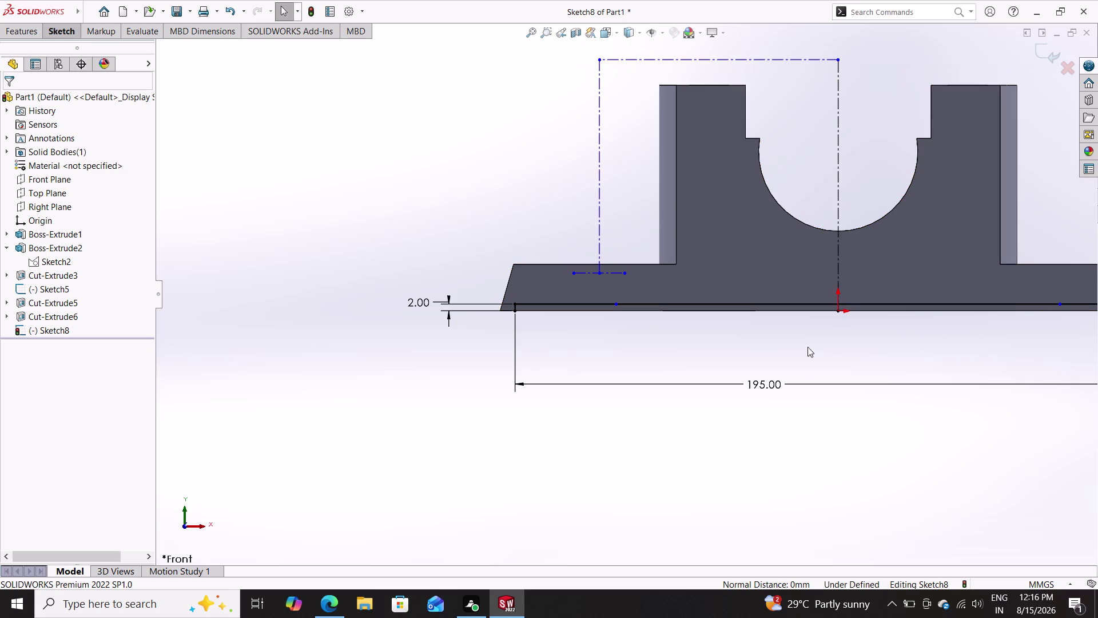
Zoom the view around Sketch8's 195 base line and bring up the Features commands.
scroll(down, 3)
scroll(up, 3)
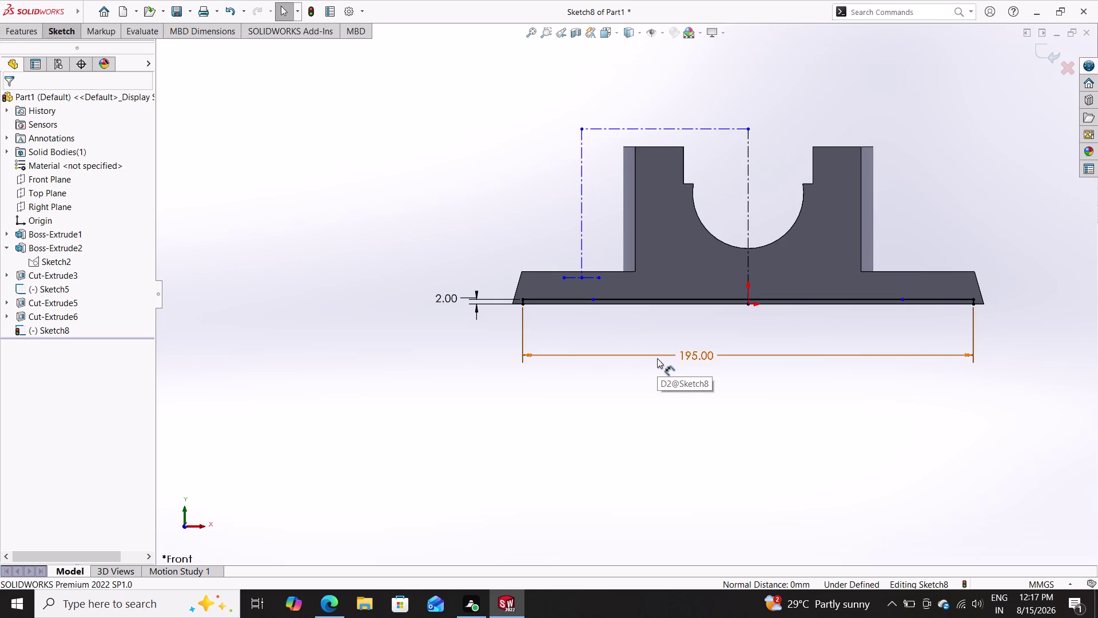
click(66, 27)
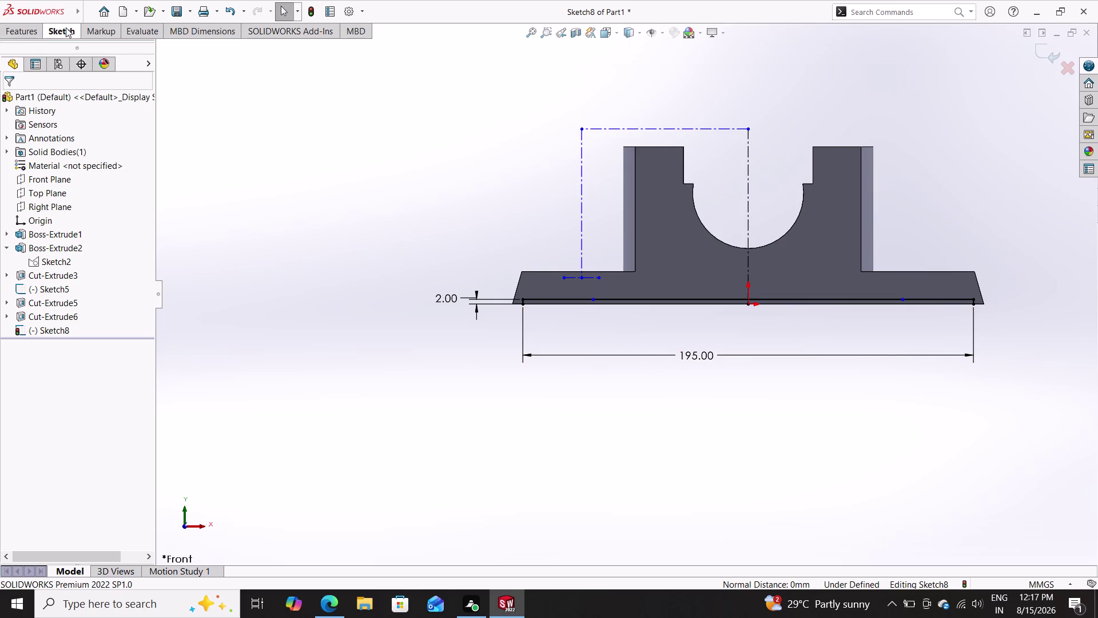
click(28, 28)
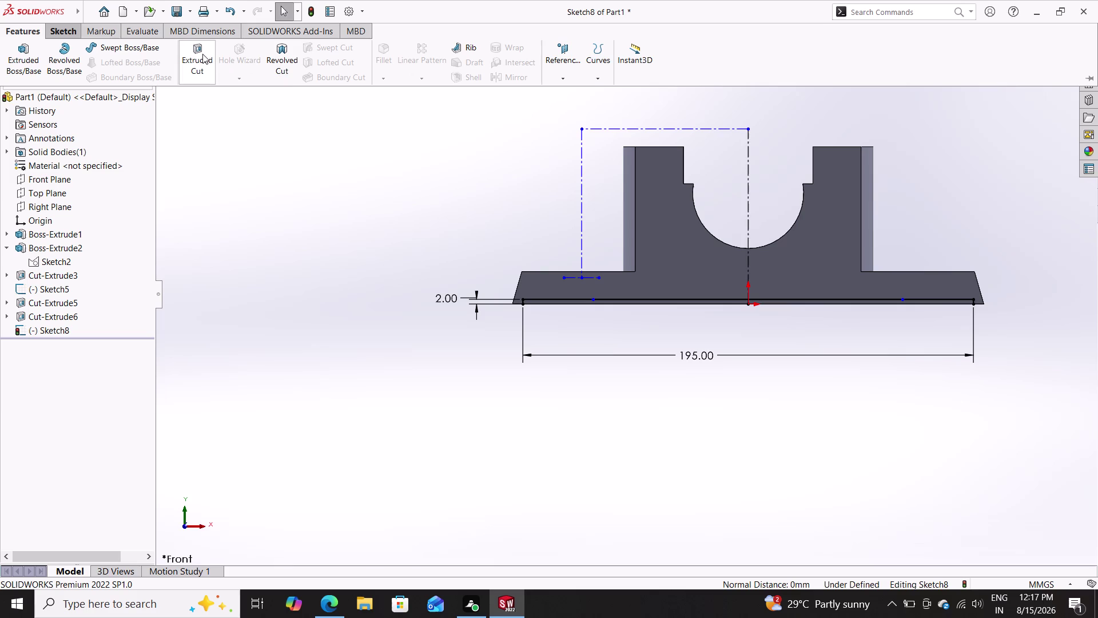
click(201, 53)
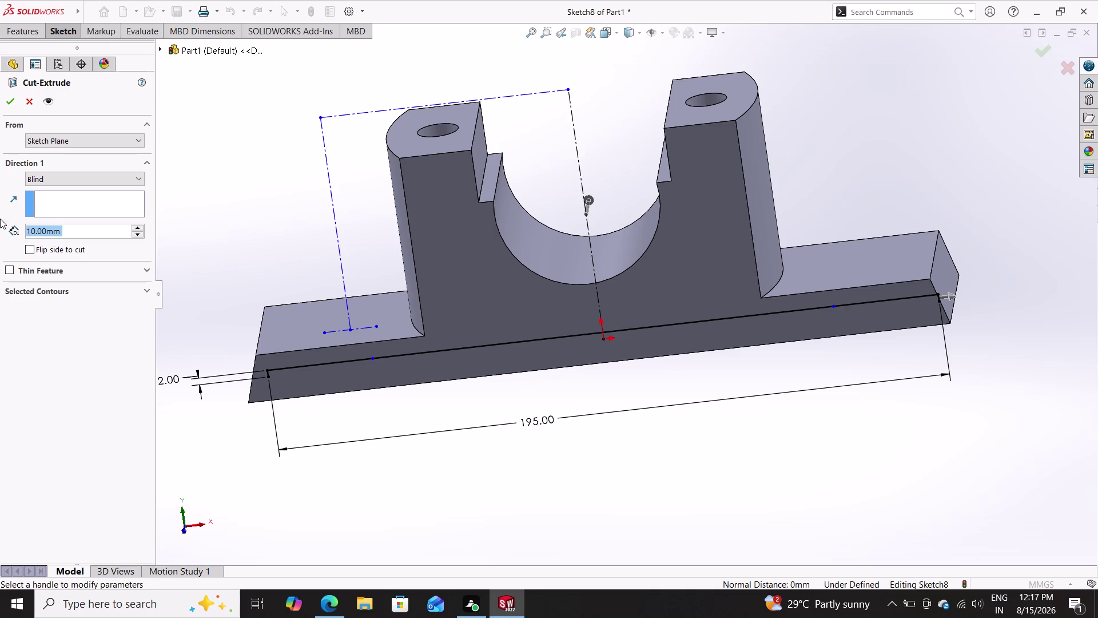
click(72, 179)
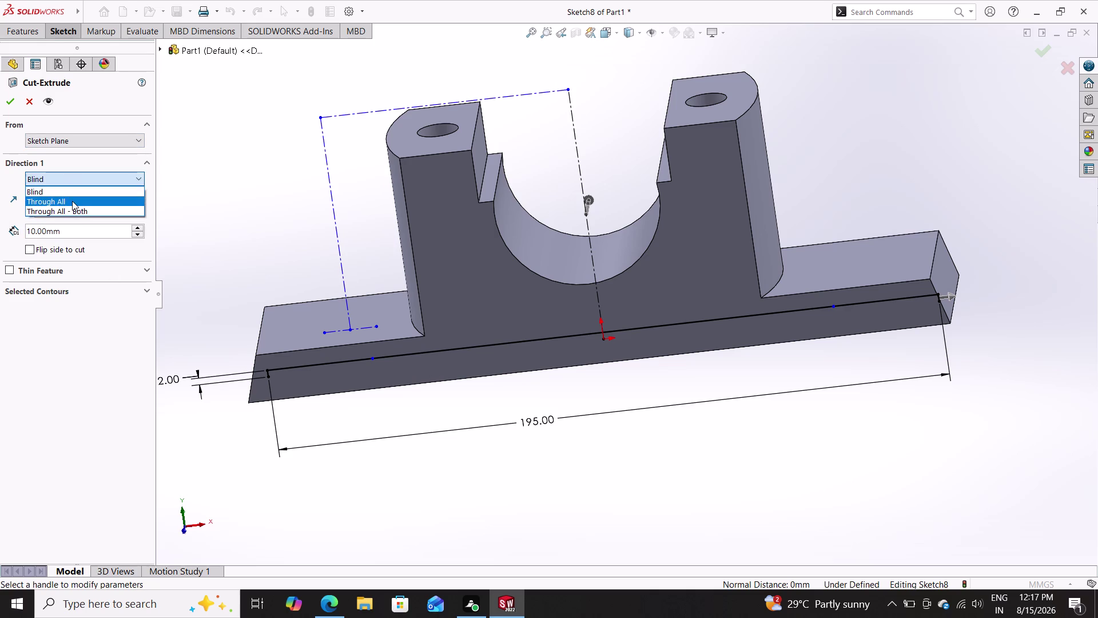
double_click(85, 173)
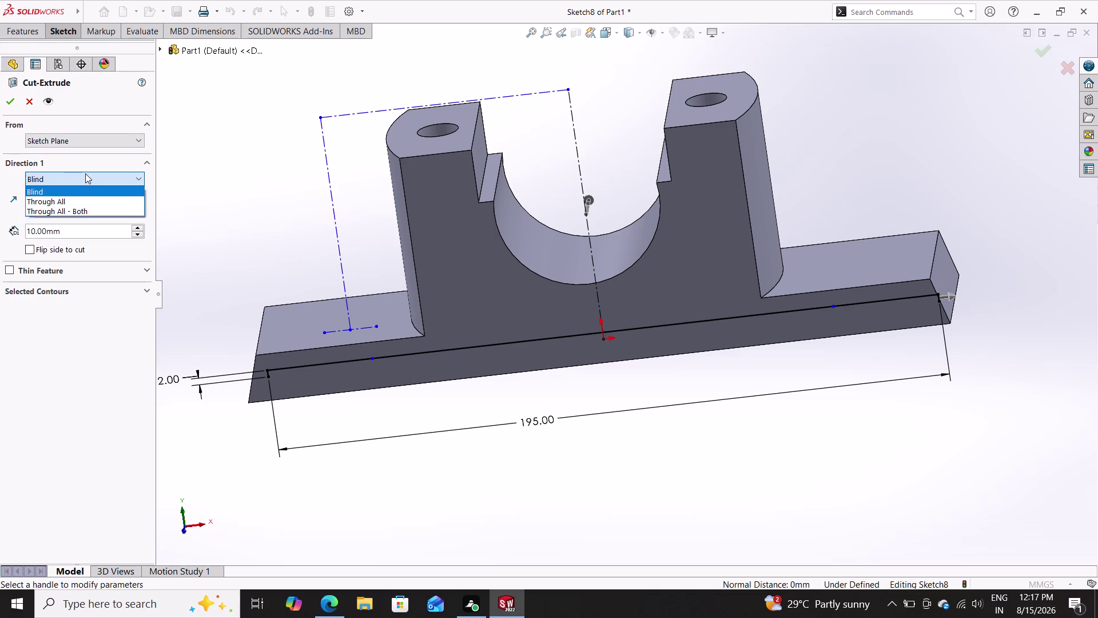
click(85, 173)
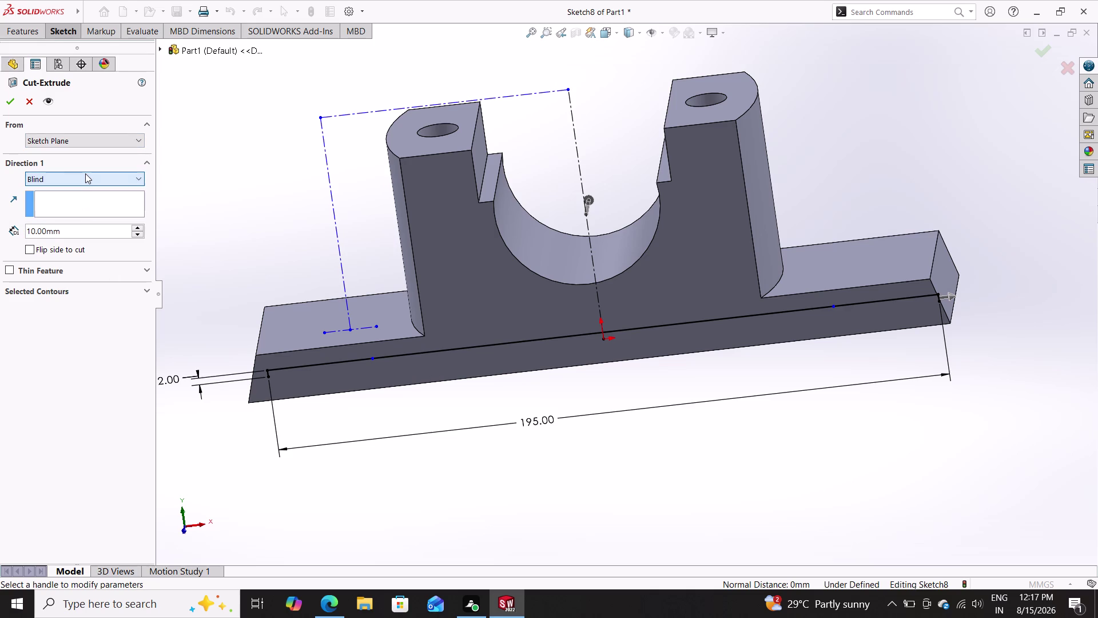
click(416, 366)
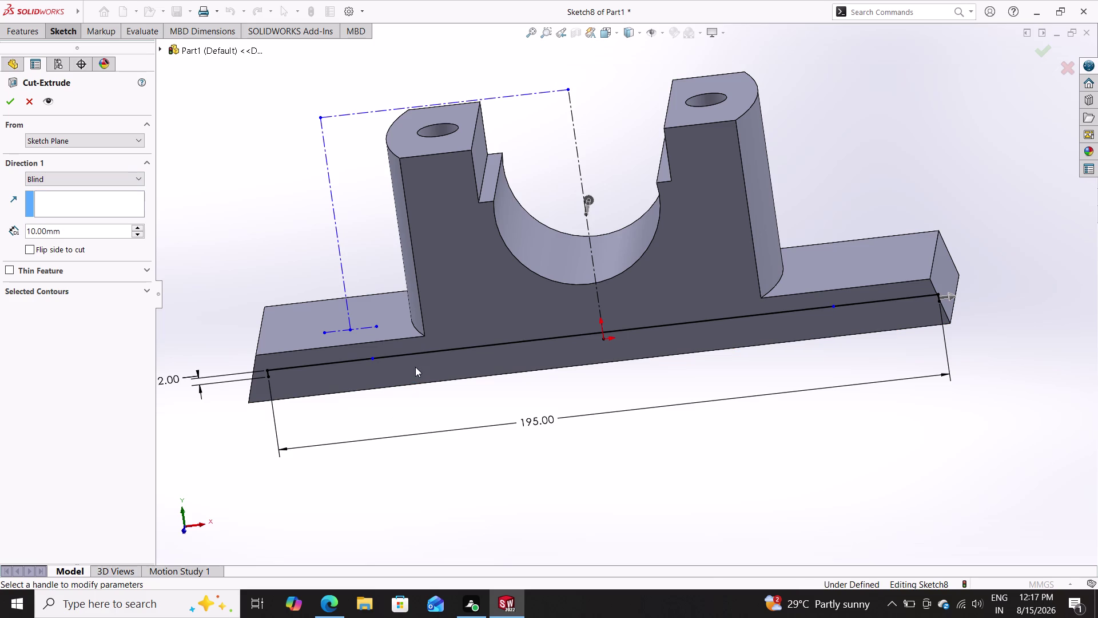
click(497, 346)
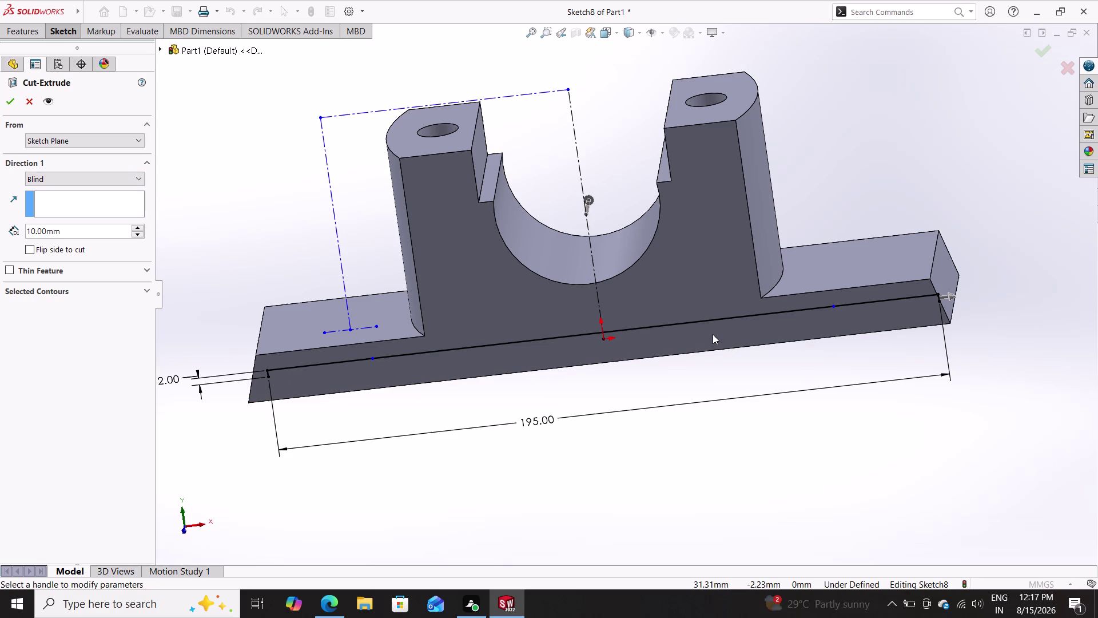
click(698, 331)
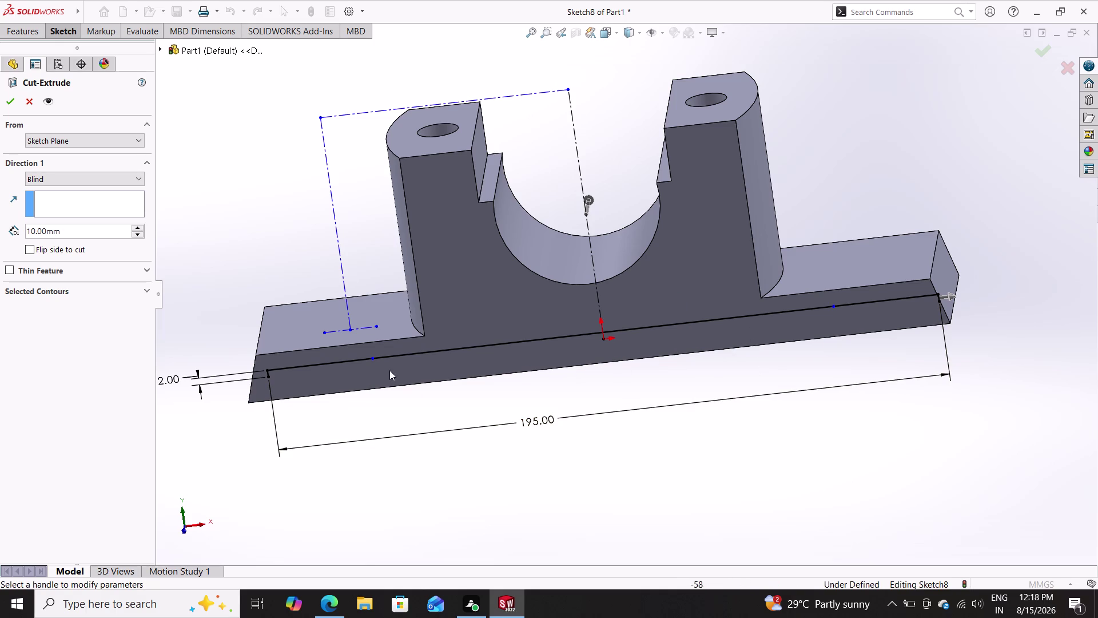
double_click(418, 365)
click(285, 378)
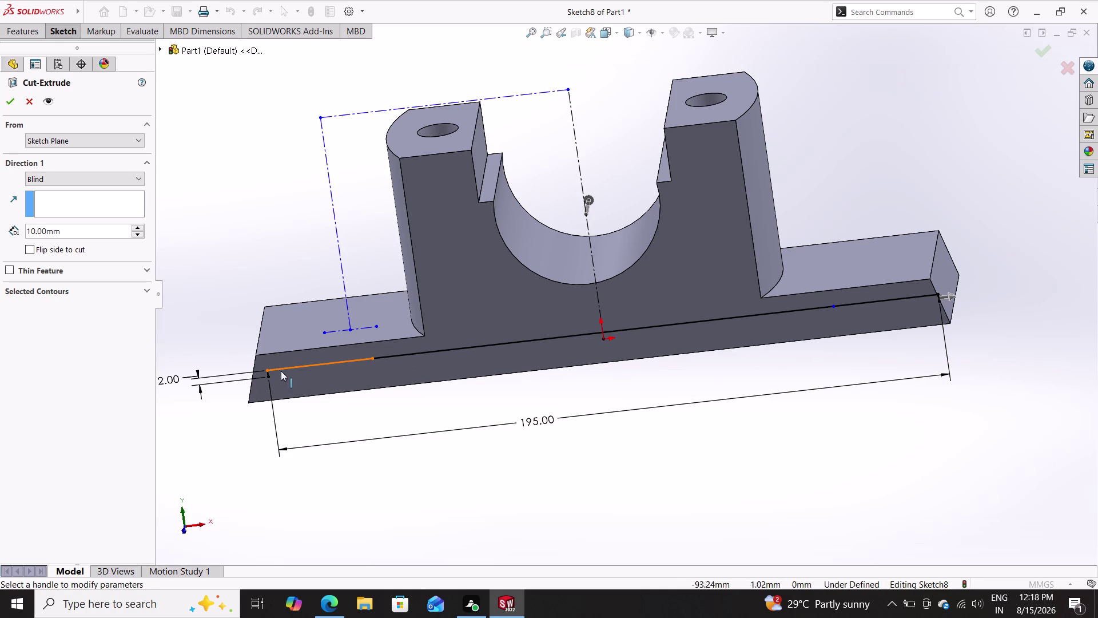
click(278, 369)
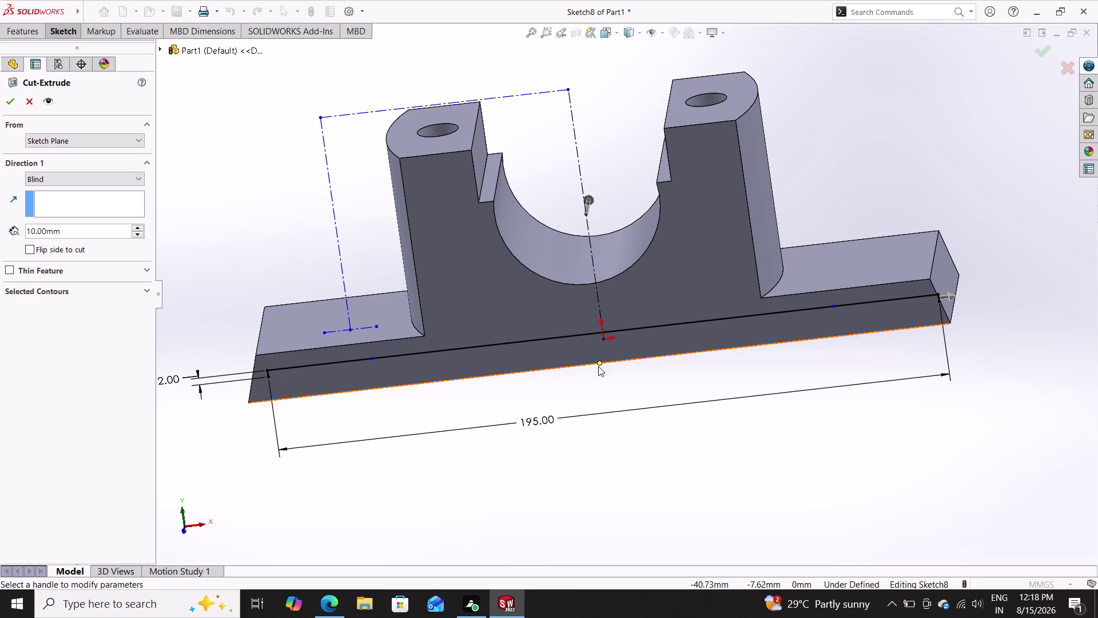
middle_drag(642, 464, 636, 269)
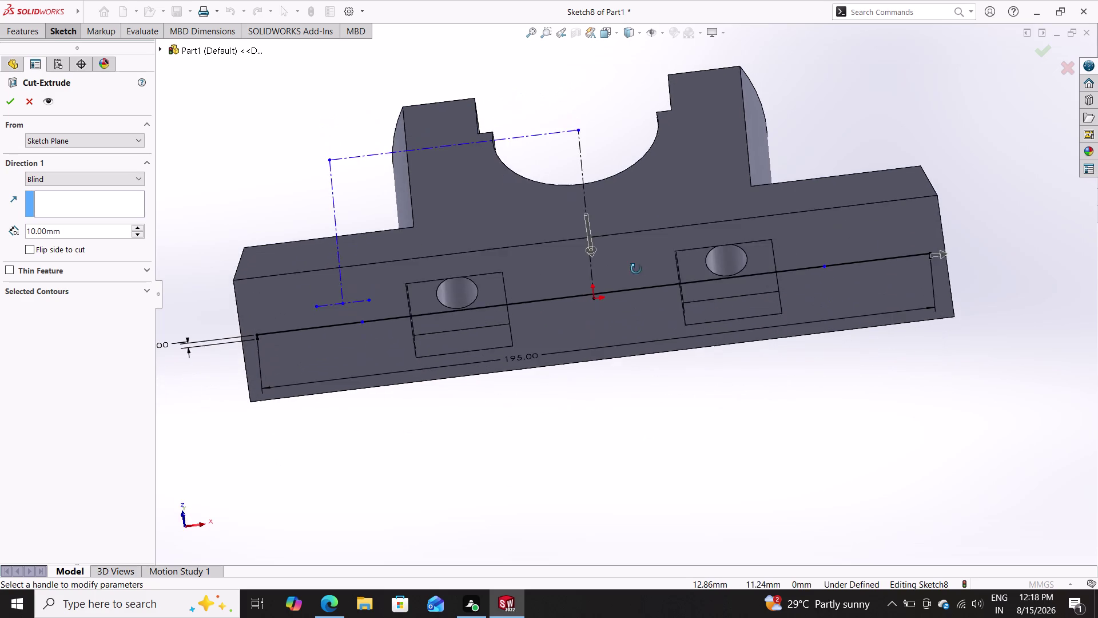
middle_drag(636, 269, 645, 435)
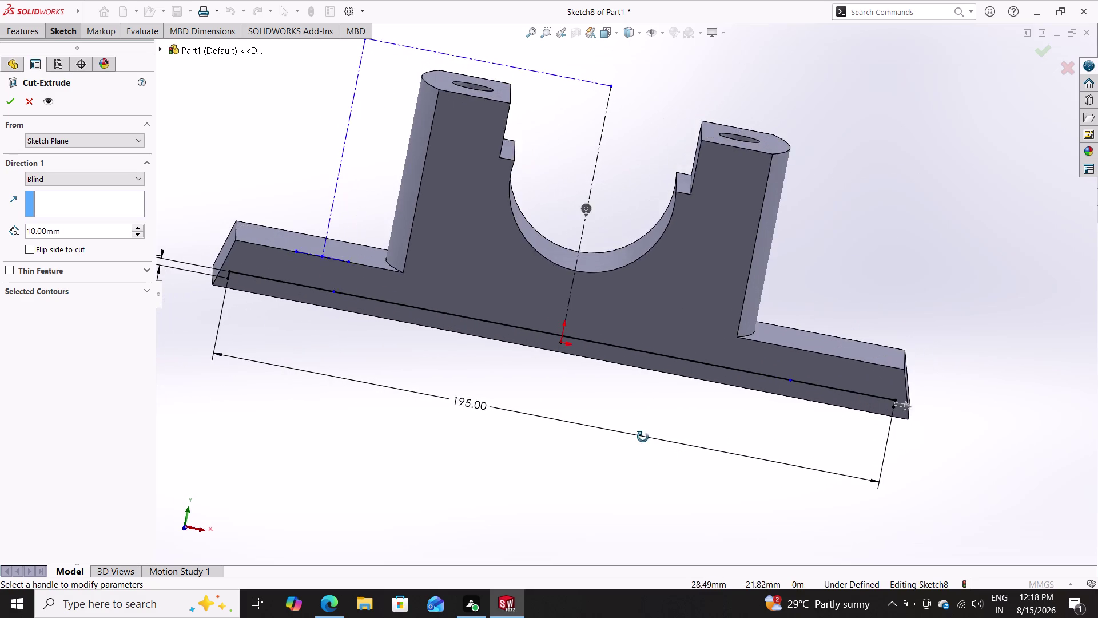
middle_drag(645, 435, 631, 450)
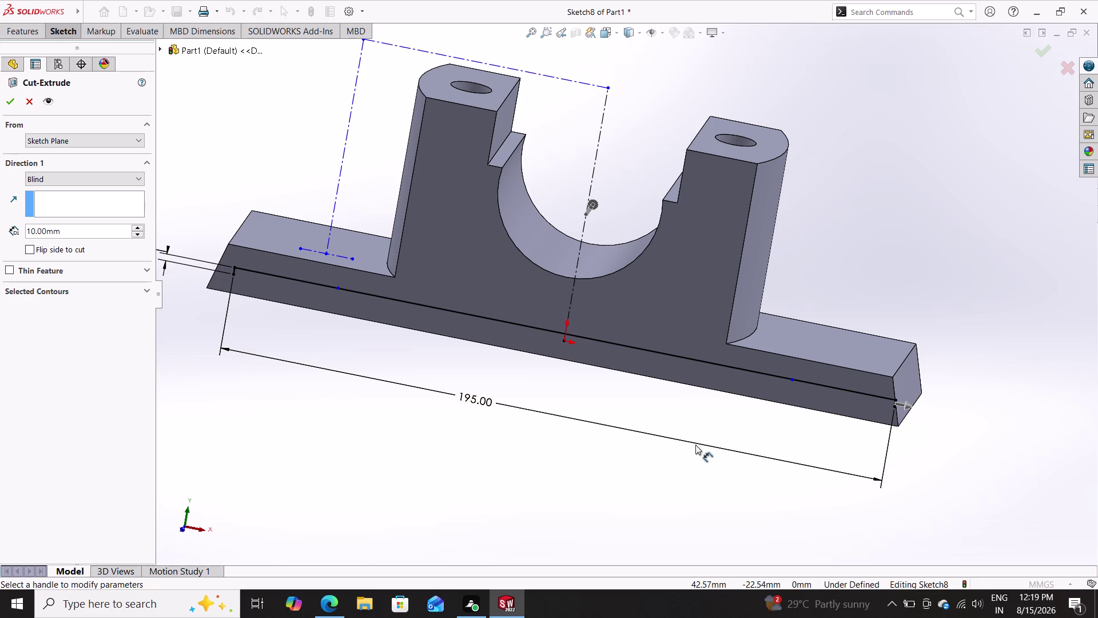
key(Escape)
Cancel the pending cut and return to the previous view of the part.
key(Escape)
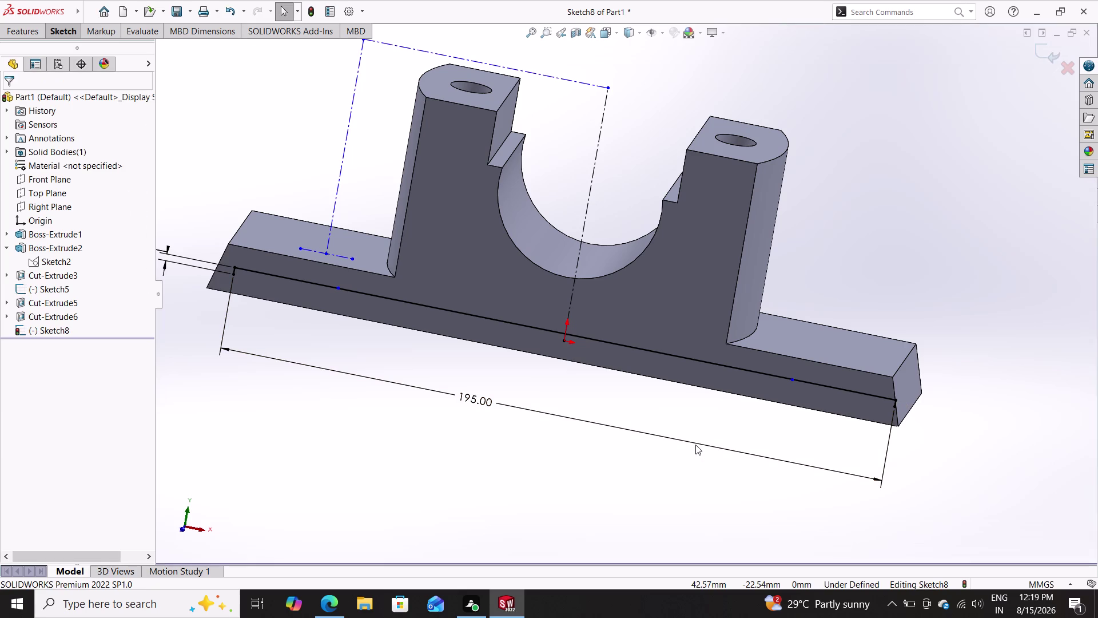
key(Escape)
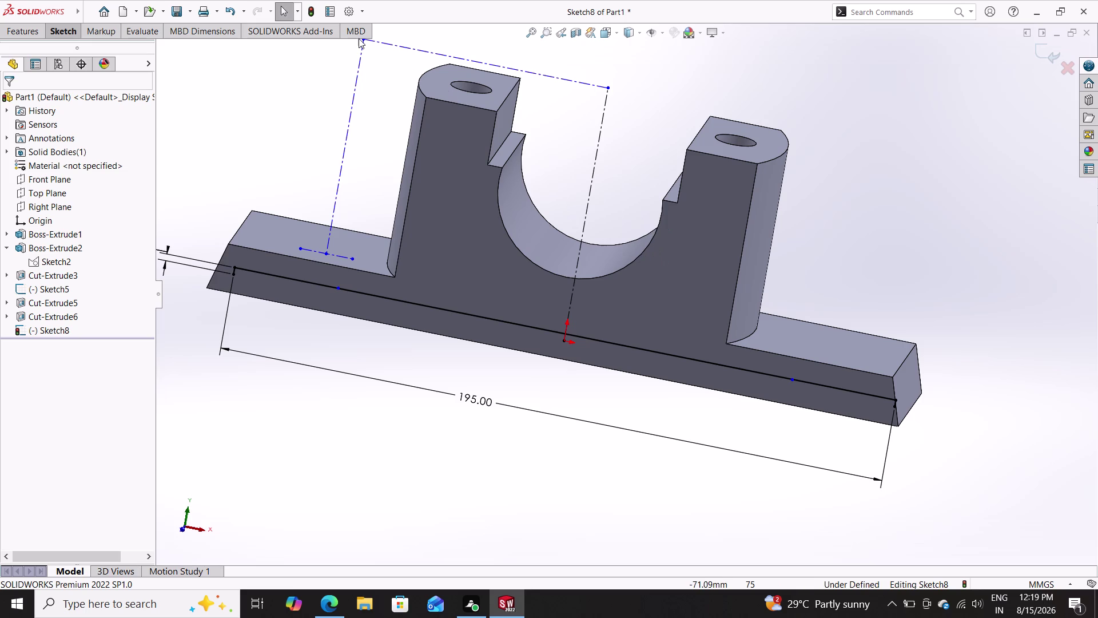
click(559, 32)
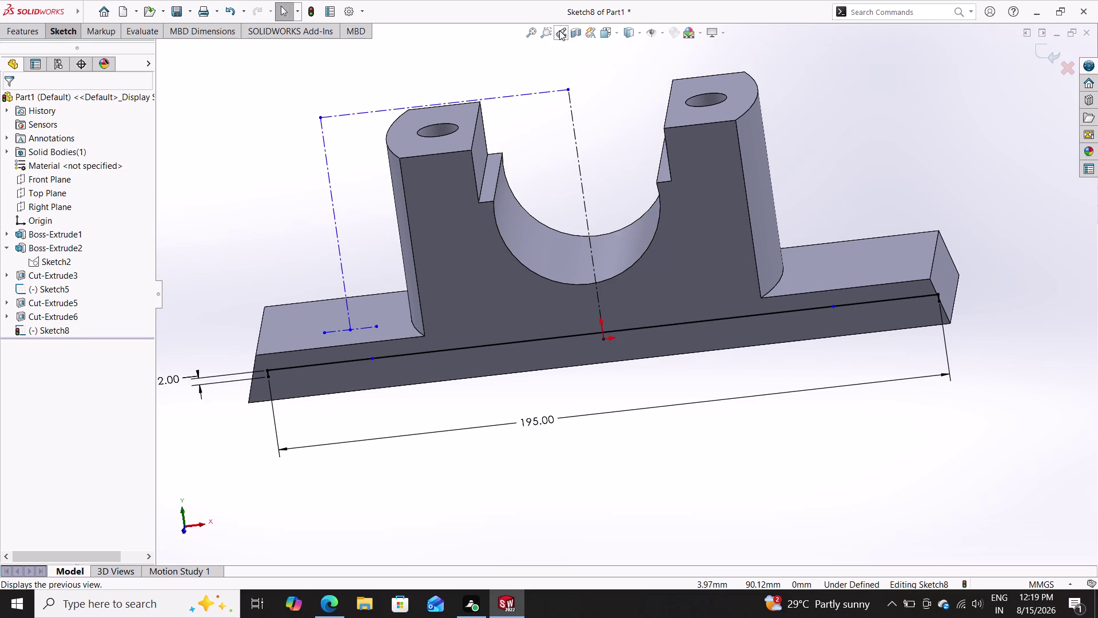
click(559, 30)
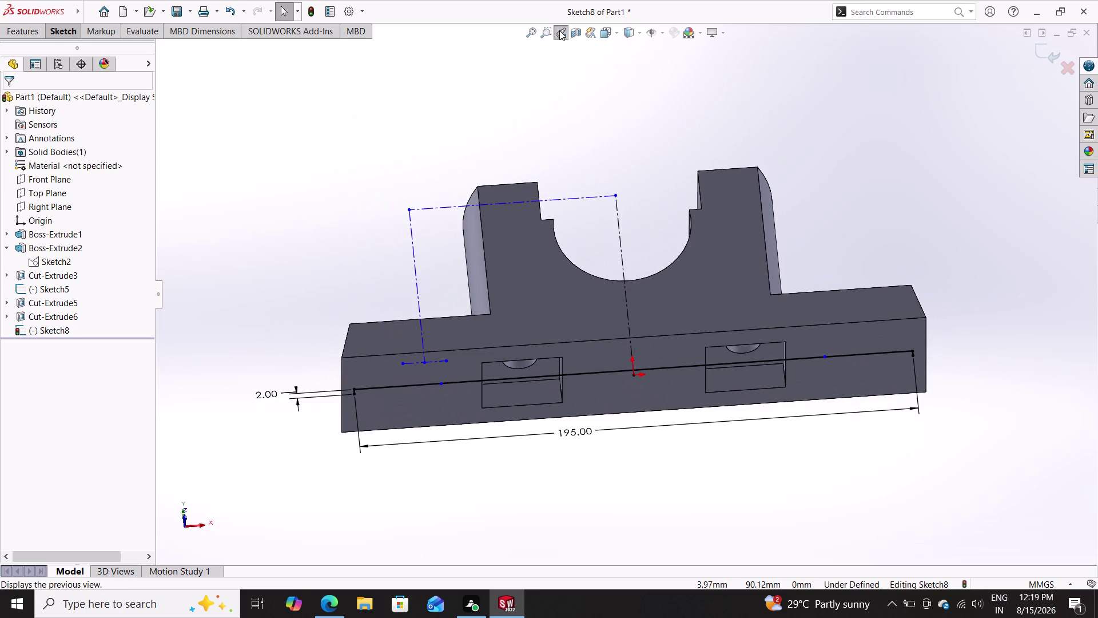
Orbit the part from a slanted front view around to the back, then show the Sketch tools.
middle_drag(855, 199, 850, 319)
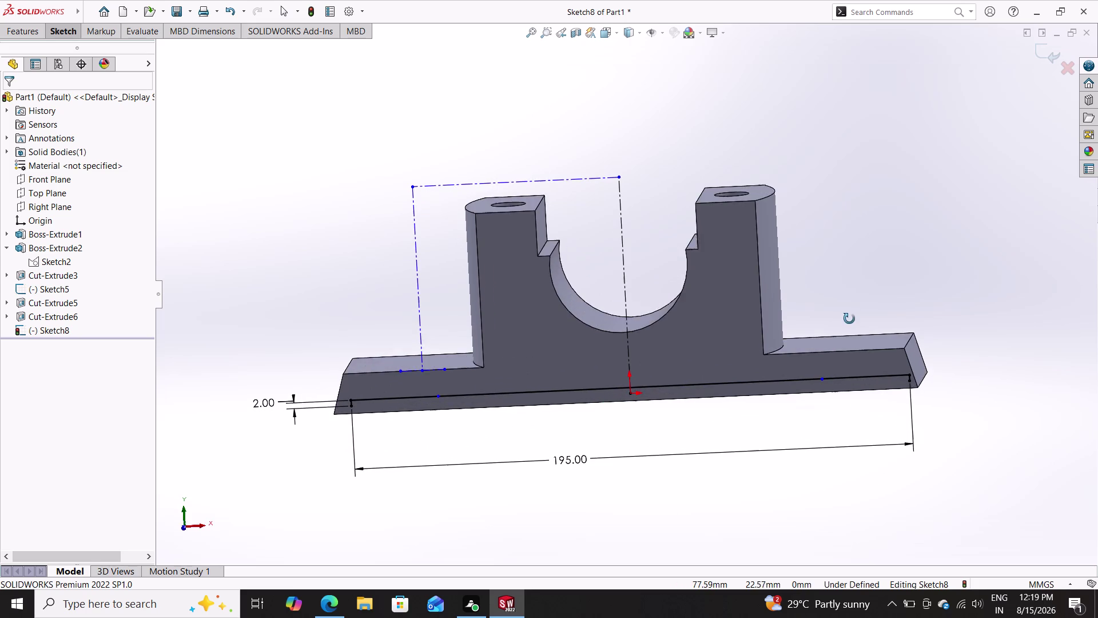
middle_drag(849, 319, 854, 296)
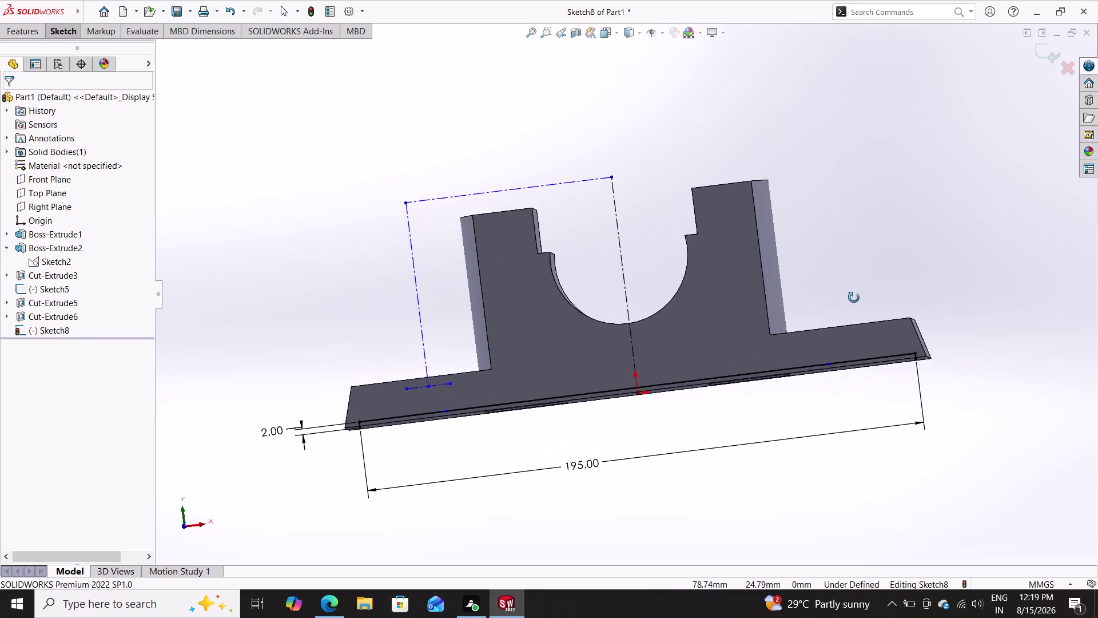
middle_drag(854, 296, 852, 219)
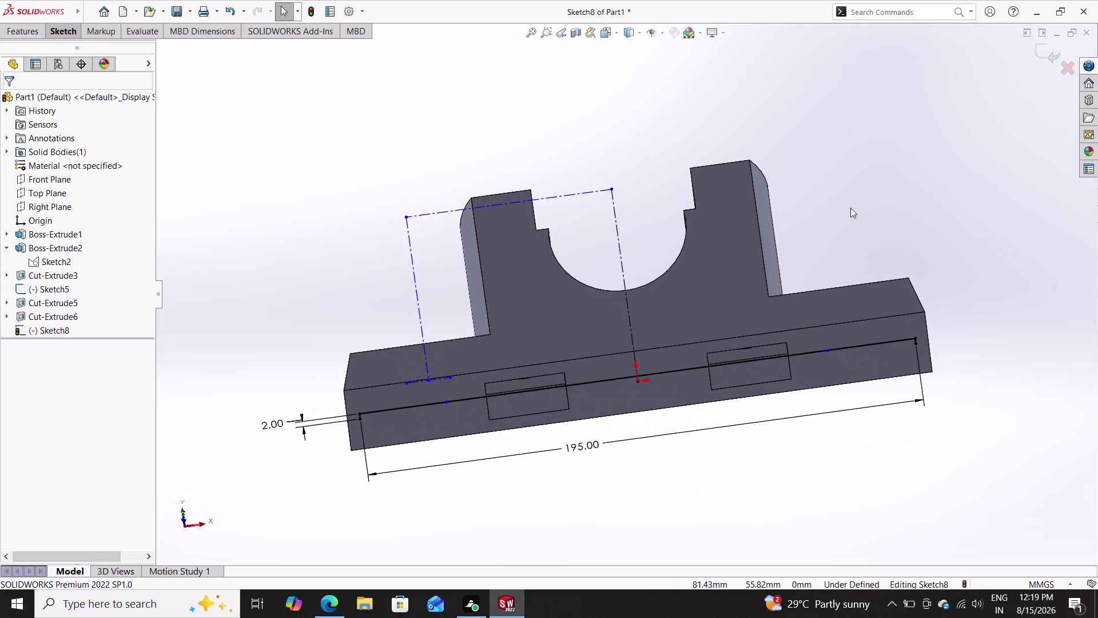
click(63, 30)
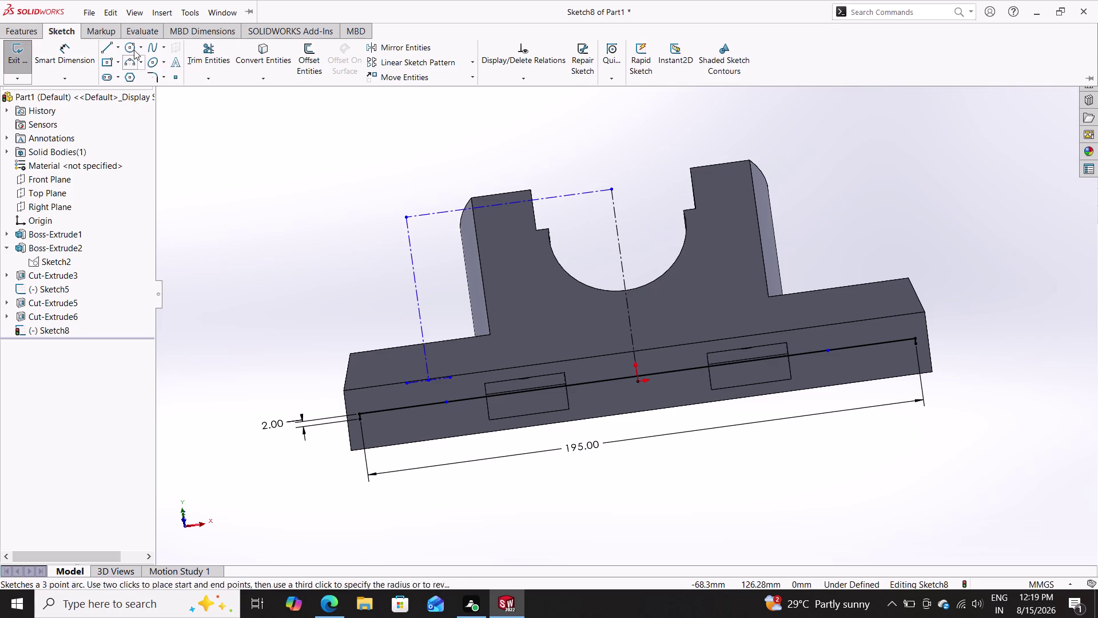
Draw a horizontal 195 mm line along the base from its left end to its right end.
double_click(107, 47)
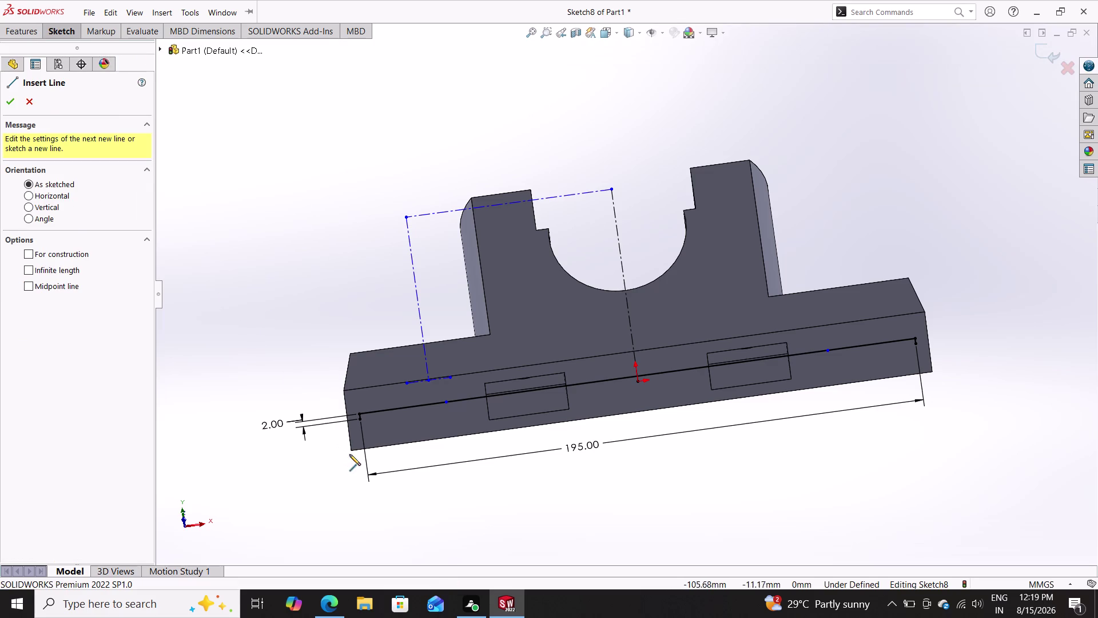
click(359, 417)
click(915, 344)
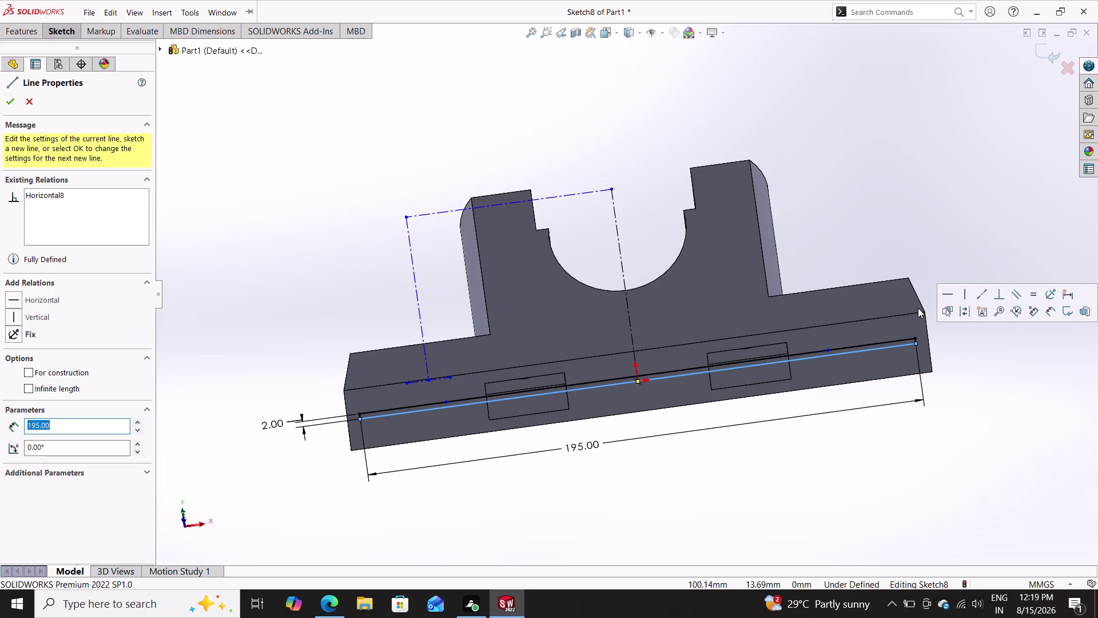
click(14, 104)
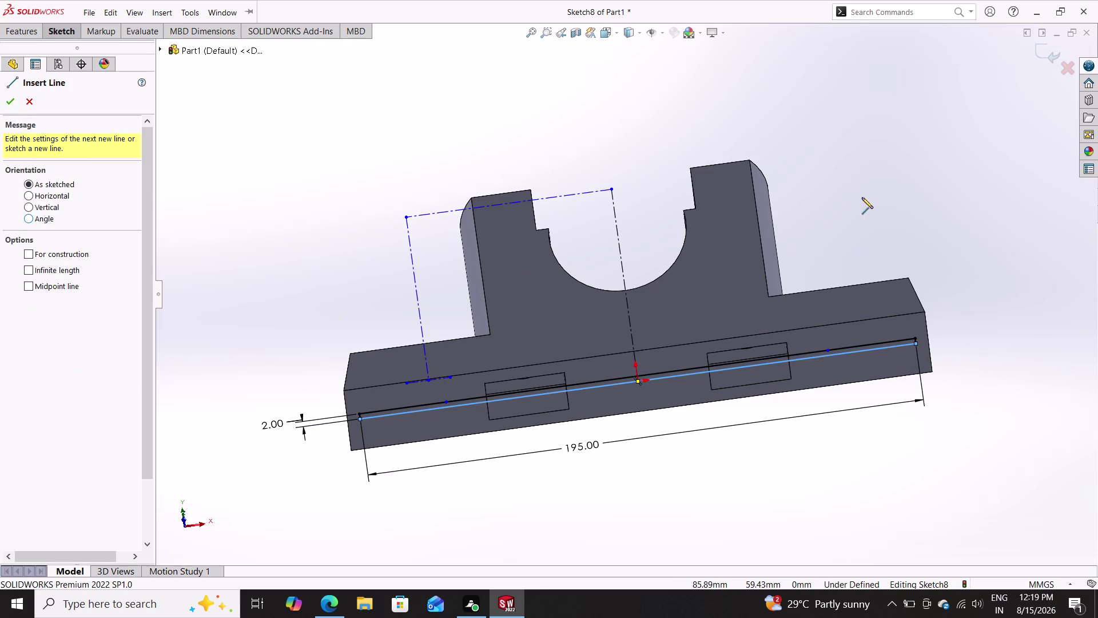
Orbit to a slanted front view and start an Extruded Cut from Sketch8.
middle_drag(905, 174, 907, 278)
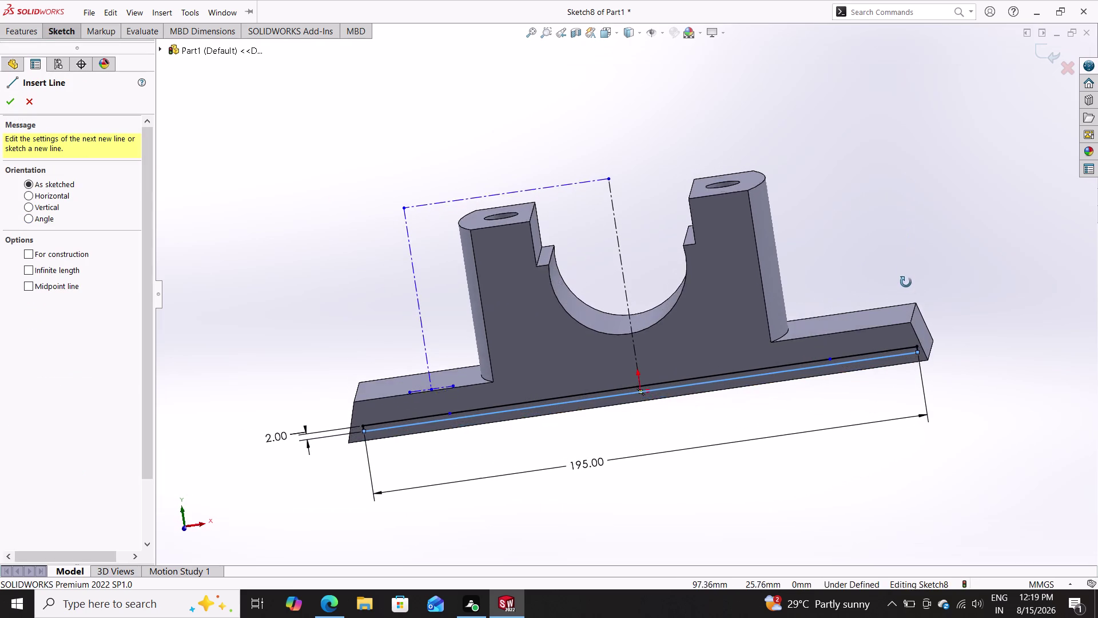
middle_drag(907, 278, 898, 285)
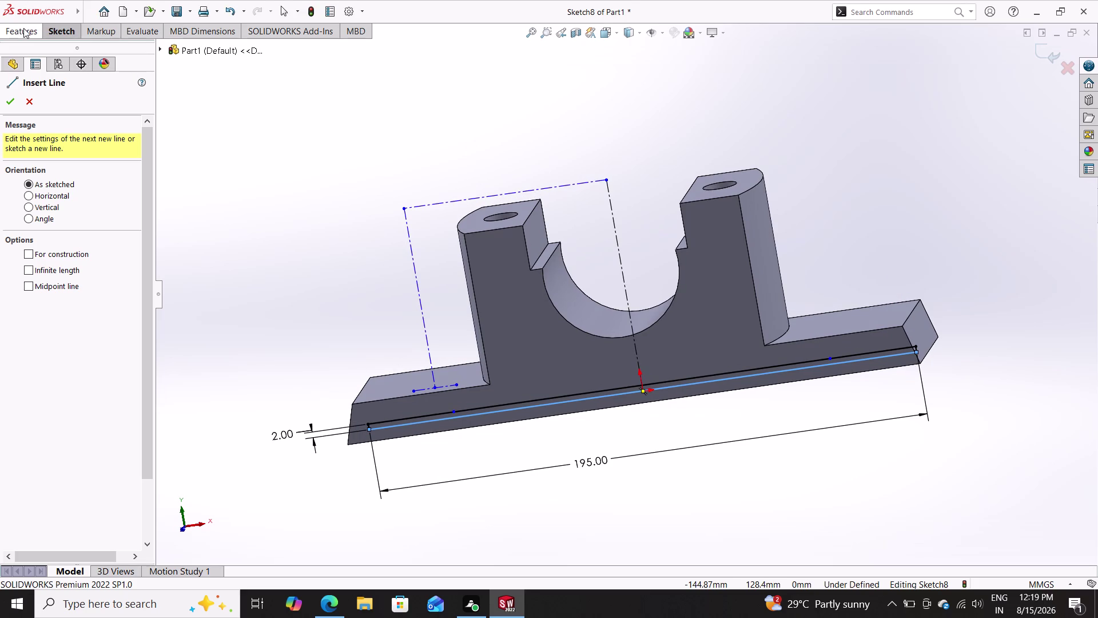
double_click(24, 28)
double_click(202, 55)
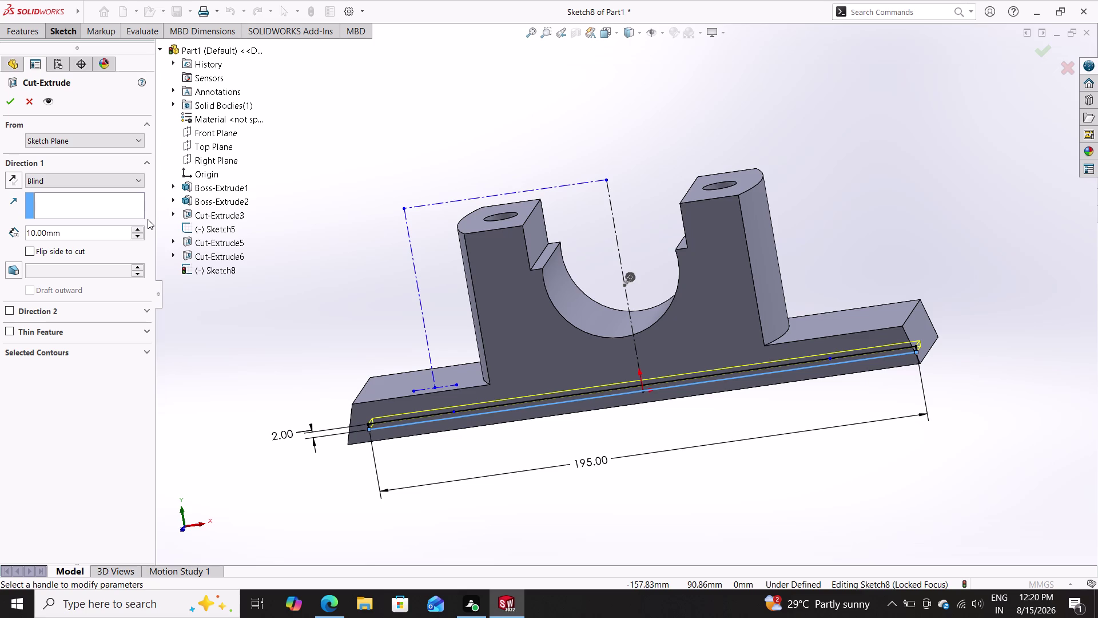
Make the cut Mid Plane and 28 mm deep, creating Cut-Extrude7.
click(73, 178)
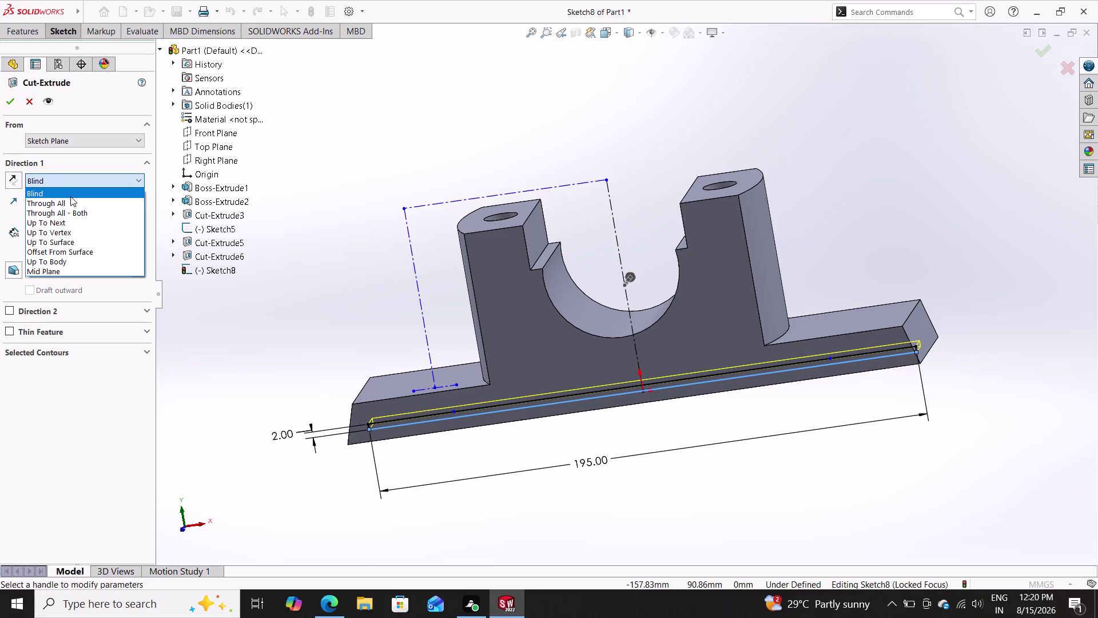
click(57, 270)
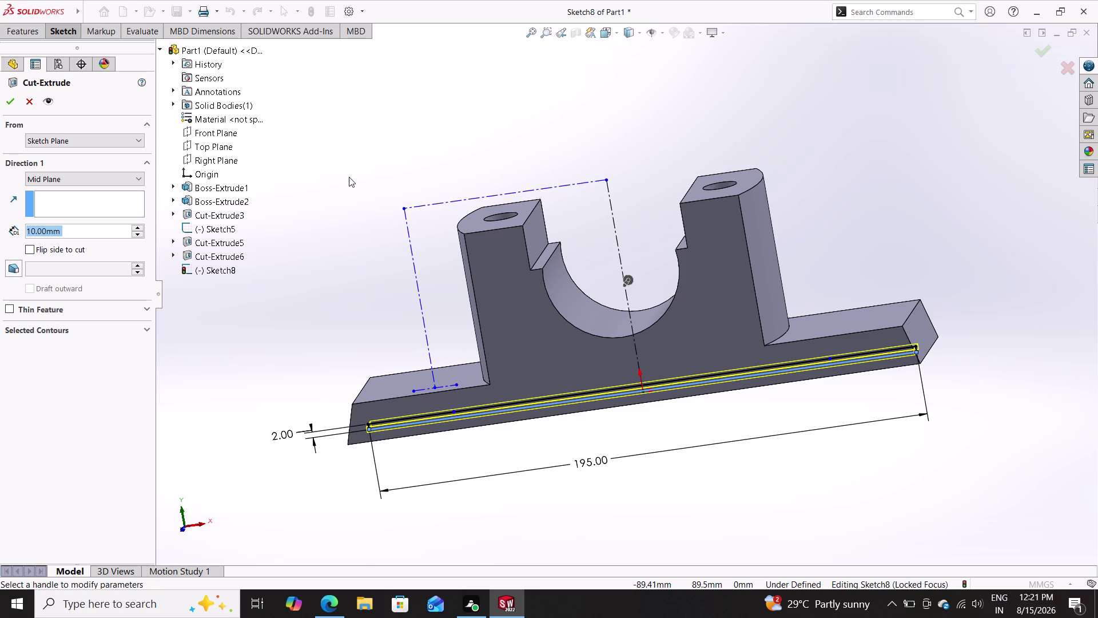
text(28)
key(Return)
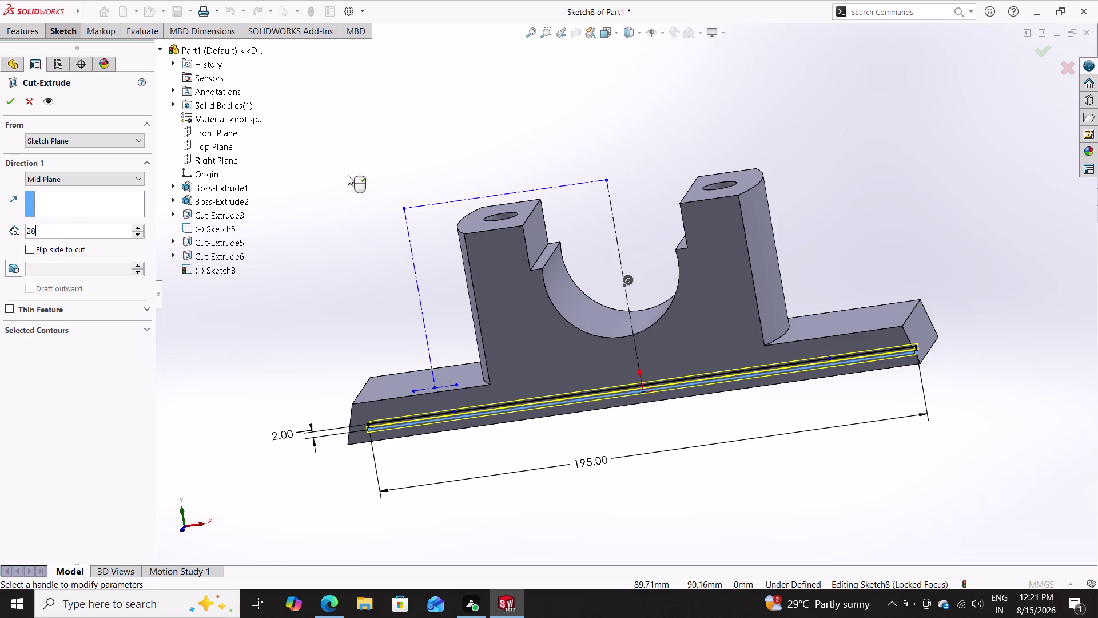
click(13, 102)
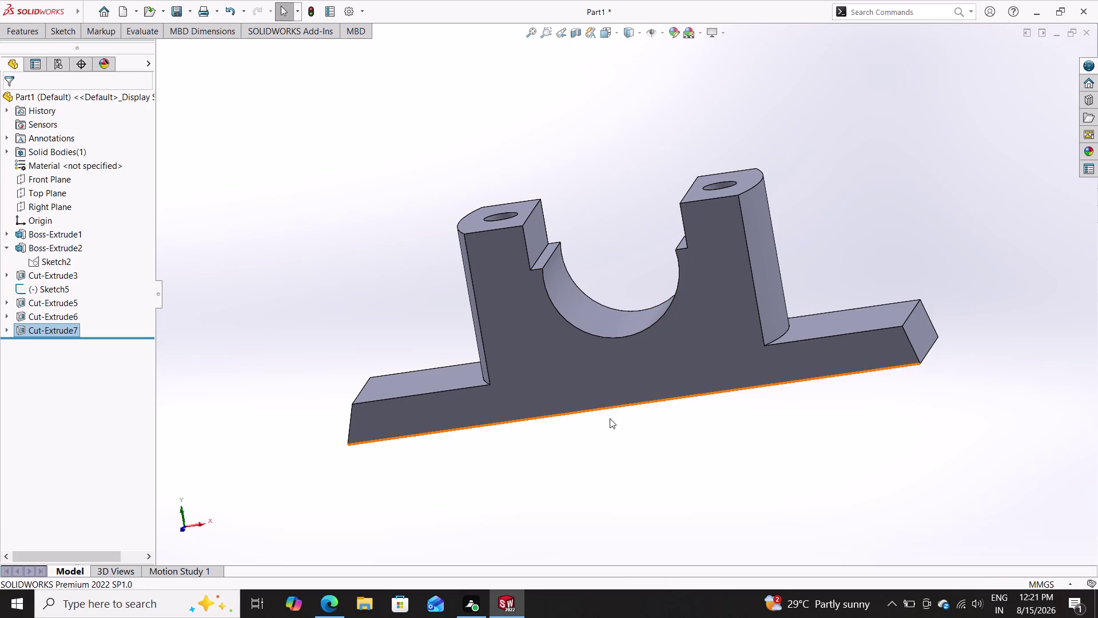
middle_drag(609, 441, 544, 199)
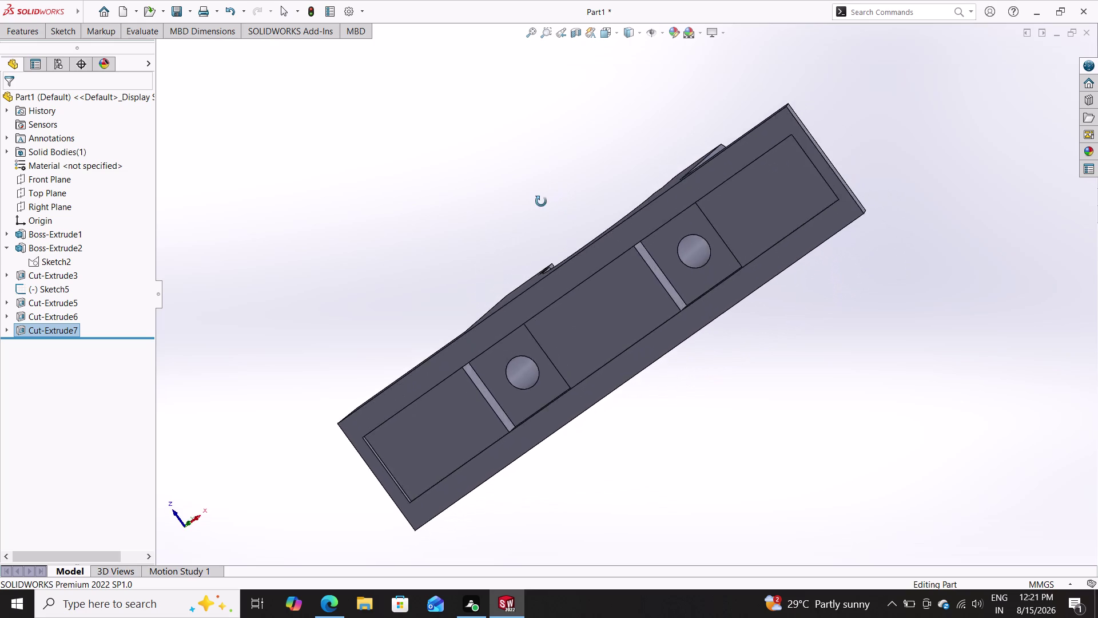
middle_drag(544, 199, 540, 239)
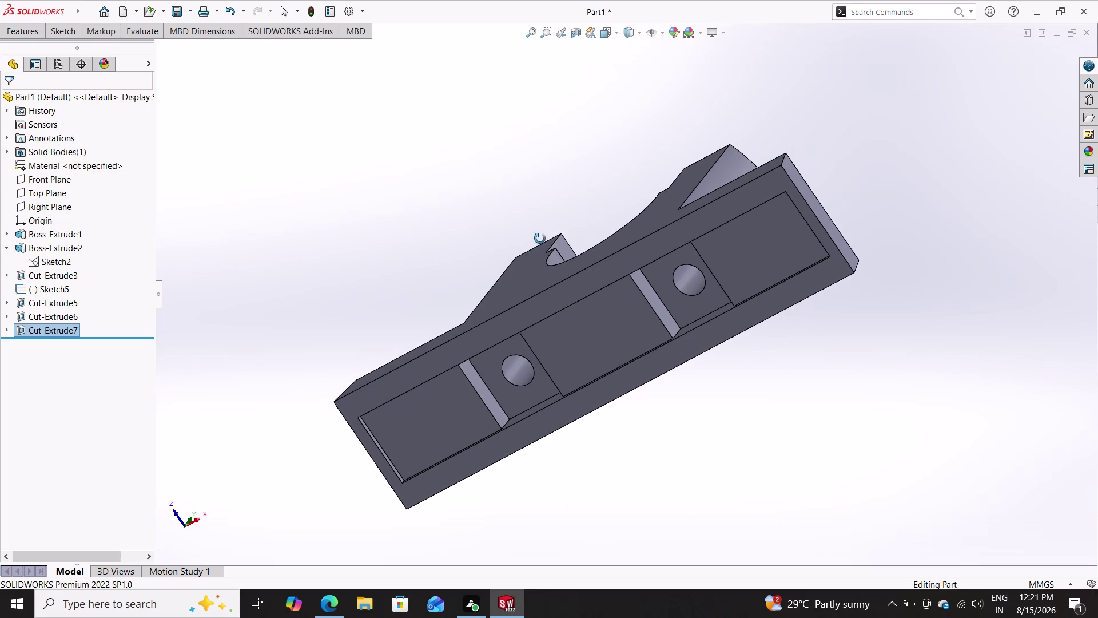
middle_drag(540, 239, 619, 193)
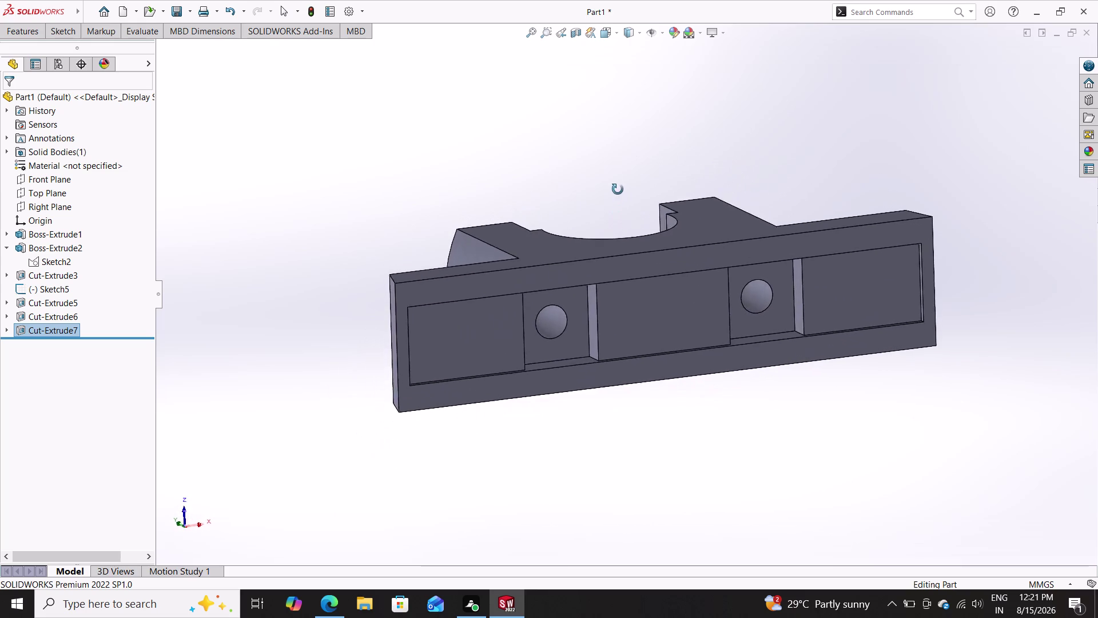
middle_drag(618, 194, 576, 342)
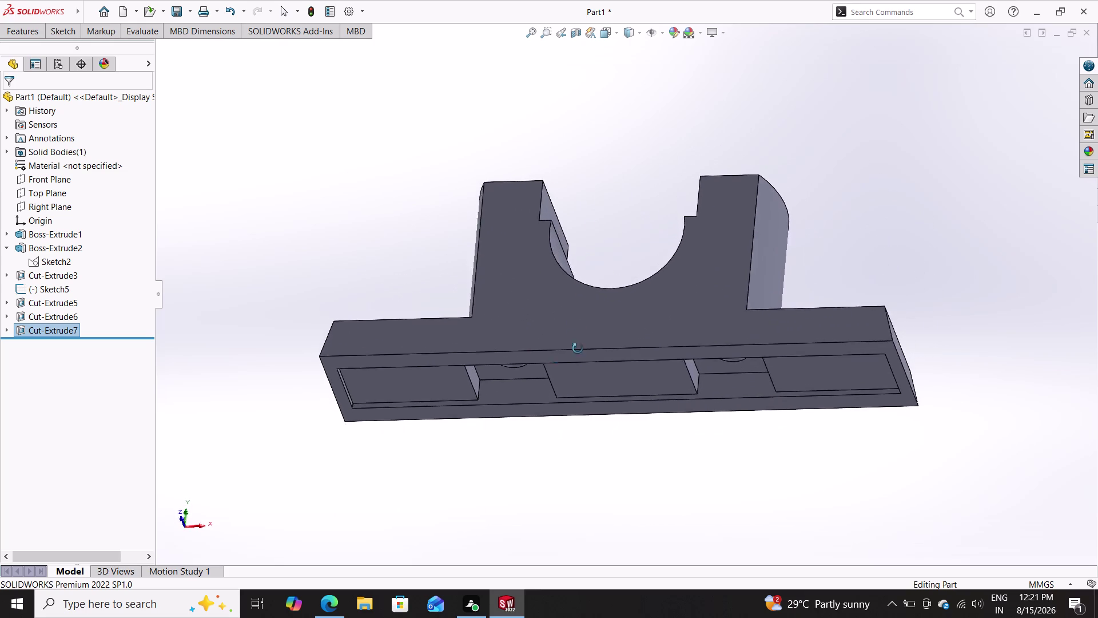
middle_drag(576, 342, 574, 151)
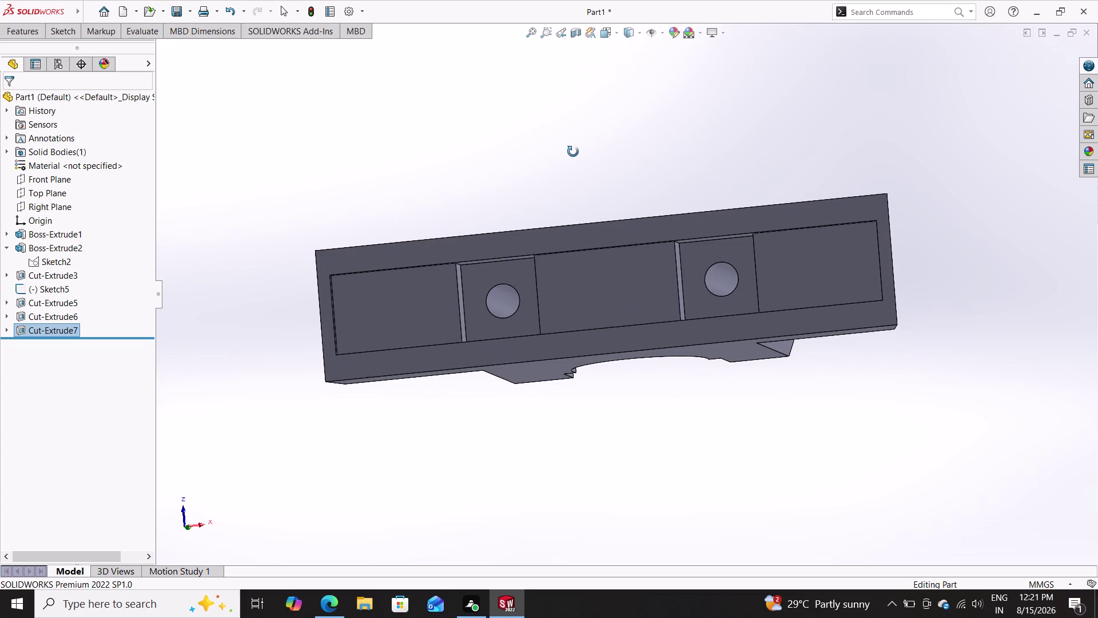
middle_drag(574, 151, 554, 183)
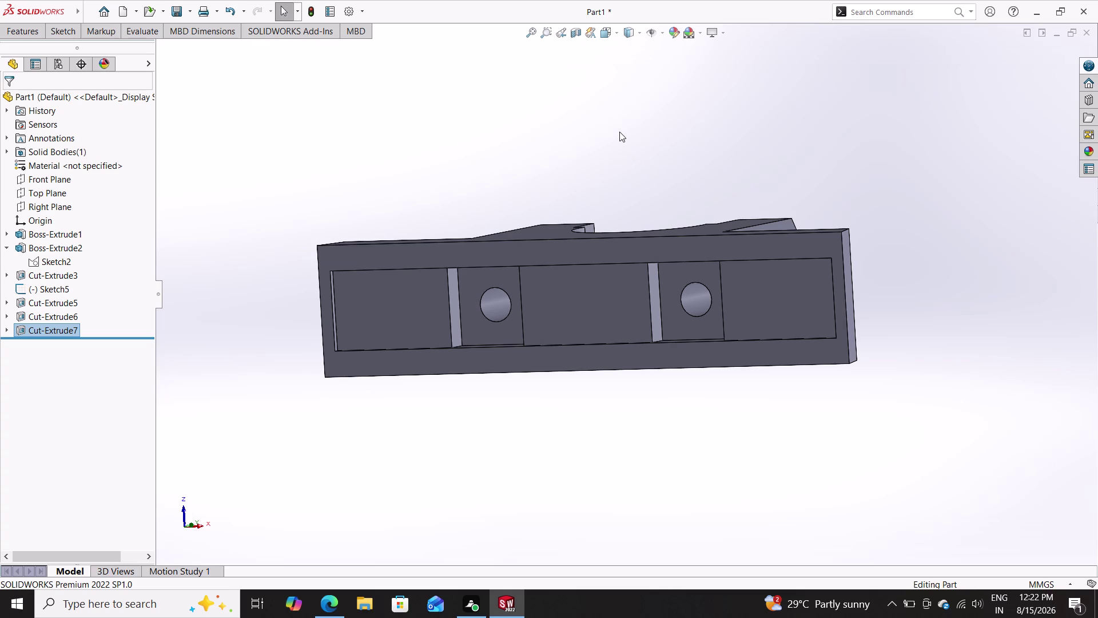
middle_drag(622, 130, 623, 230)
middle_drag(628, 168, 632, 128)
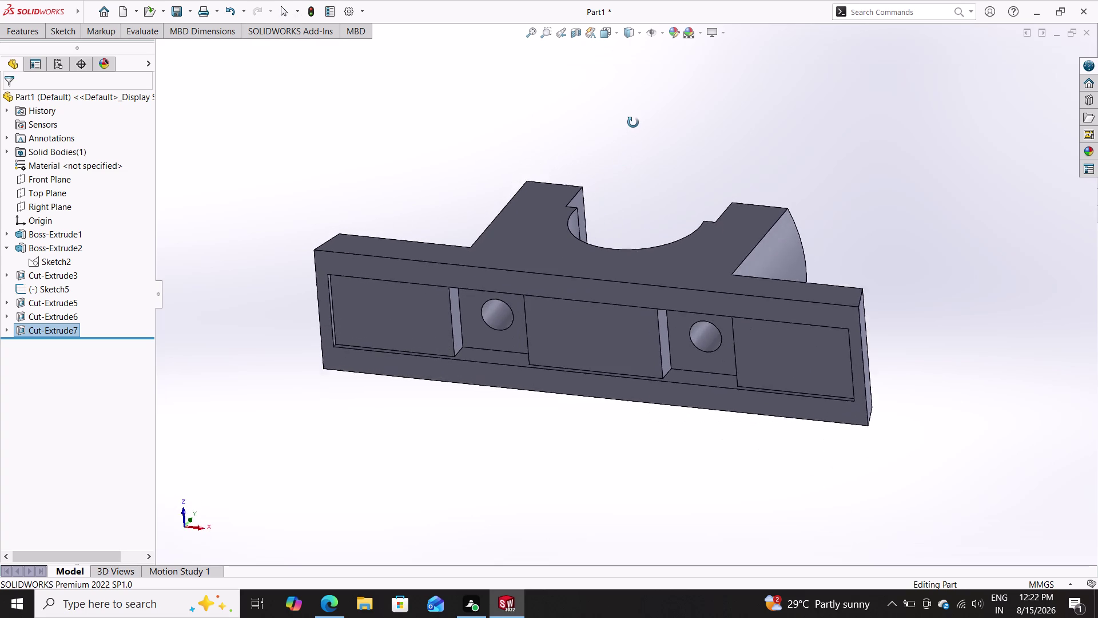
middle_drag(632, 128, 650, 79)
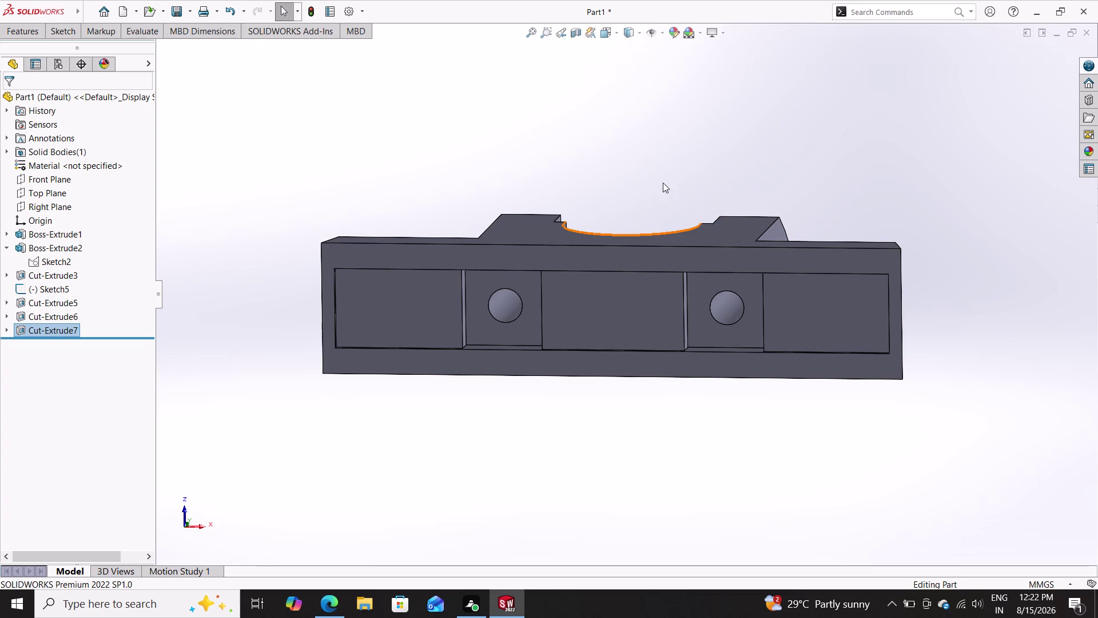
middle_drag(665, 149, 680, 284)
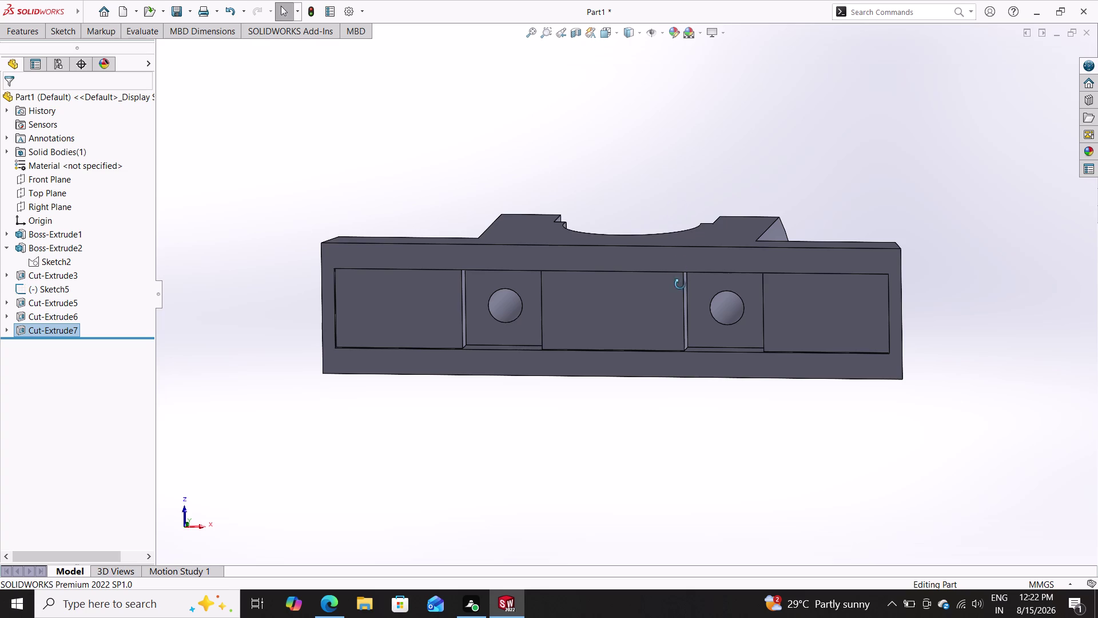
middle_drag(680, 285, 681, 280)
middle_drag(682, 158, 676, 324)
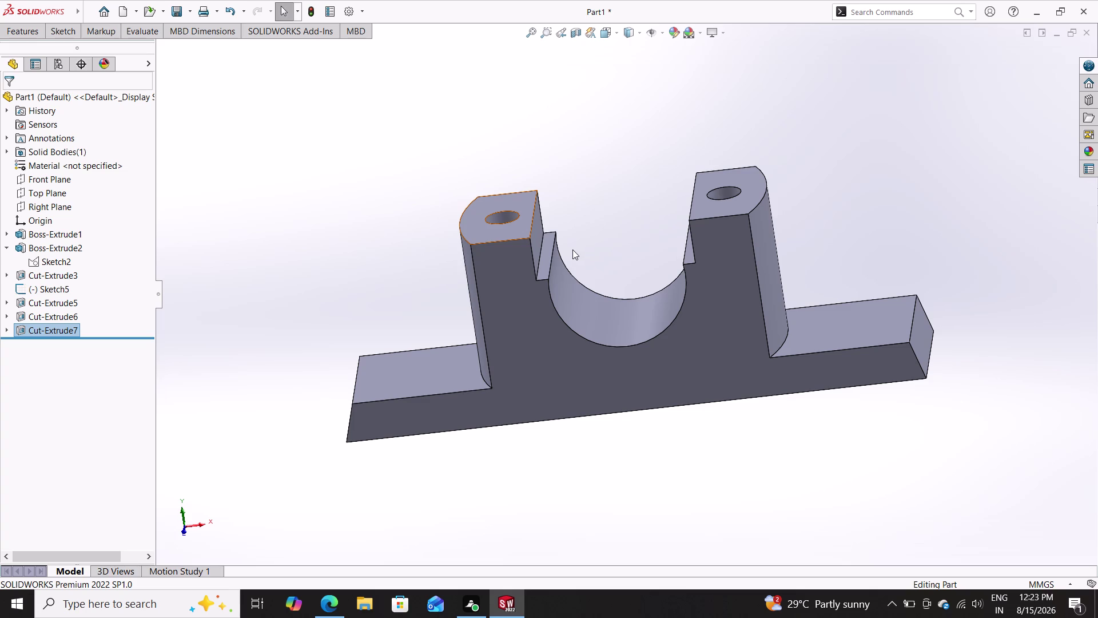
View the left flange's top face Normal To, zoom in, and show the sketch tools.
click(430, 360)
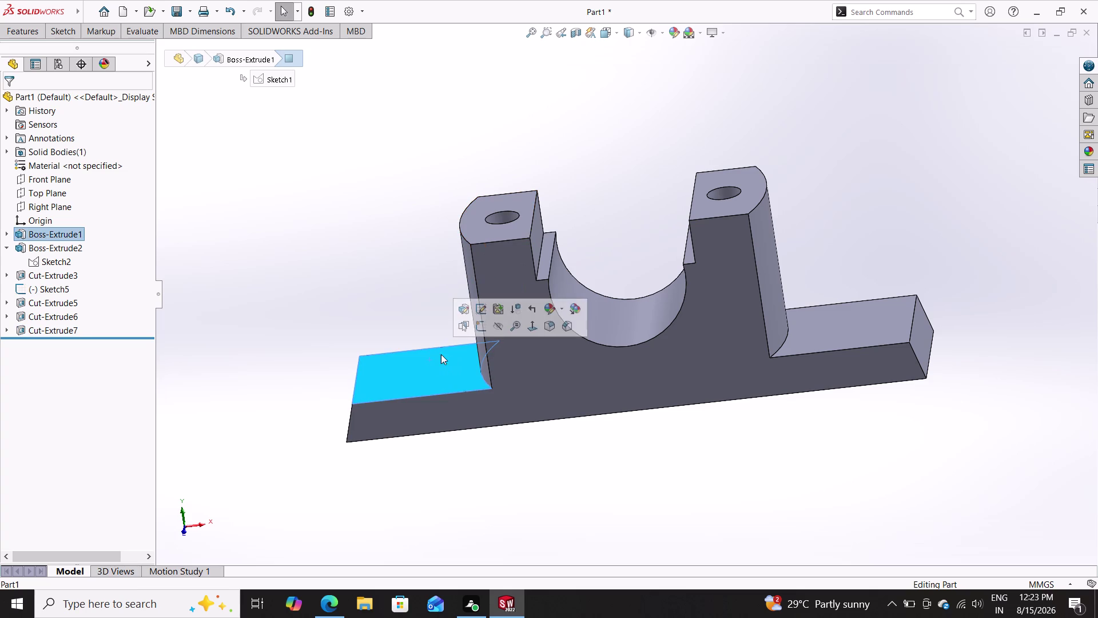
click(534, 323)
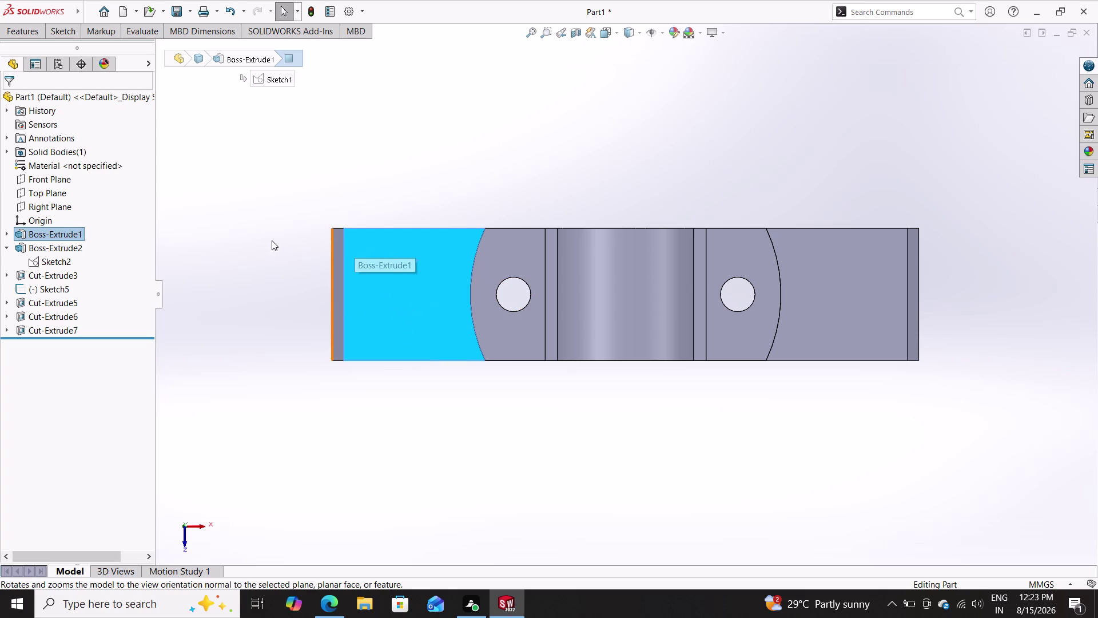
scroll(up, 3)
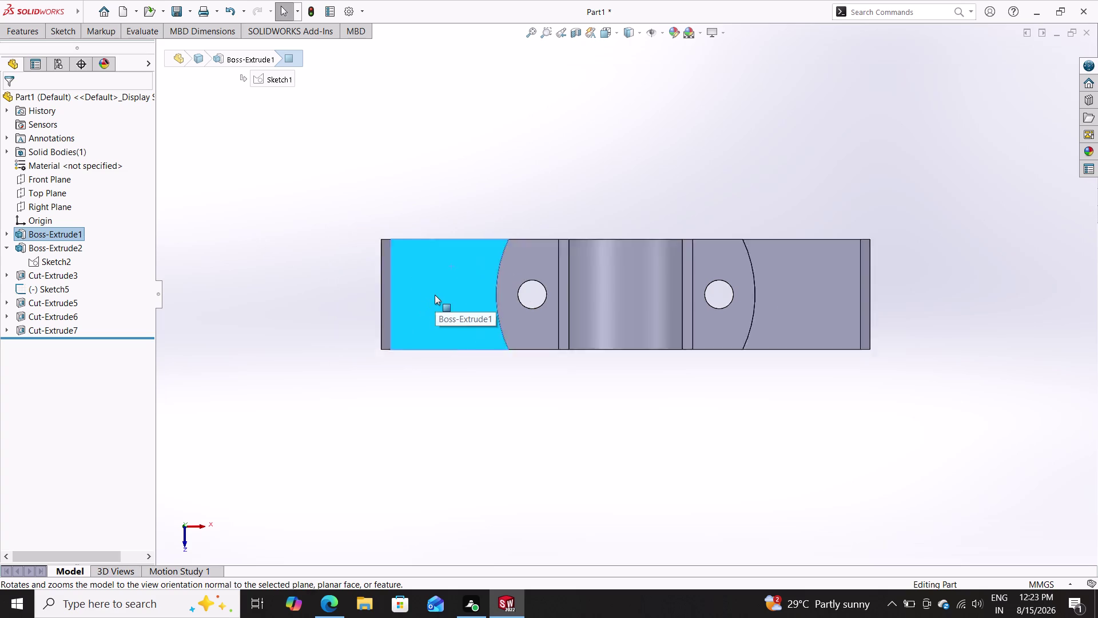
scroll(up, 3)
scroll(down, 3)
scroll(down, 3)
scroll(up, 3)
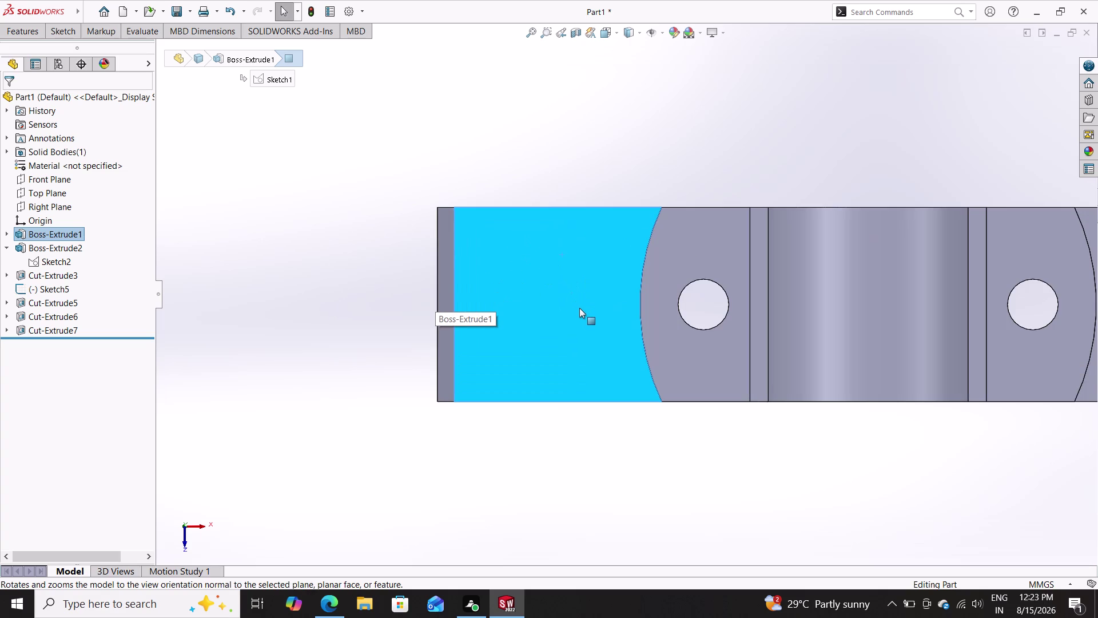
scroll(up, 3)
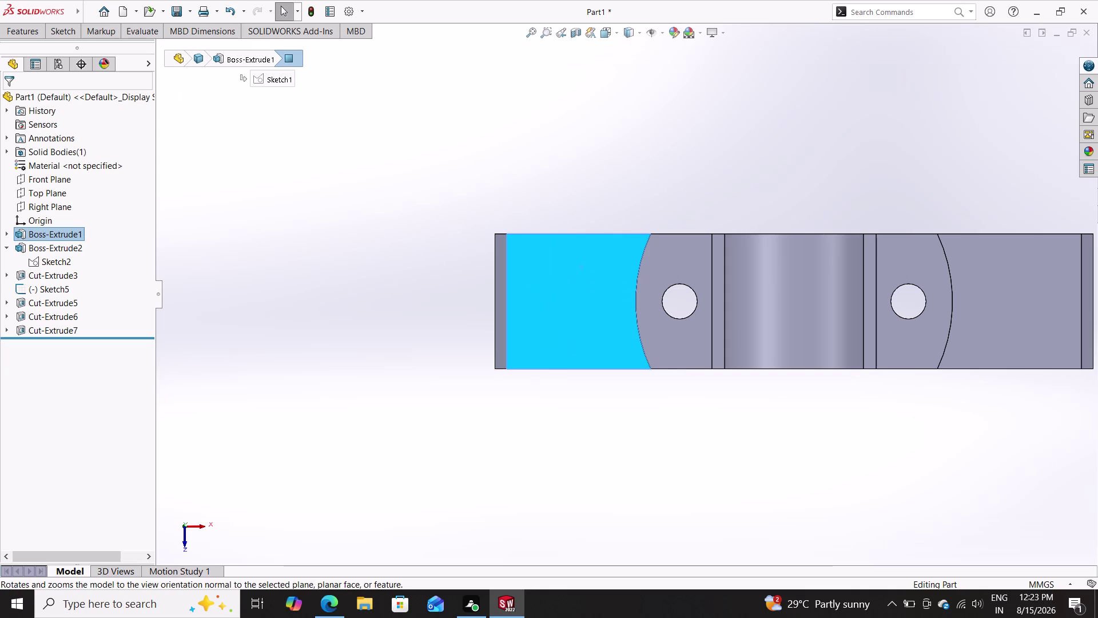
click(66, 32)
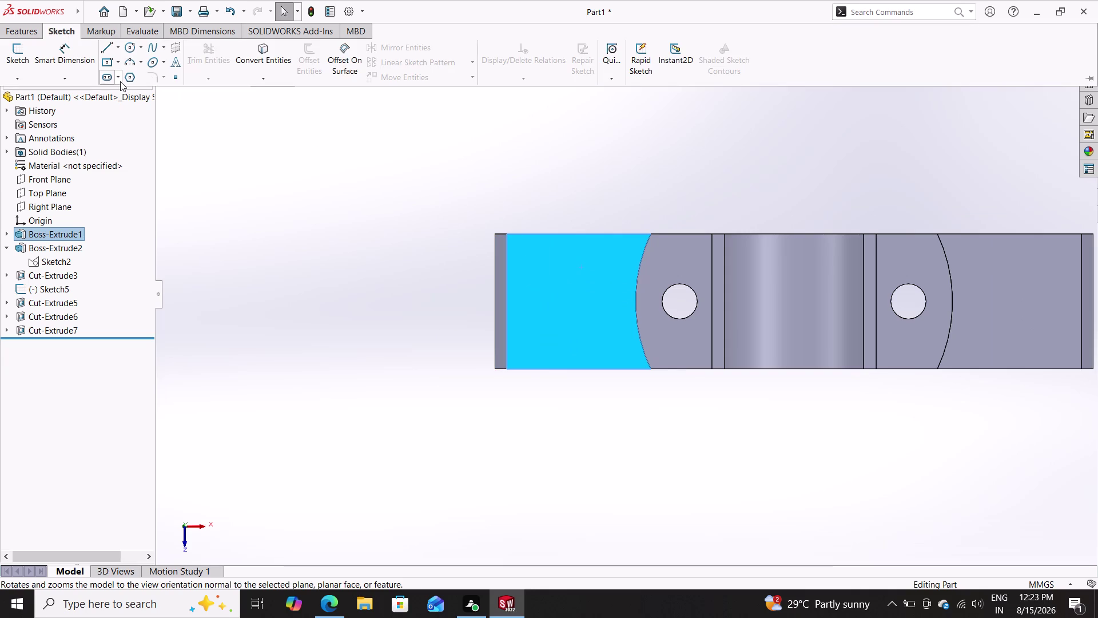
Draw a straight slot on the left flange face, left of the first hole, in Sketch9.
click(119, 81)
double_click(123, 93)
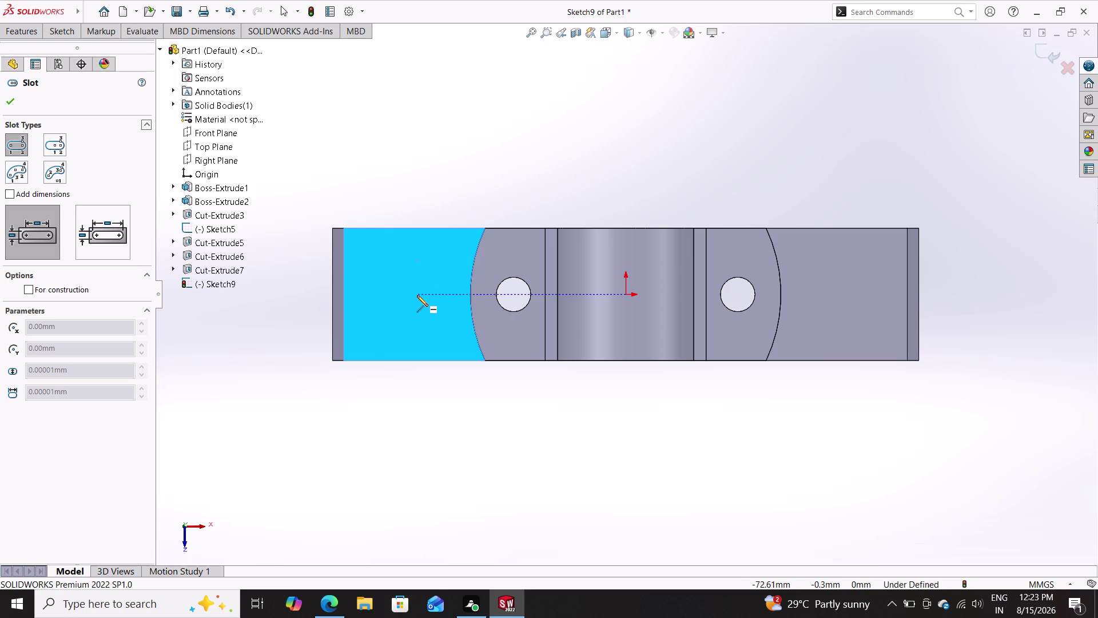
click(417, 295)
double_click(384, 292)
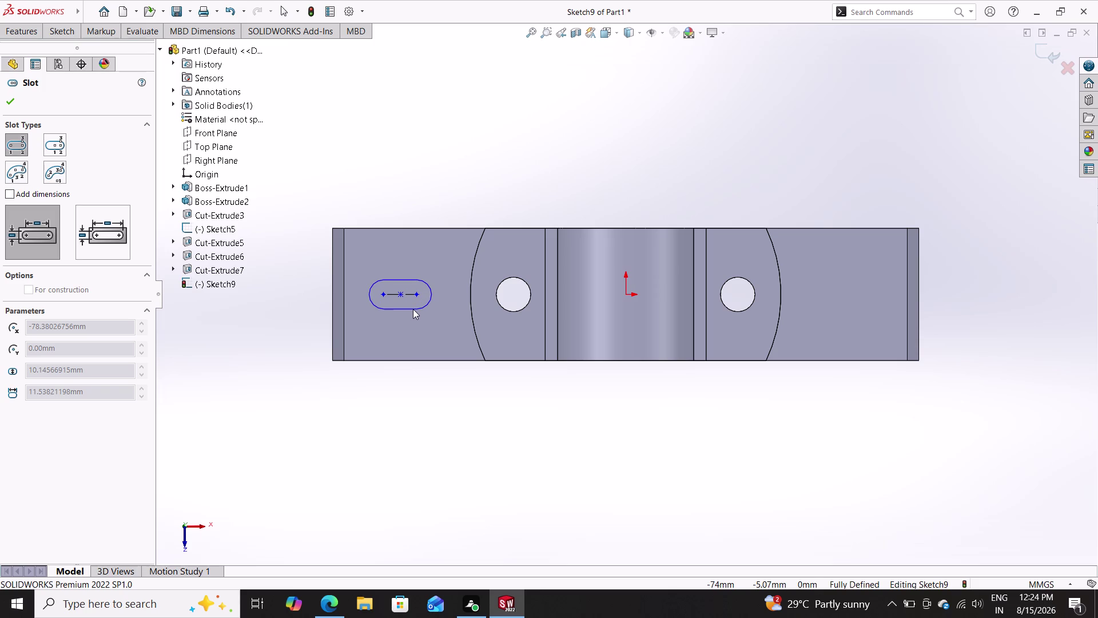
click(413, 308)
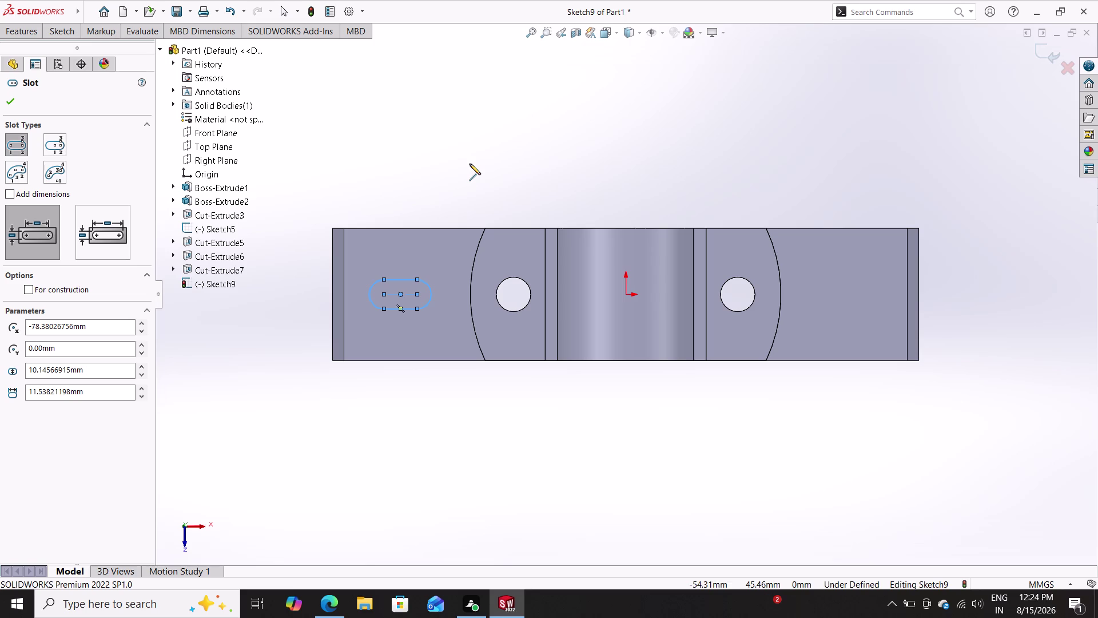
double_click(72, 34)
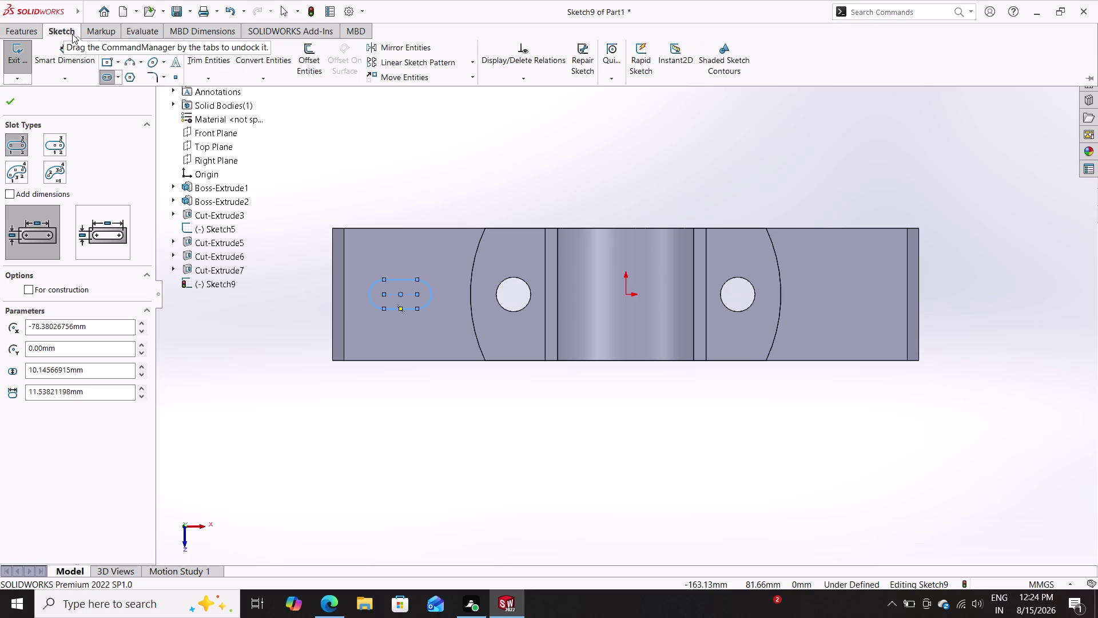
click(56, 67)
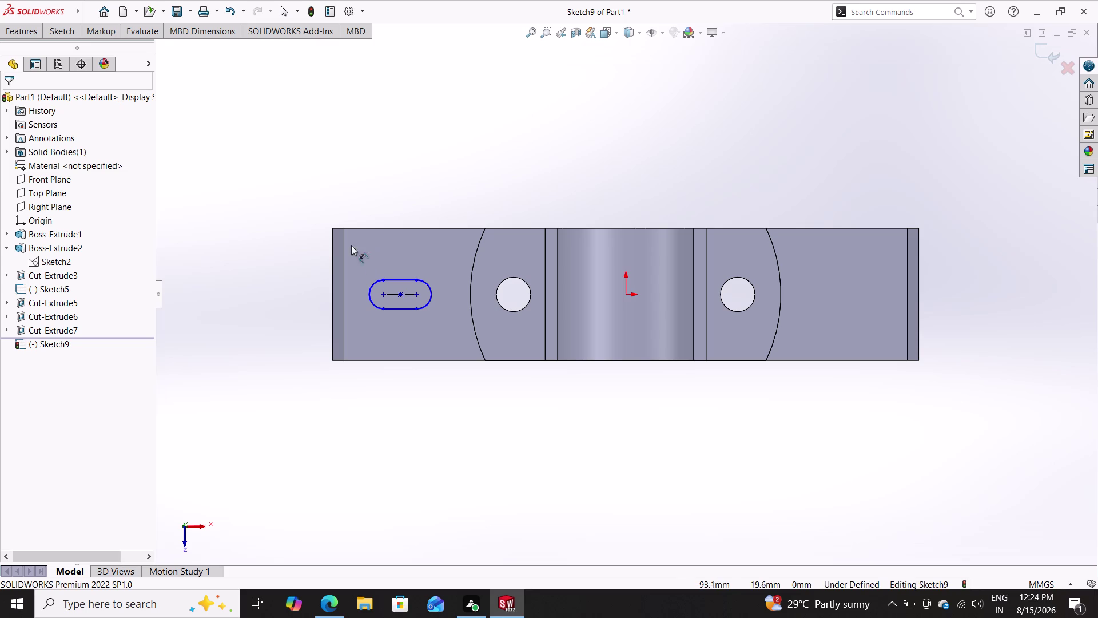
Dimension the slot 8 mm between end centres, with an R6 end radius.
click(395, 307)
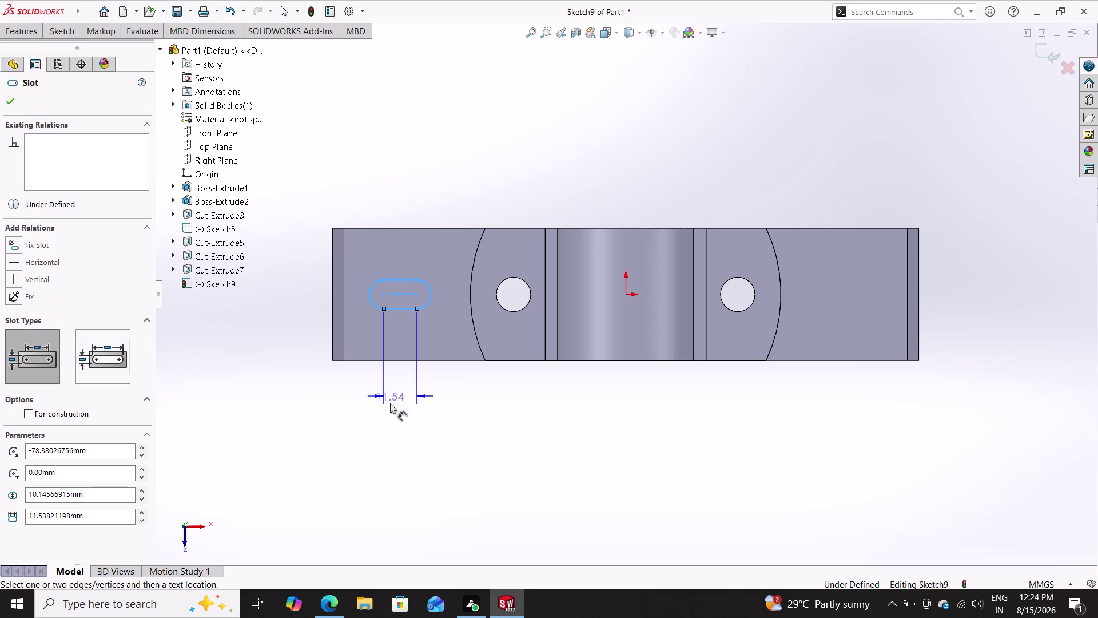
click(396, 424)
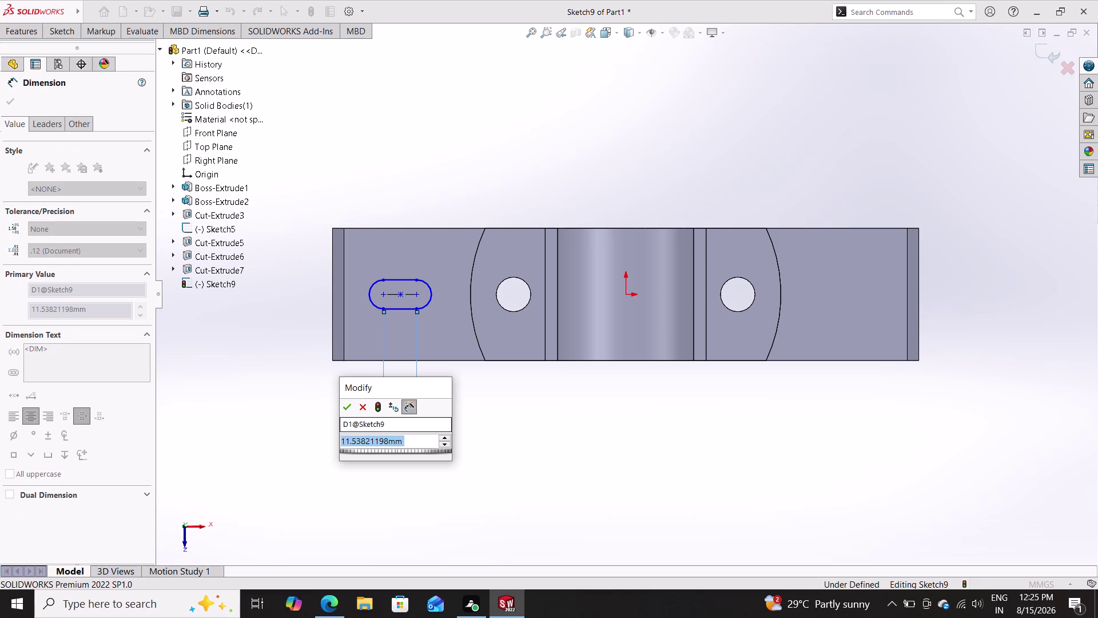
key(8)
key(Return)
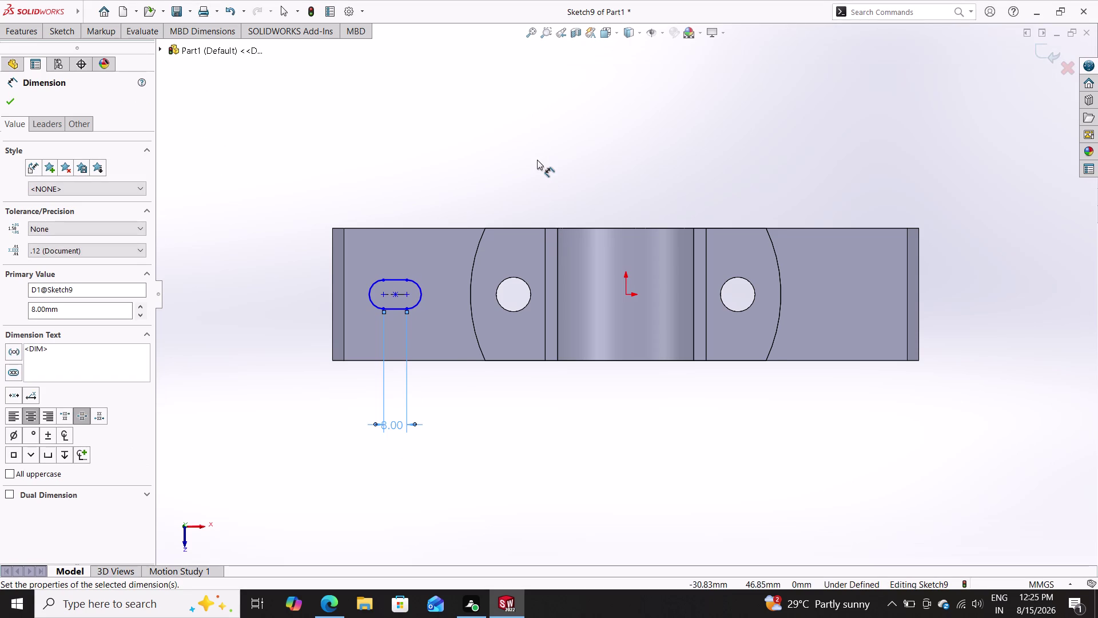
click(372, 301)
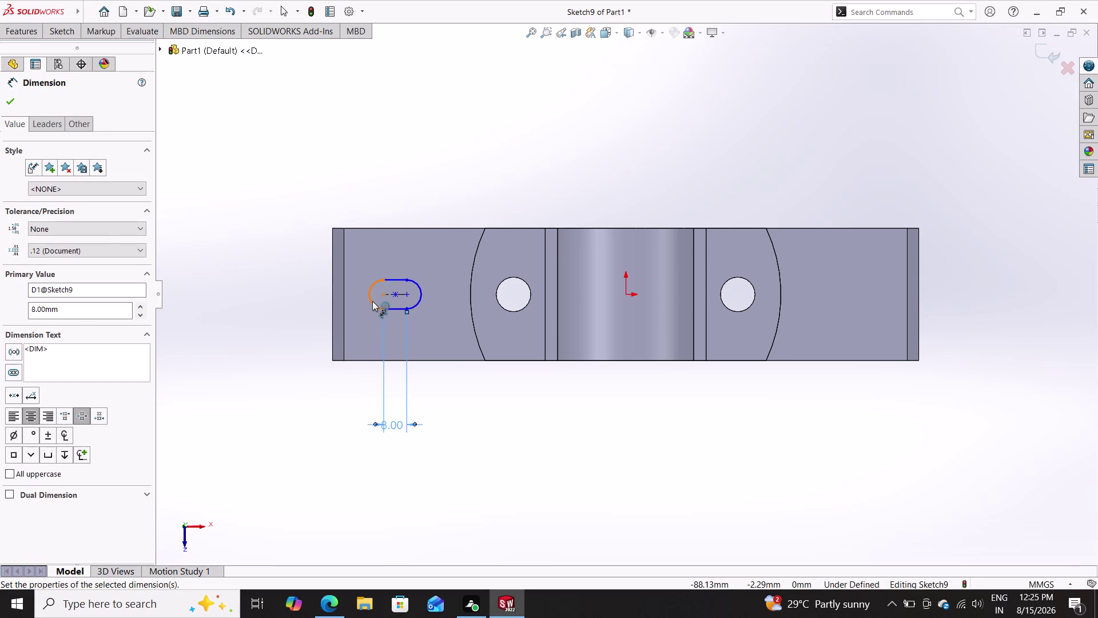
click(274, 392)
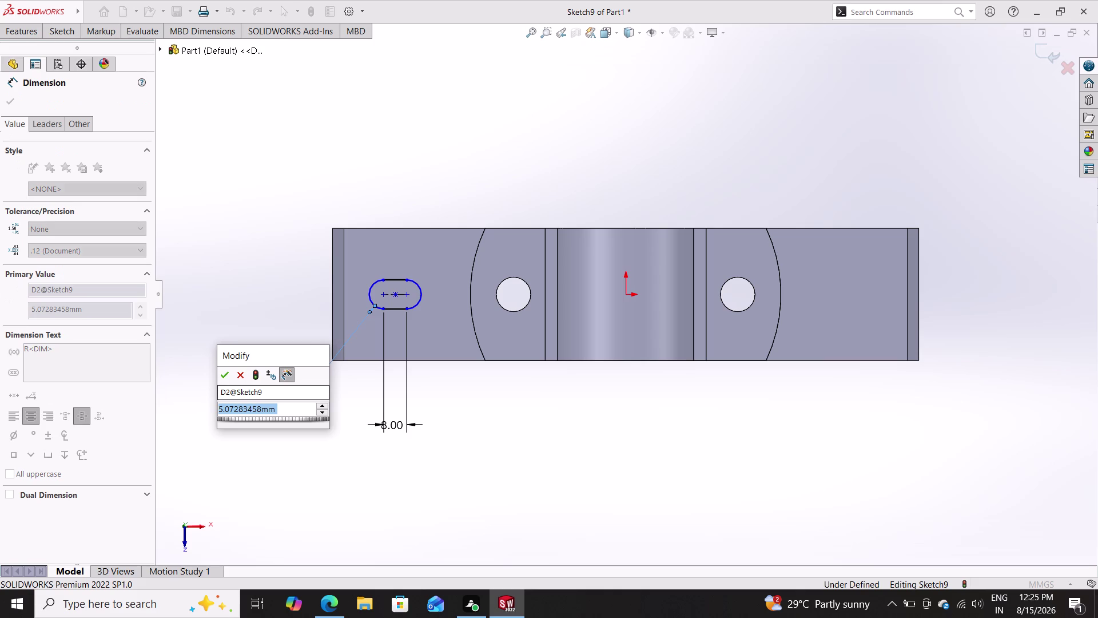
key(6)
key(Return)
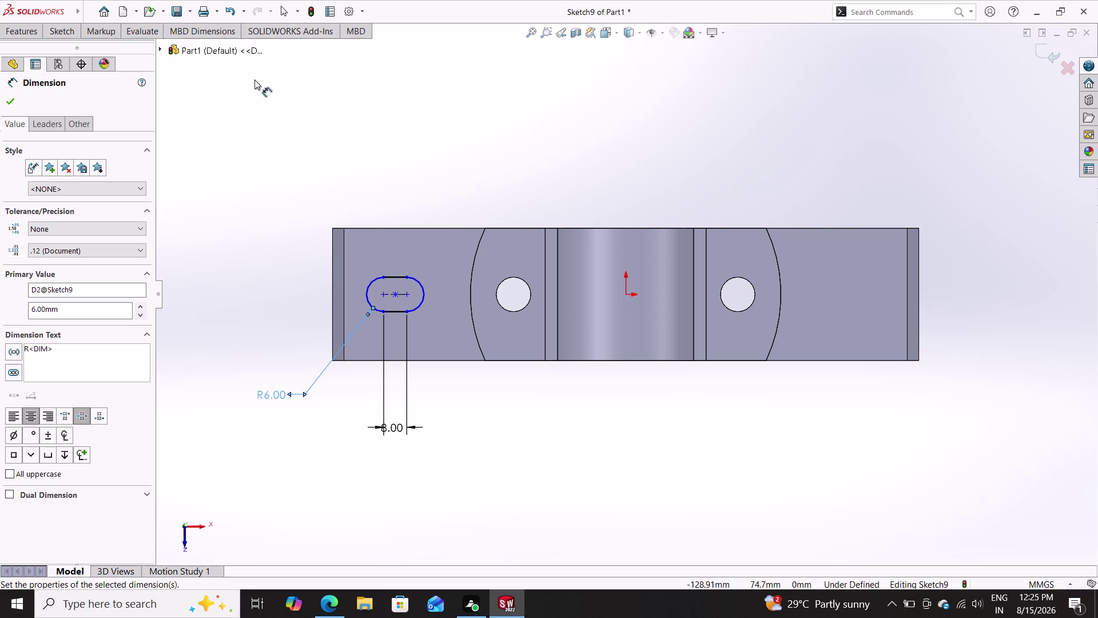
Switch the Line tool to construction mode for drawing a centerline.
click(60, 24)
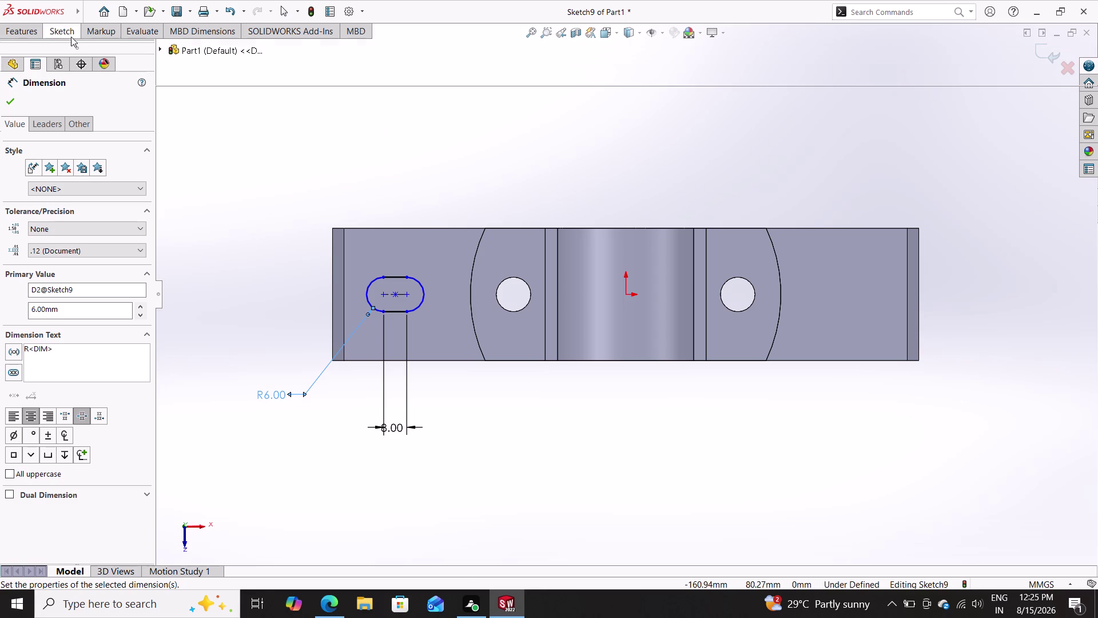
click(118, 47)
triple_click(118, 48)
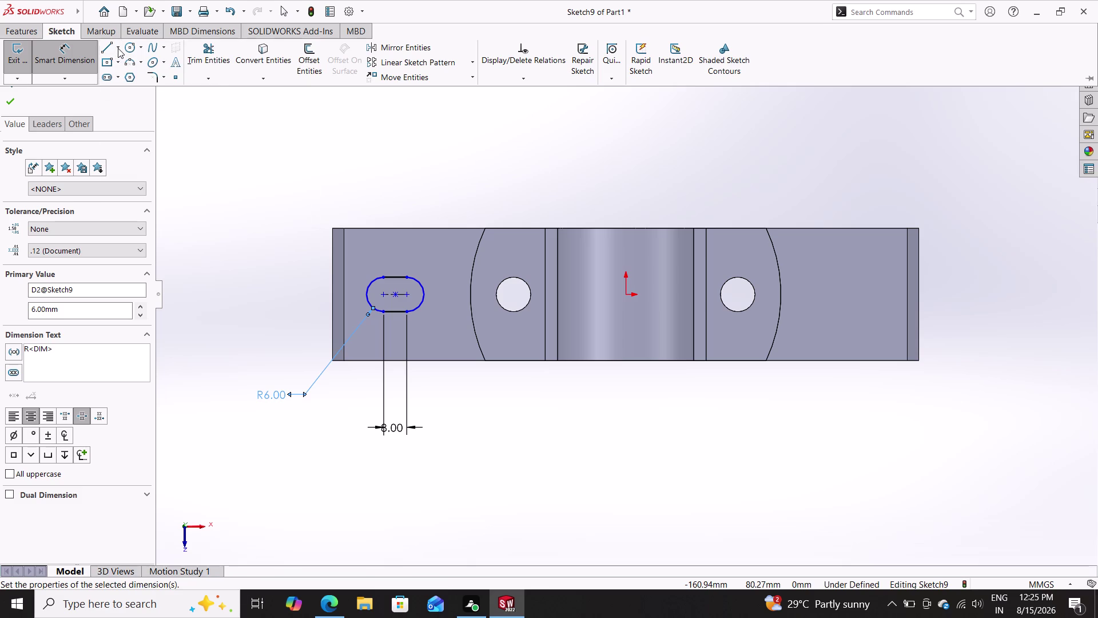
click(129, 71)
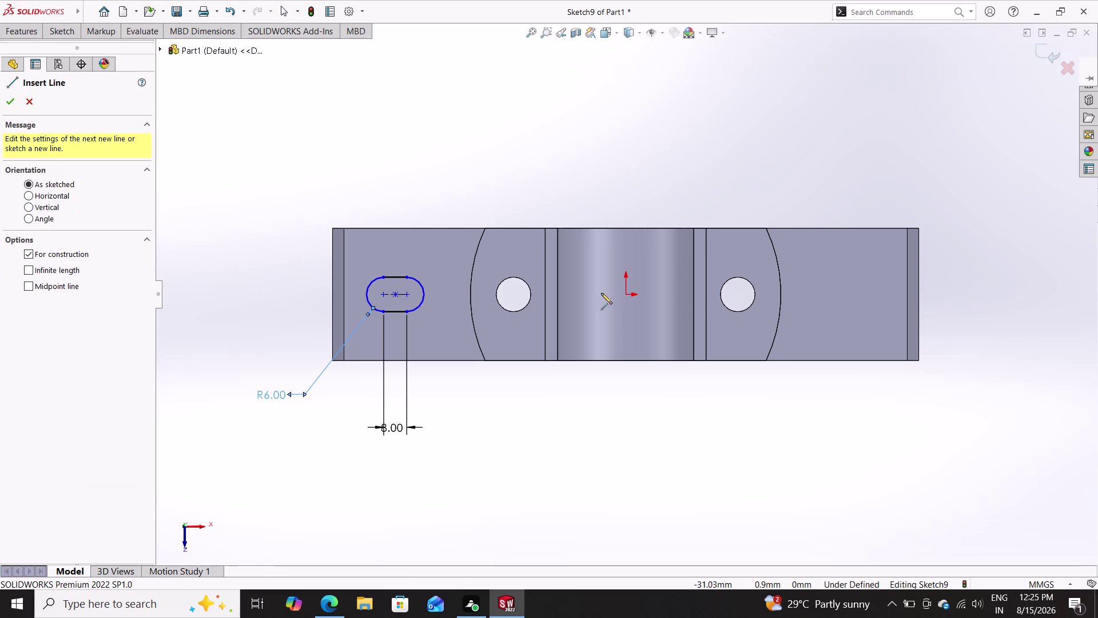
Draw a vertical centerline upward from the sketch origin to above the part.
double_click(626, 297)
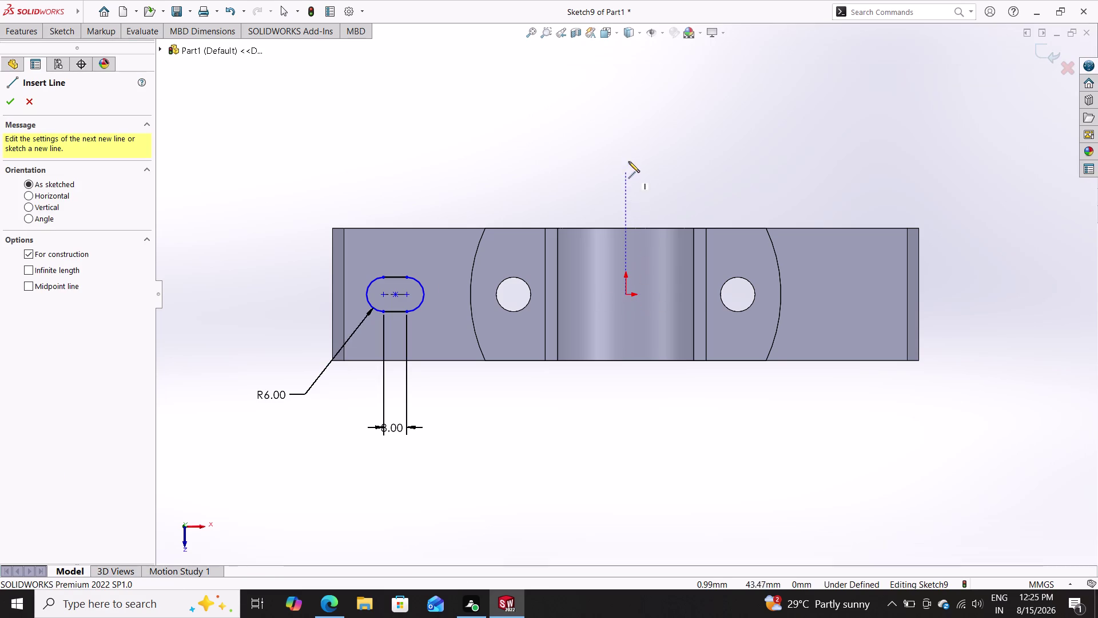
triple_click(625, 294)
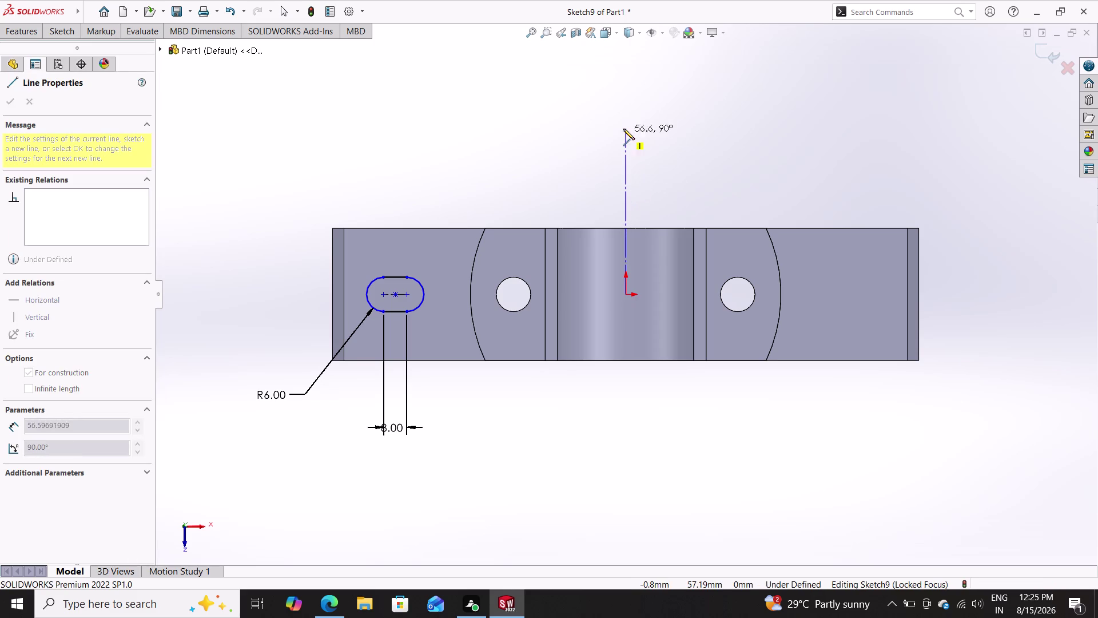
click(622, 122)
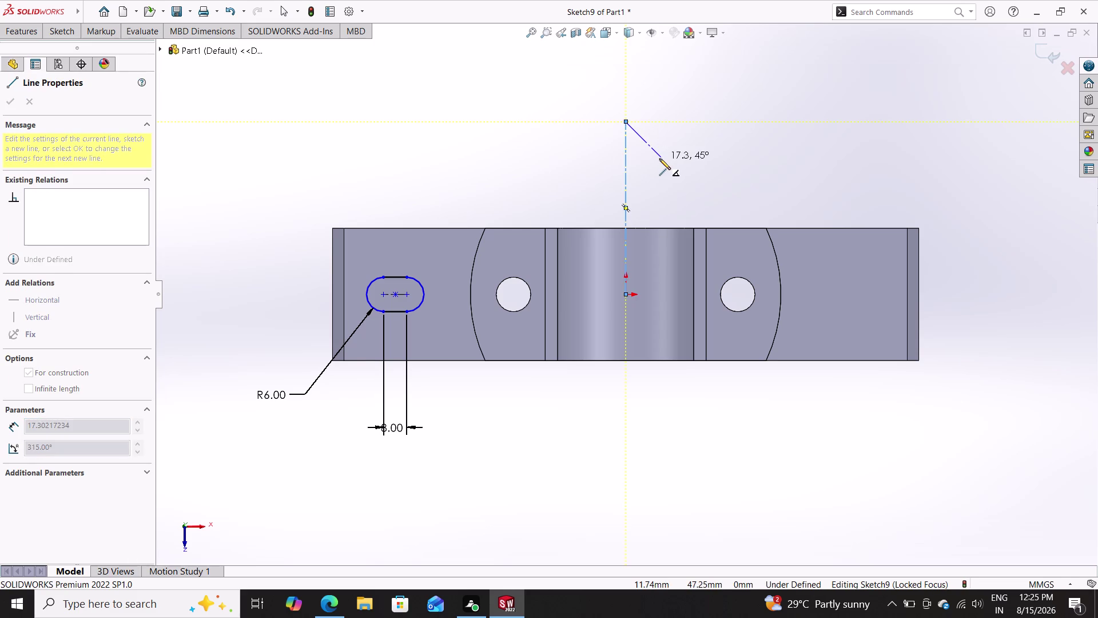
key(Escape)
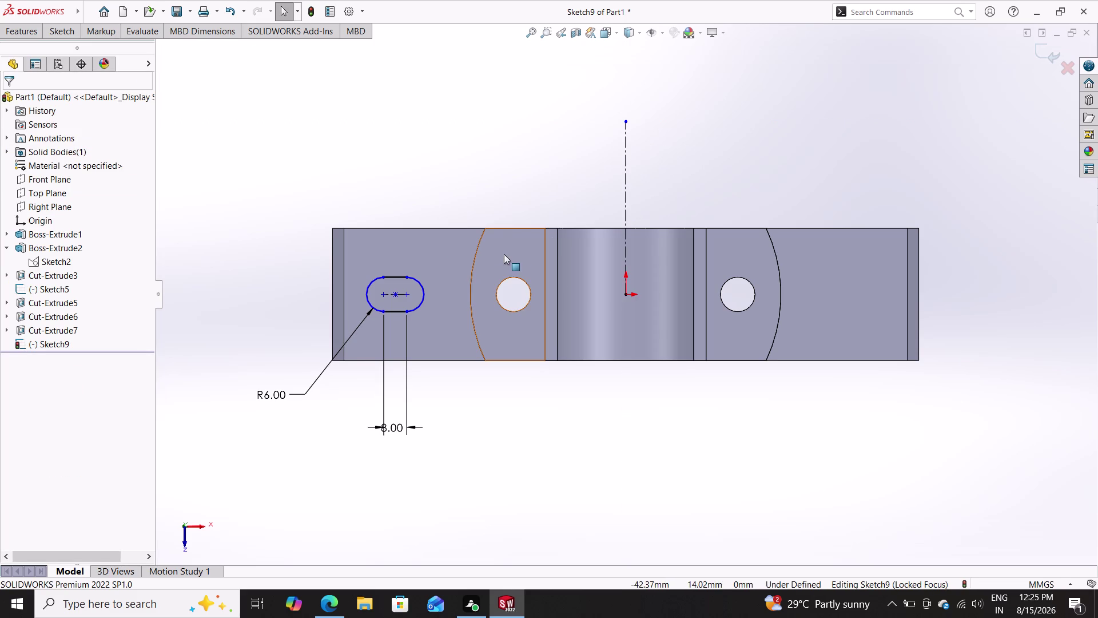
Select the left slot and start Mirror Entities on it.
click(393, 278)
click(369, 294)
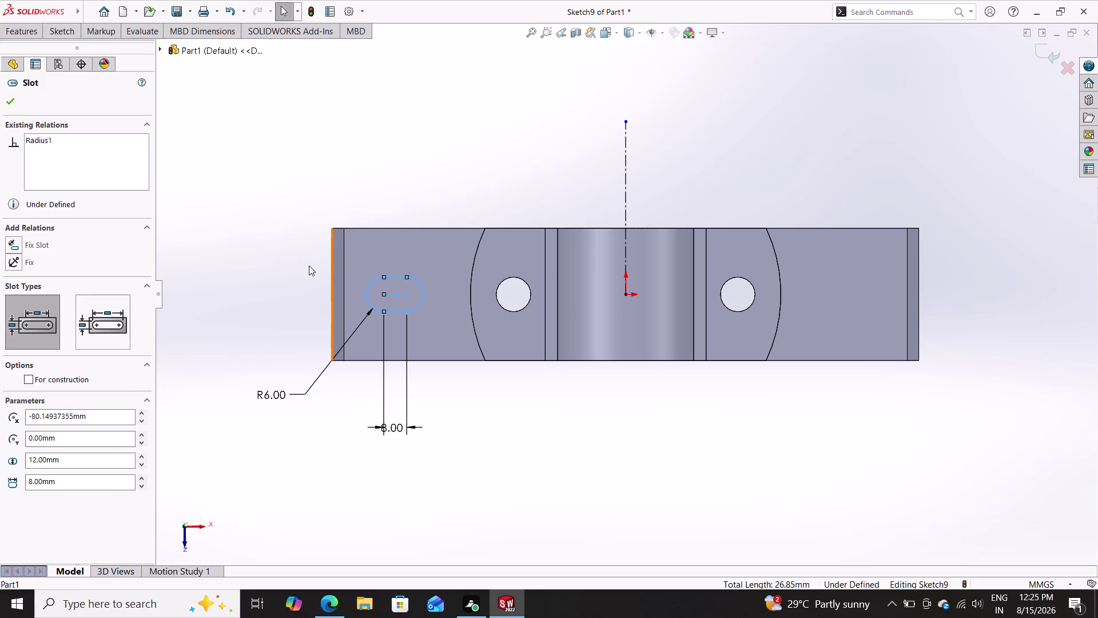
click(70, 29)
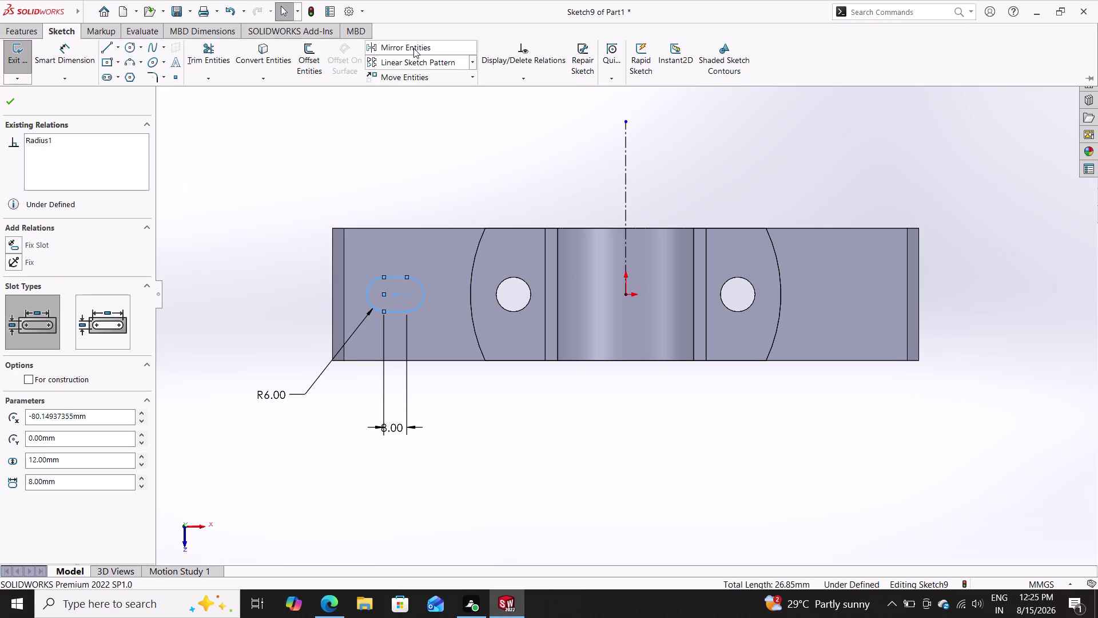
click(413, 48)
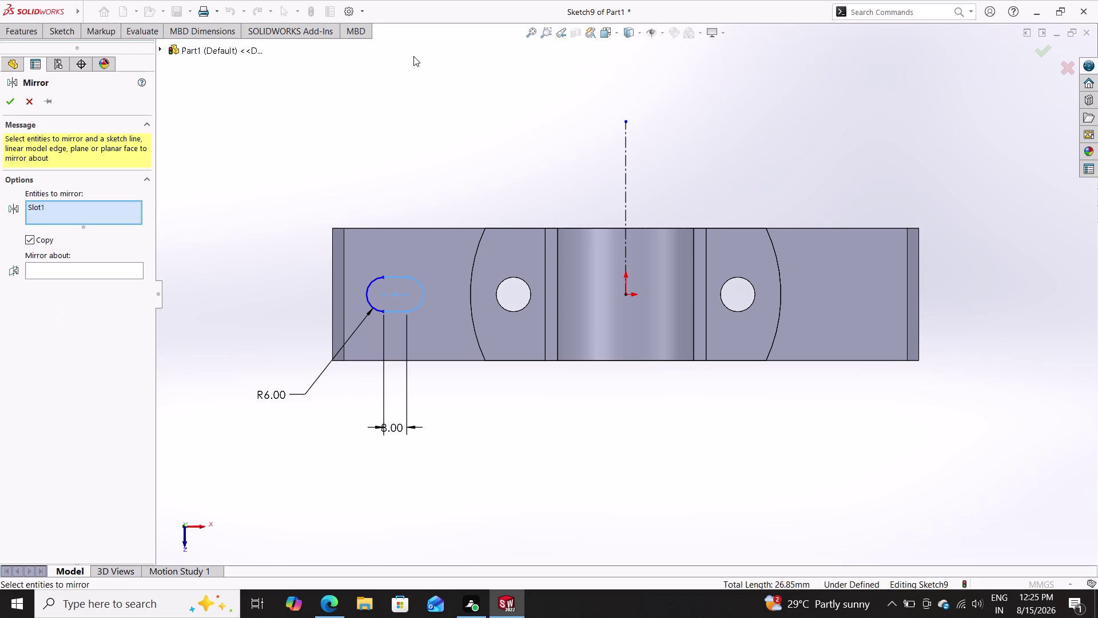
Set Slot1 as the entity to mirror after toggling its selection several times.
click(369, 298)
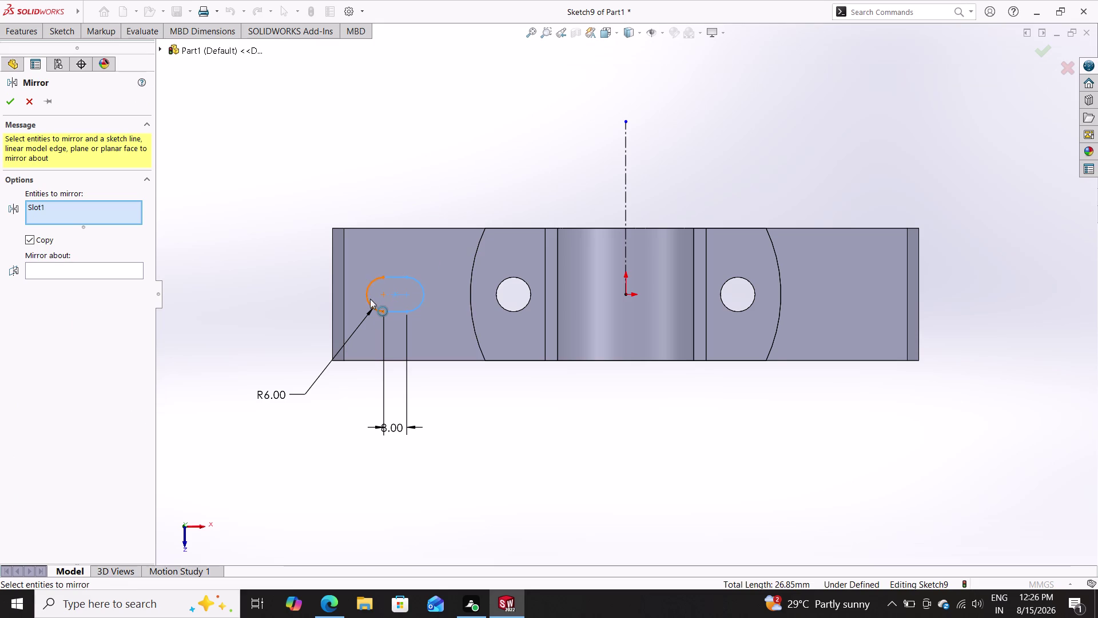
click(370, 288)
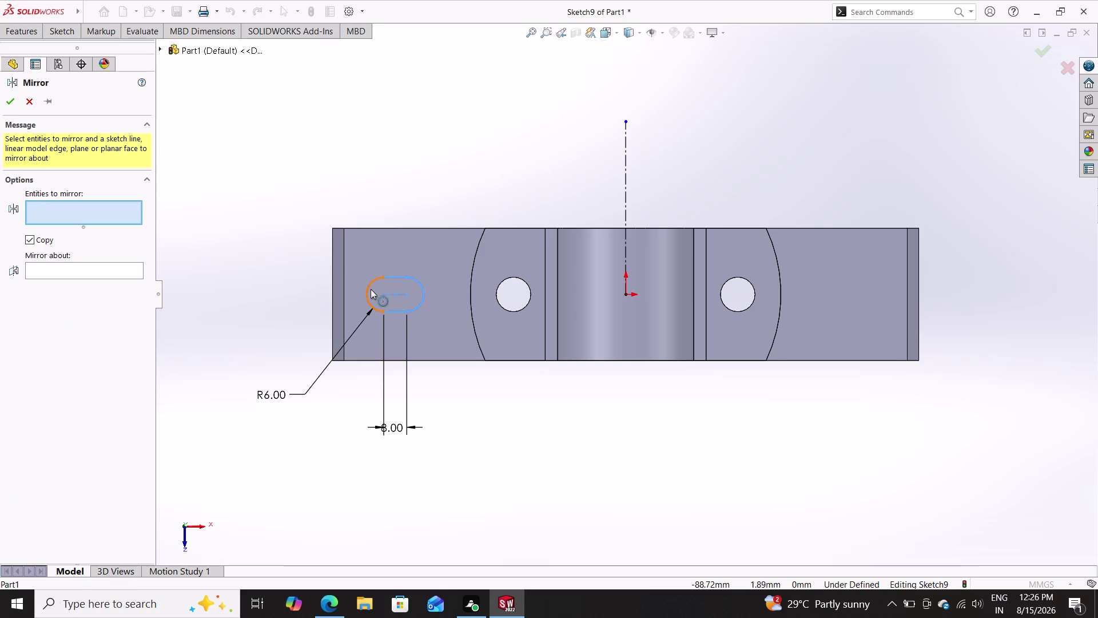
click(396, 279)
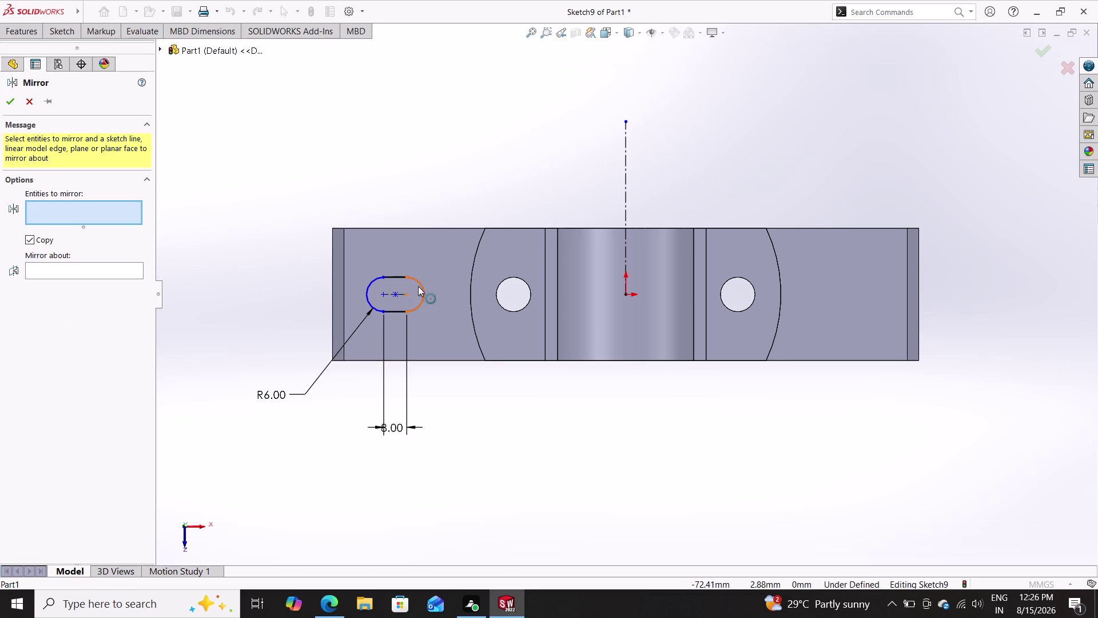
click(418, 286)
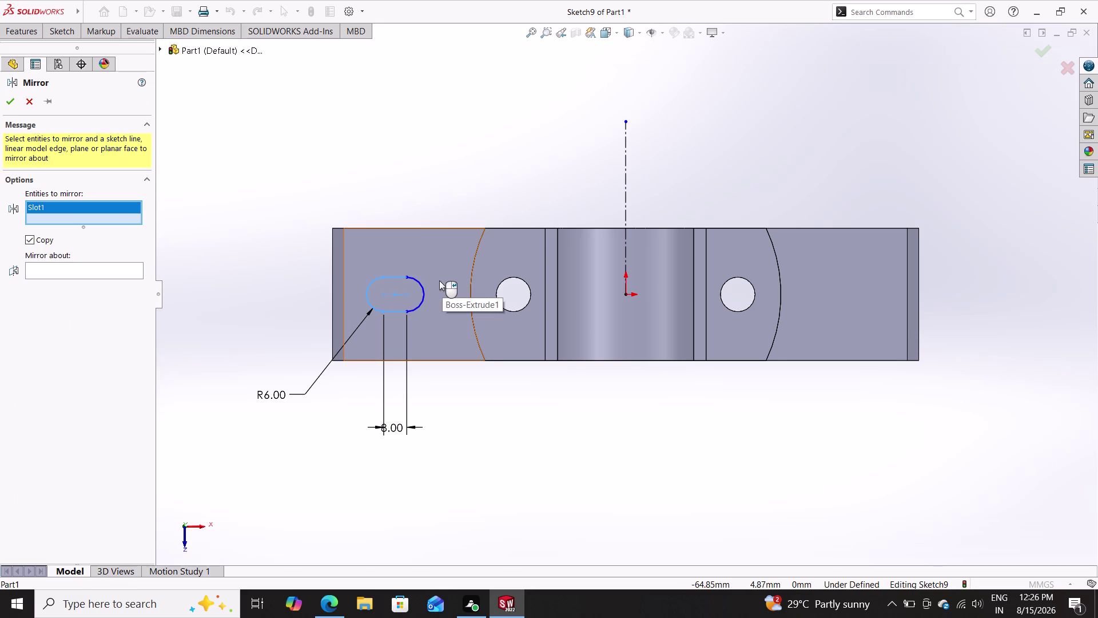
click(424, 290)
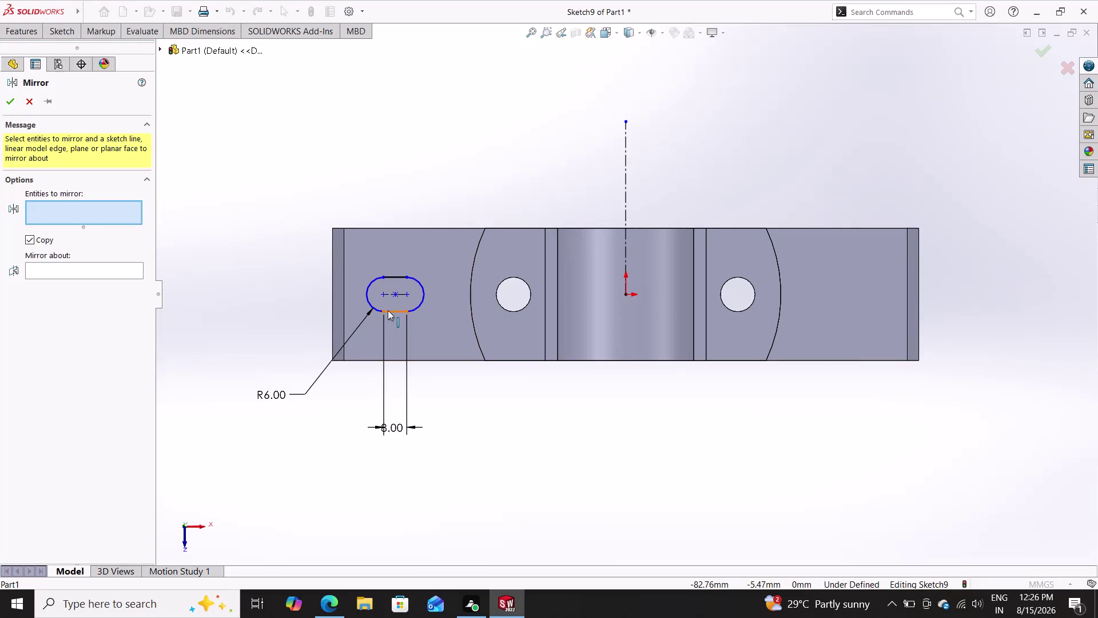
click(389, 310)
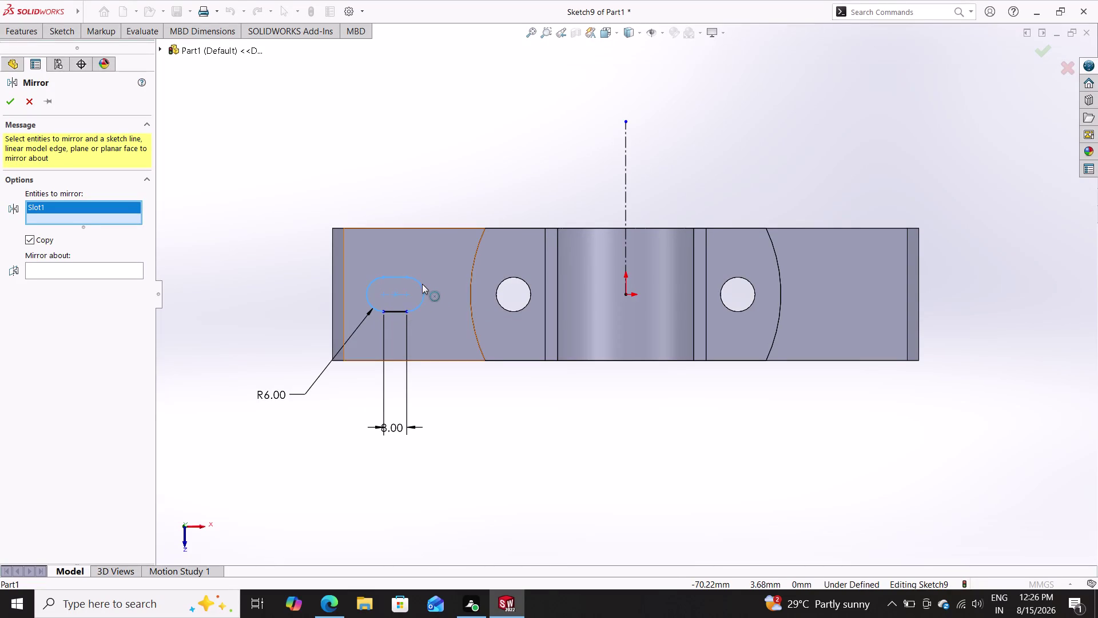
click(422, 284)
double_click(397, 311)
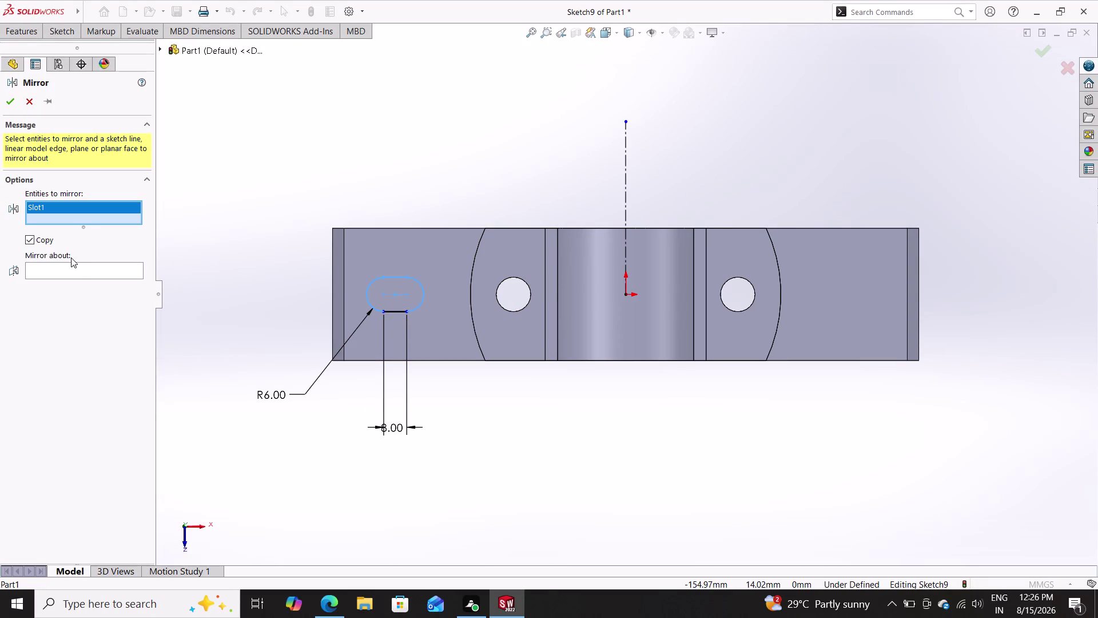
Mirror about centerline Line4 and confirm, placing the copy on the right flange.
click(67, 272)
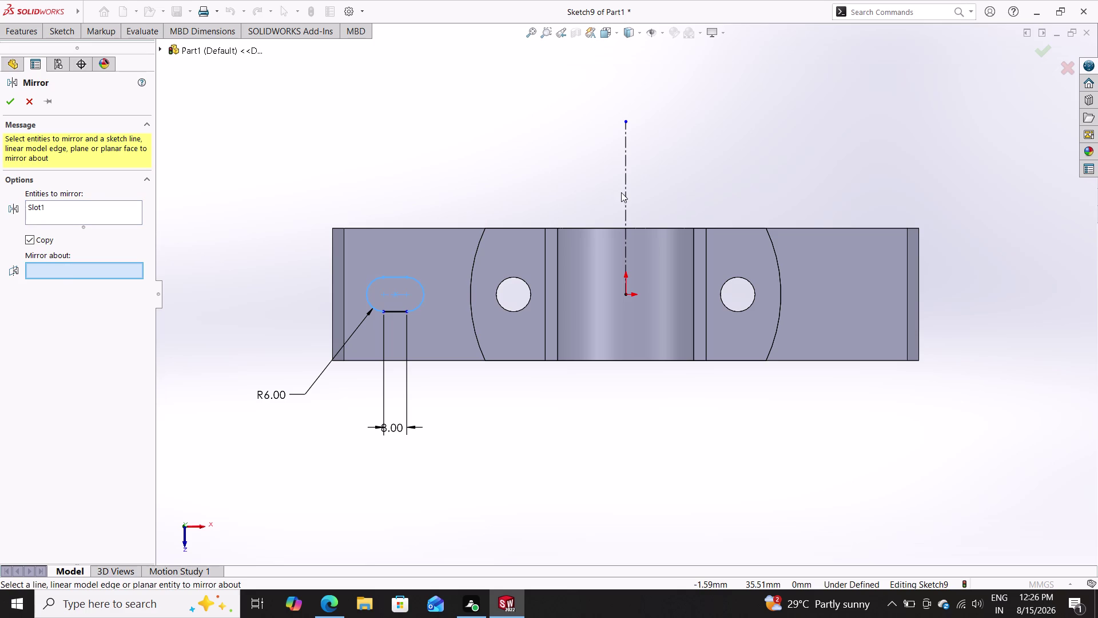
click(626, 188)
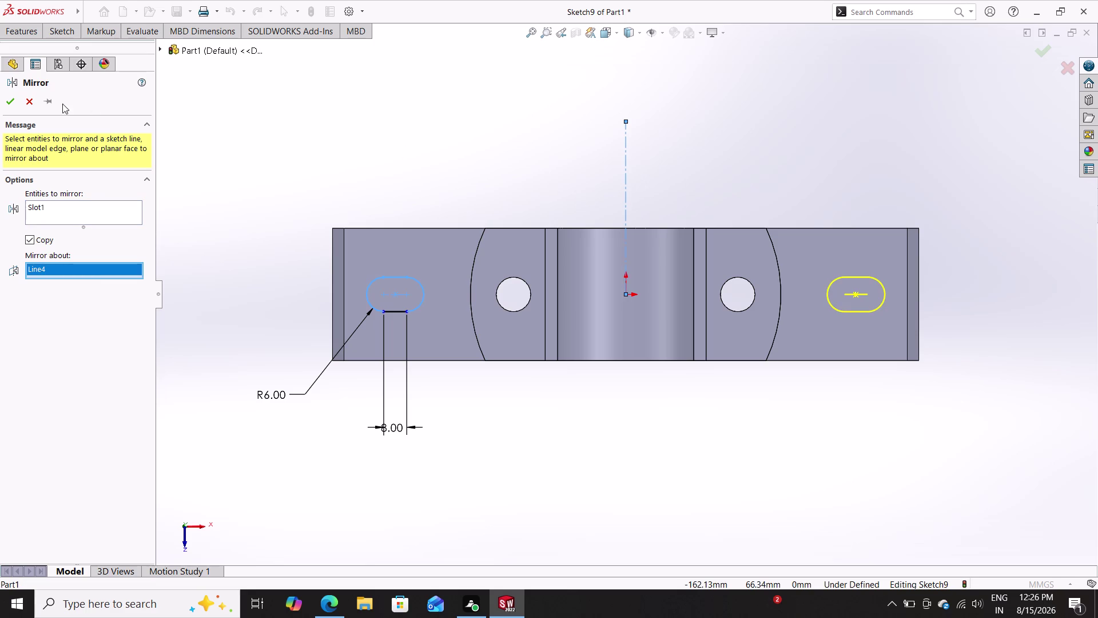
click(14, 101)
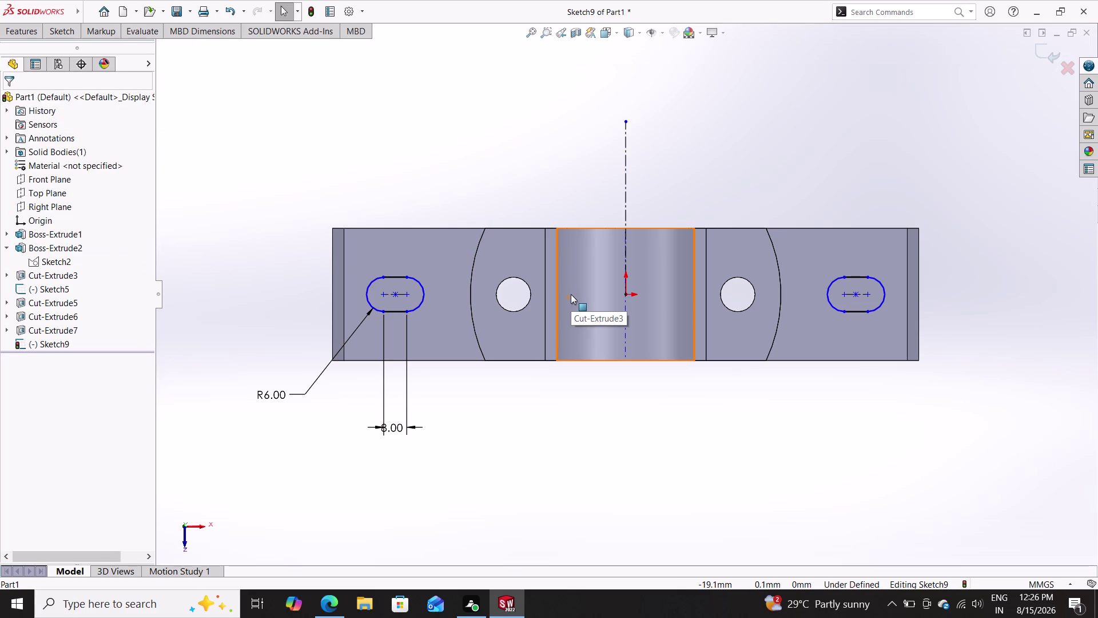
click(64, 25)
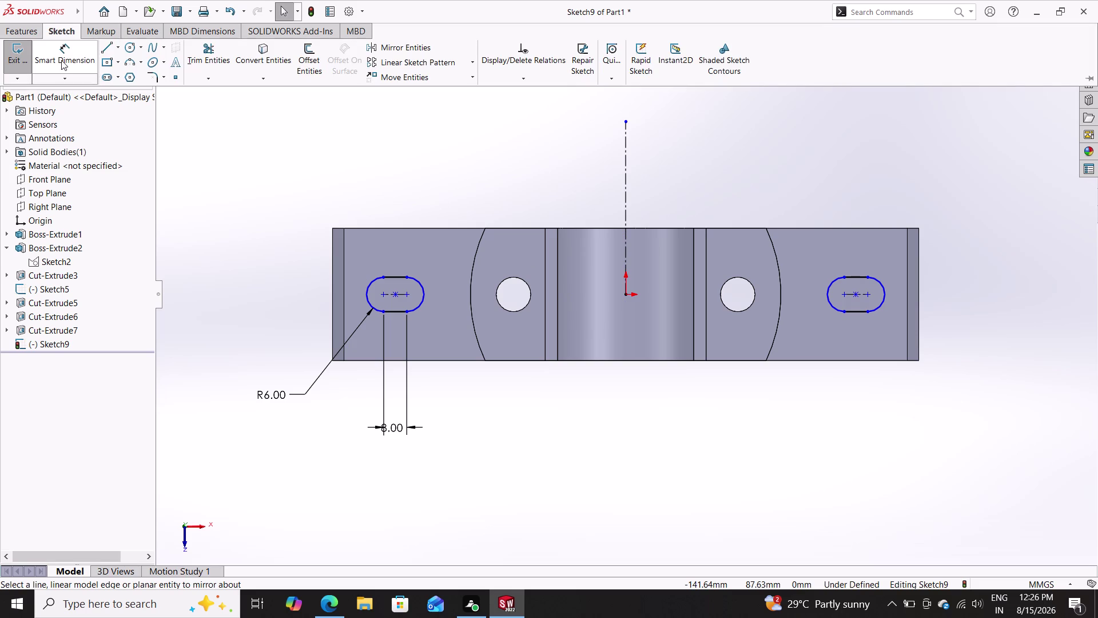
Add a 154 mm dimension between the left and right slot centres, fully defining Sketch9.
click(64, 51)
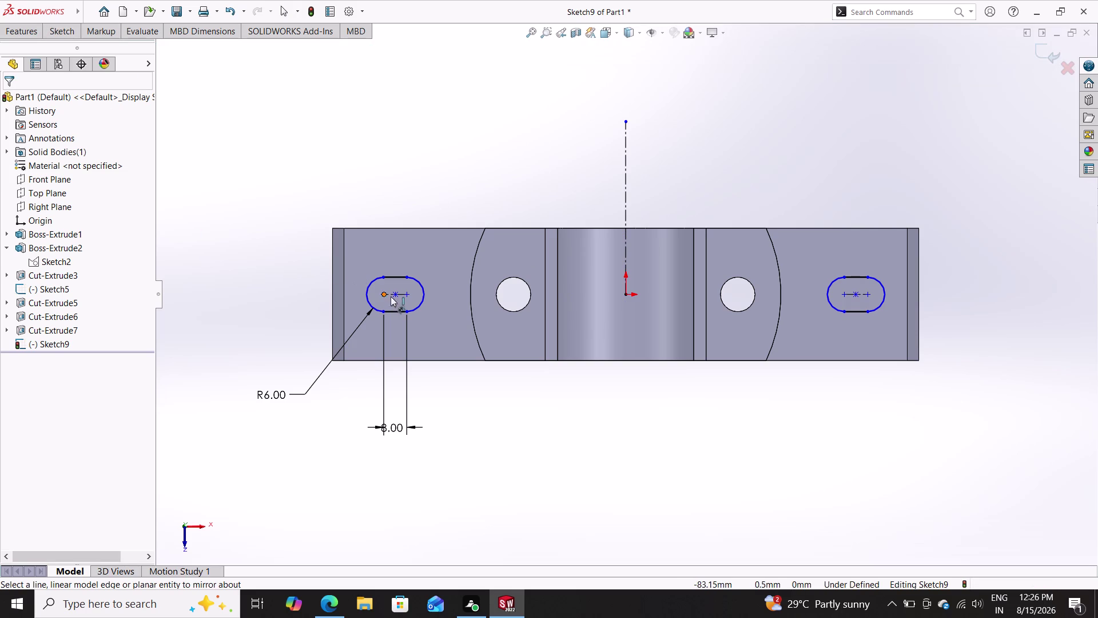
double_click(407, 296)
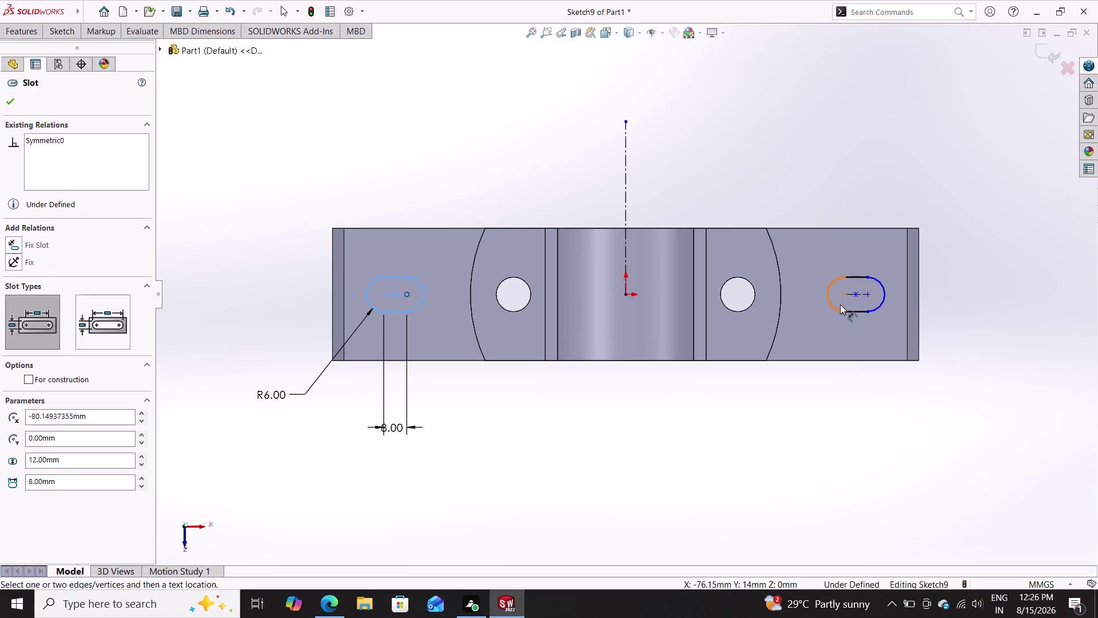
double_click(842, 294)
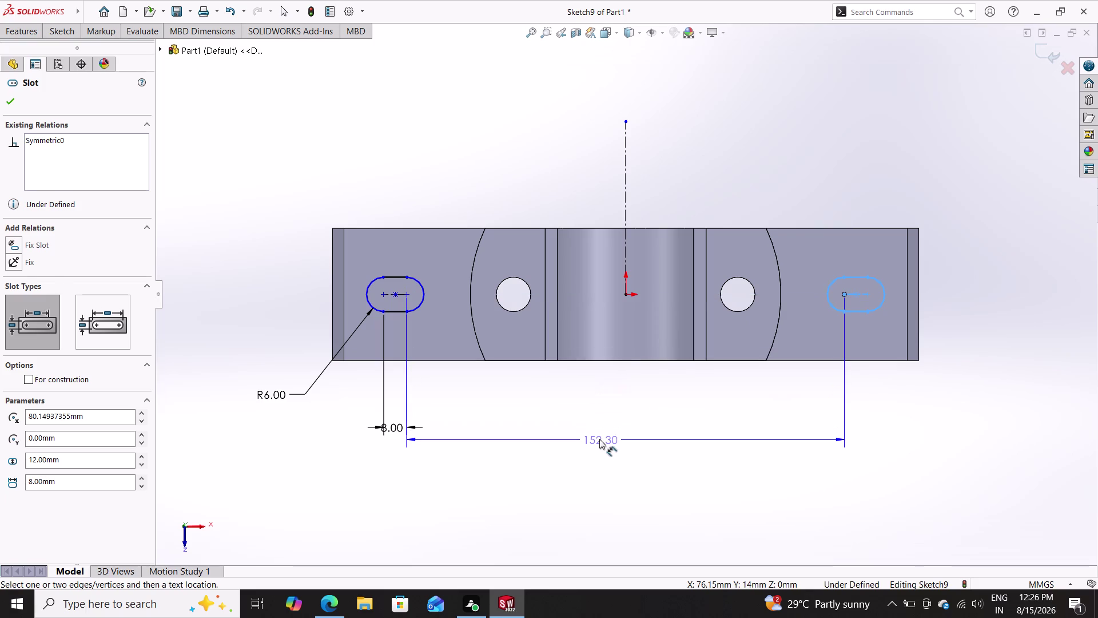
click(599, 439)
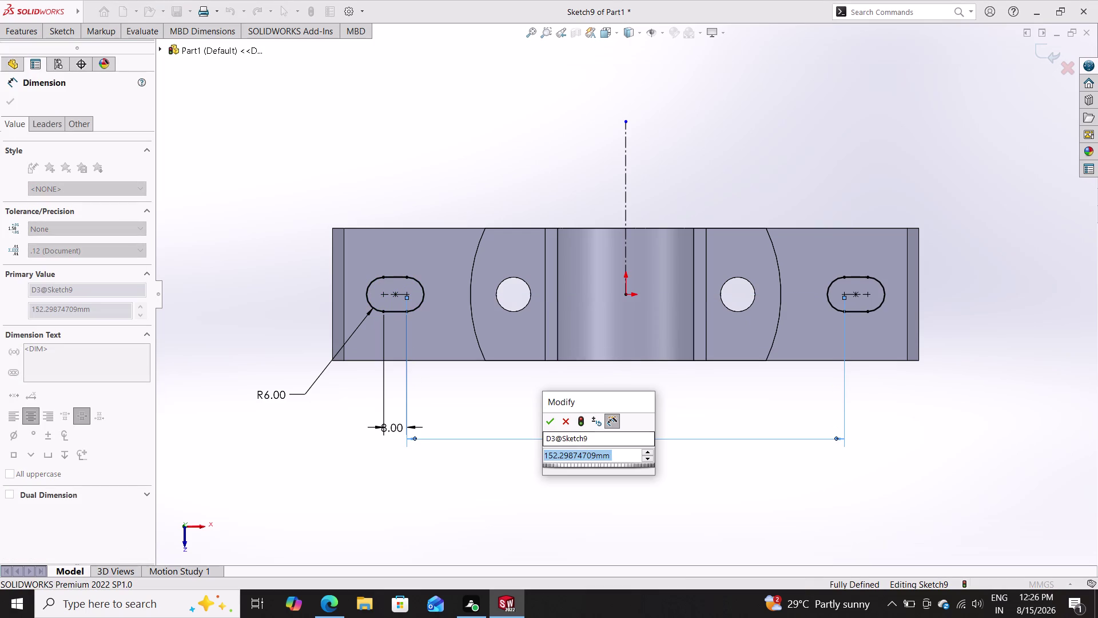
text(154)
key(Return)
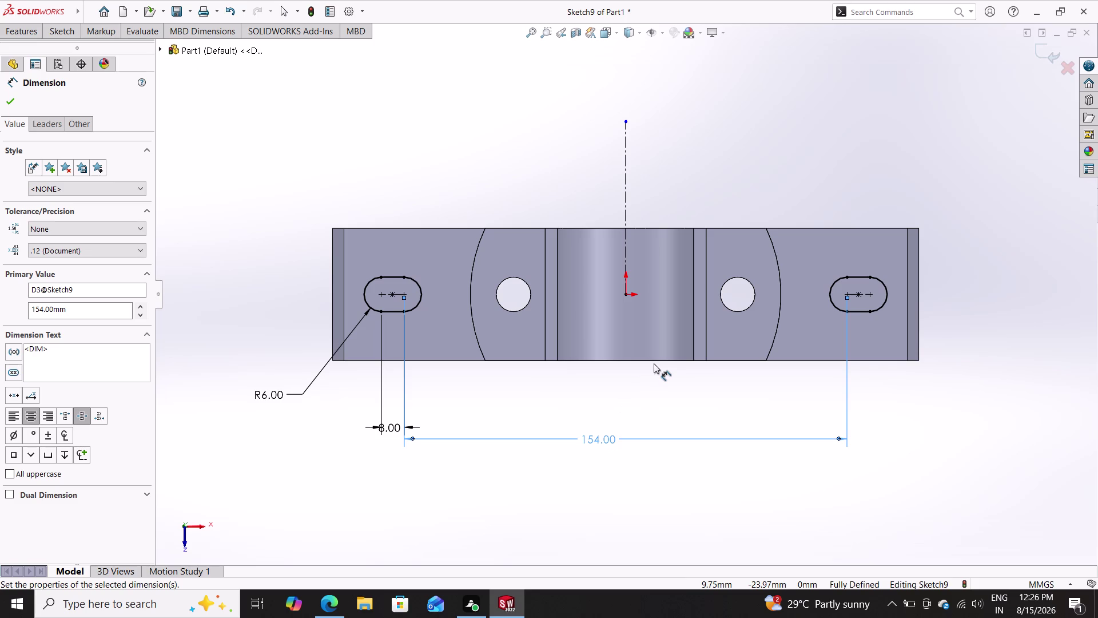
click(404, 295)
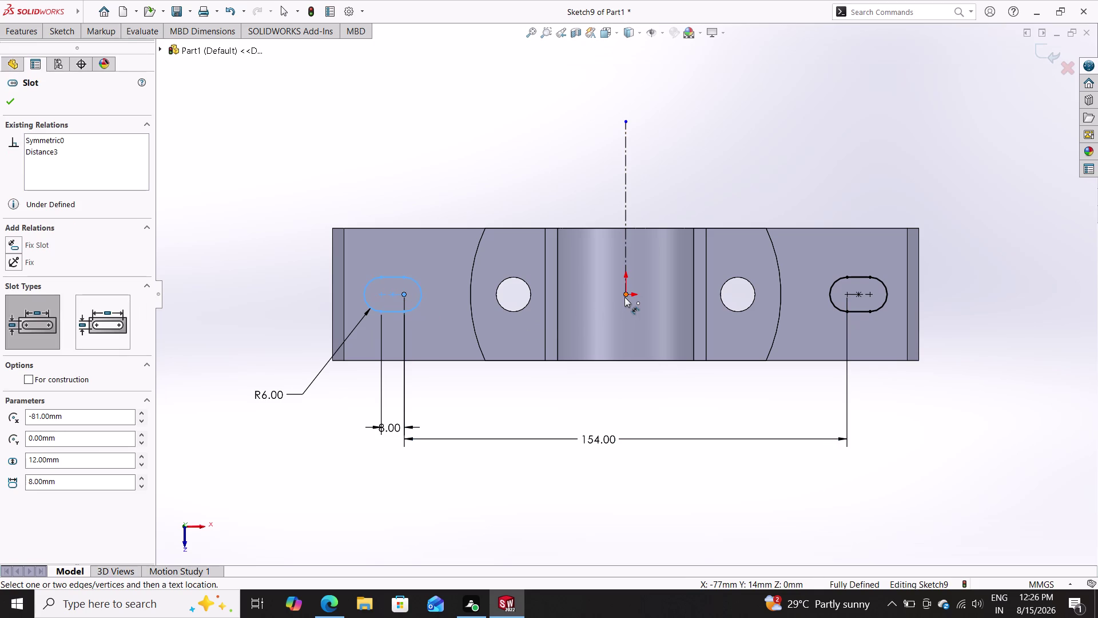
click(624, 295)
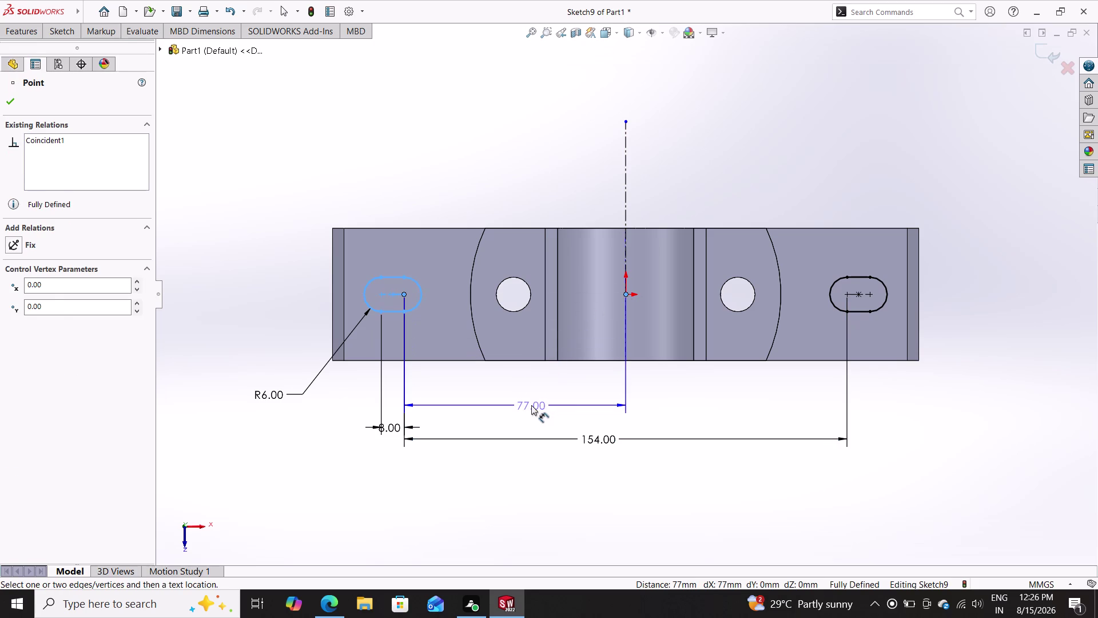
click(531, 405)
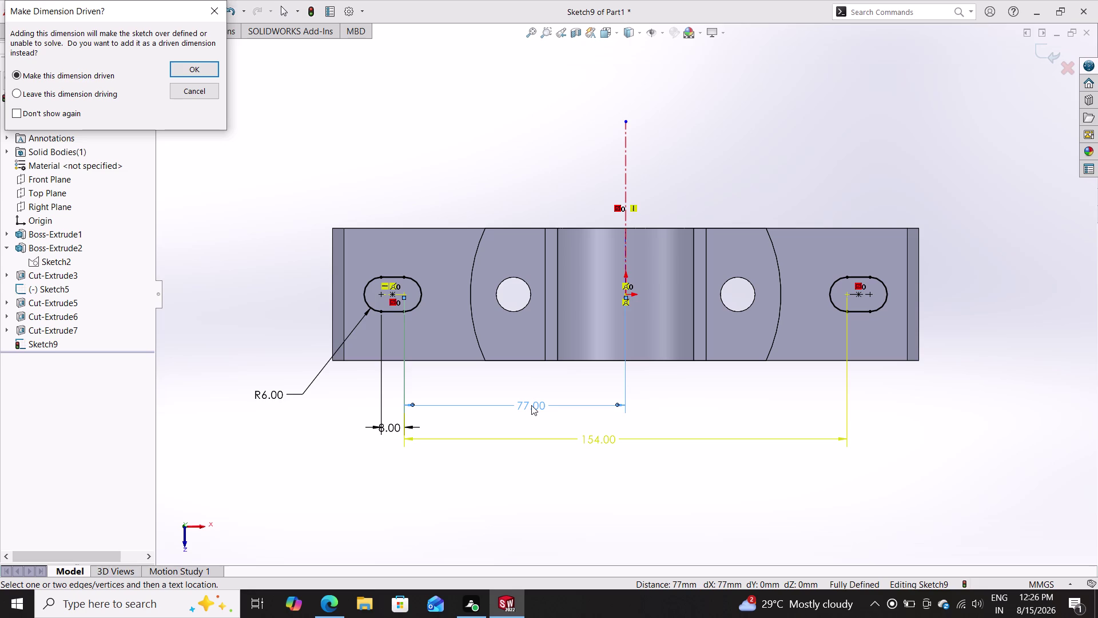
key(Escape)
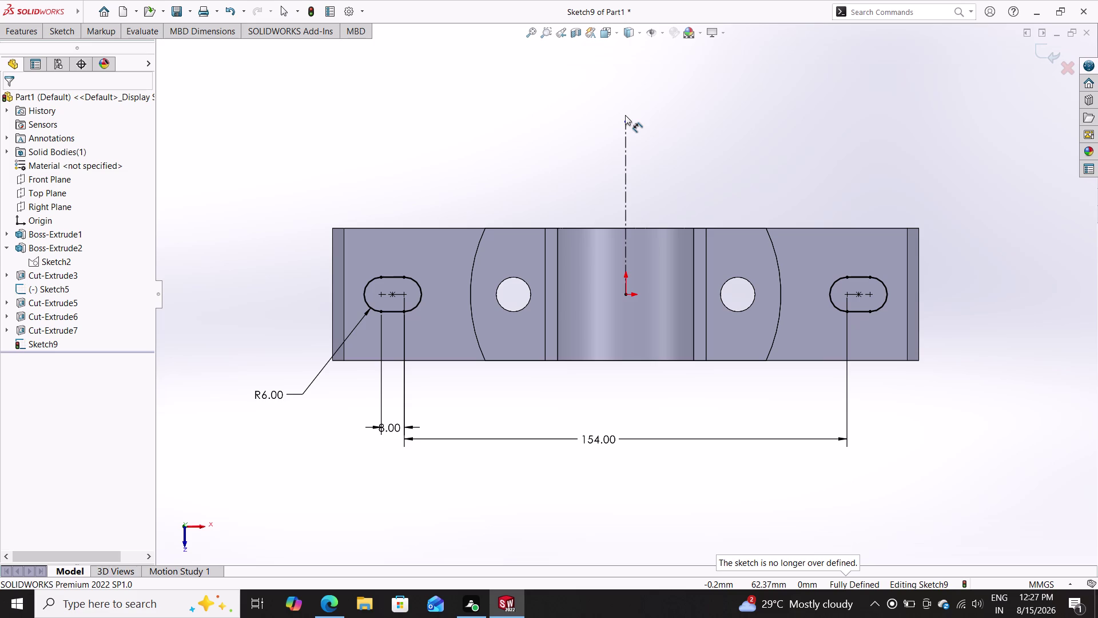
Make Sketch9's two slots symmetric about the vertical centerline, keeping the sketch fully defined.
key(Escape)
key(Escape)
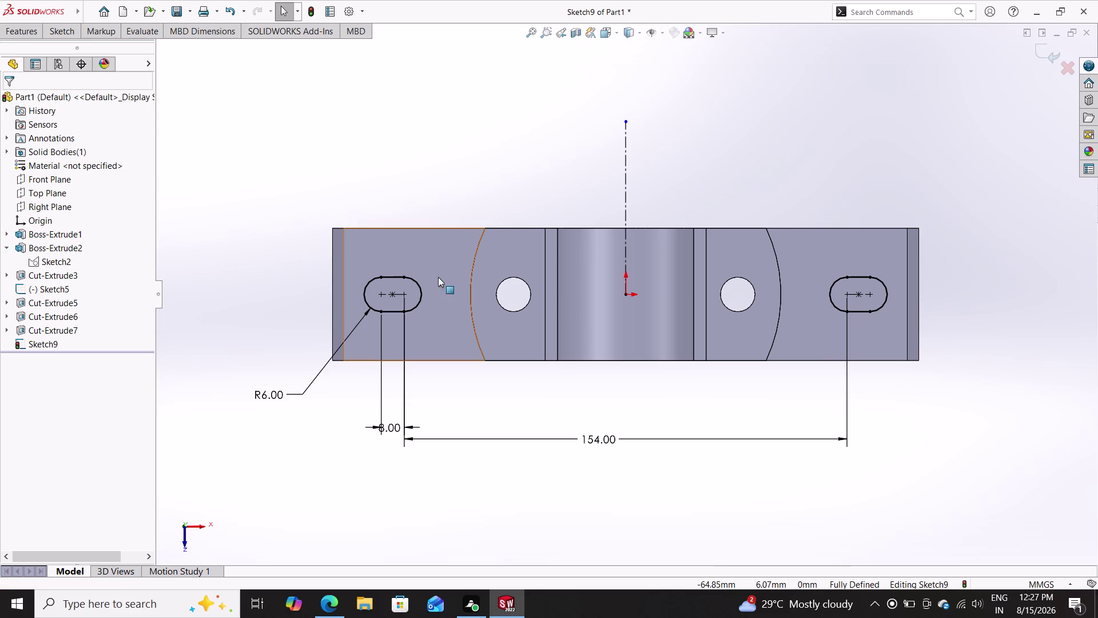
double_click(394, 294)
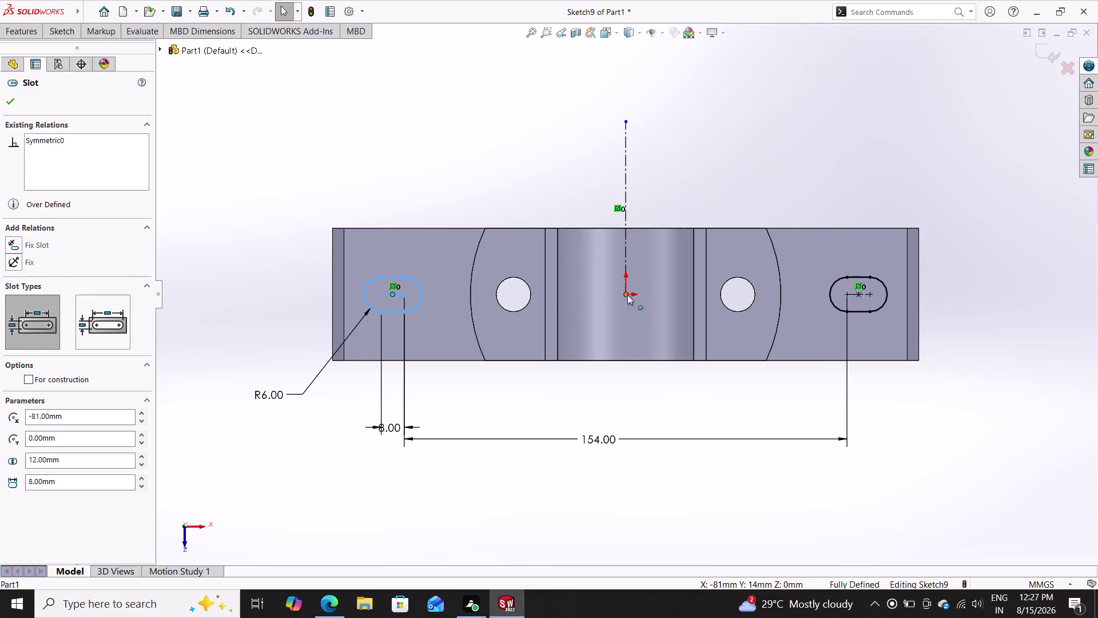
double_click(627, 294)
click(859, 293)
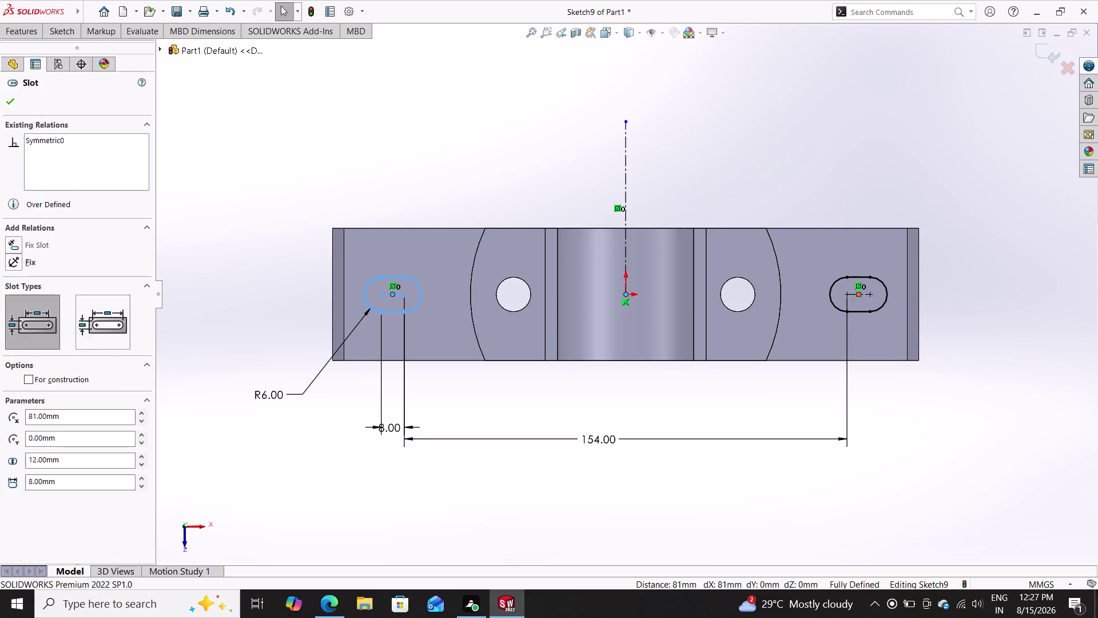
click(62, 338)
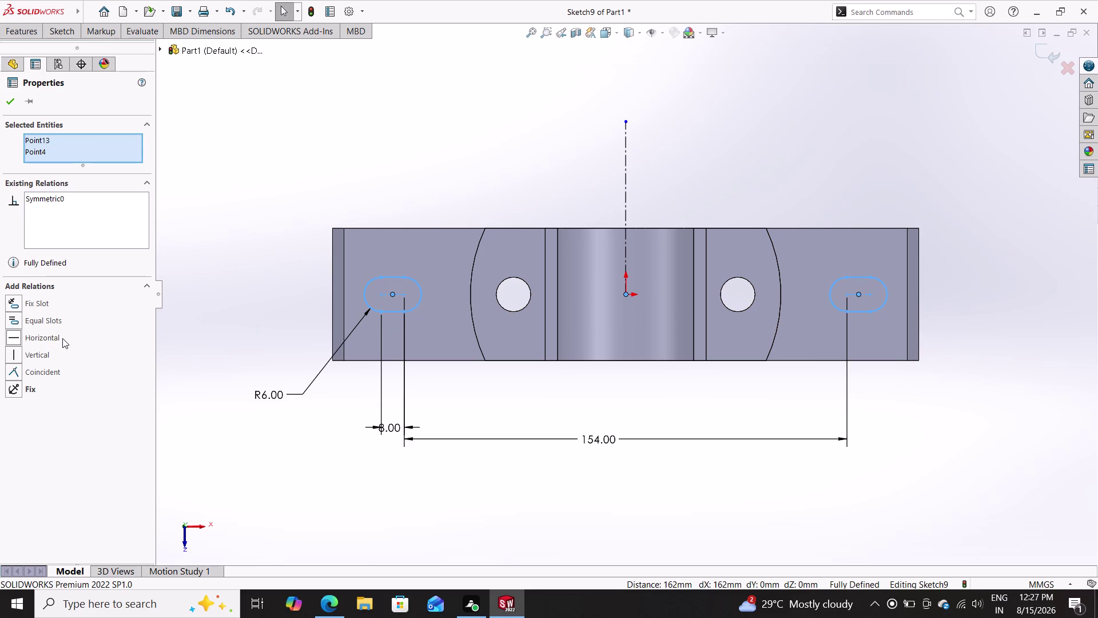
click(5, 98)
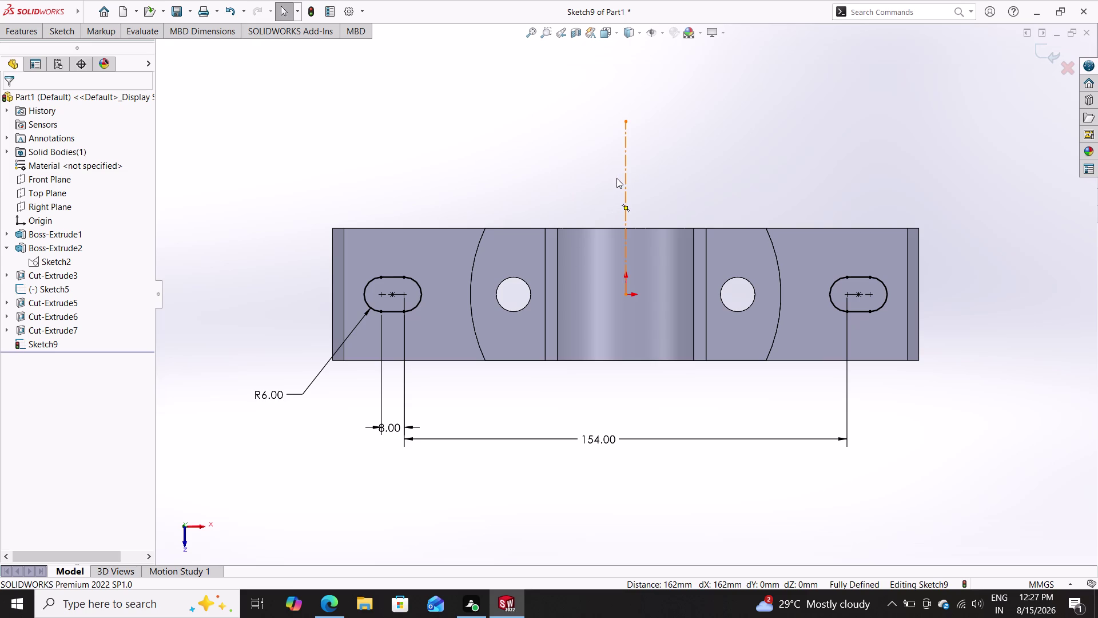
click(17, 28)
click(18, 27)
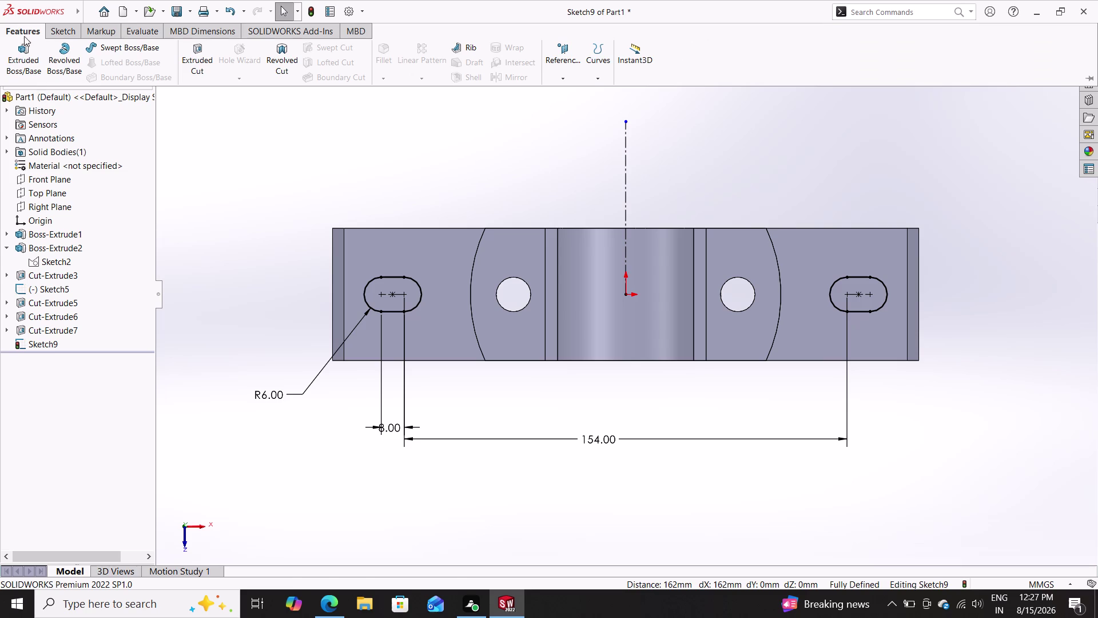
click(51, 29)
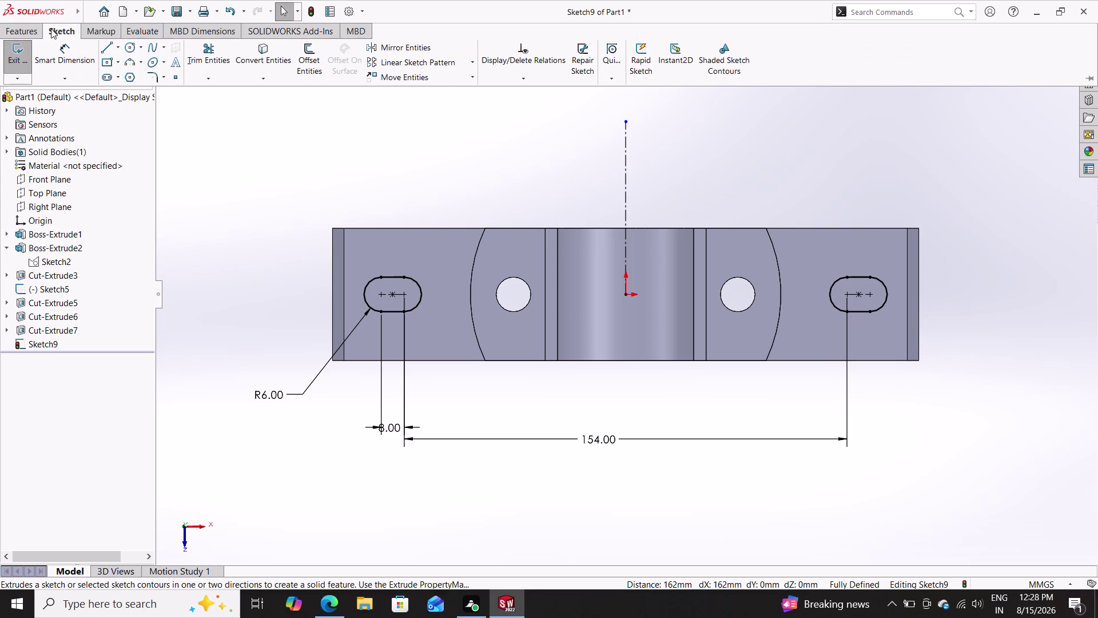
click(163, 81)
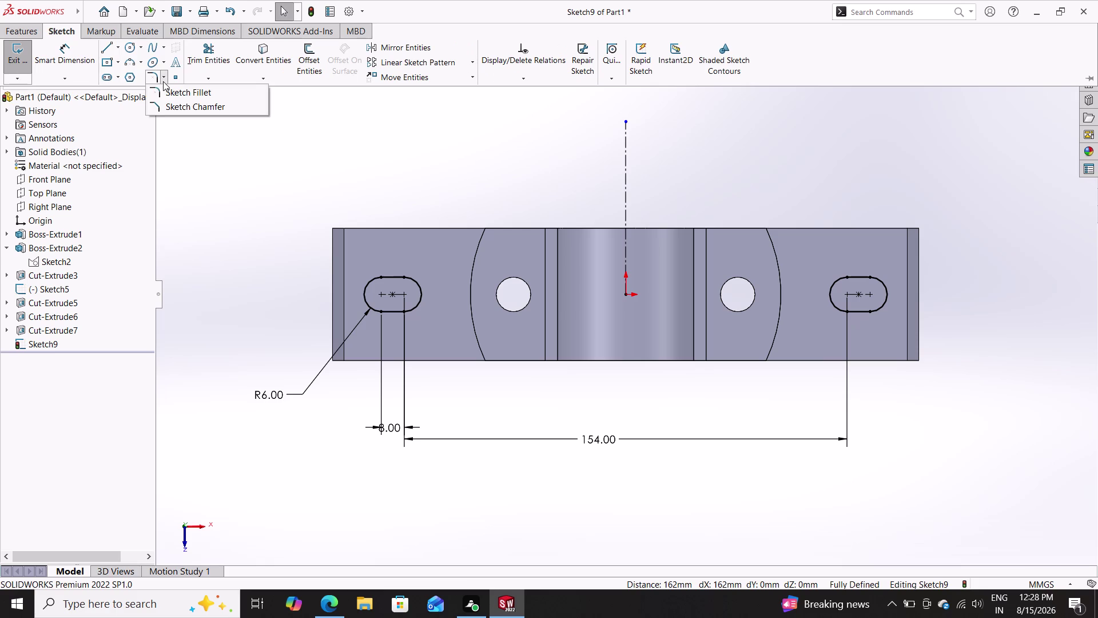
double_click(171, 103)
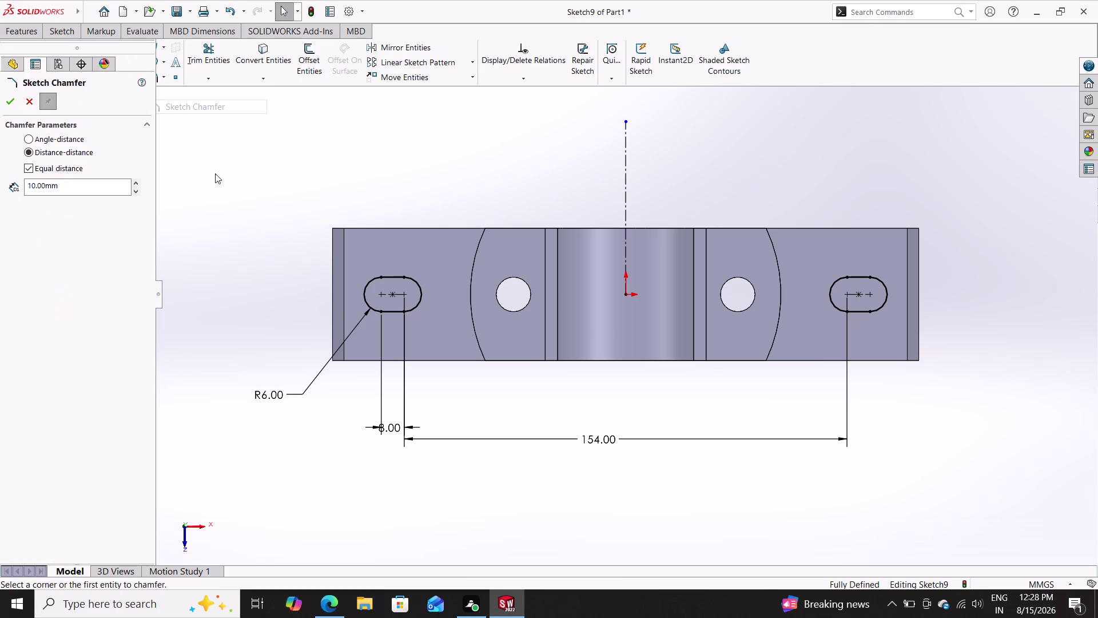
click(386, 276)
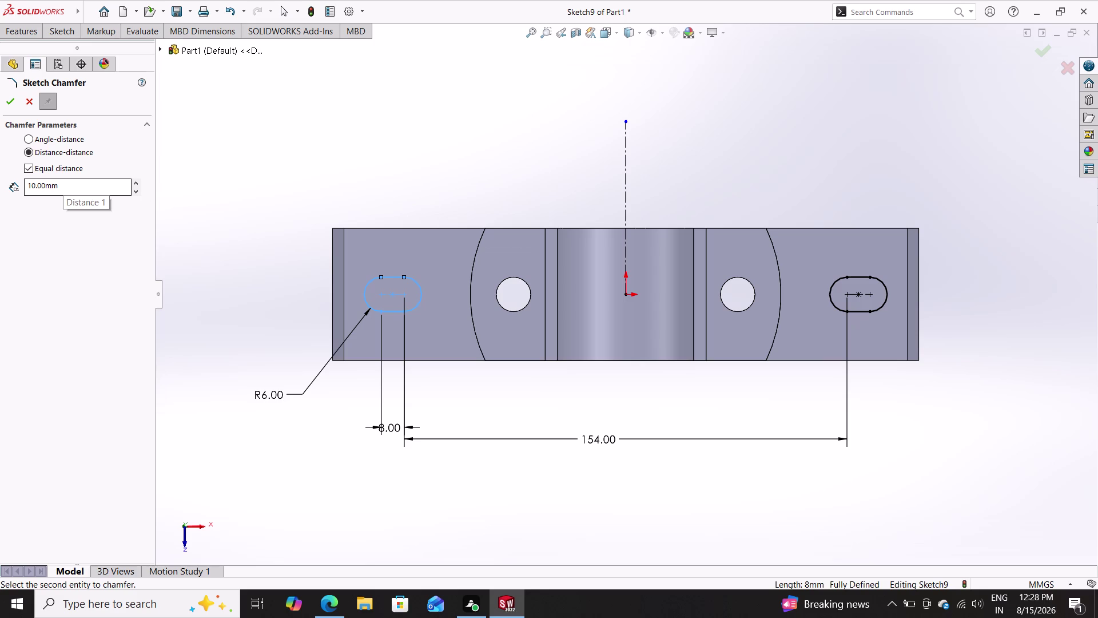
double_click(66, 135)
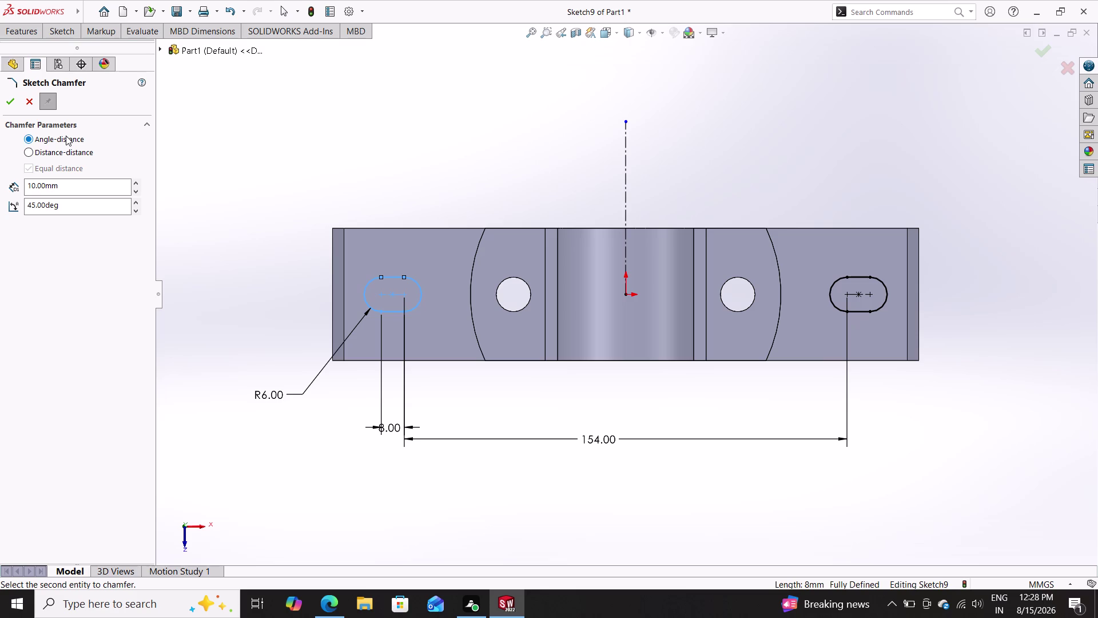
click(6, 99)
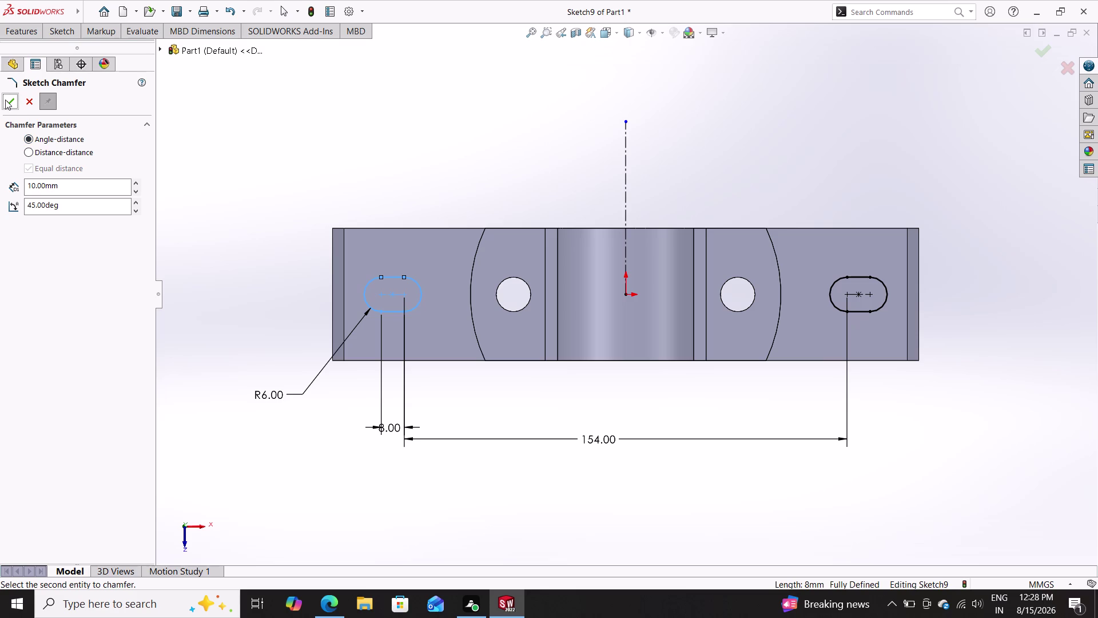
double_click(5, 100)
click(7, 96)
scroll(down, 3)
scroll(up, 3)
scroll(down, 3)
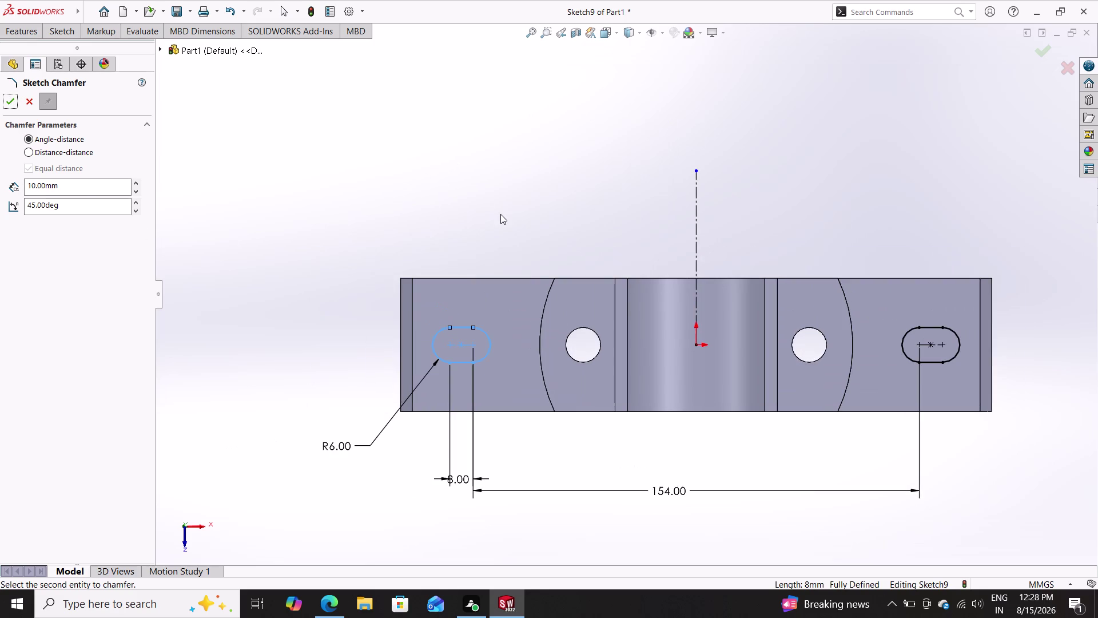
scroll(down, 3)
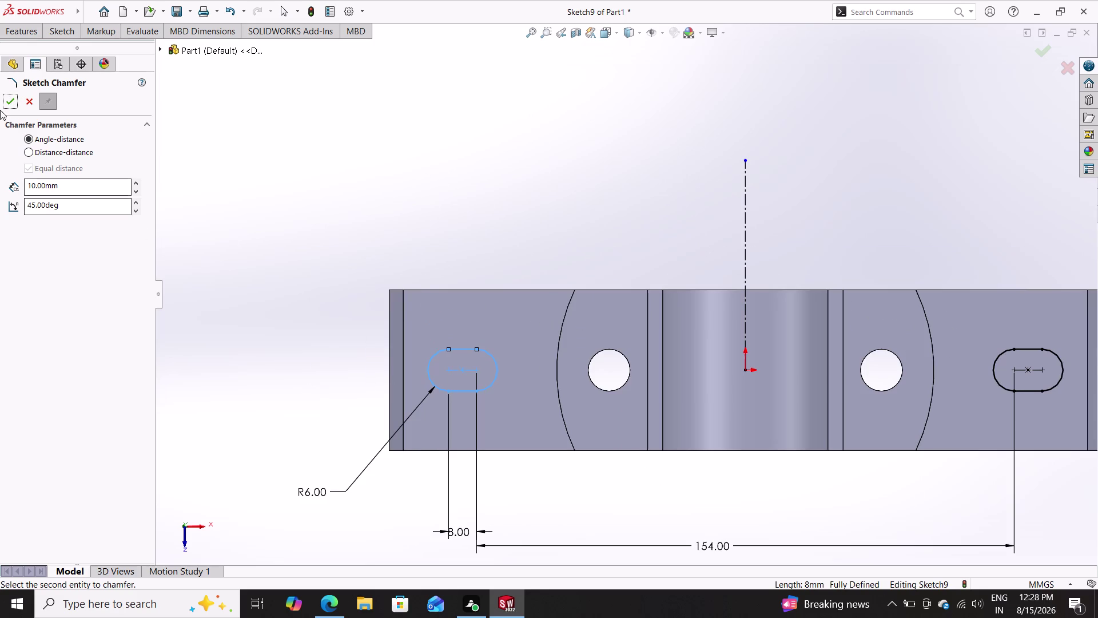
double_click(6, 102)
click(74, 213)
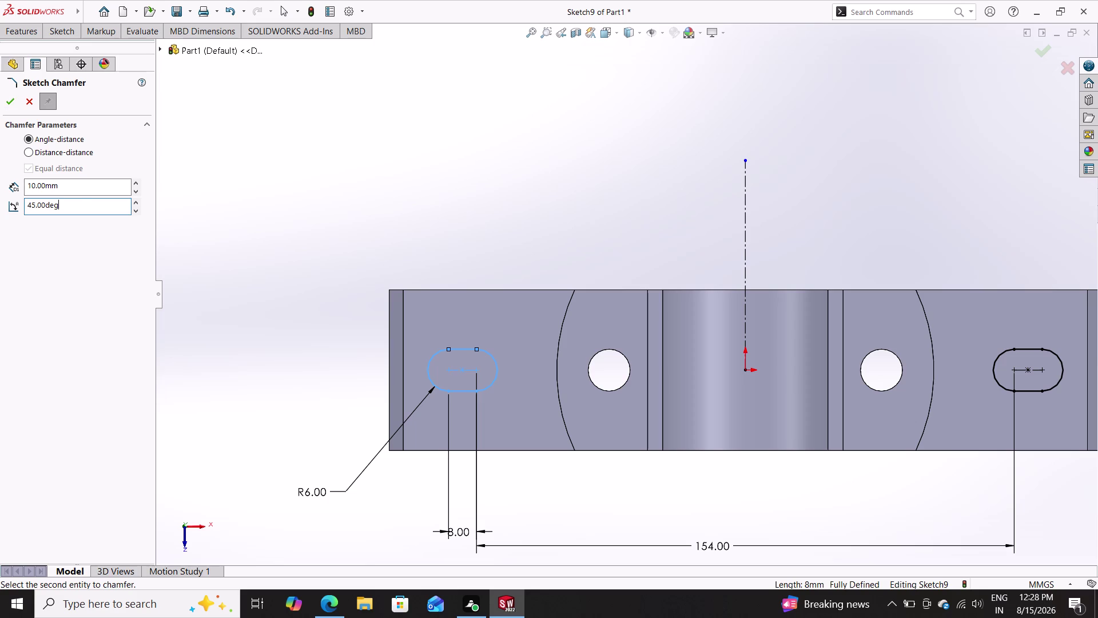
click(80, 193)
triple_click(7, 101)
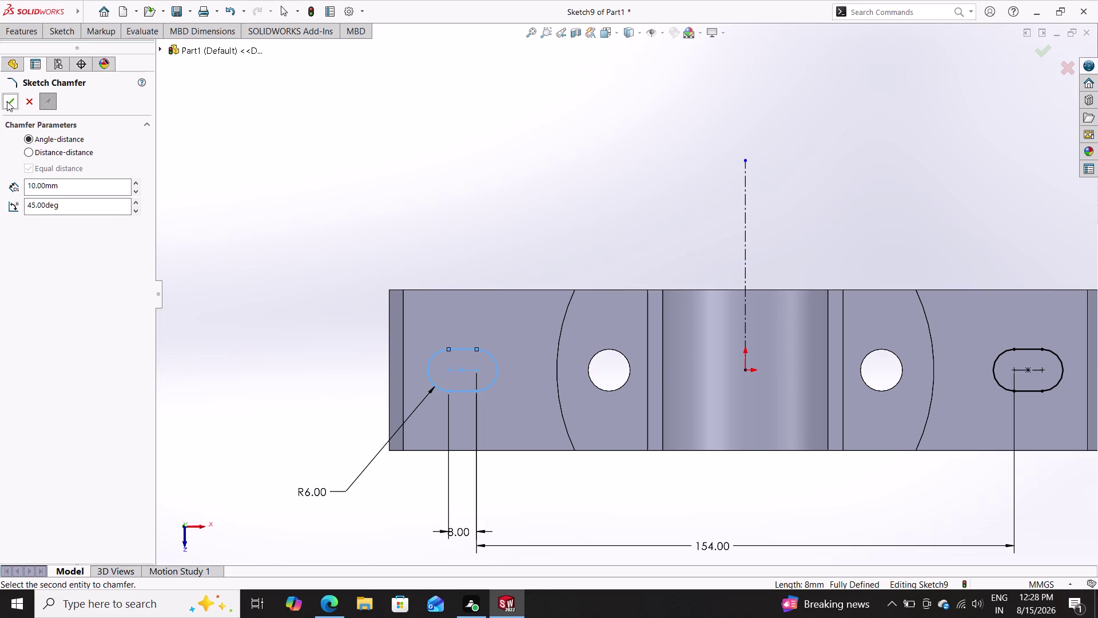
click(7, 101)
click(25, 97)
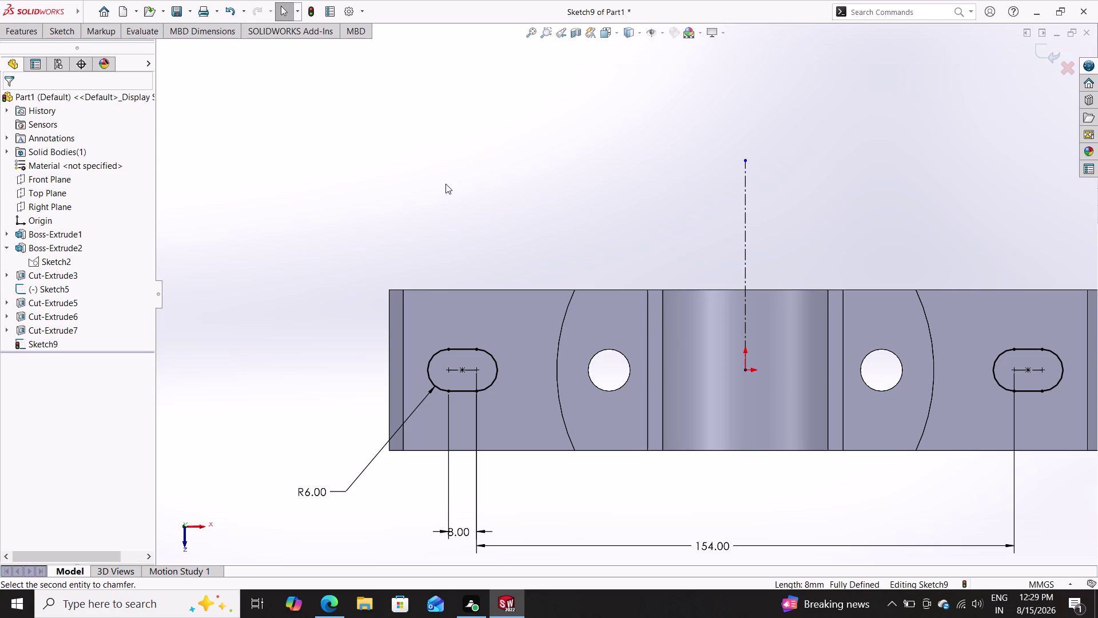
click(17, 31)
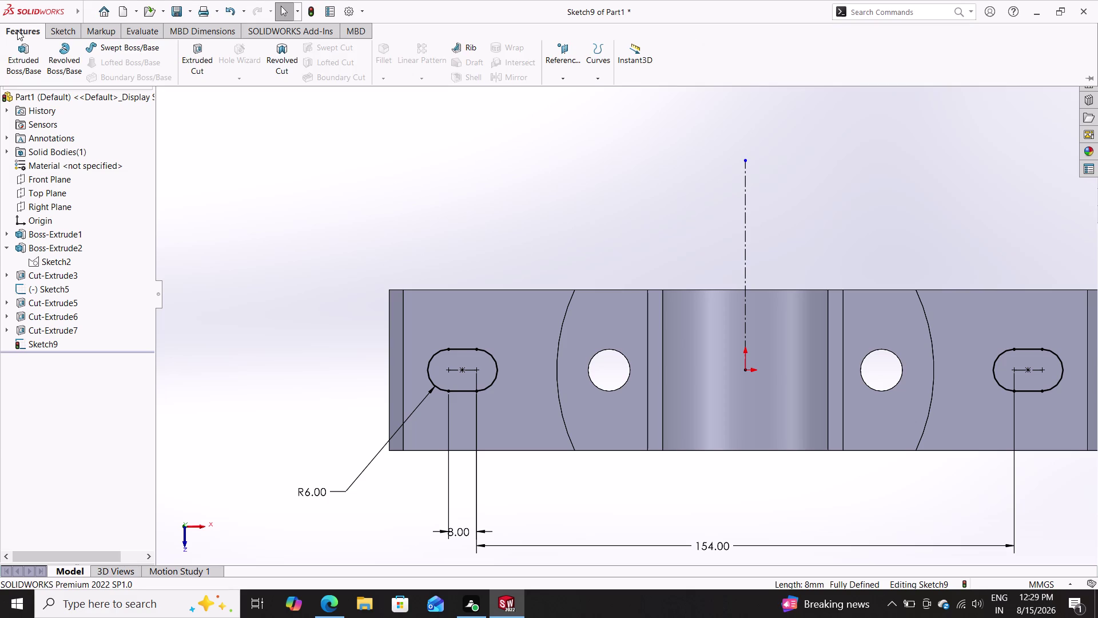
double_click(65, 32)
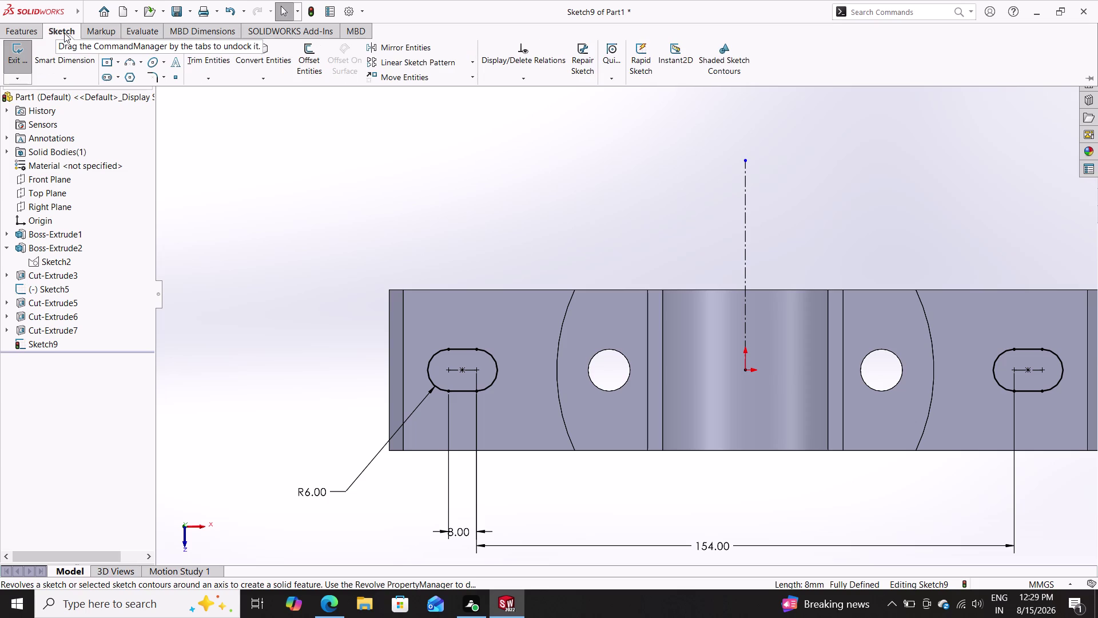
click(164, 80)
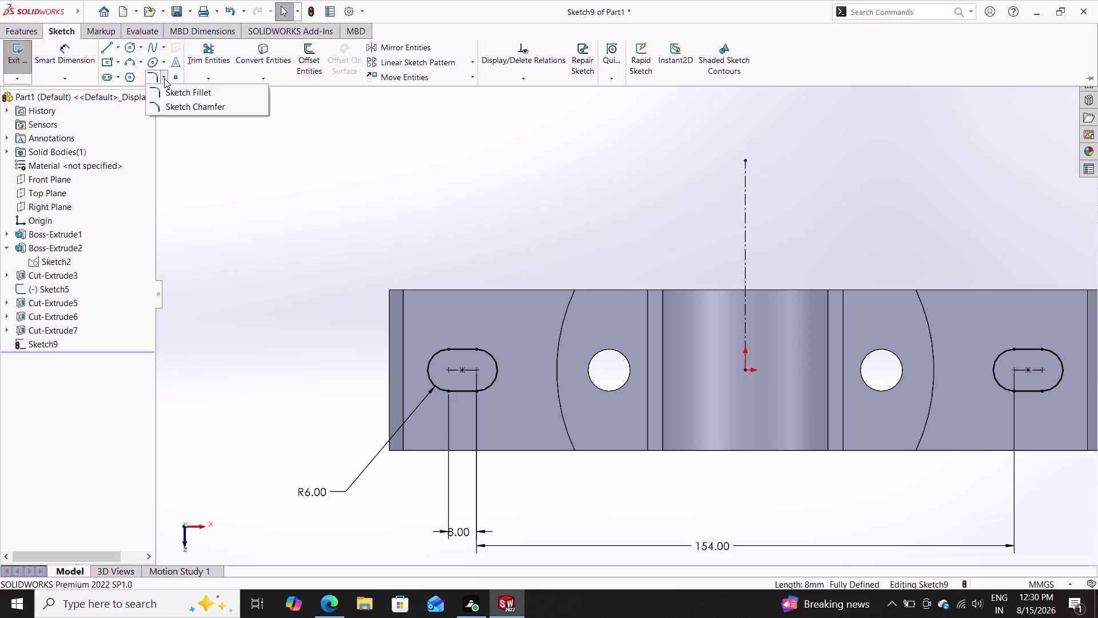
click(173, 104)
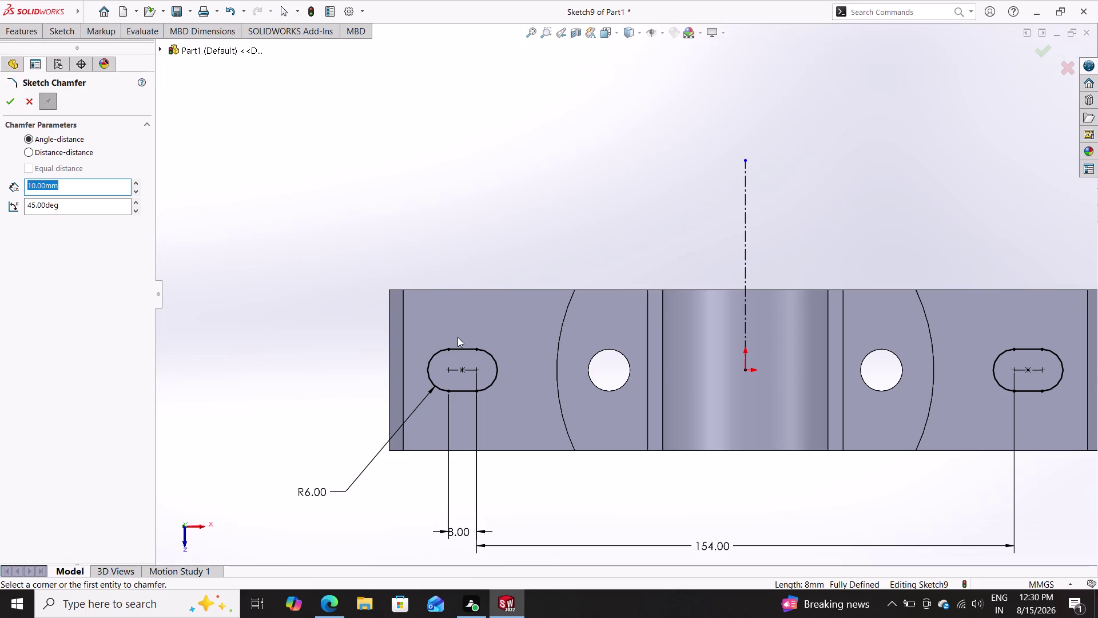
click(464, 347)
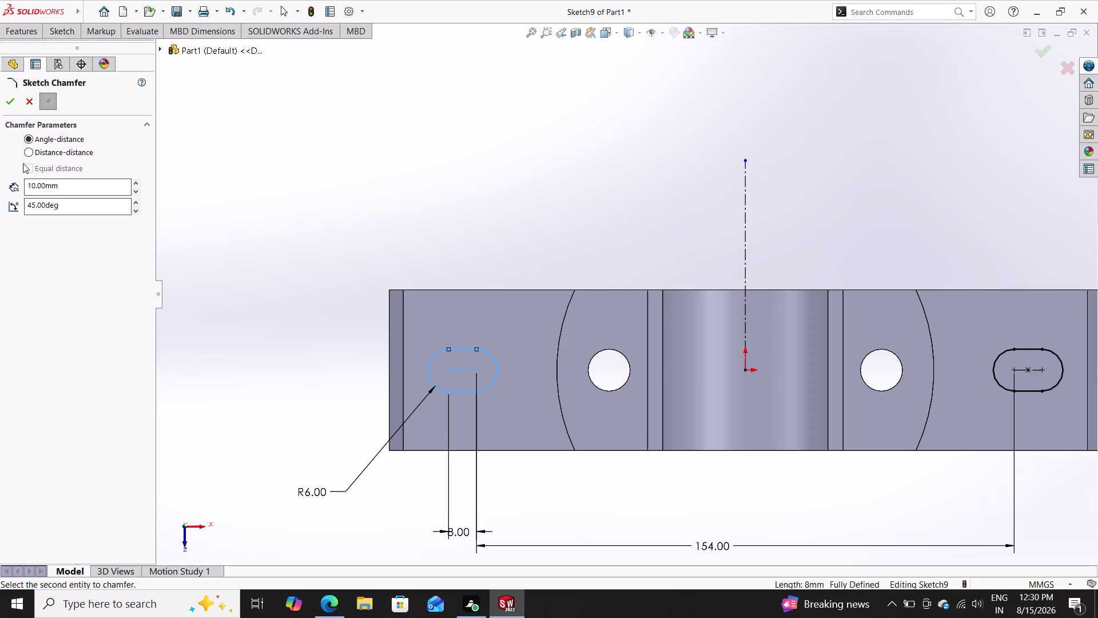
drag(65, 182, 0, 180)
key(1)
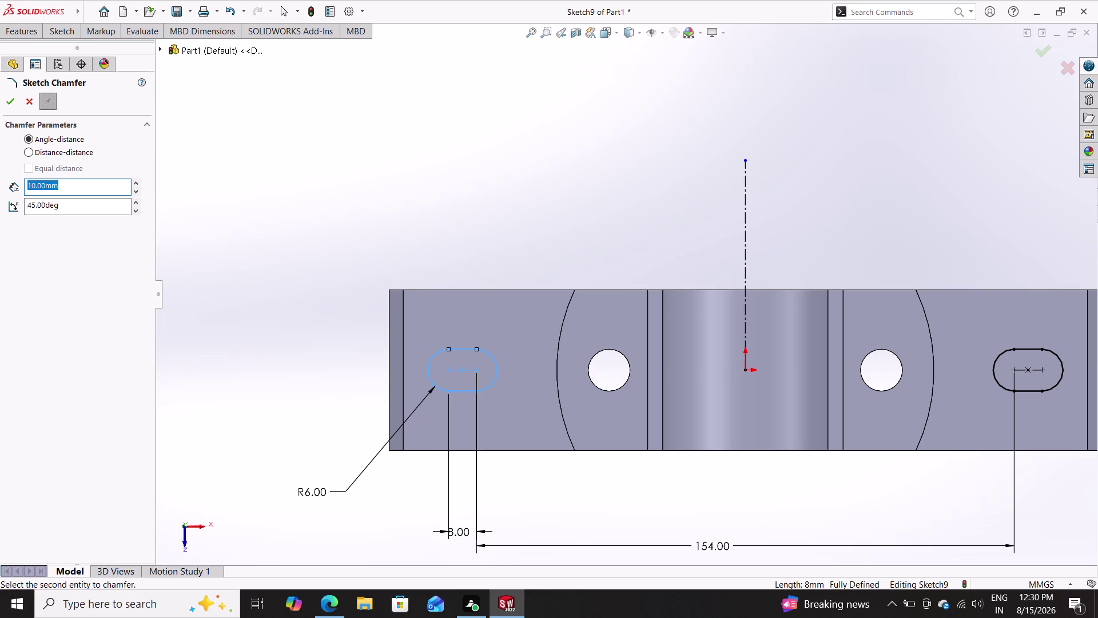
key(Return)
click(11, 100)
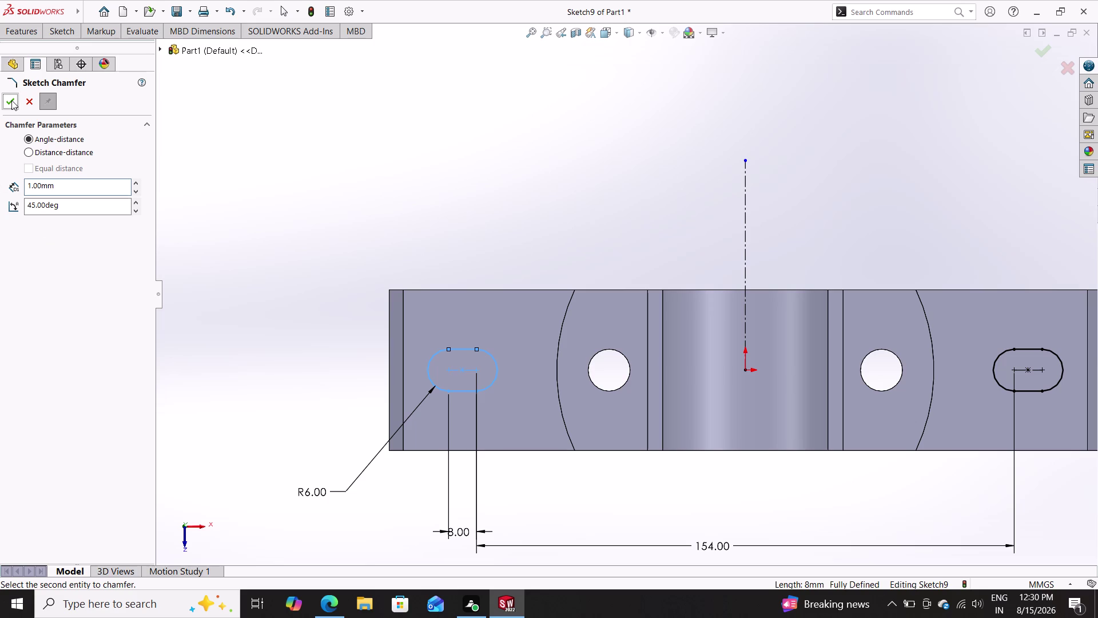
double_click(11, 101)
click(6, 102)
click(8, 96)
triple_click(8, 96)
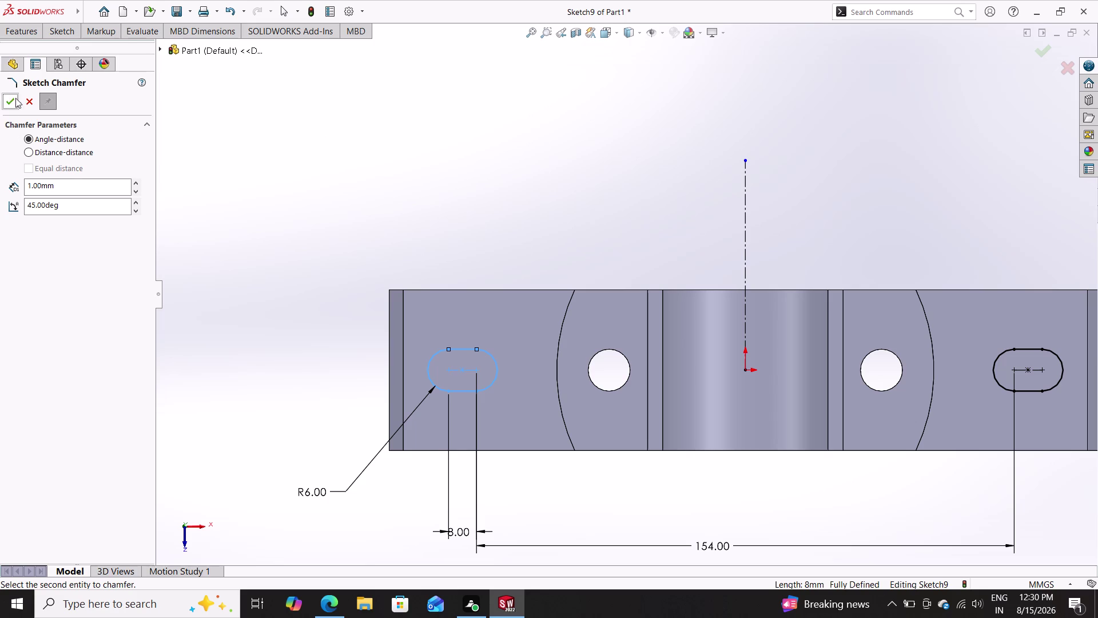
triple_click(13, 103)
double_click(13, 103)
scroll(down, 3)
scroll(up, 3)
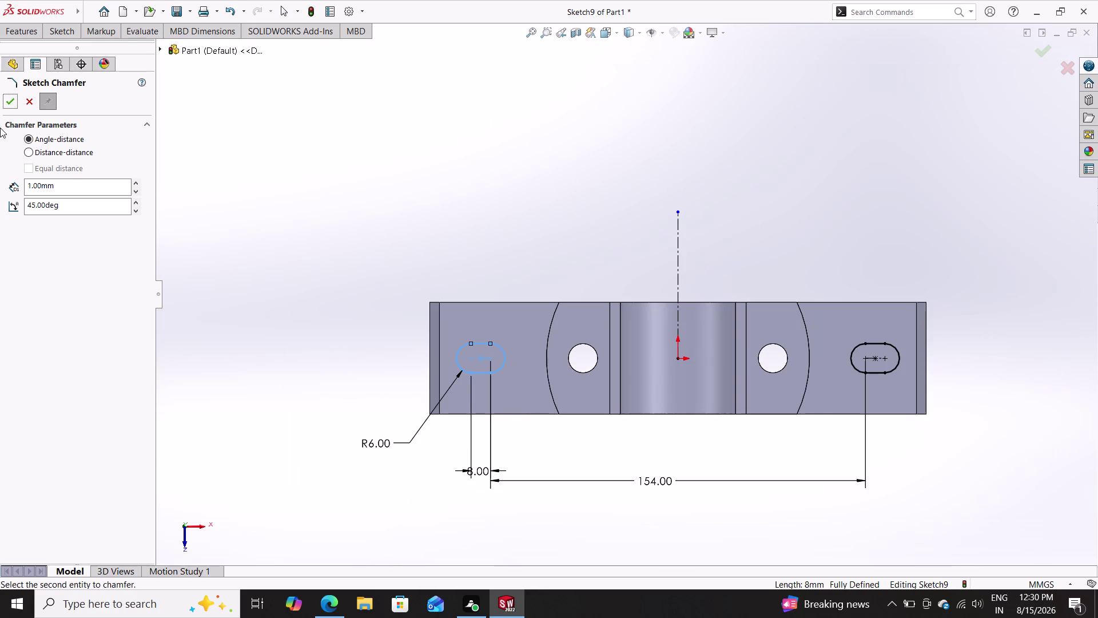
triple_click(6, 103)
triple_click(6, 103)
double_click(6, 103)
click(505, 357)
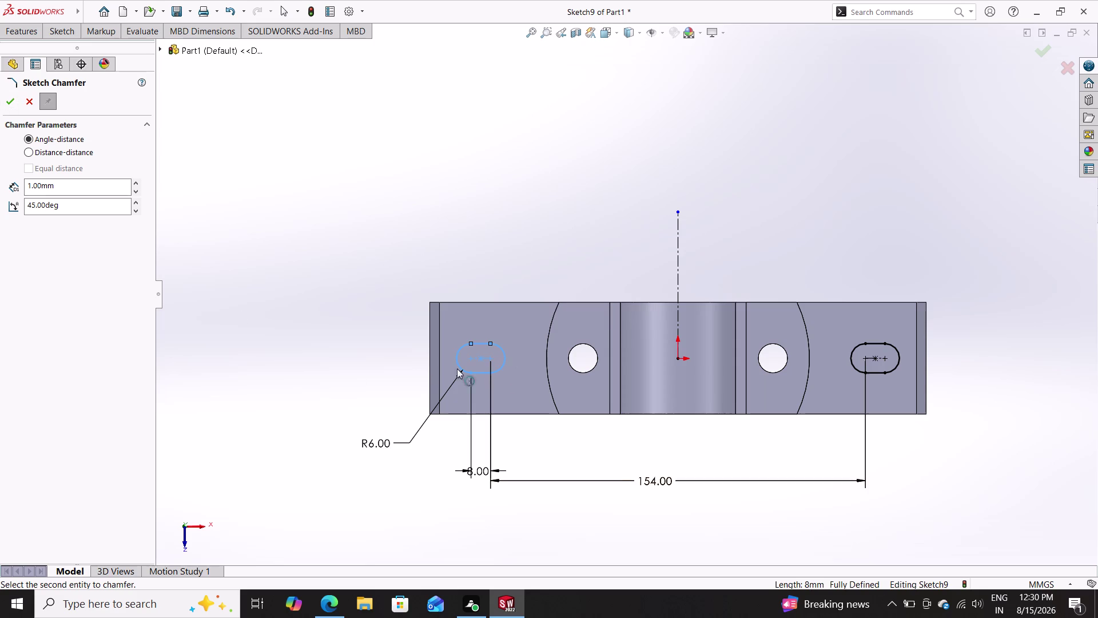
click(461, 359)
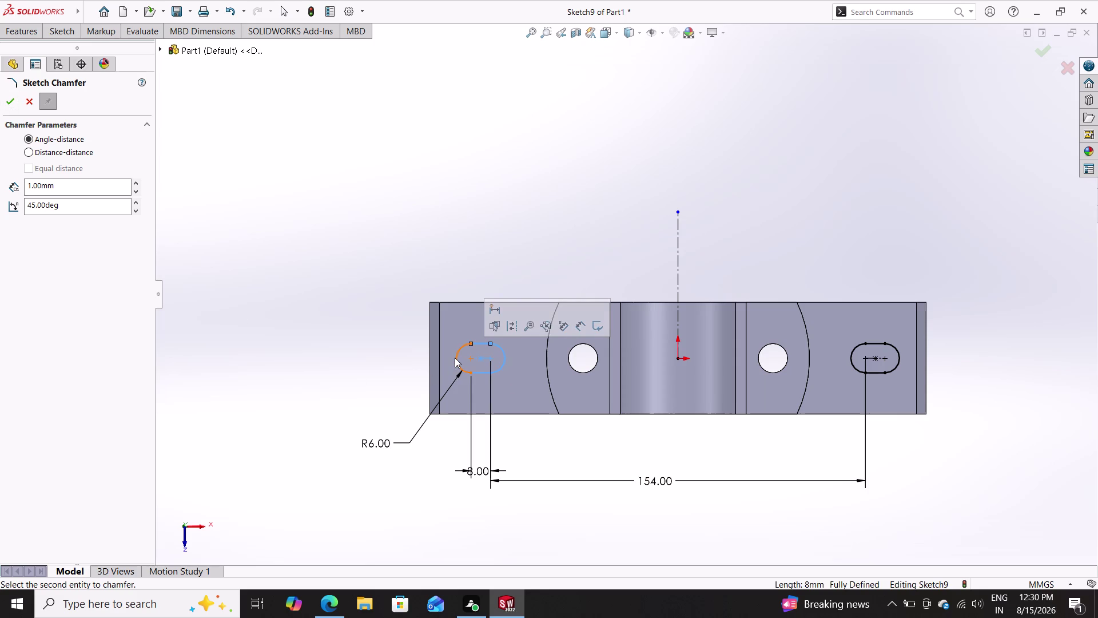
click(459, 357)
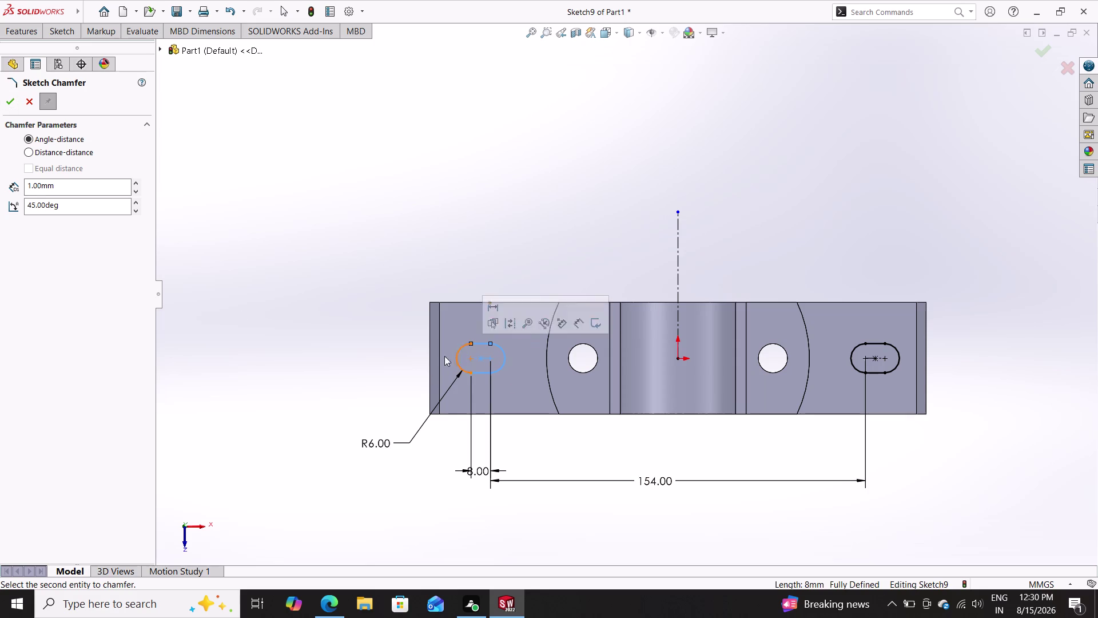
triple_click(14, 101)
triple_click(14, 102)
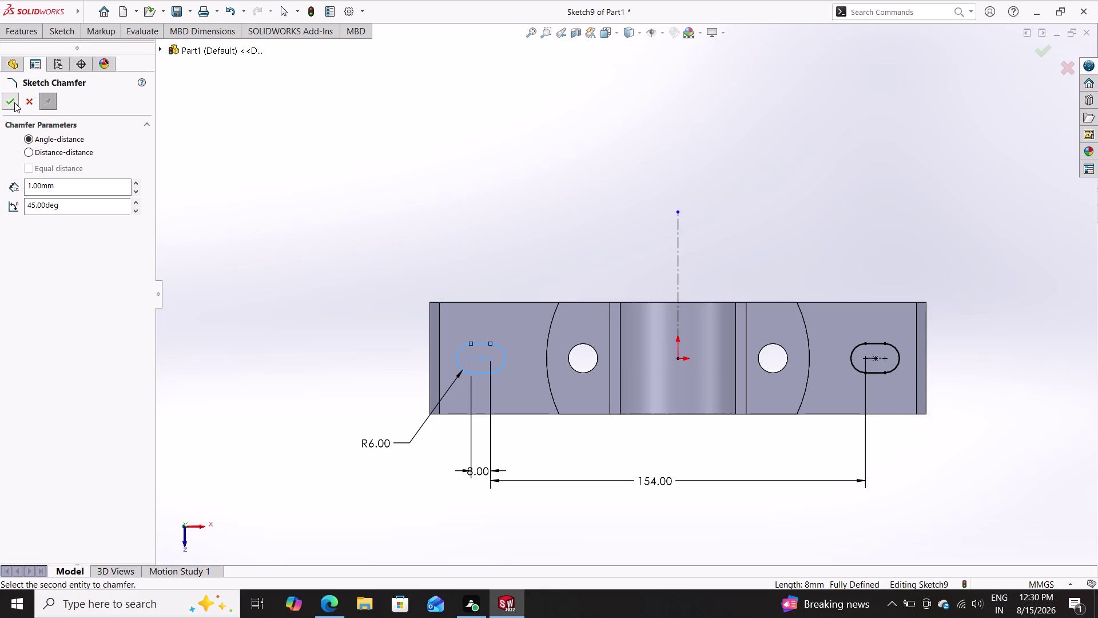
double_click(15, 102)
double_click(14, 102)
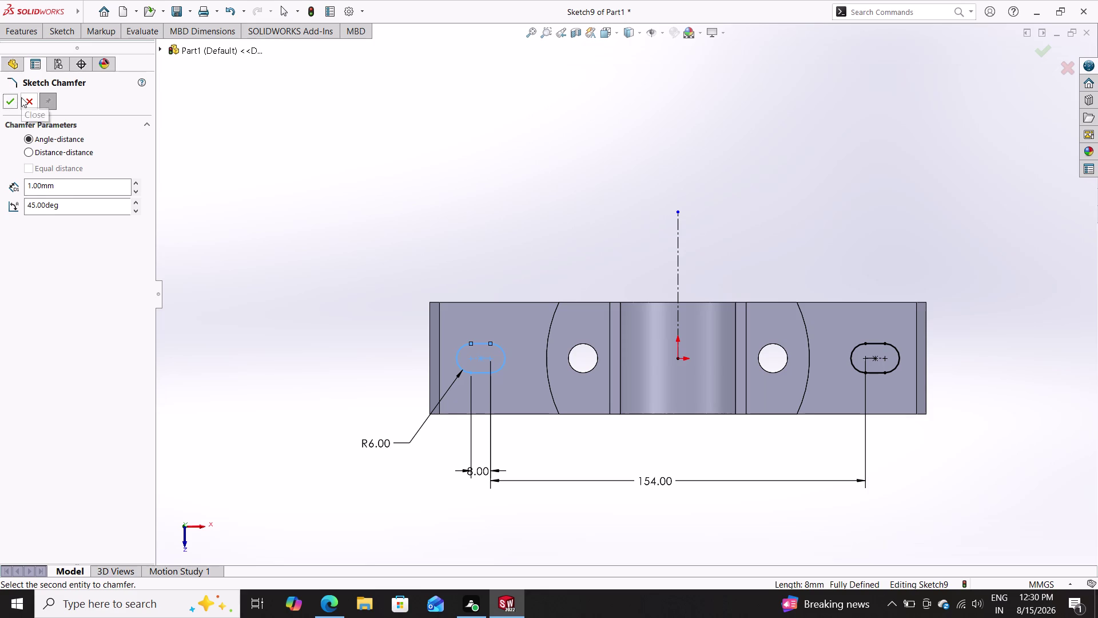
double_click(21, 97)
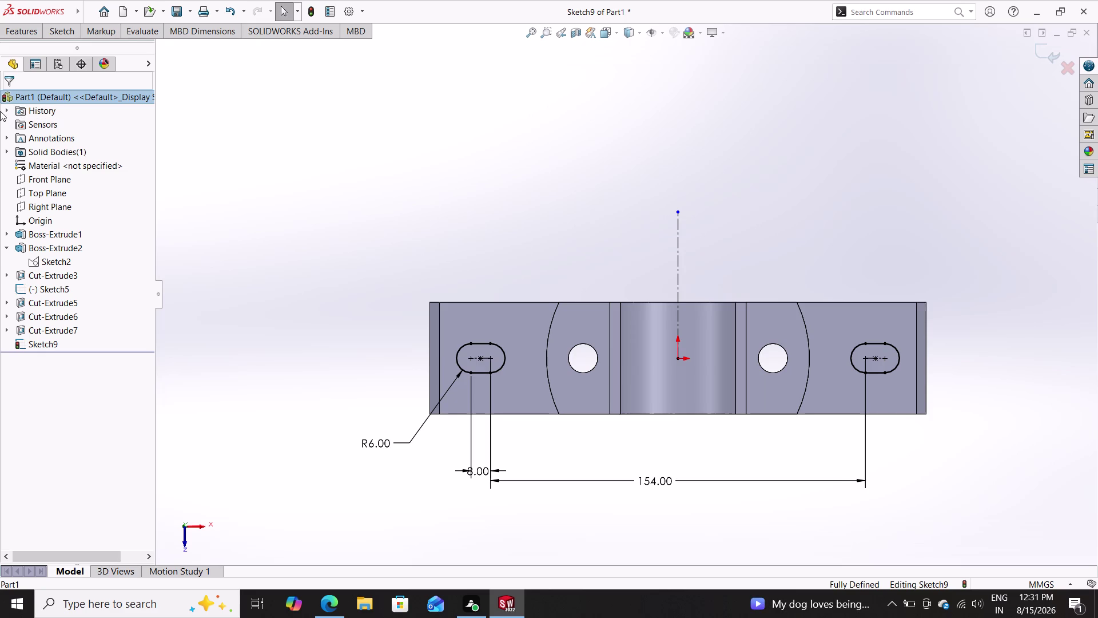
Cut both slots Through All from Sketch9 as Cut-Extrude8.
double_click(24, 35)
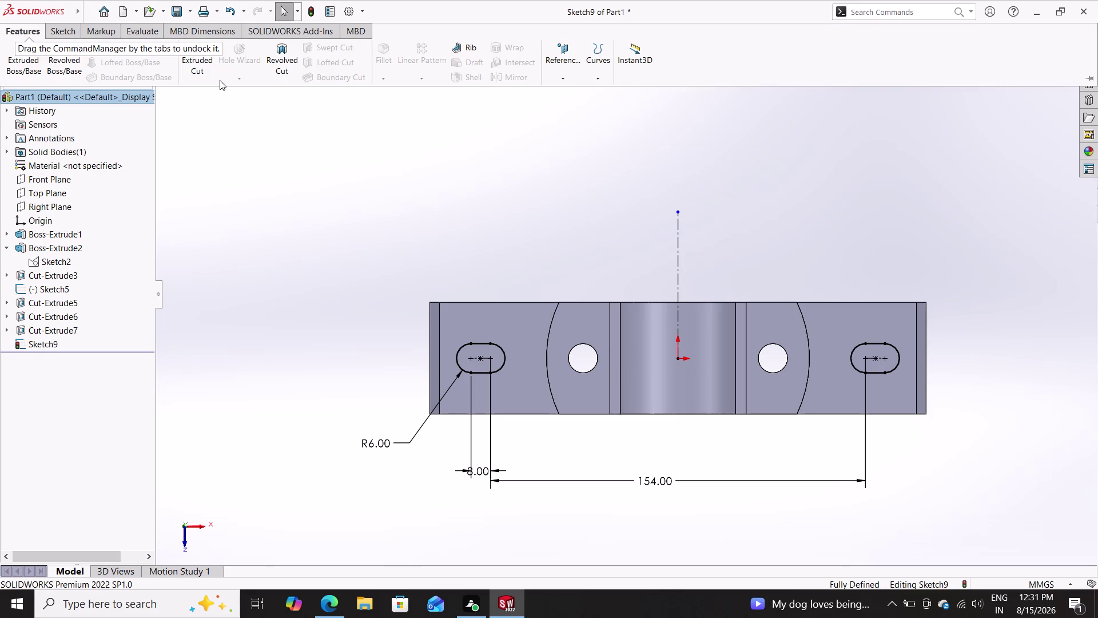
click(202, 58)
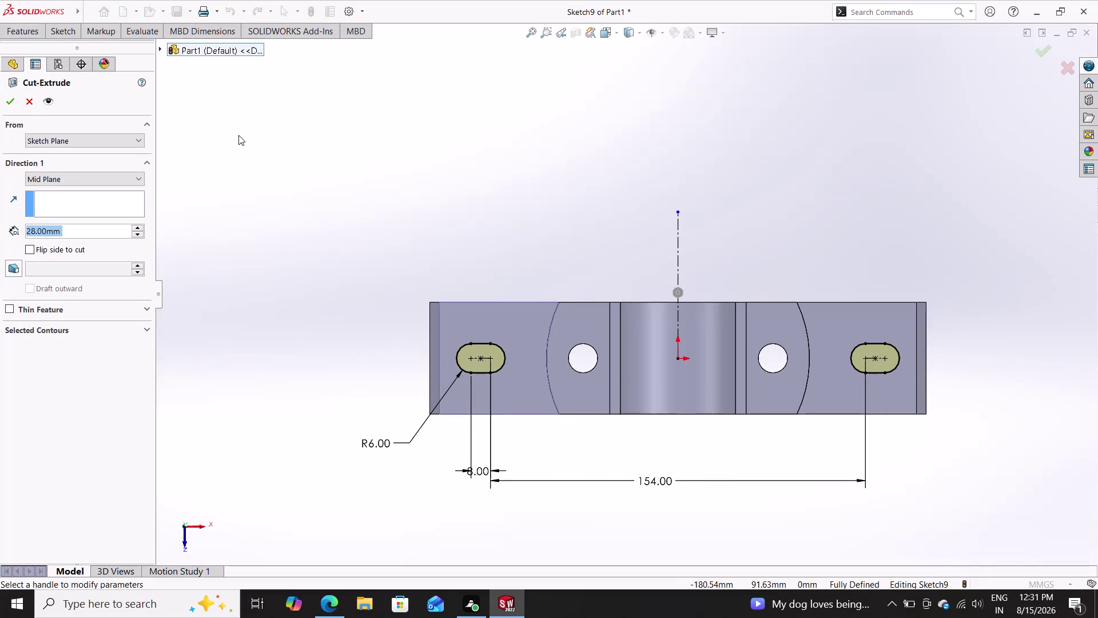
click(120, 175)
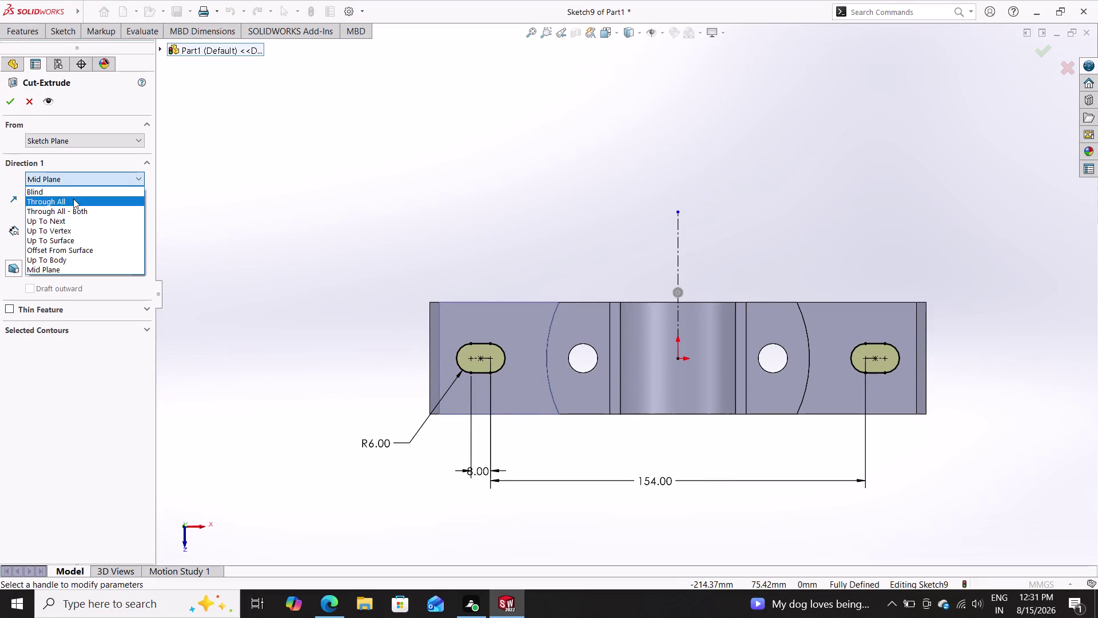
click(73, 199)
click(6, 98)
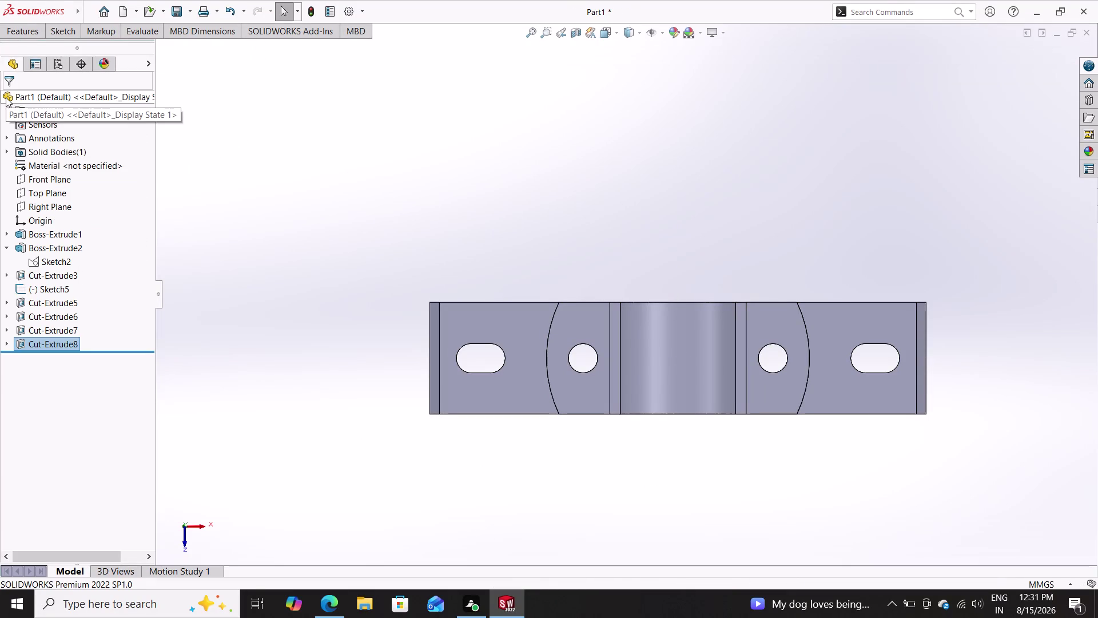
Inspect the cut slots in 3D, then undo Cut-Extrude8 to reopen Sketch9.
middle_drag(513, 445, 503, 388)
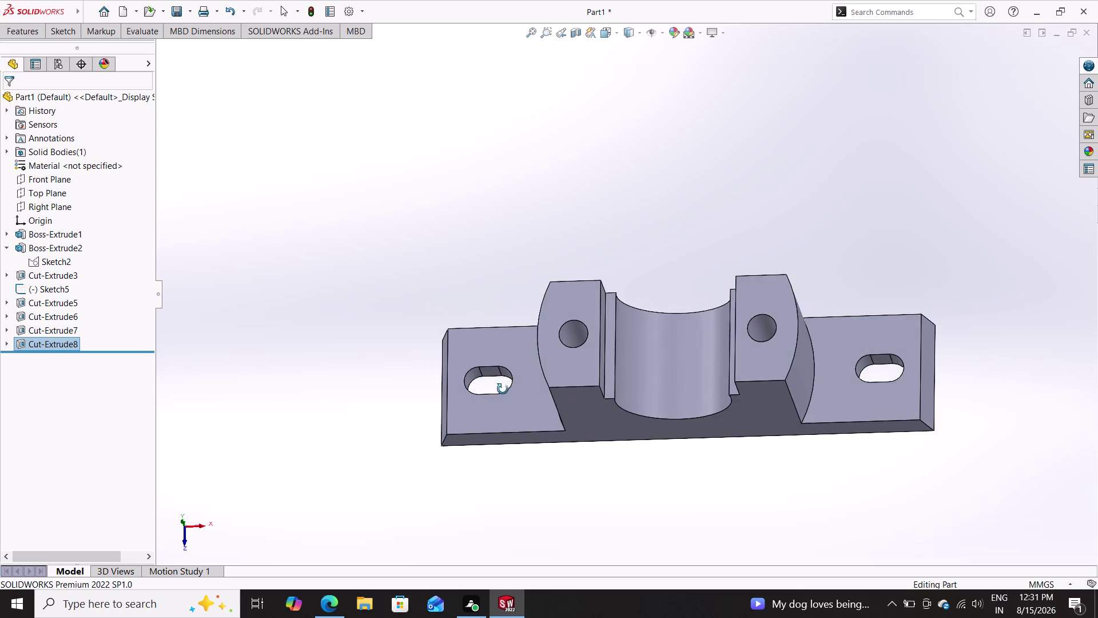
middle_drag(503, 389, 503, 335)
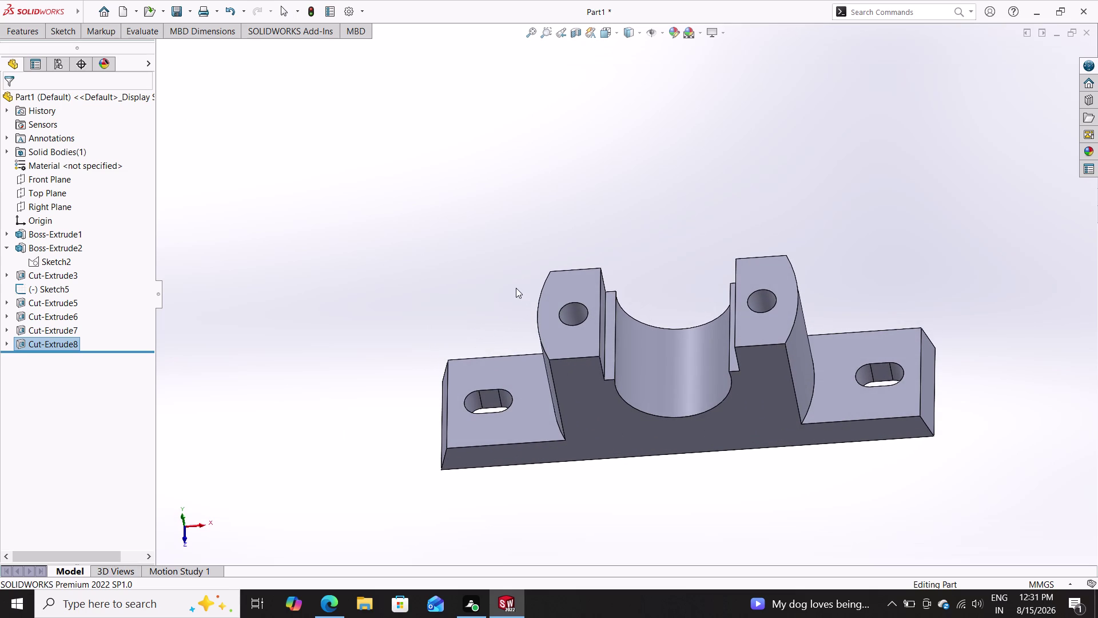
key(ctrl+z)
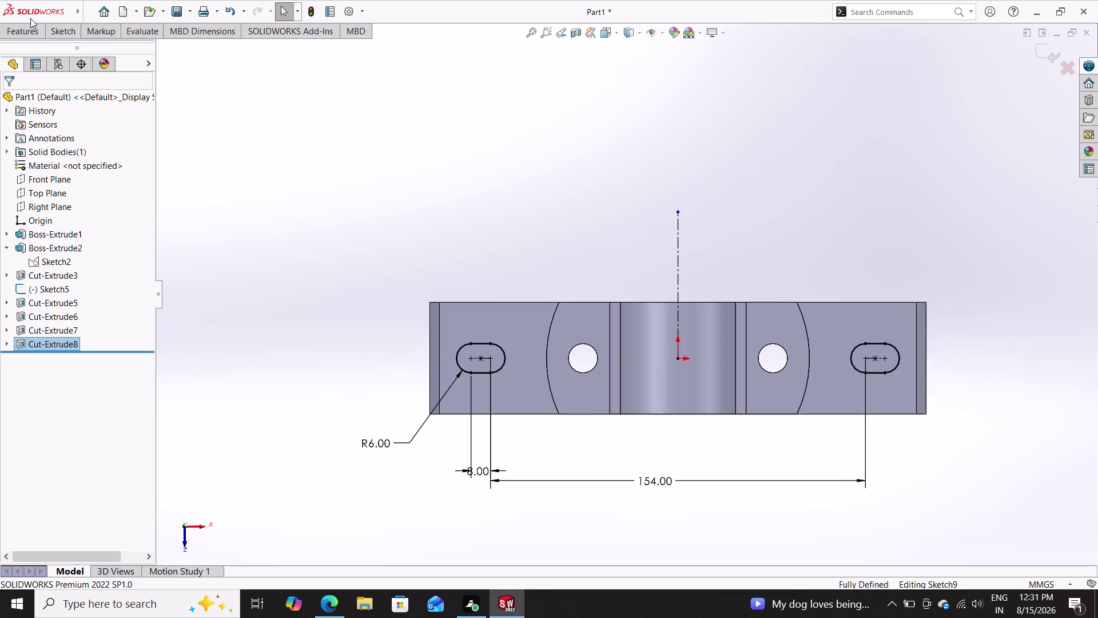
Start an extruded cut from Sketch9 with the cut side reversed, checking the preview.
click(17, 36)
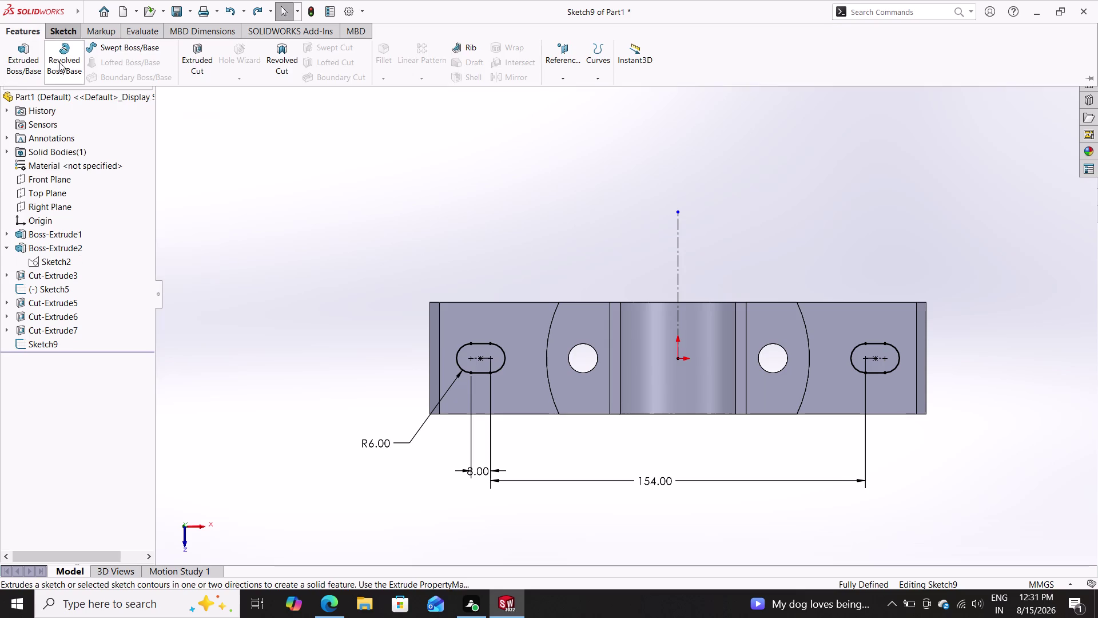
click(198, 49)
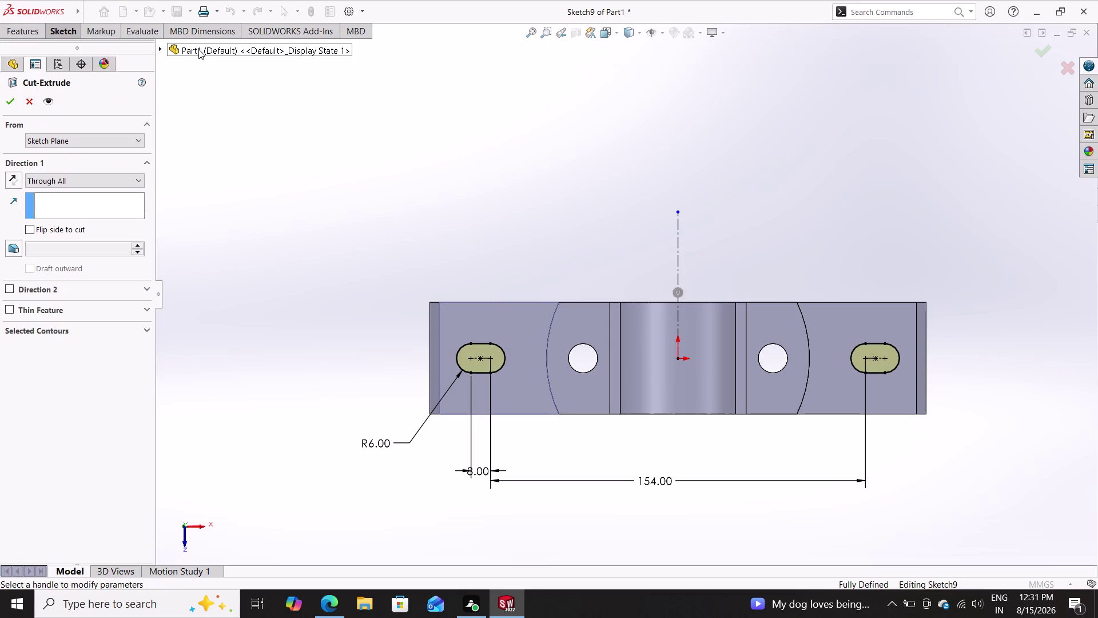
click(33, 231)
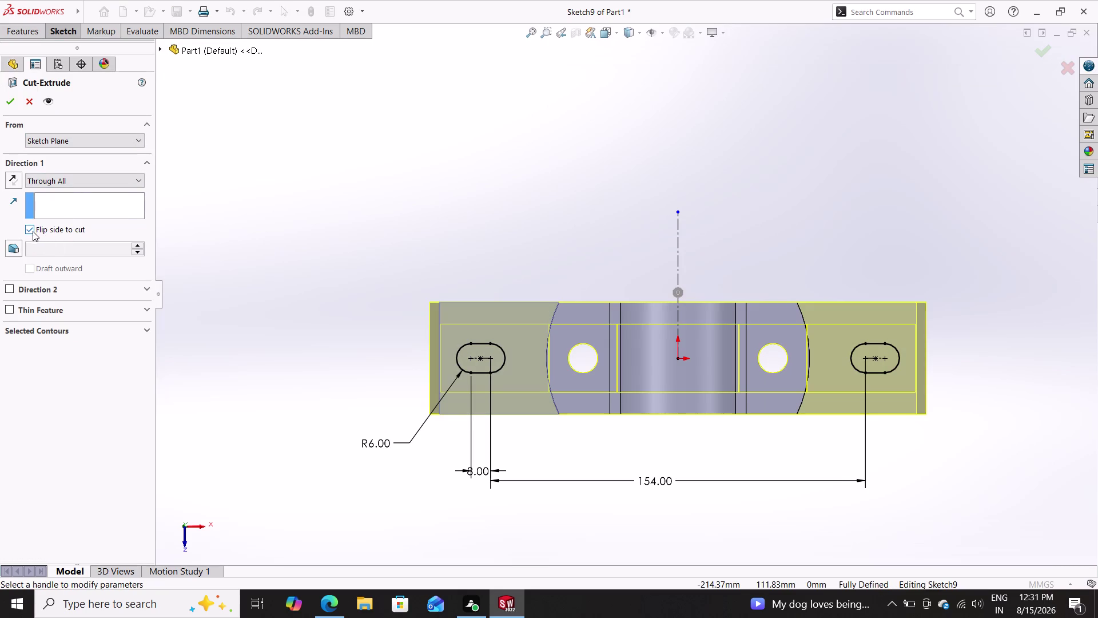
middle_drag(480, 196, 482, 374)
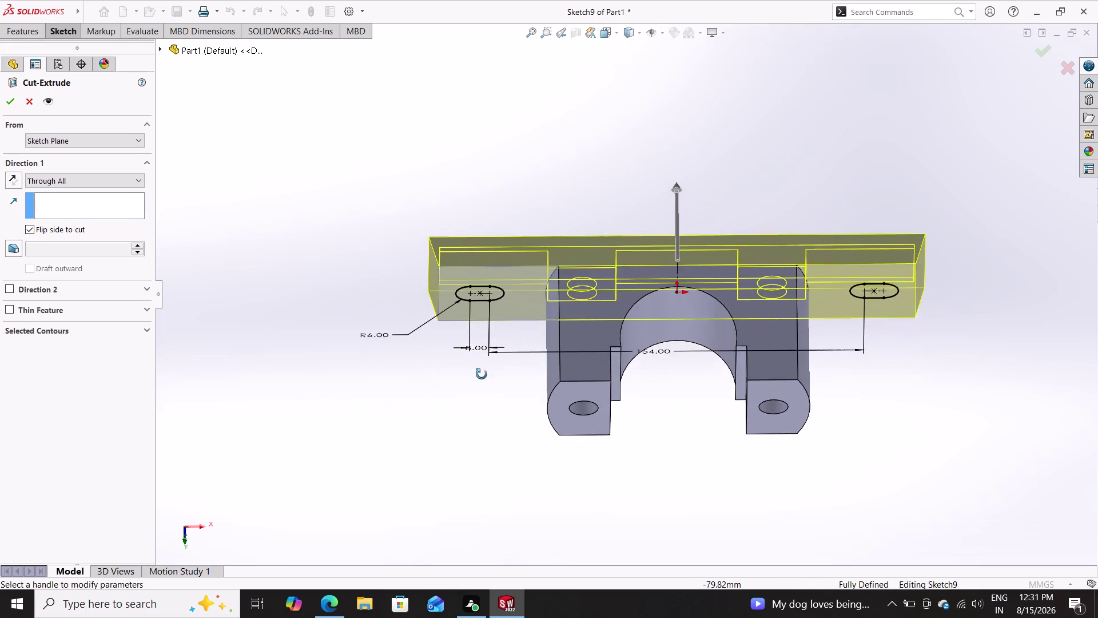
middle_drag(482, 374, 482, 64)
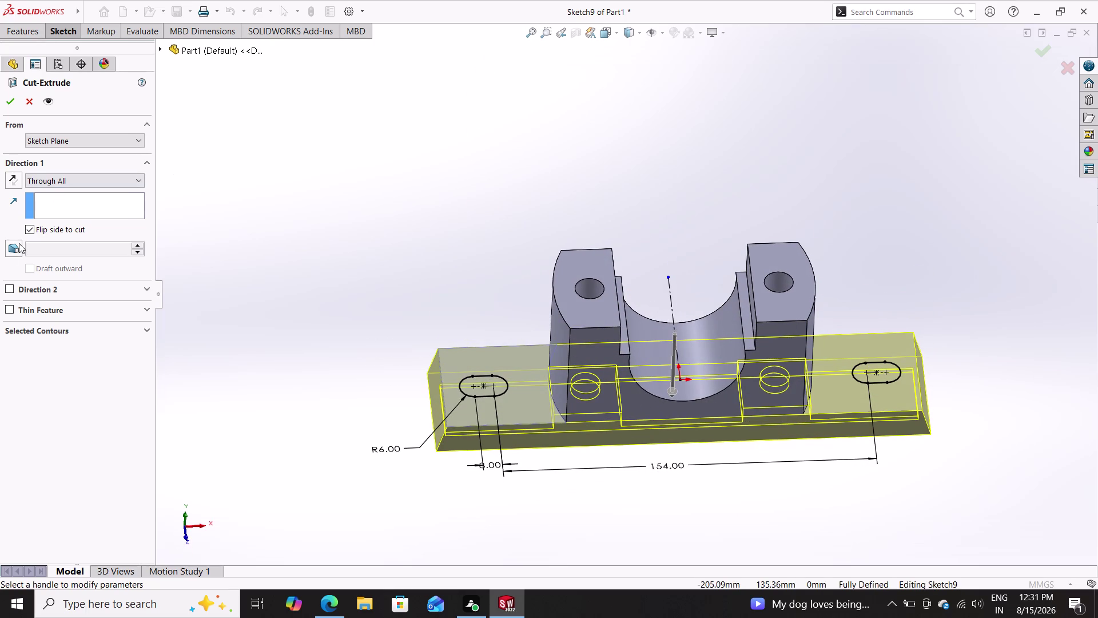
Add a 45° draft to the through-all slot cut and accept it as Cut-Extrude9.
click(12, 248)
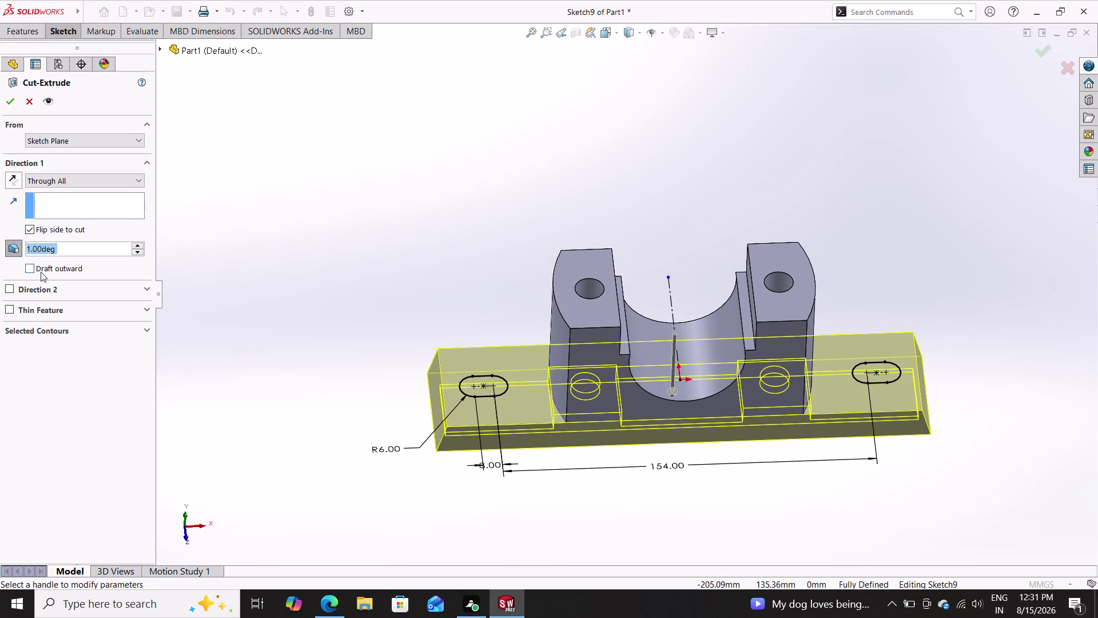
text(45)
key(Return)
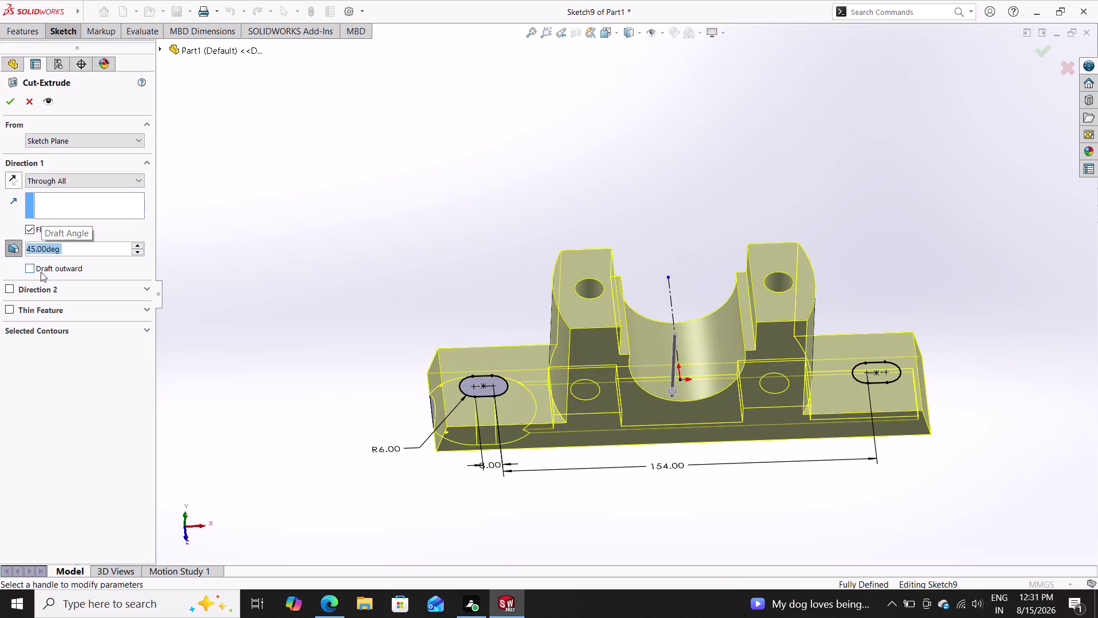
middle_drag(325, 271, 324, 145)
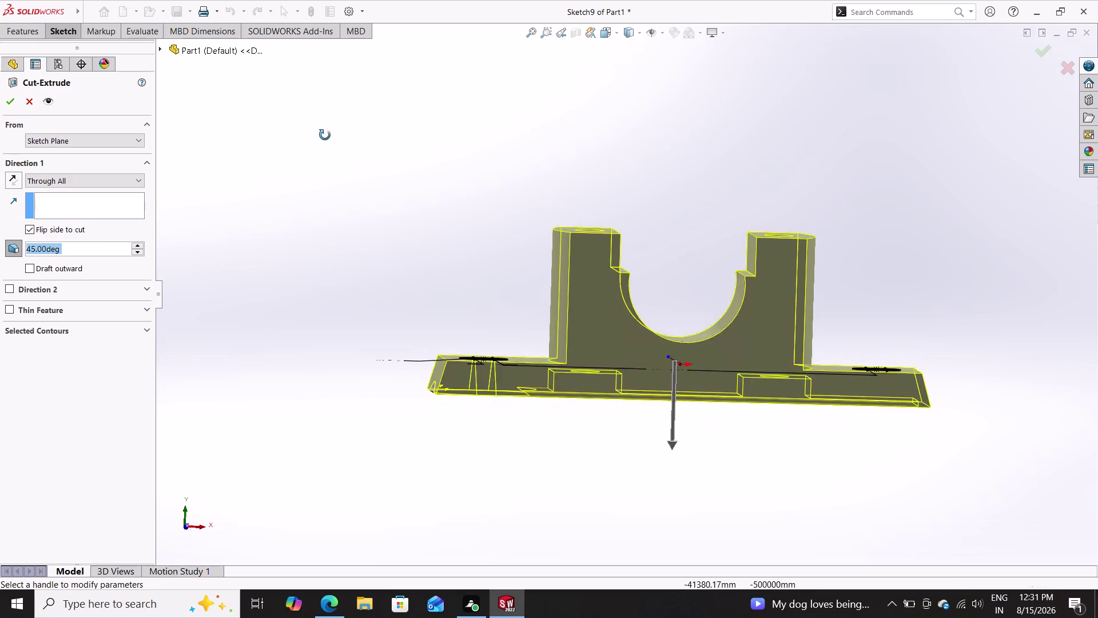
middle_drag(325, 145, 320, 7)
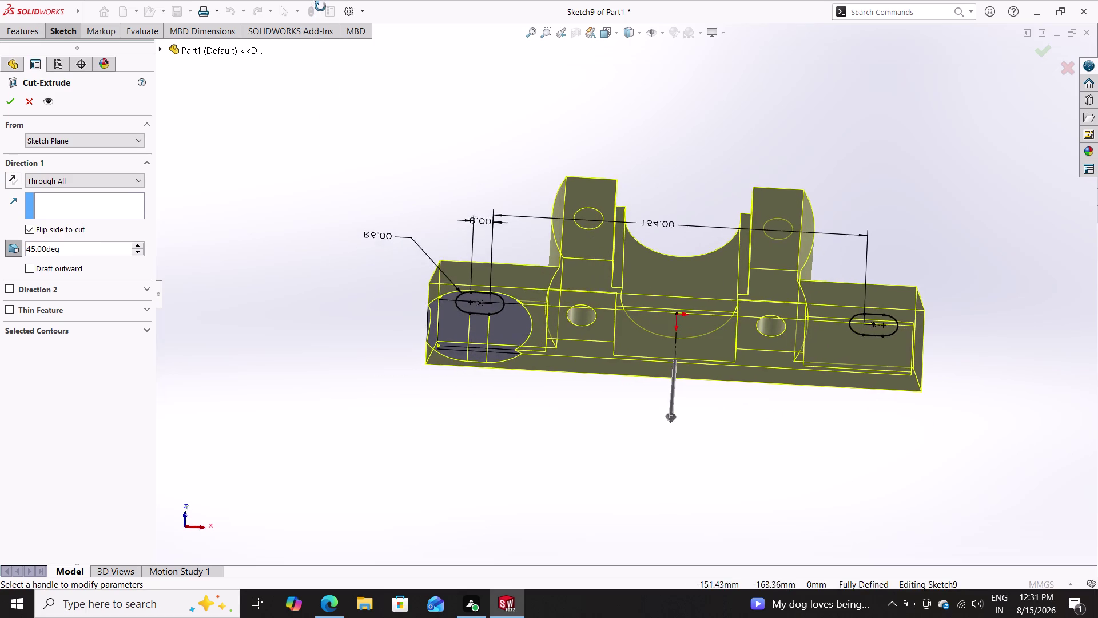
middle_drag(320, 6, 351, 131)
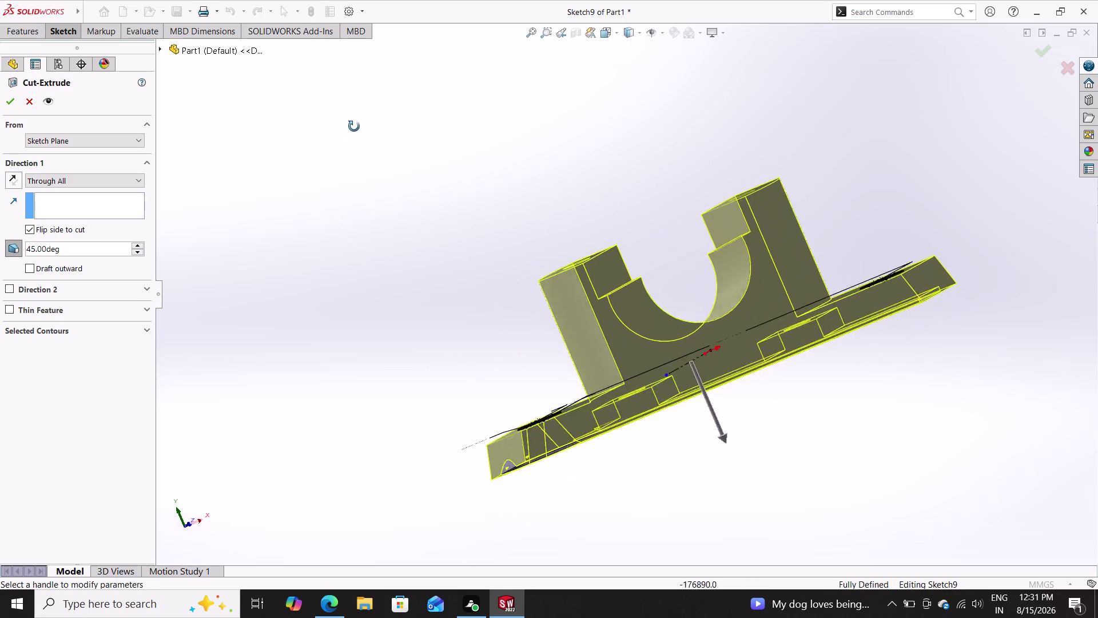
middle_drag(352, 132, 312, 149)
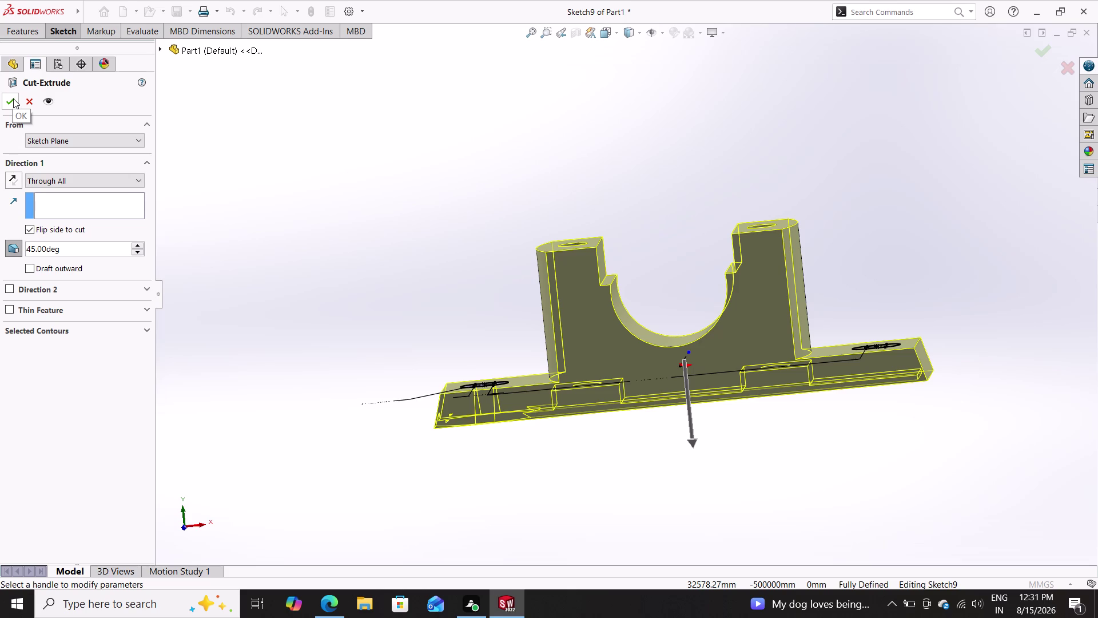
click(28, 230)
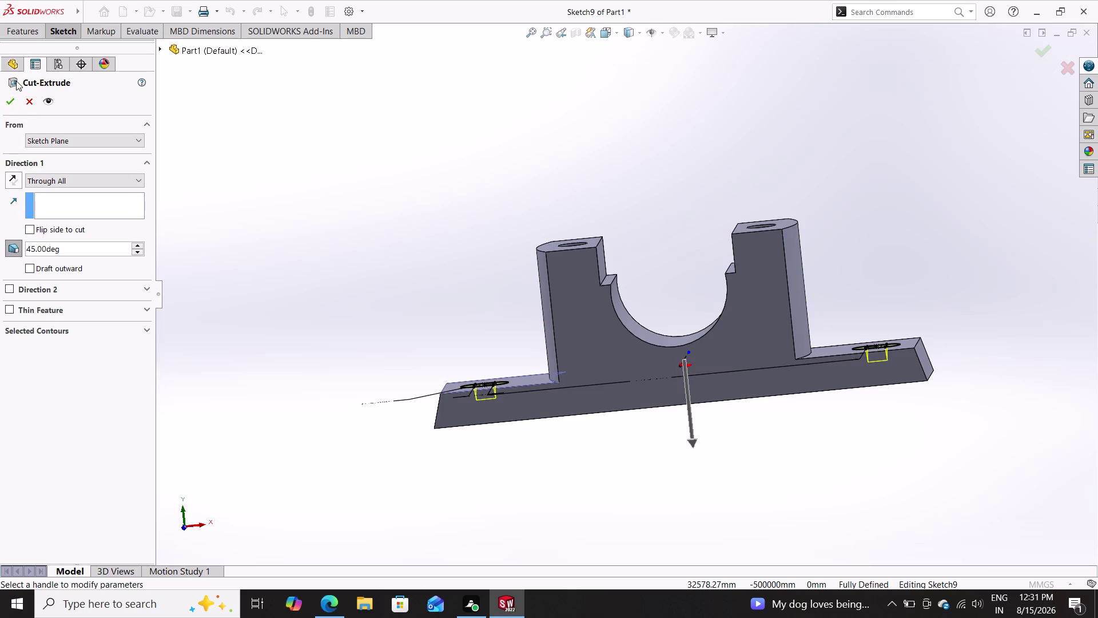
click(9, 106)
middle_drag(477, 214, 479, 216)
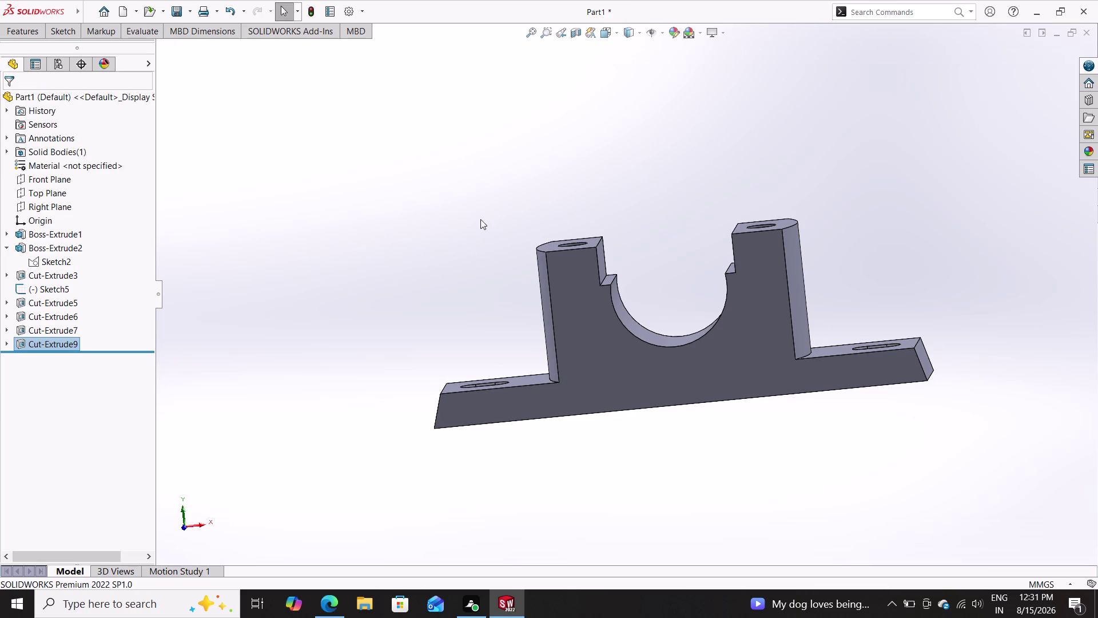
Undo the 45° drafted cut and recut both slots straight Through All as Cut-Extrude10.
middle_drag(480, 216, 494, 436)
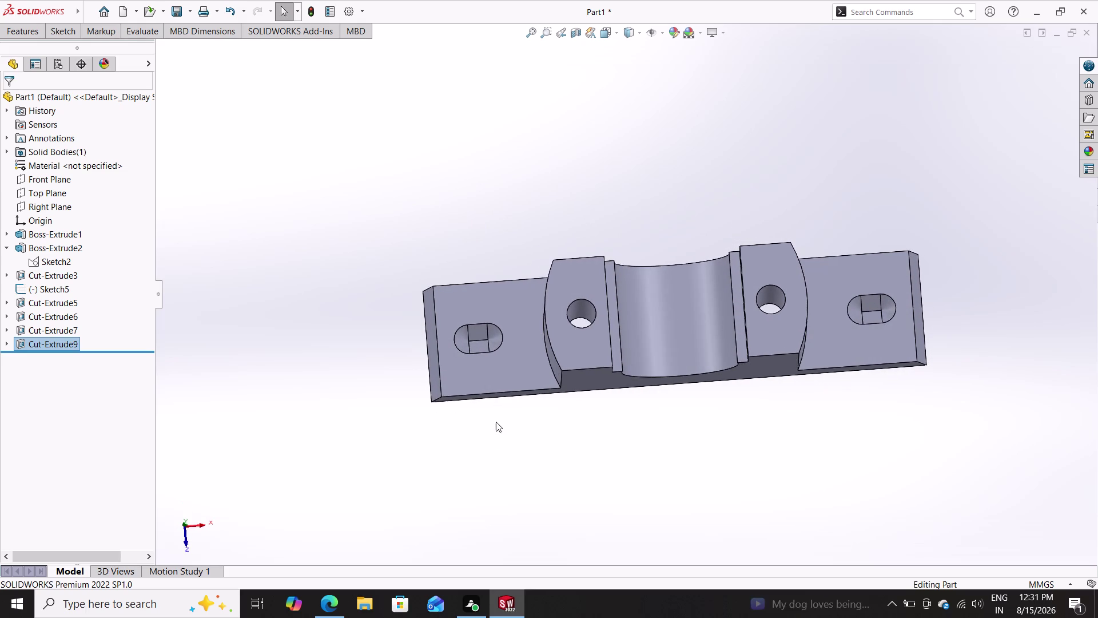
middle_drag(494, 421, 491, 105)
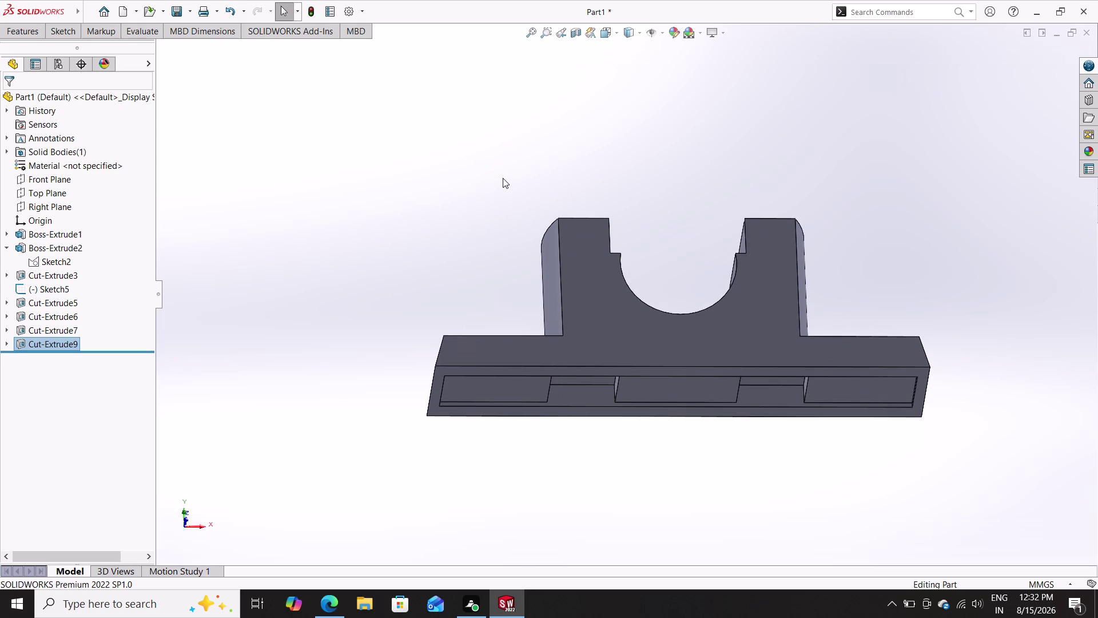
key(ctrl+z)
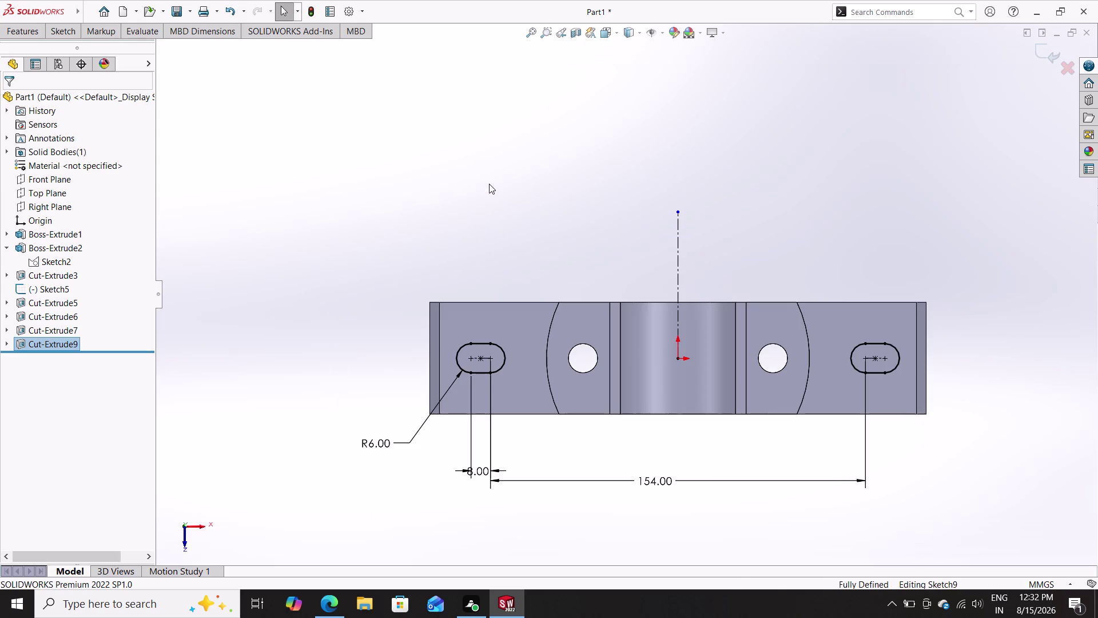
click(22, 35)
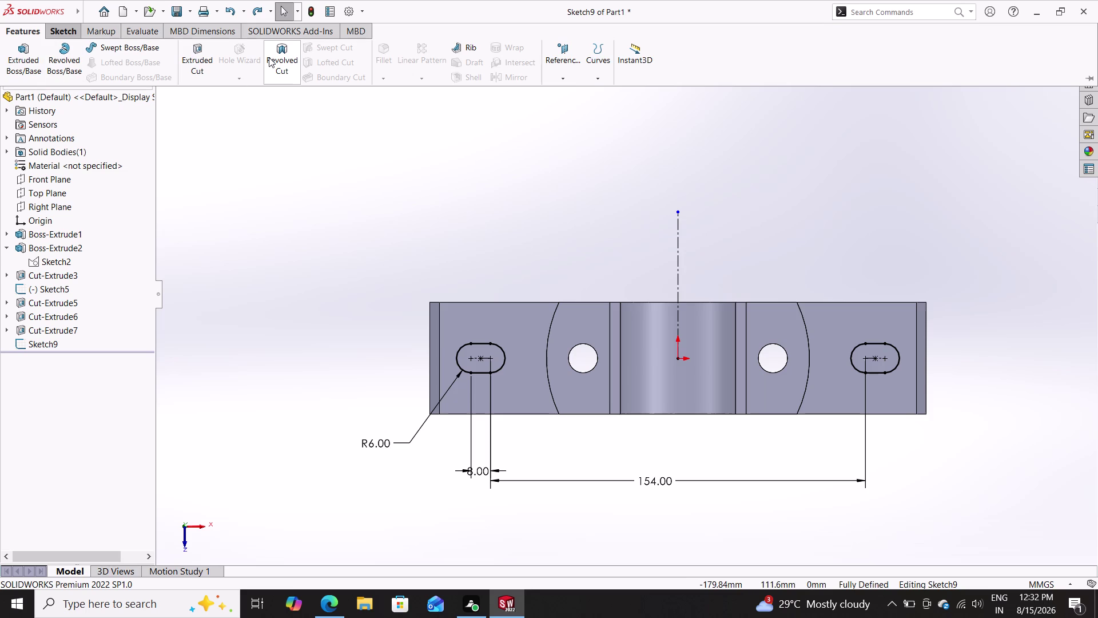
double_click(200, 63)
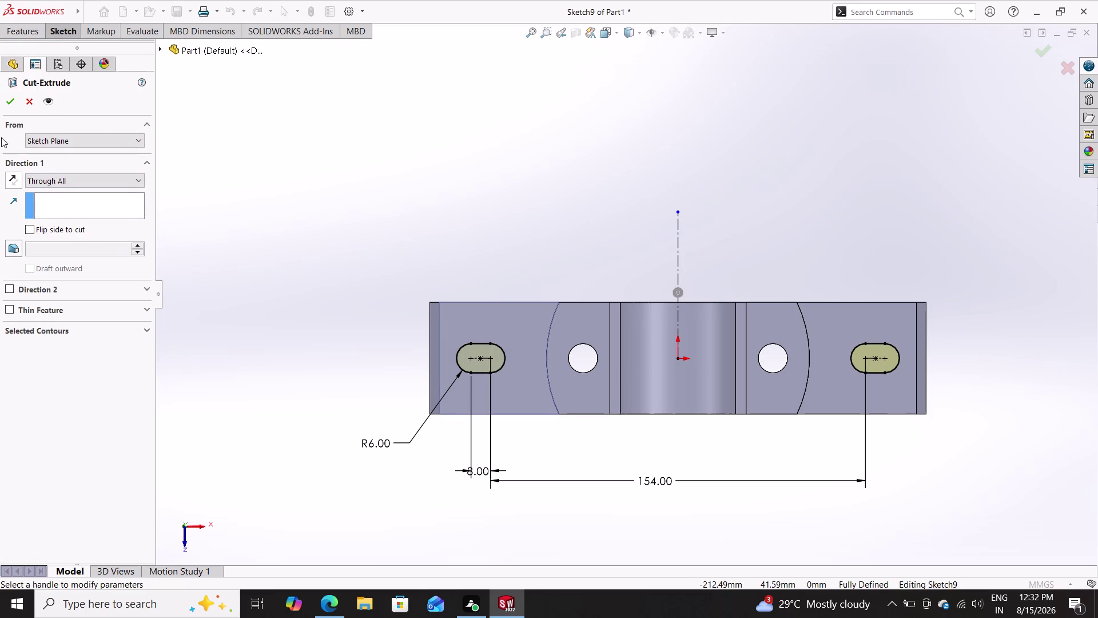
click(4, 103)
middle_drag(354, 283, 355, 246)
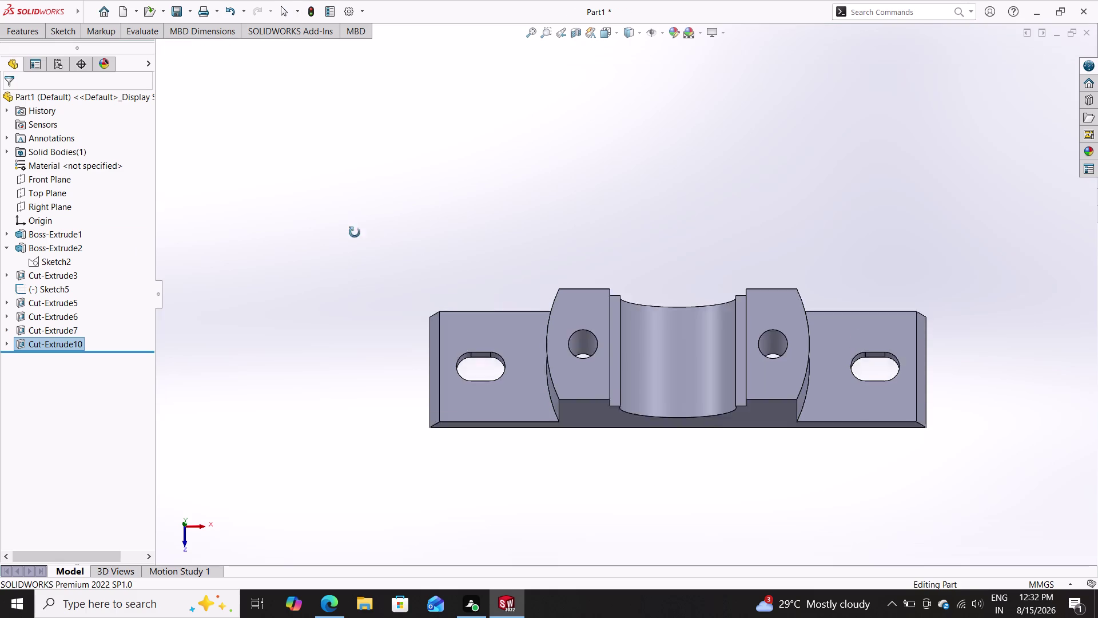
middle_drag(355, 246, 354, 114)
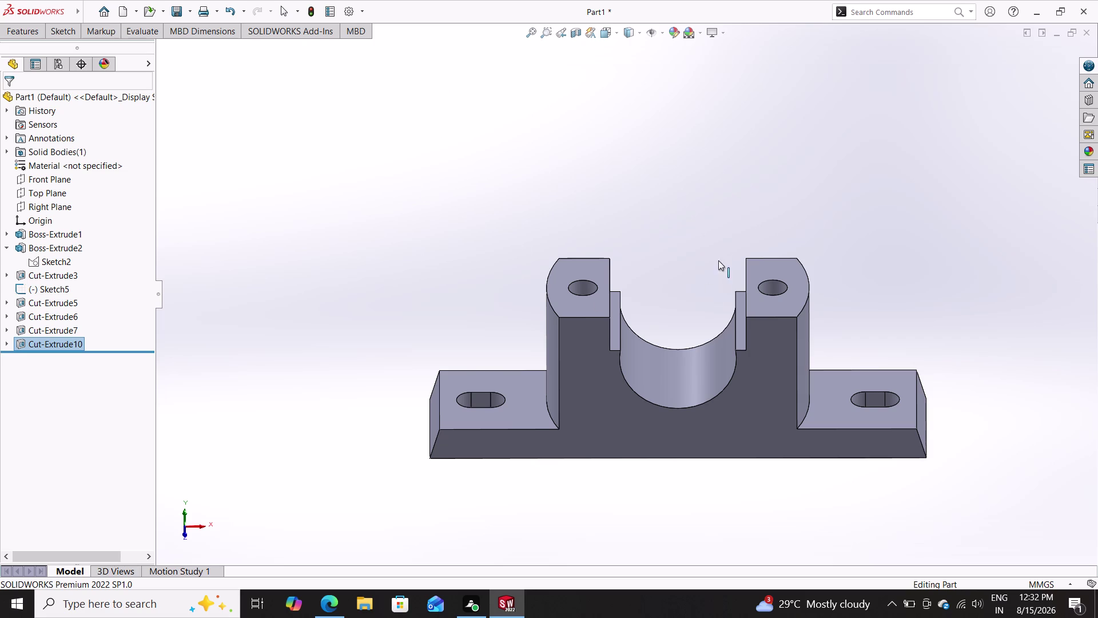
middle_drag(712, 201, 649, 417)
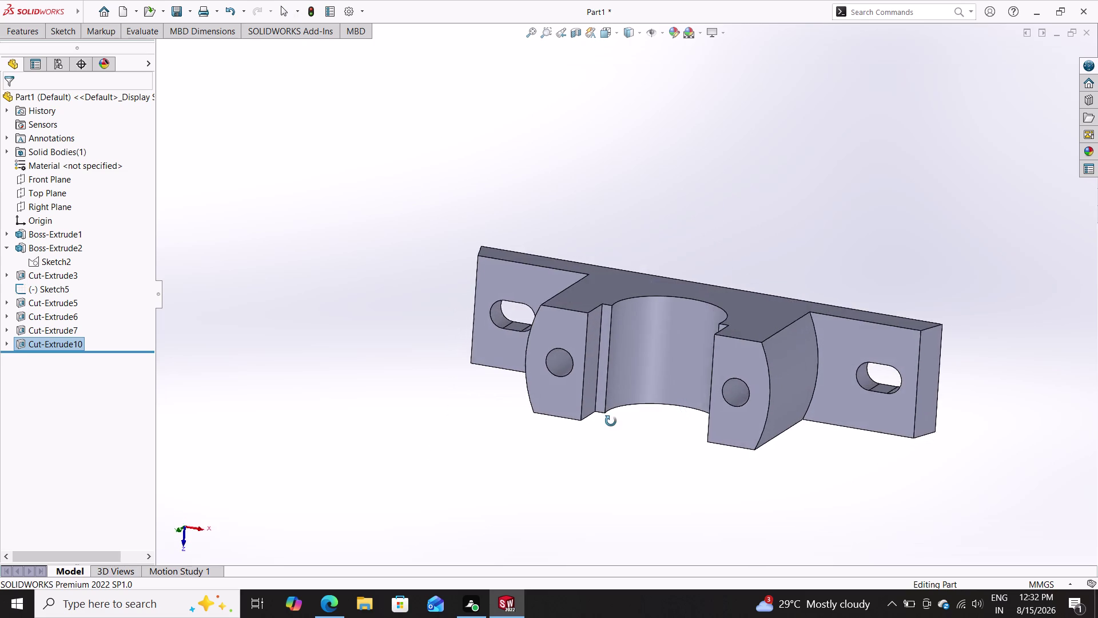
middle_drag(648, 418, 681, 201)
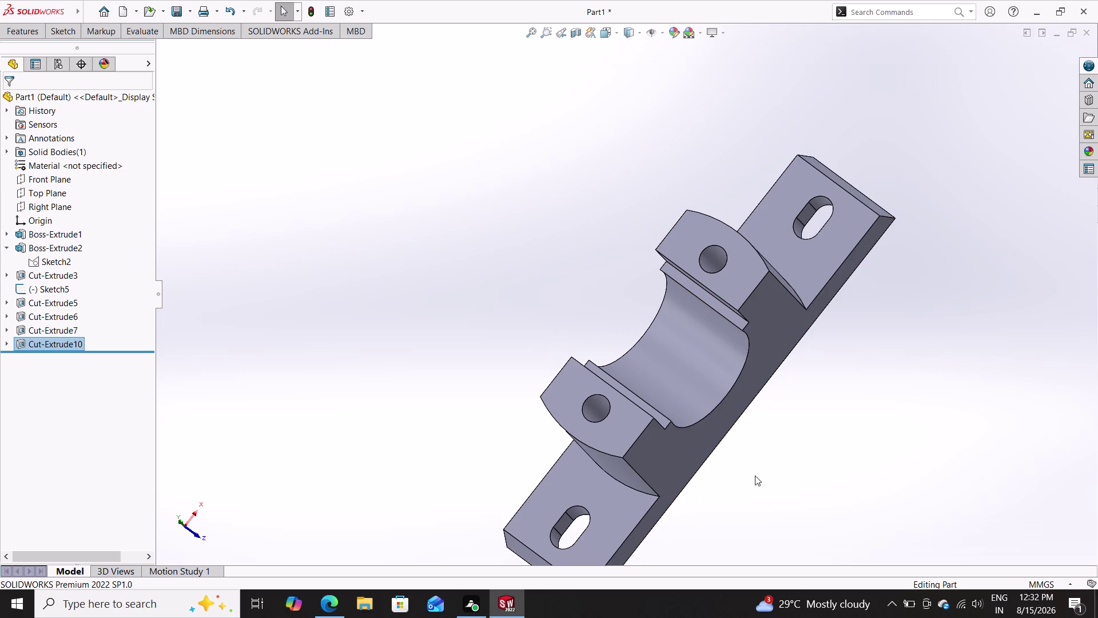
middle_drag(755, 475, 702, 374)
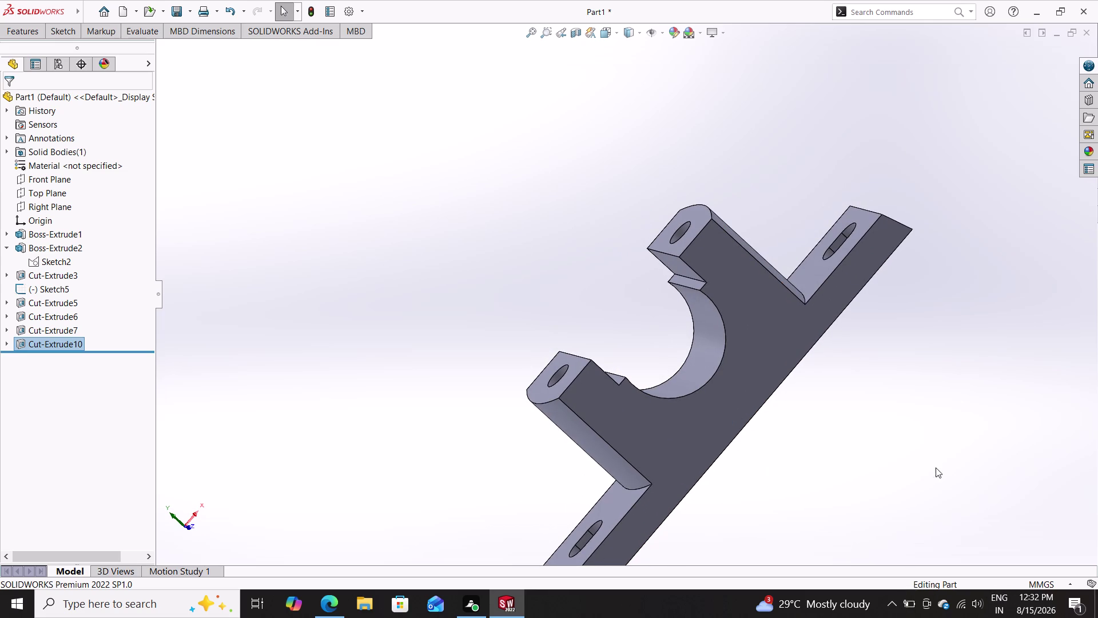
scroll(down, 3)
middle_drag(809, 206, 884, 259)
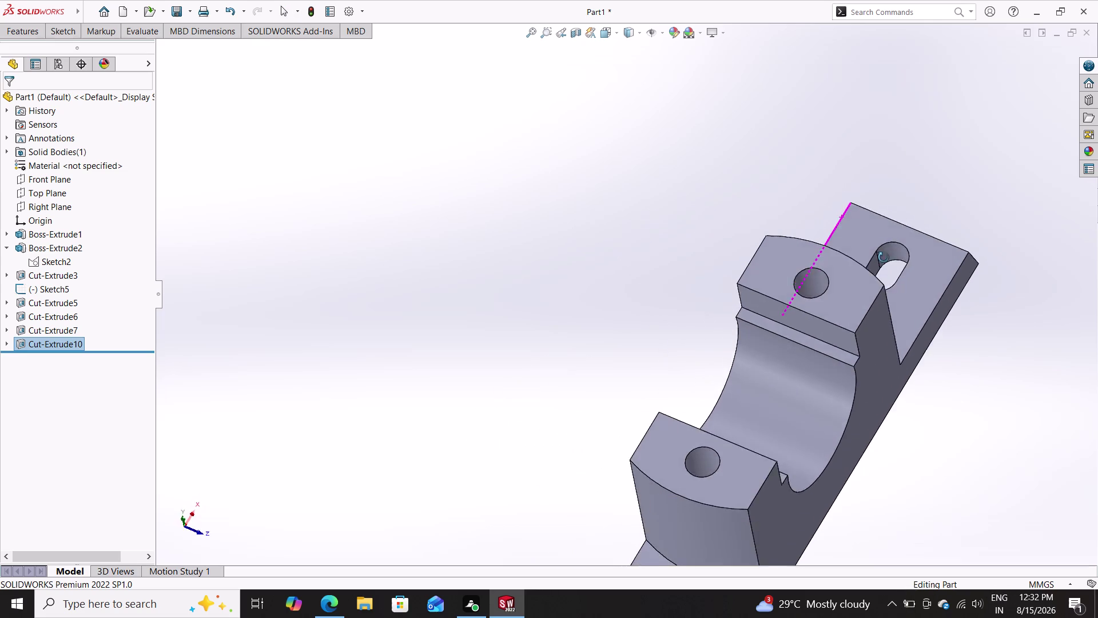
middle_drag(883, 258, 898, 174)
middle_drag(585, 461, 550, 373)
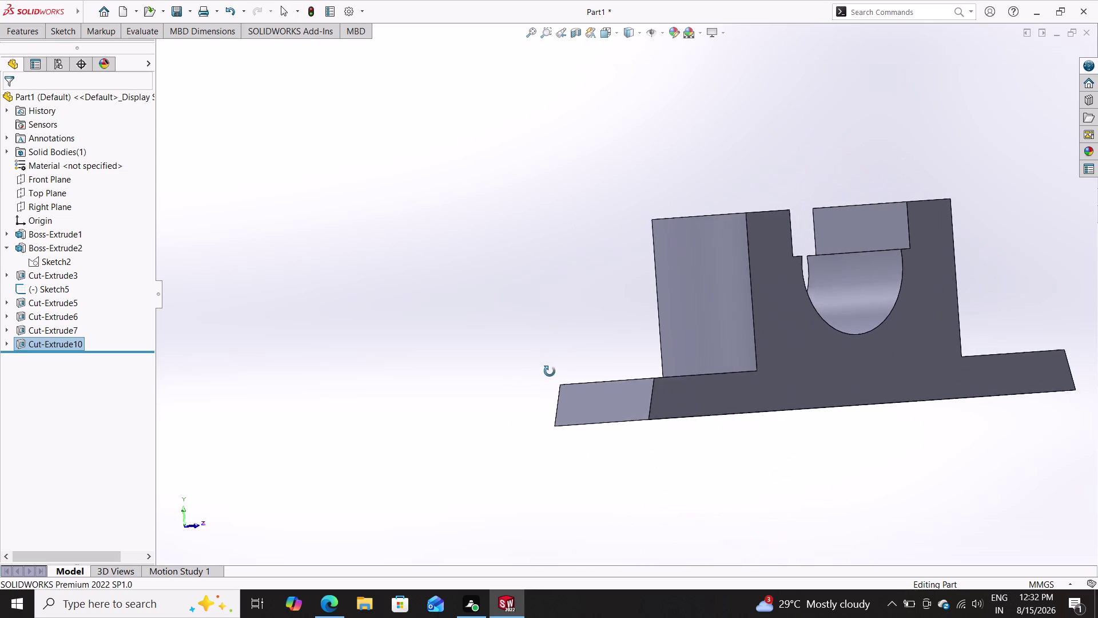
middle_drag(550, 374, 535, 361)
scroll(up, 3)
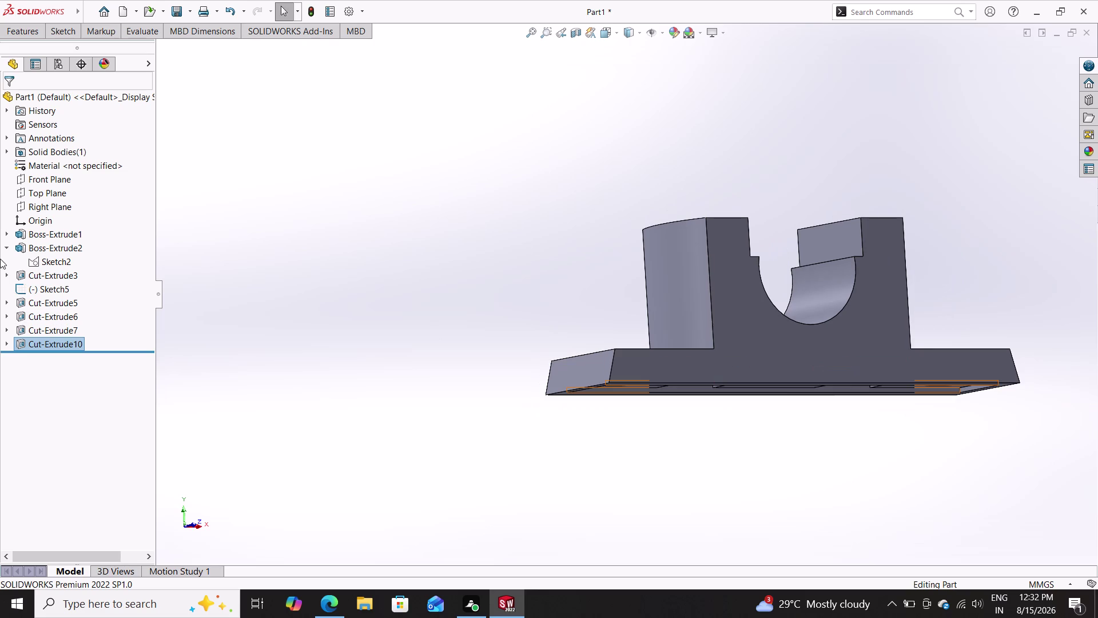
click(50, 176)
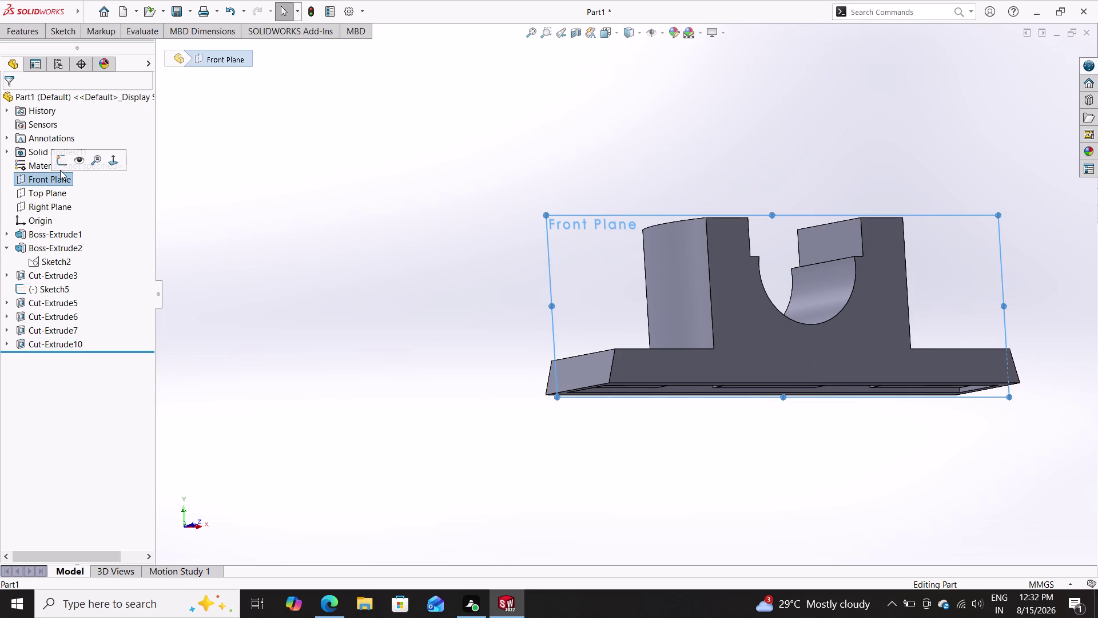
Open Sketch10 on the Front Plane and start the Line tool.
triple_click(61, 157)
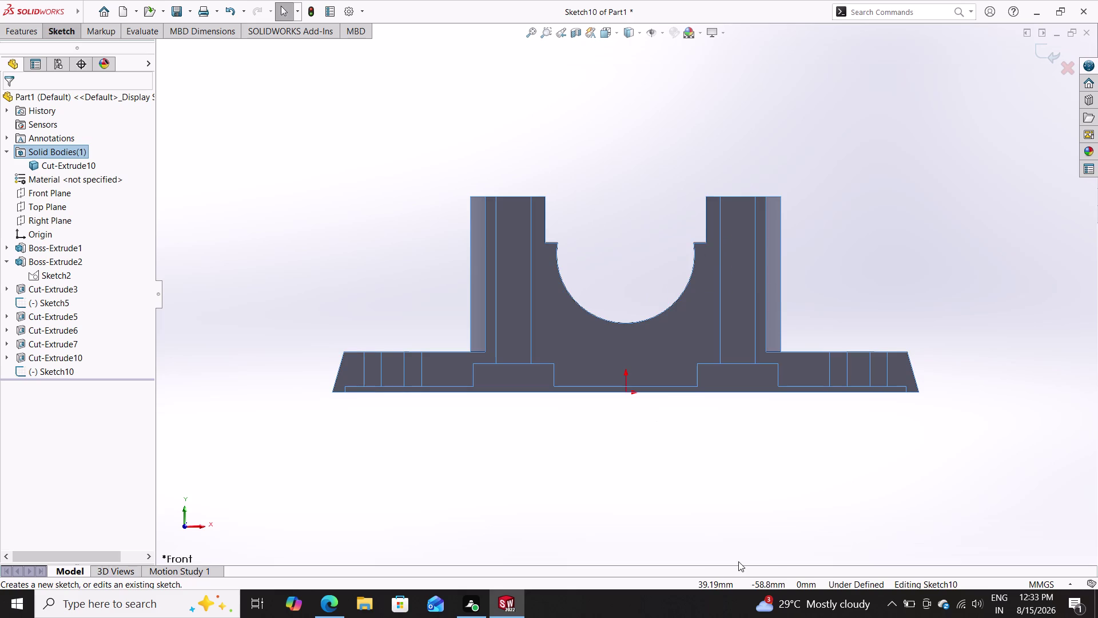
scroll(up, 3)
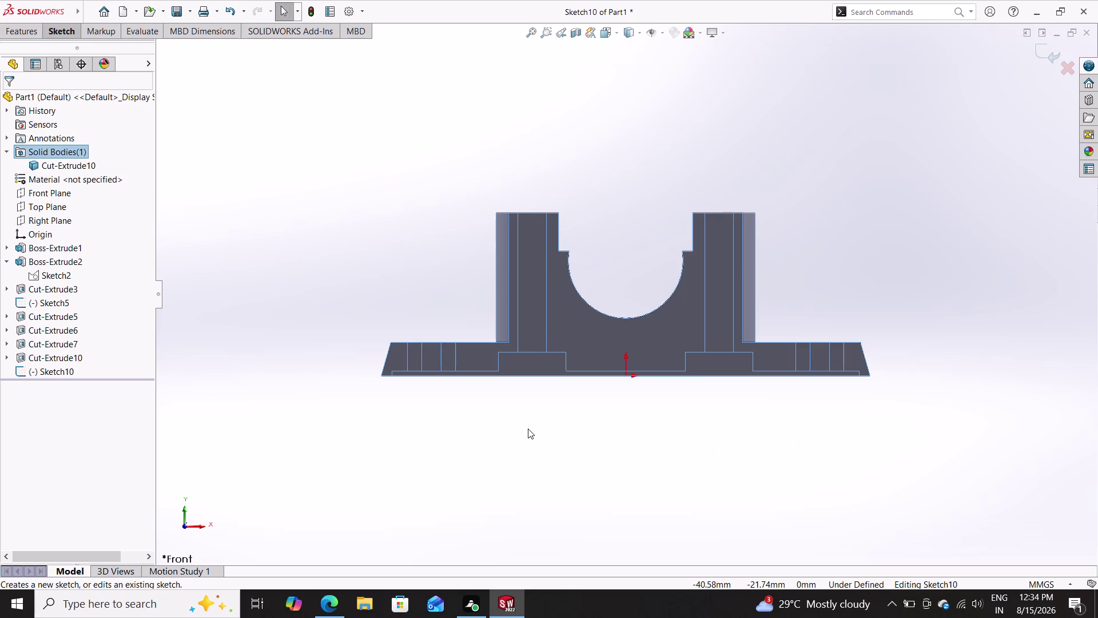
click(66, 28)
double_click(102, 49)
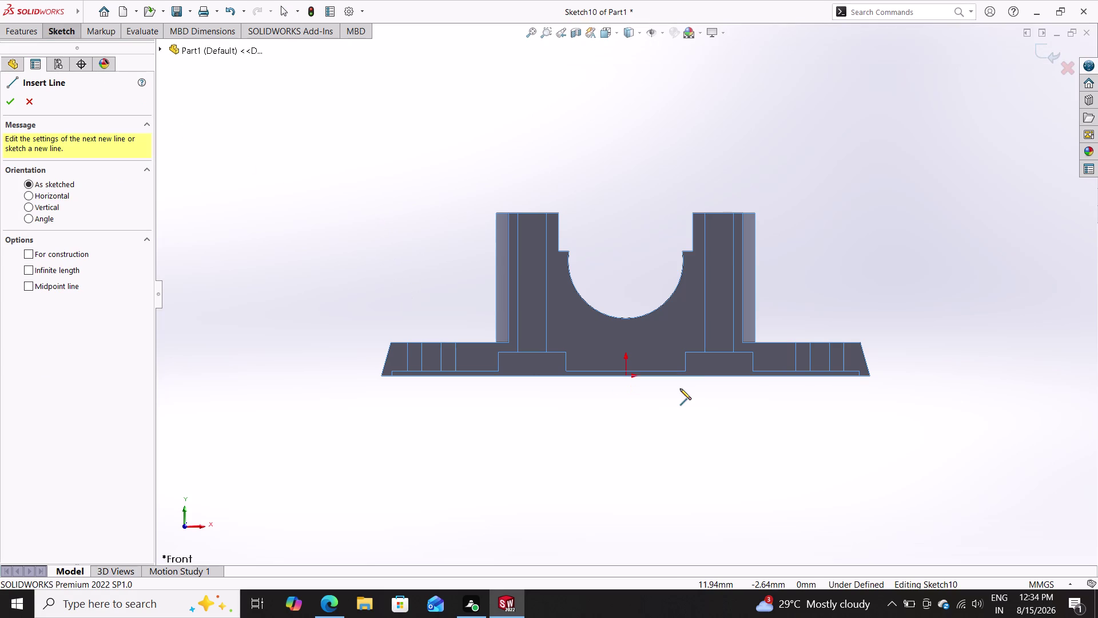
Below the arc bottom, draw three lines: down, right, then back up to the arc.
click(627, 319)
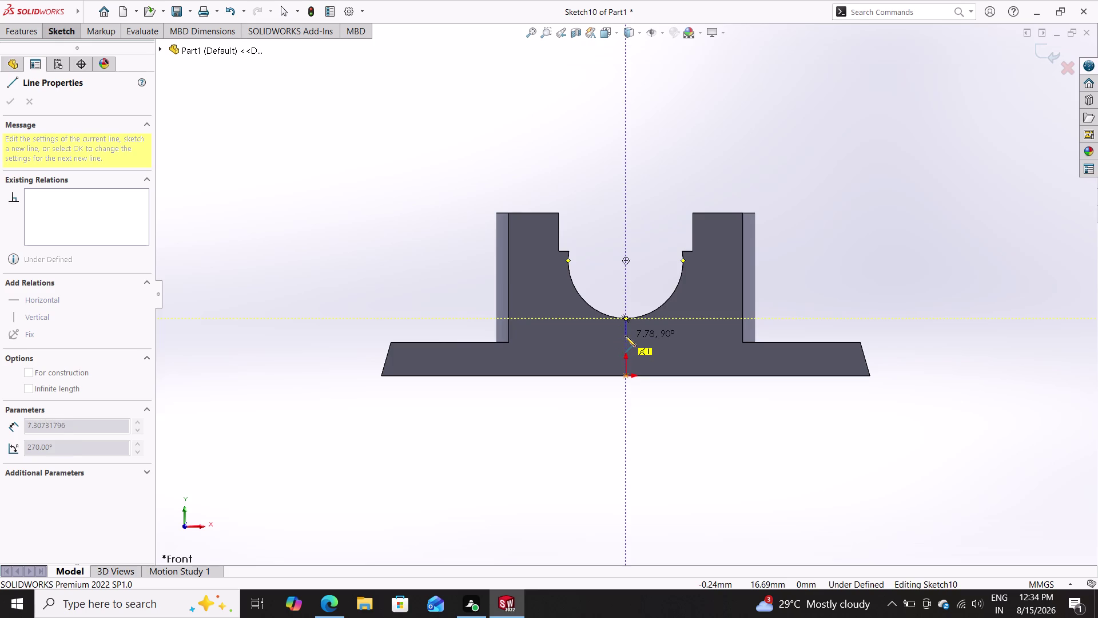
click(625, 335)
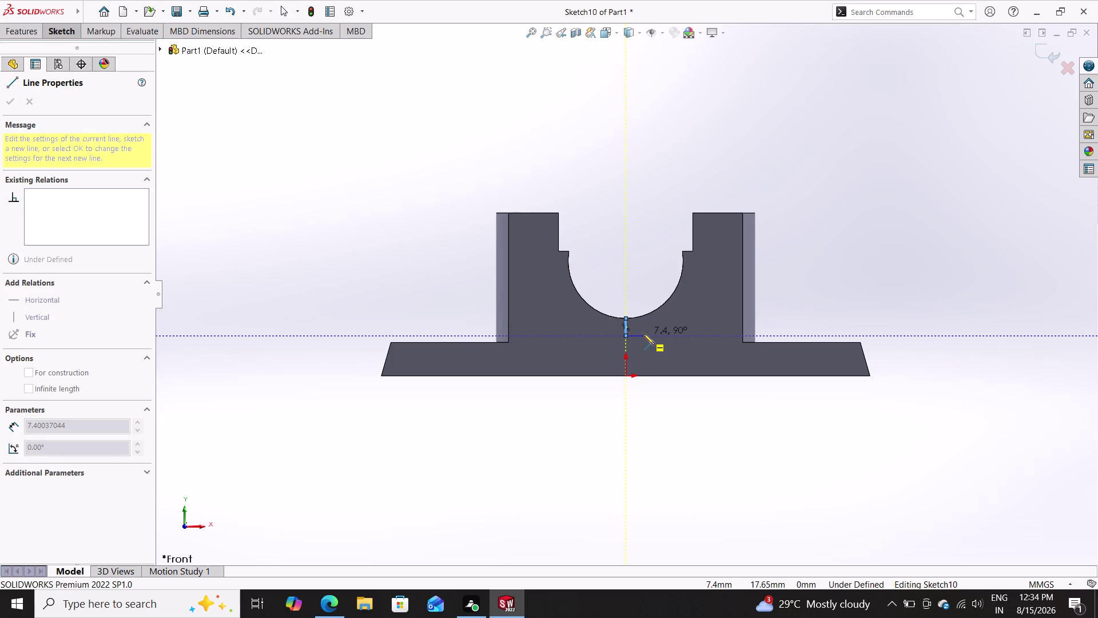
click(643, 334)
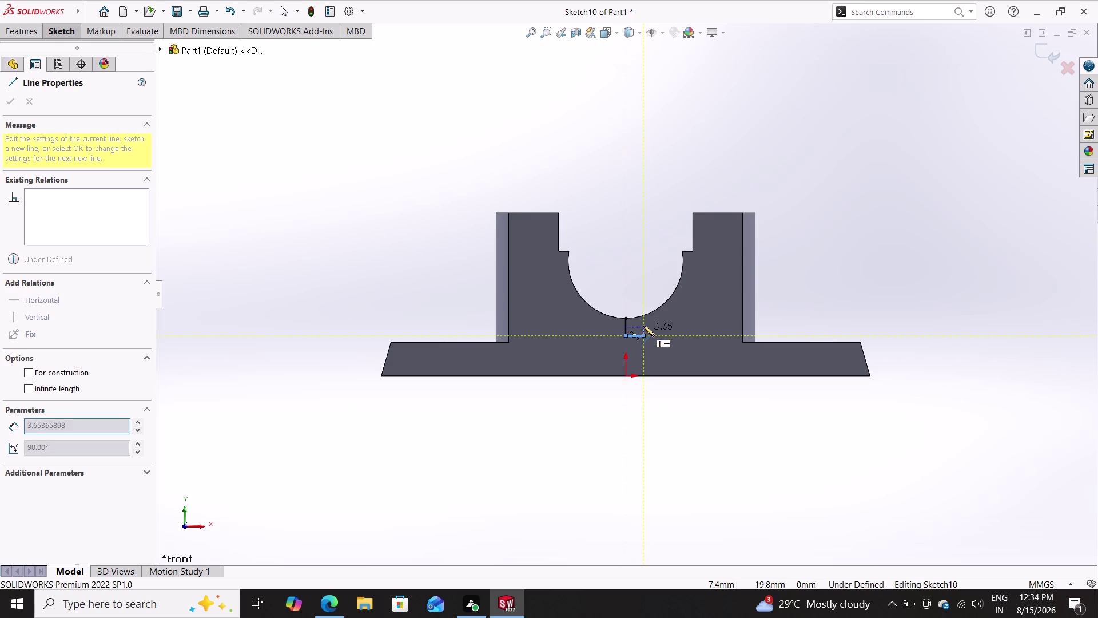
click(643, 314)
key(Escape)
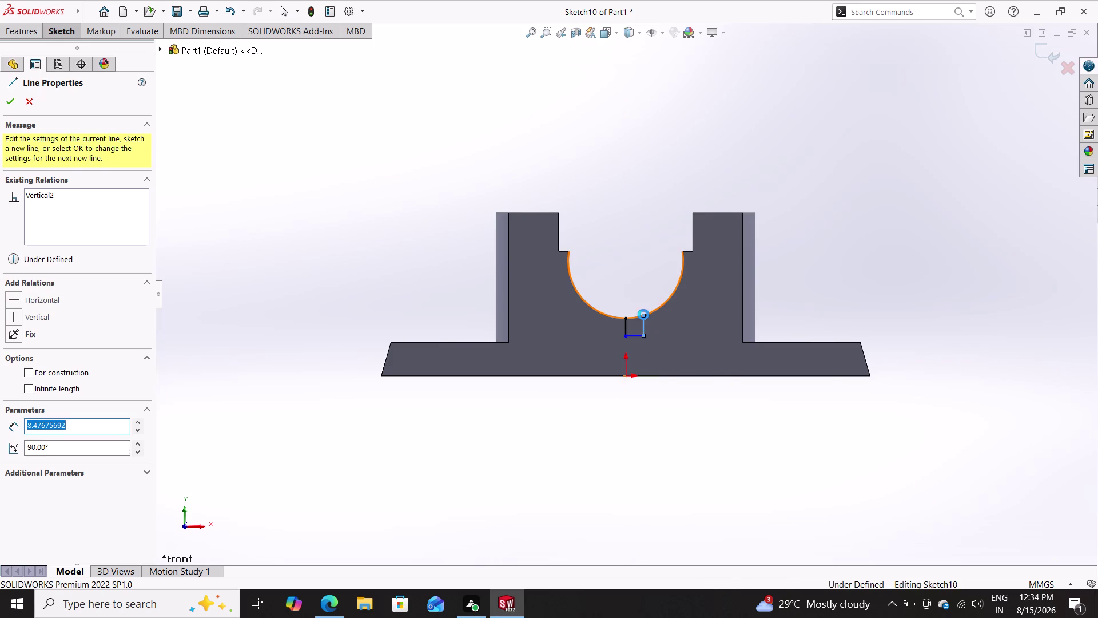
scroll(down, 3)
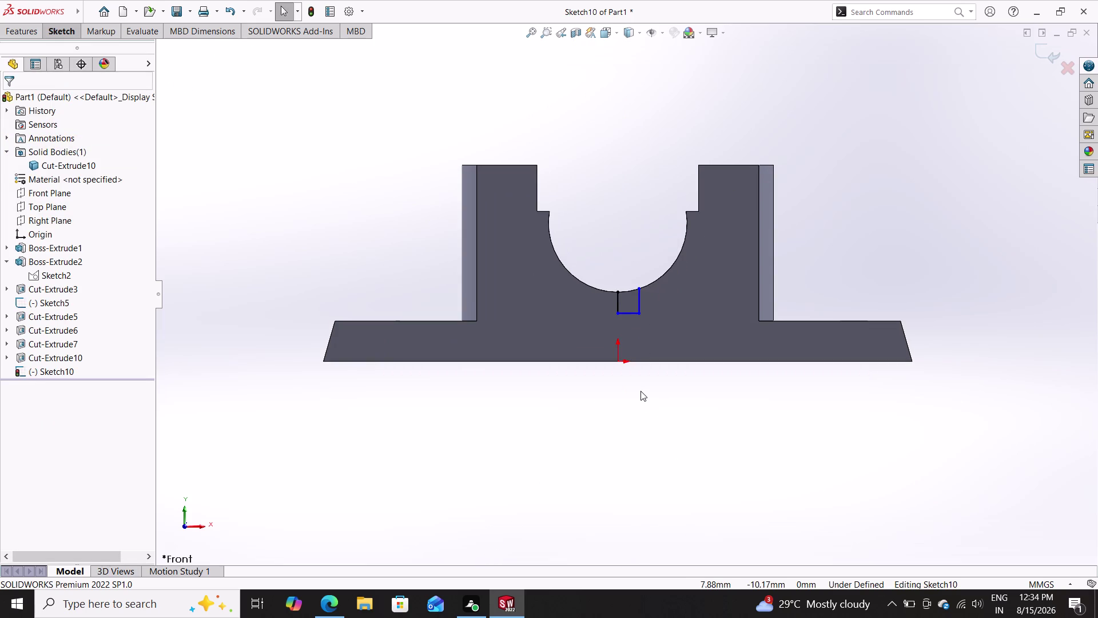
scroll(up, 3)
scroll(down, 3)
scroll(down, 3)
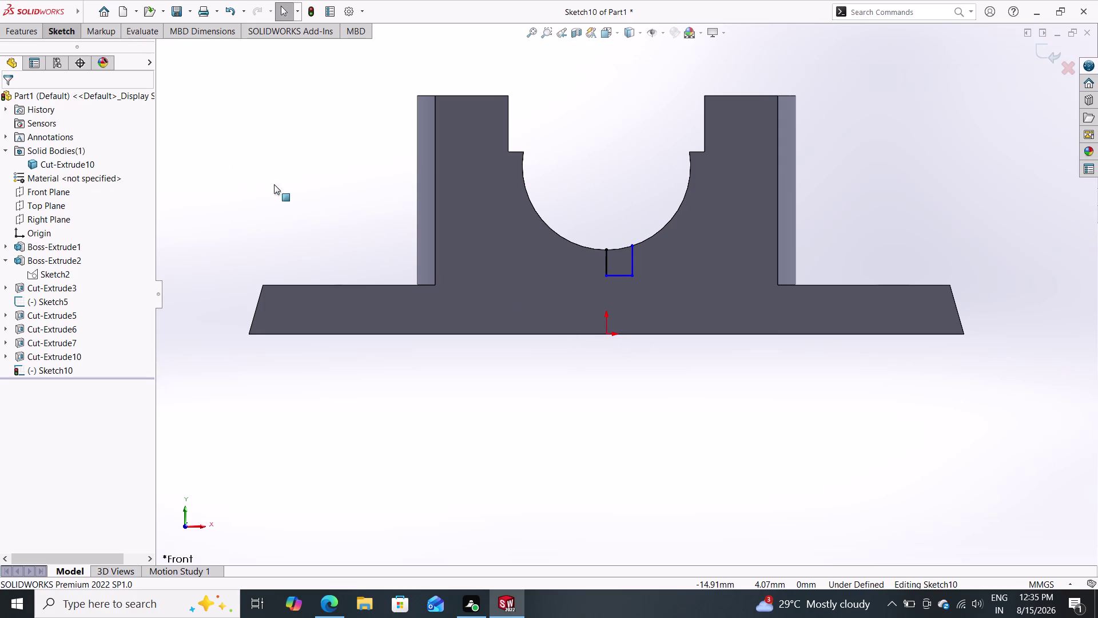
double_click(70, 31)
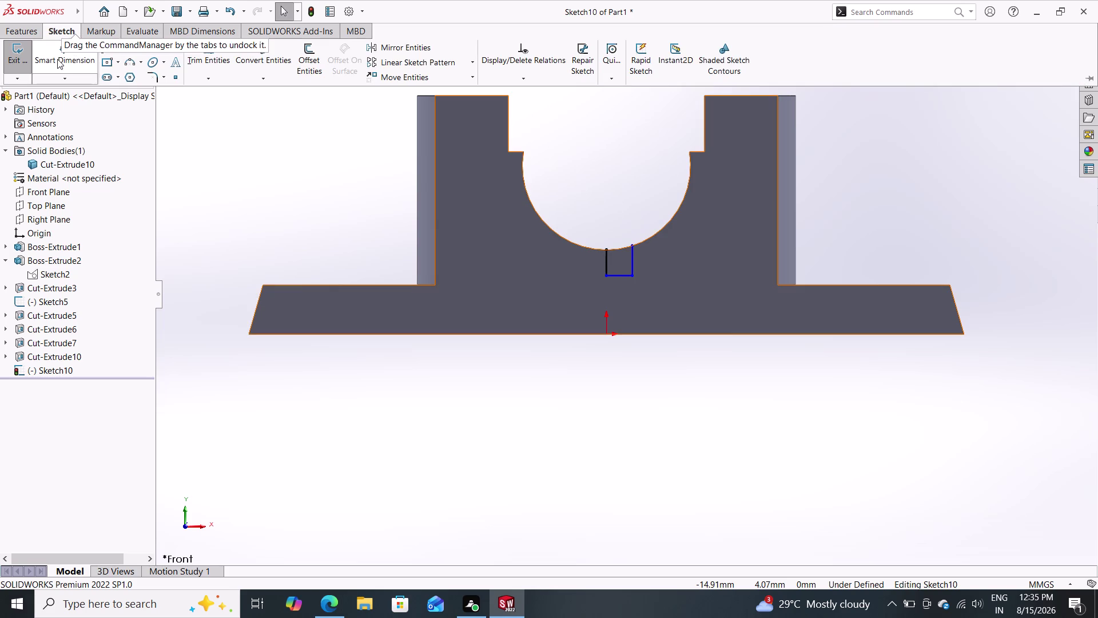
Dimension the profile's left vertical line to 8 mm.
click(57, 59)
click(606, 257)
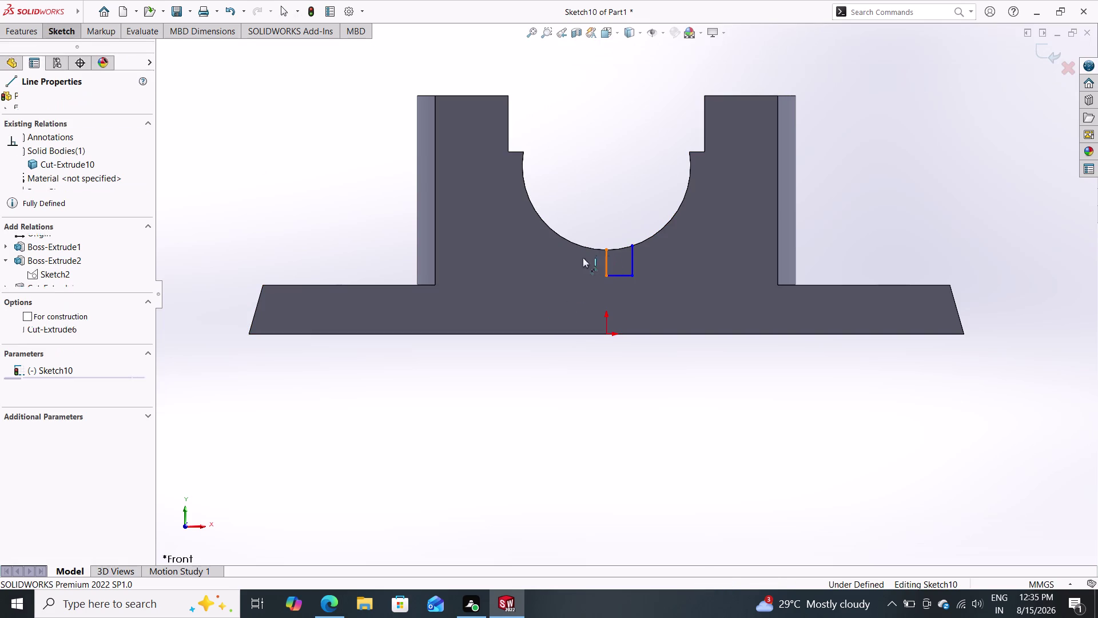
double_click(559, 263)
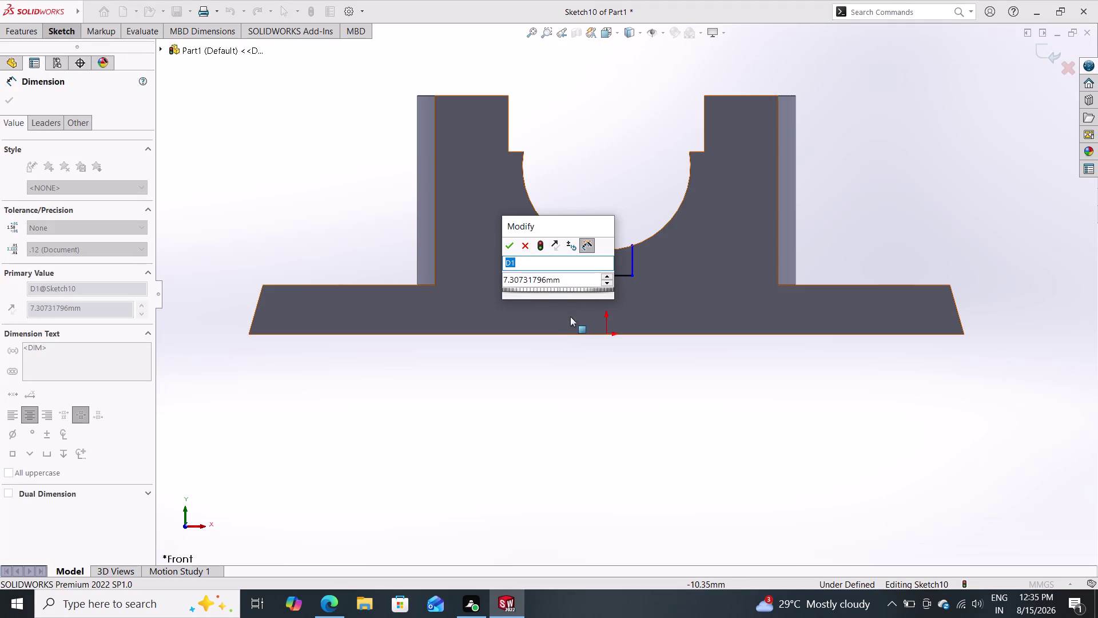
drag(559, 283, 507, 286)
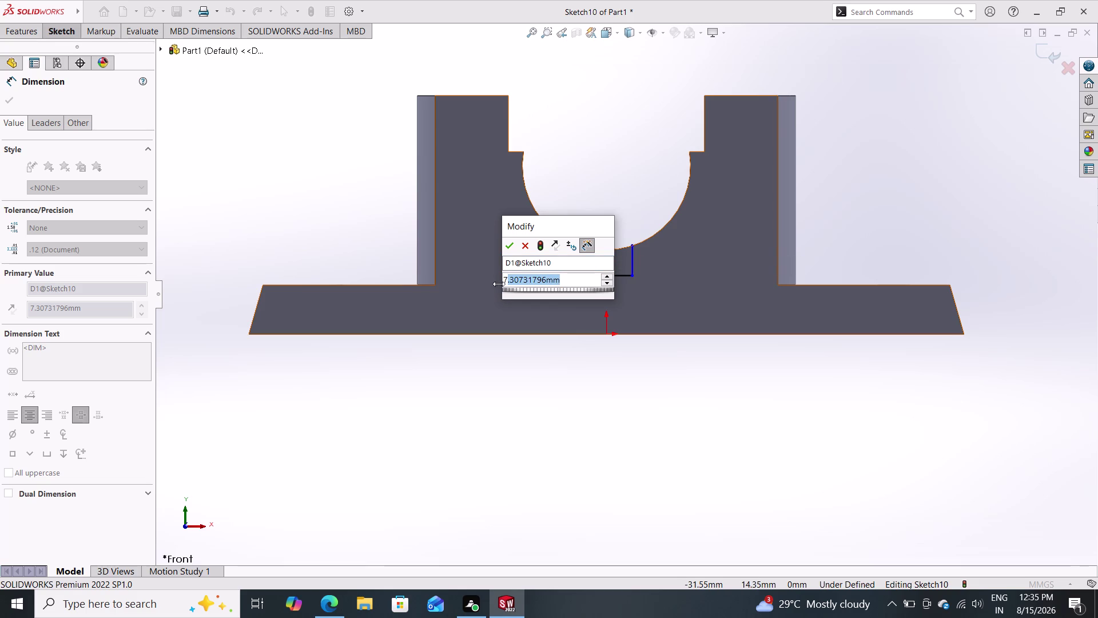
key(BackSpace)
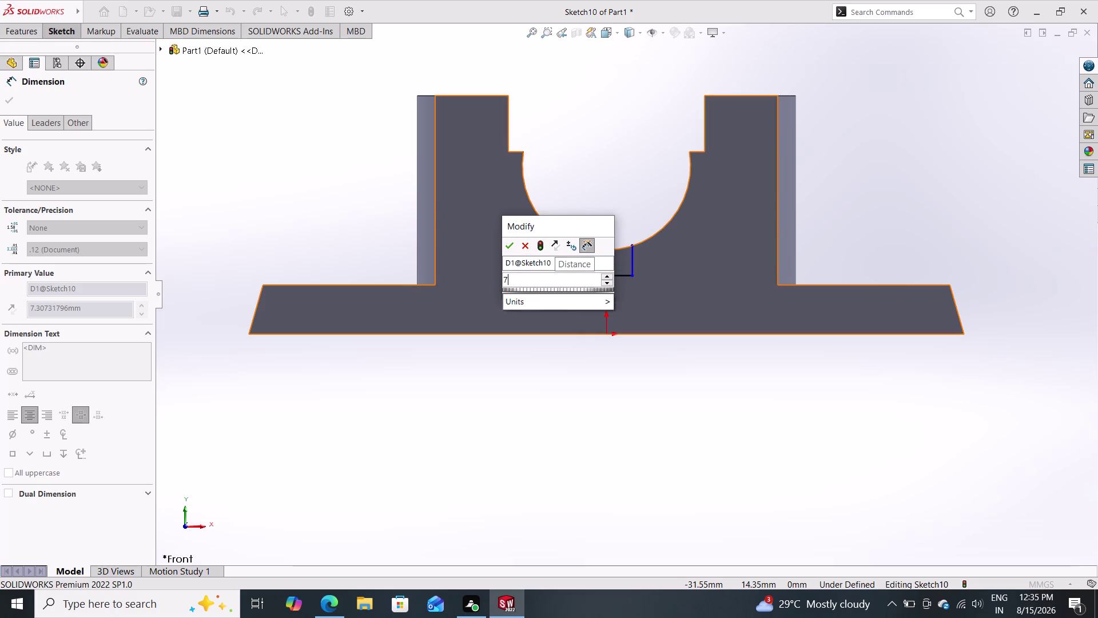
key(BackSpace)
key(8)
key(Return)
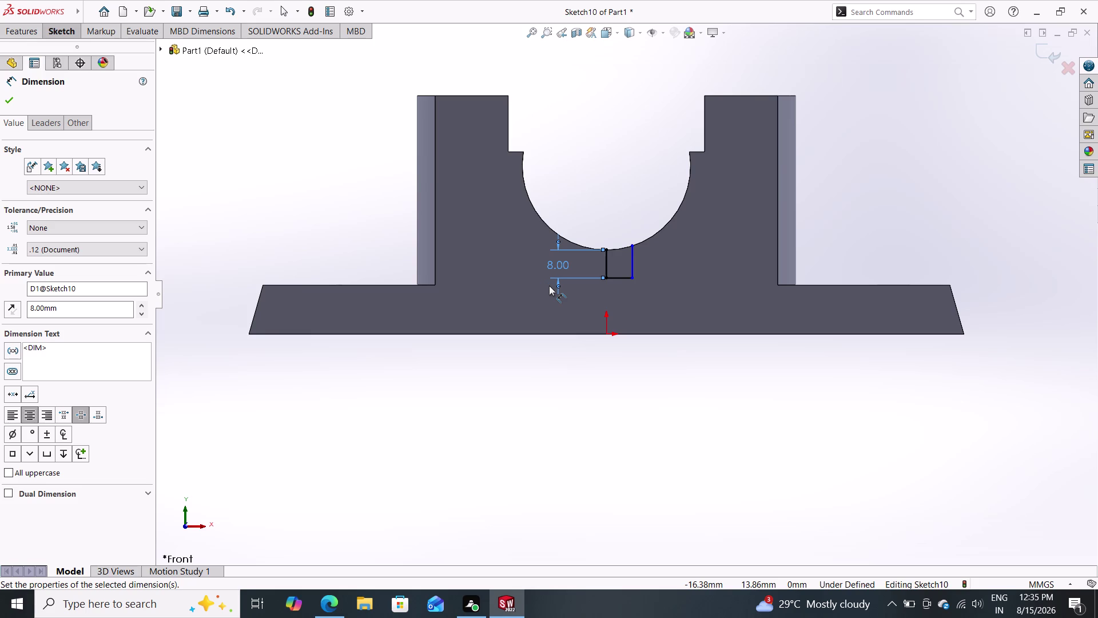
Add a width dimension to the bottom line, keeping its value at 7.40 mm.
click(619, 275)
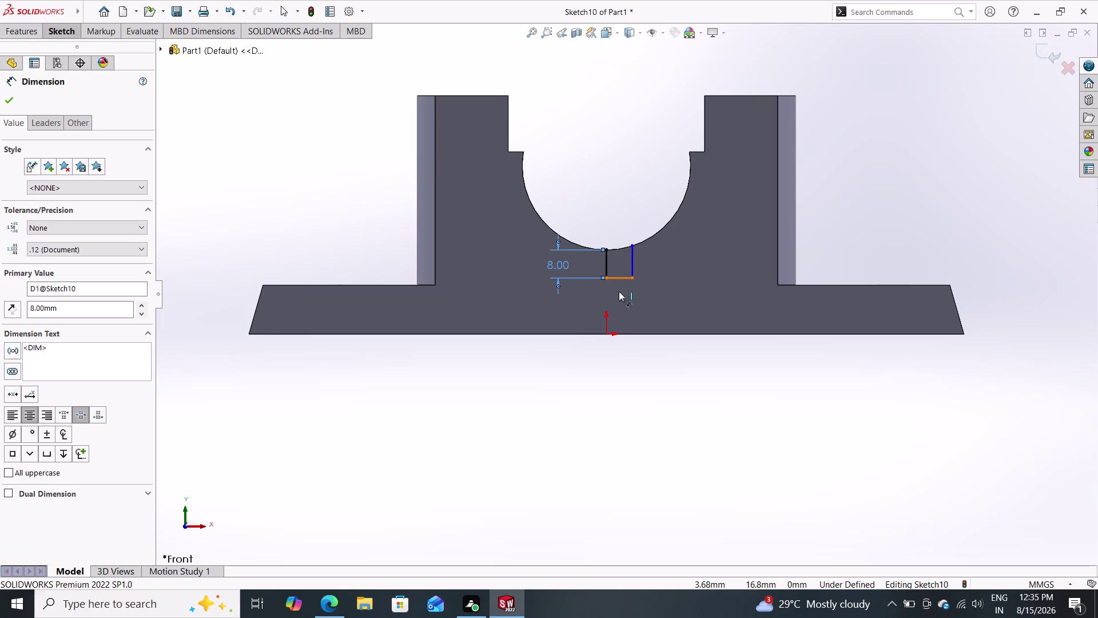
double_click(621, 298)
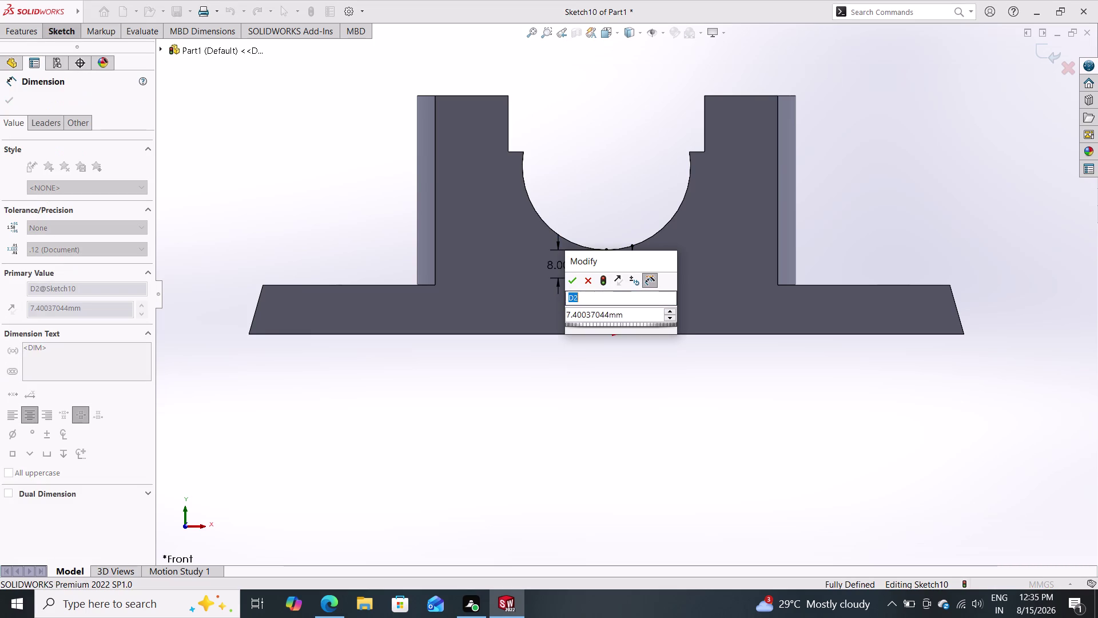
click(625, 313)
drag(623, 315, 559, 317)
double_click(552, 317)
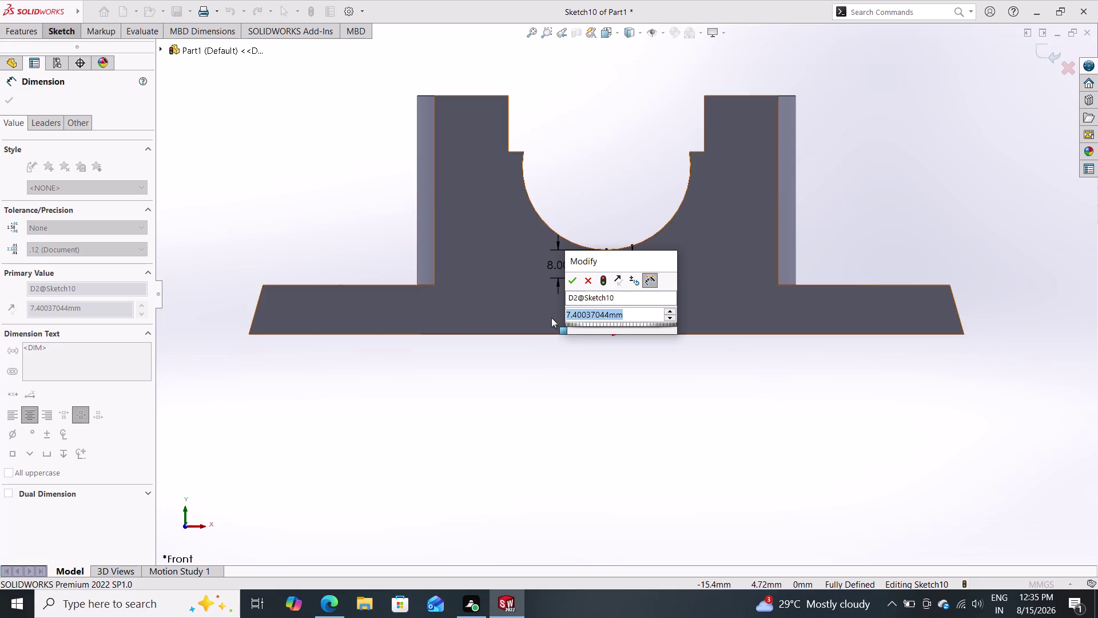
key(4)
key(Return)
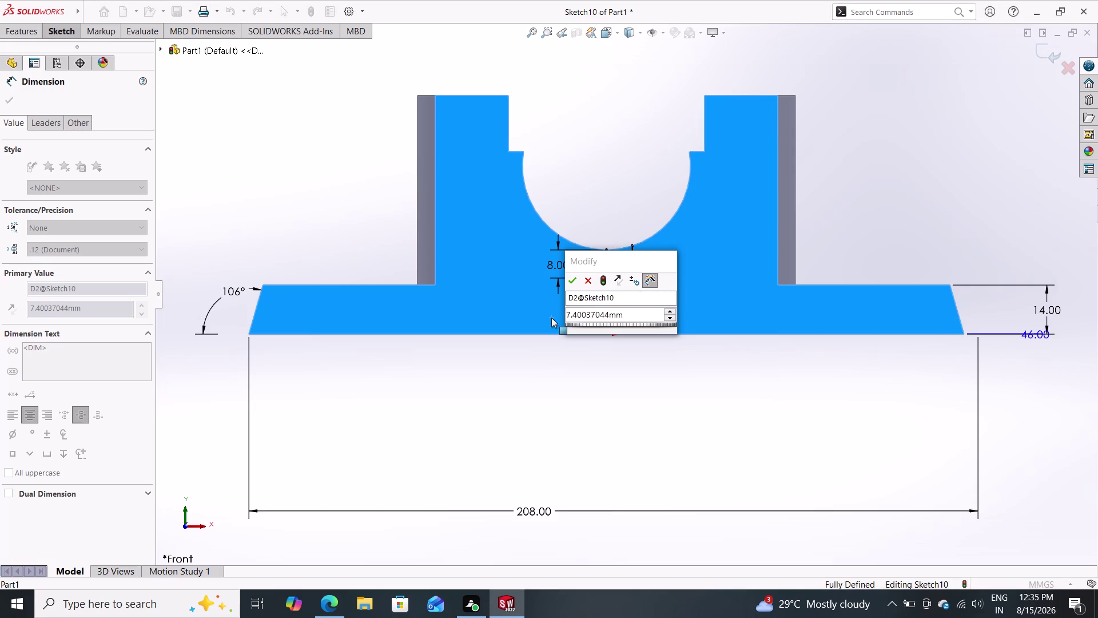
drag(632, 311, 552, 311)
click(552, 311)
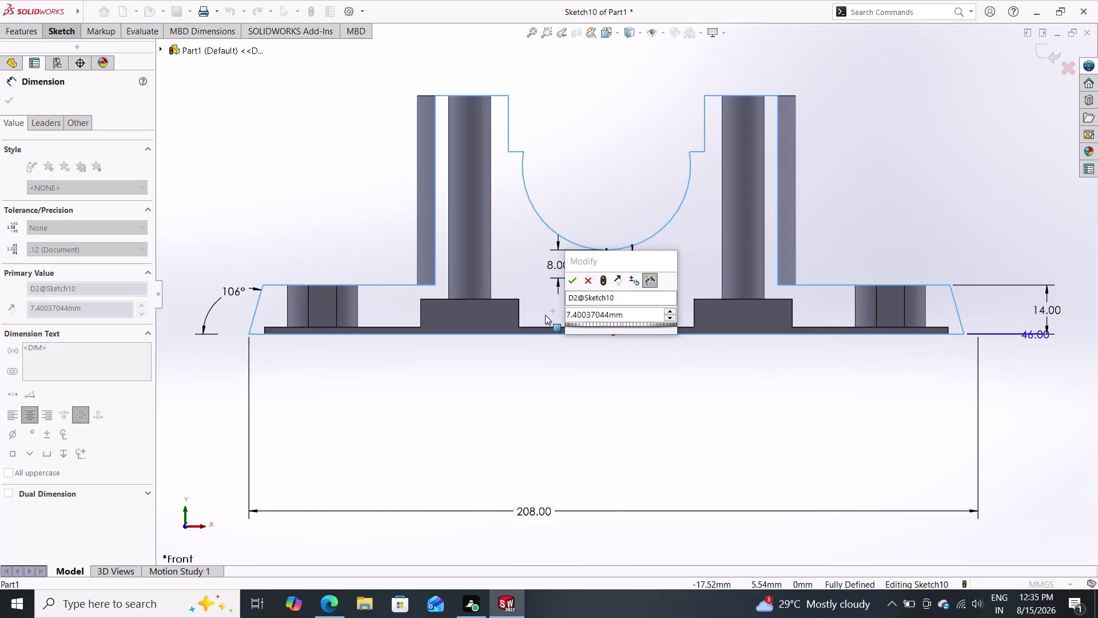
key(ctrl+z)
triple_click(591, 279)
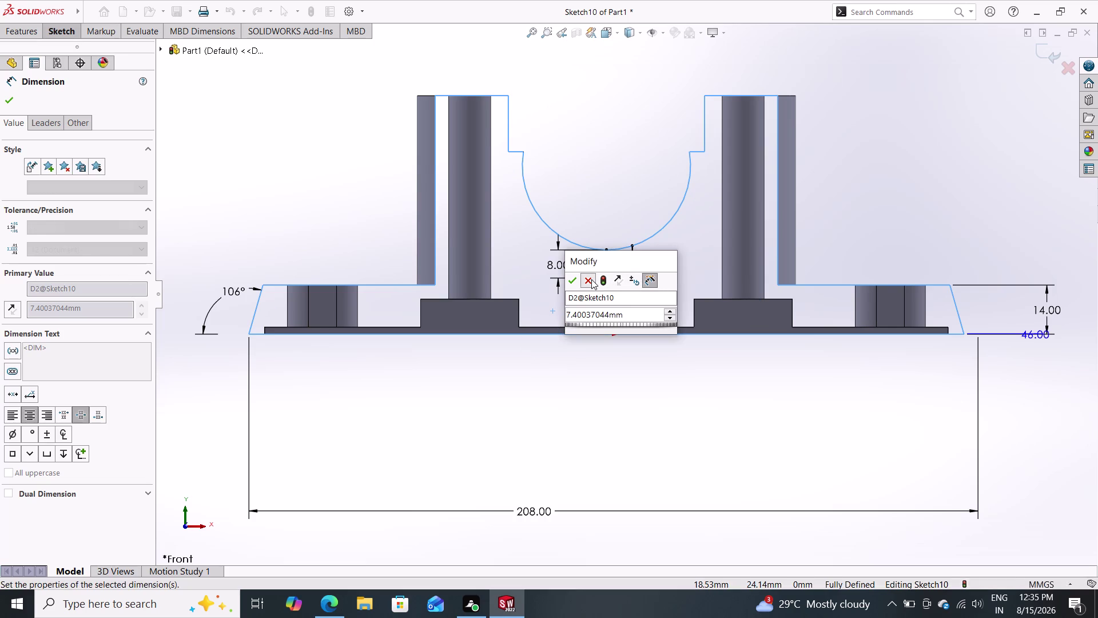
key(ctrl+z)
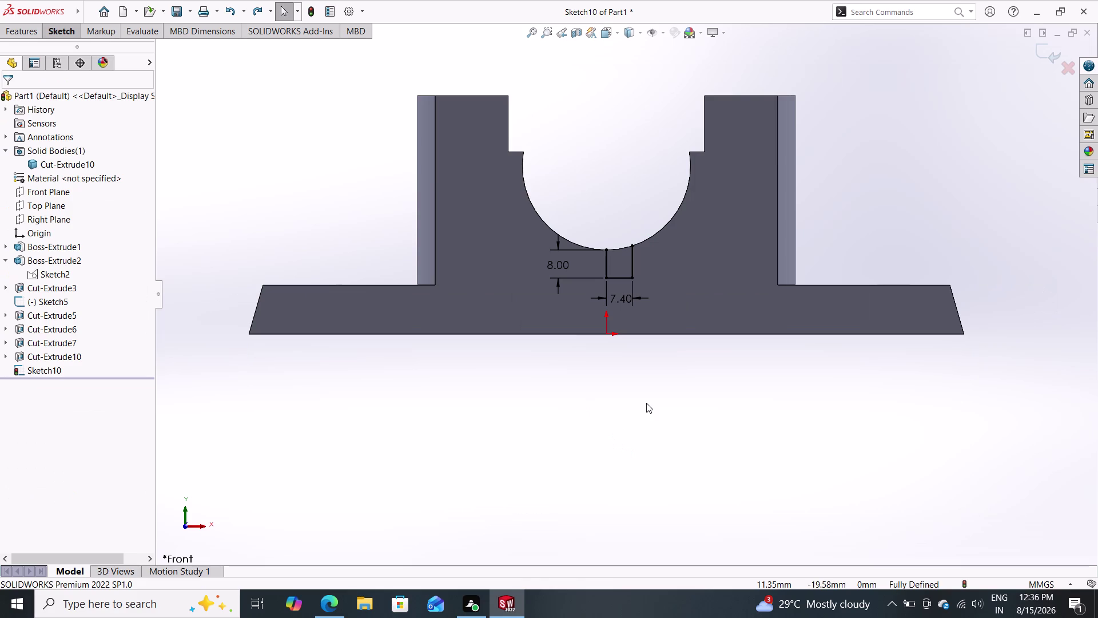
Change the profile's 7.40 width dimension to 4 mm.
click(619, 295)
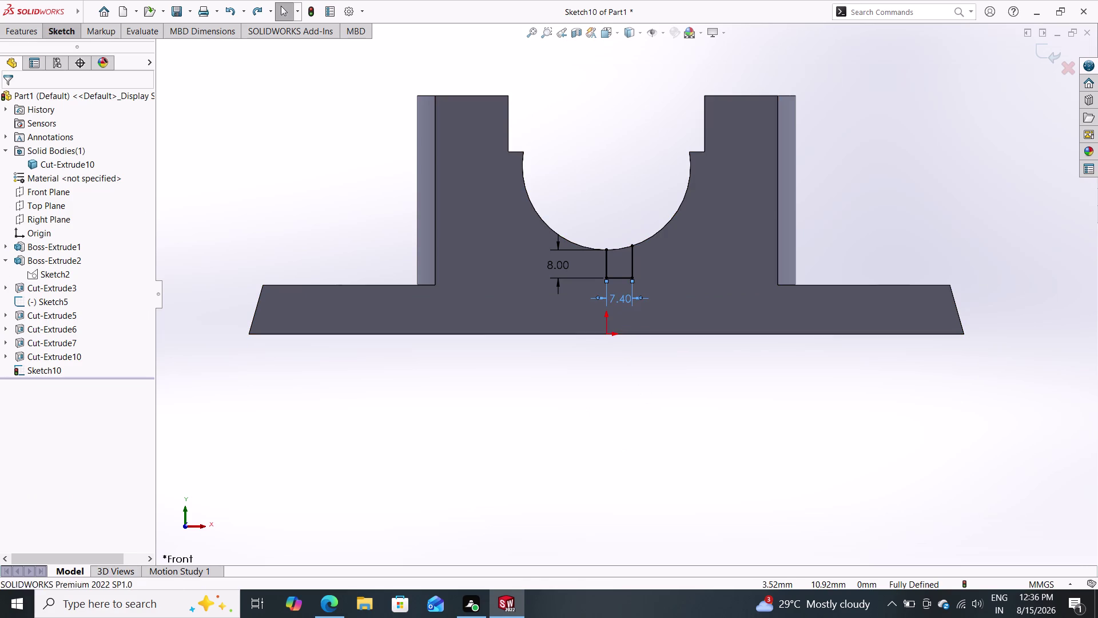
triple_click(624, 298)
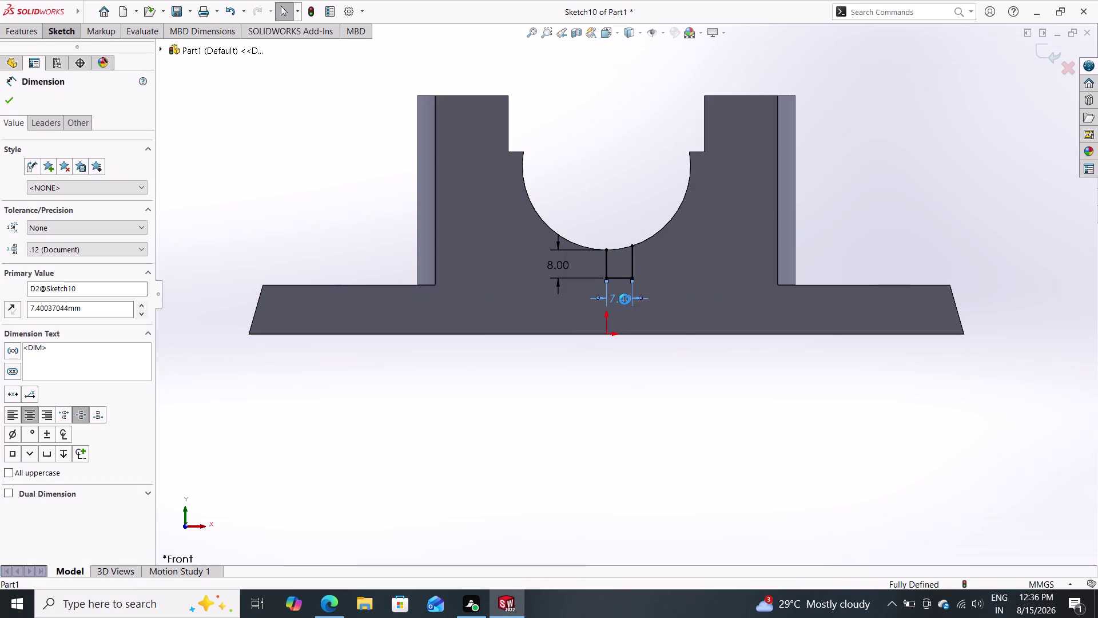
click(625, 299)
double_click(629, 314)
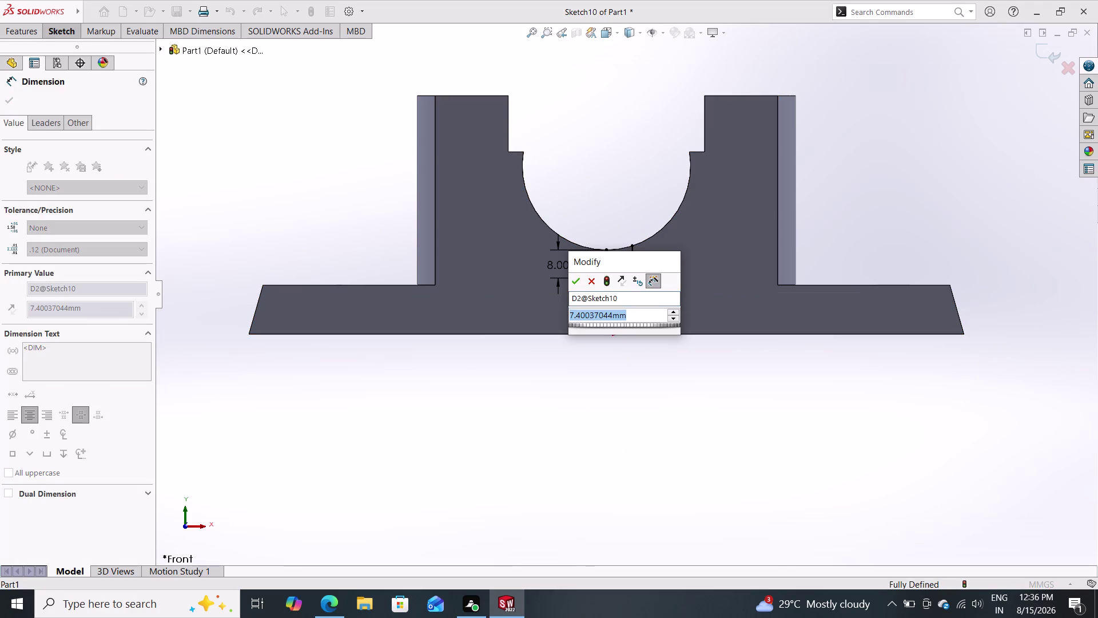
key(4)
key(Return)
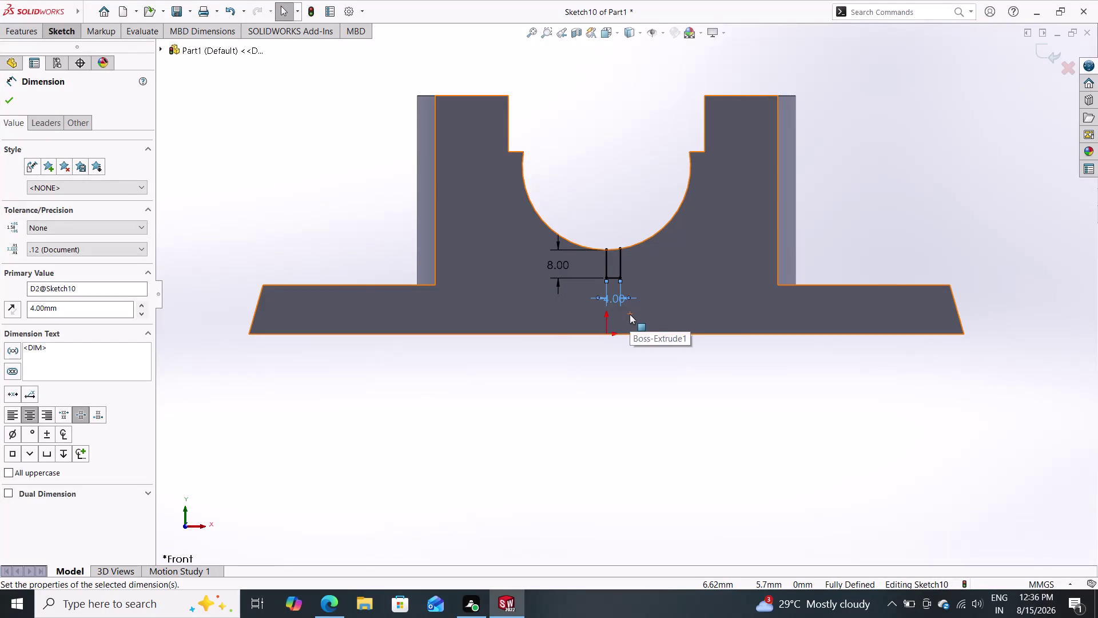
scroll(down, 3)
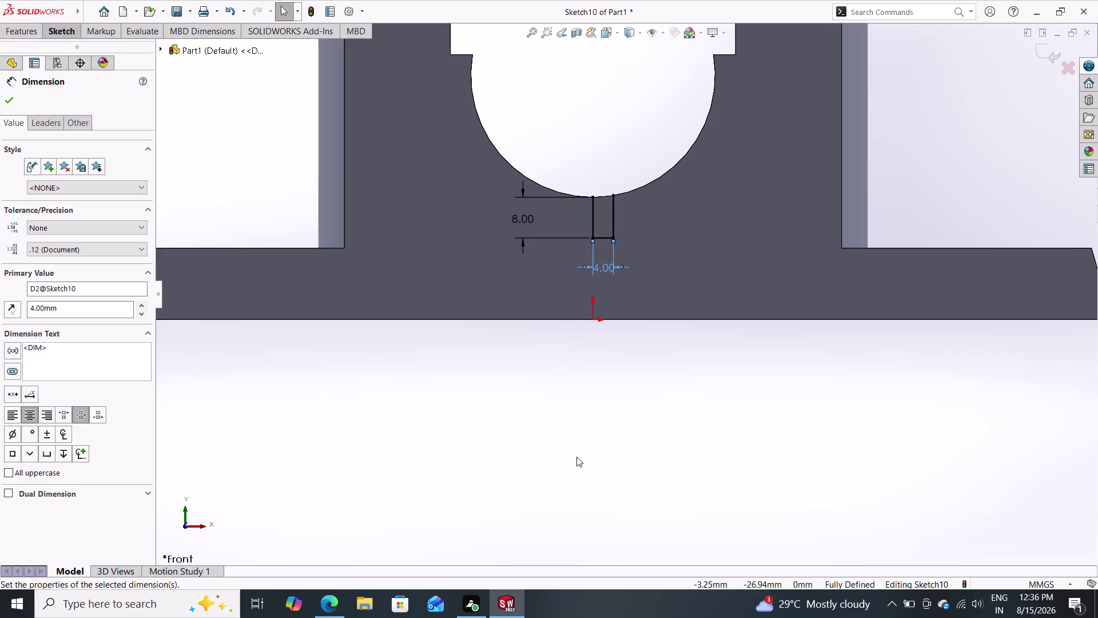
click(9, 99)
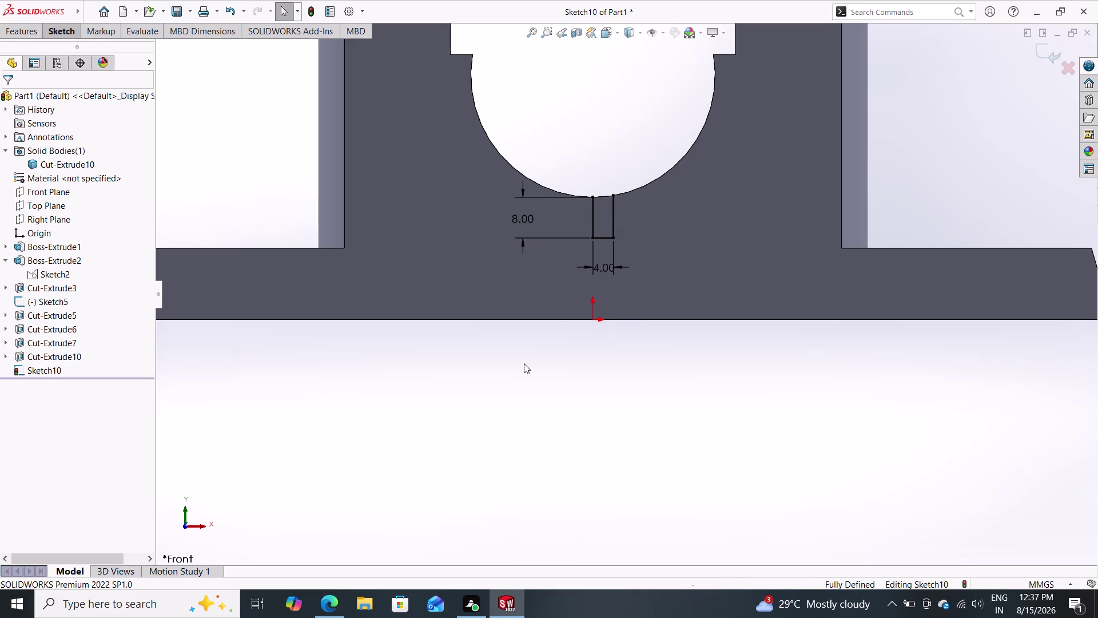
Set up a 360° revolved cut of Sketch10 about the 8 mm vertical line, Line1.
click(58, 21)
click(60, 25)
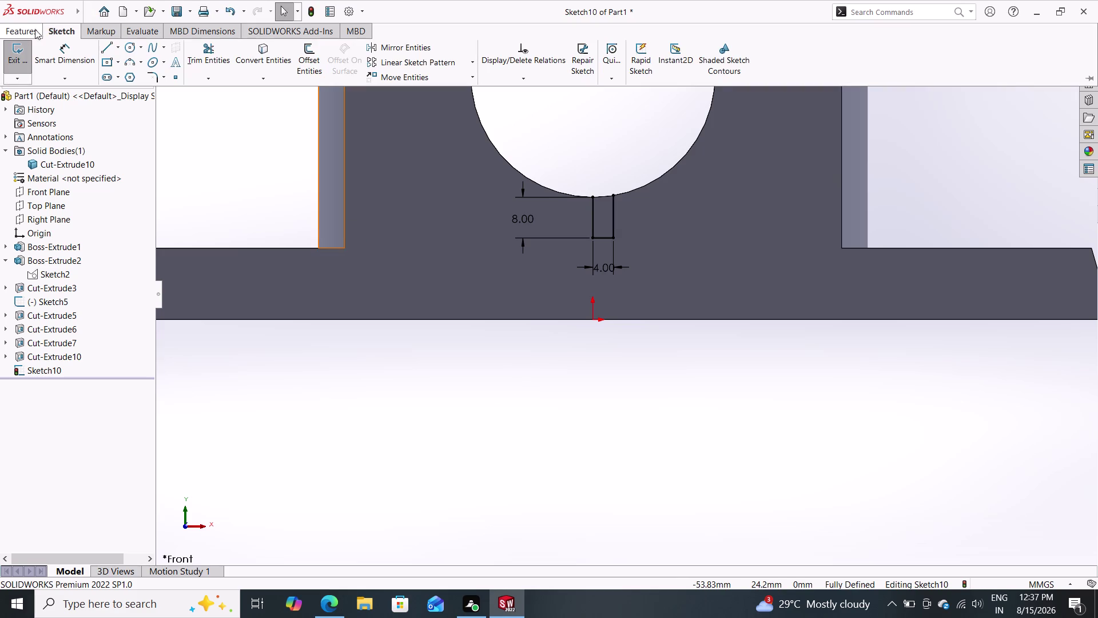
click(14, 26)
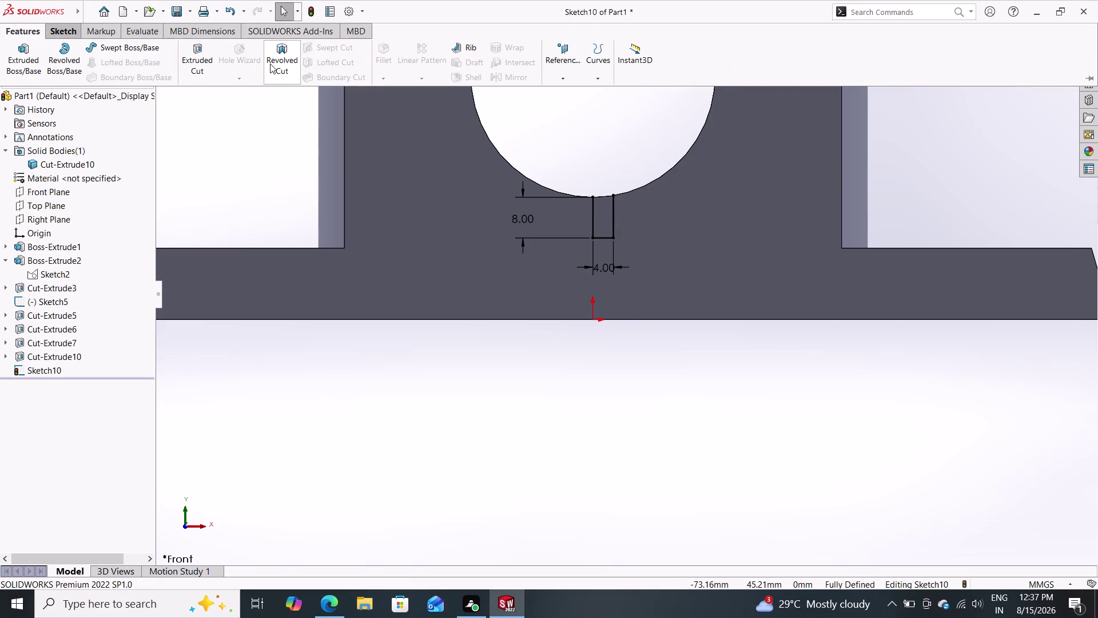
click(274, 60)
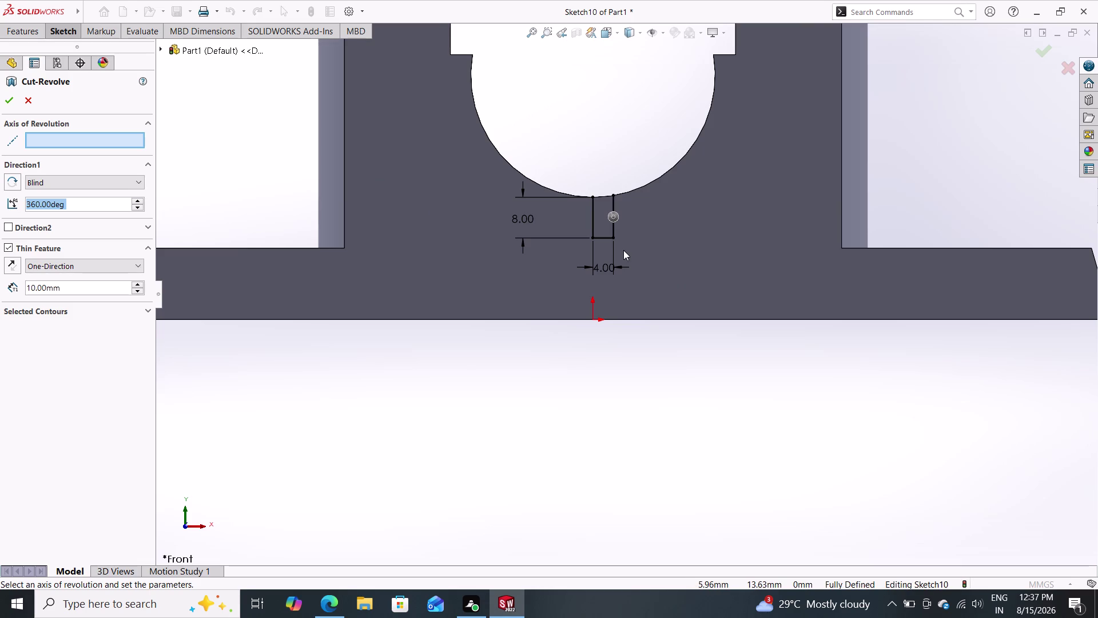
click(592, 222)
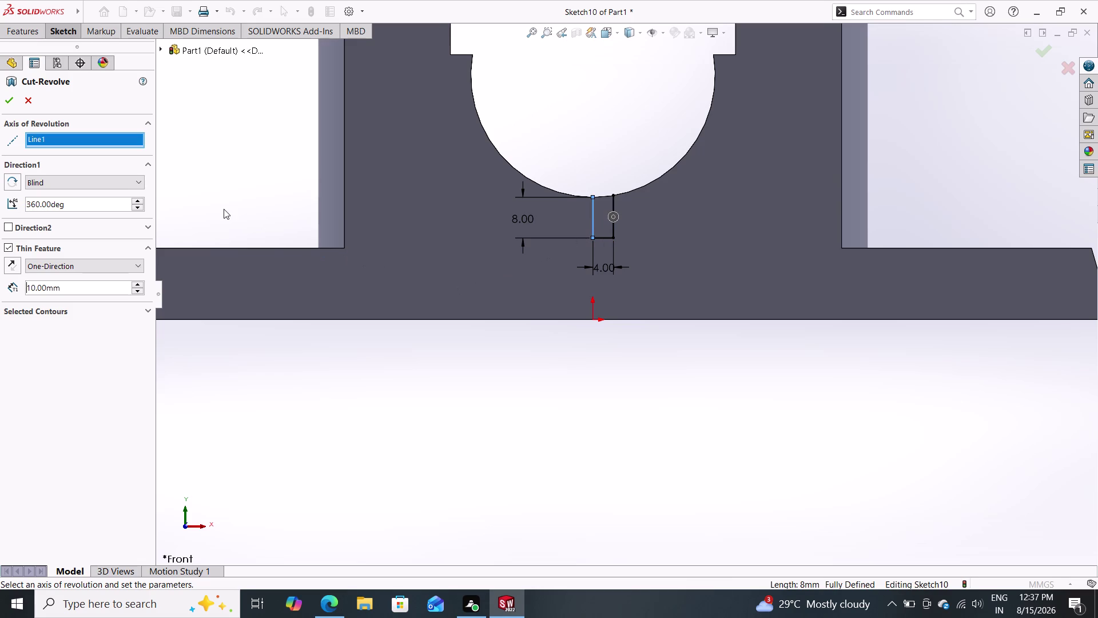
click(9, 99)
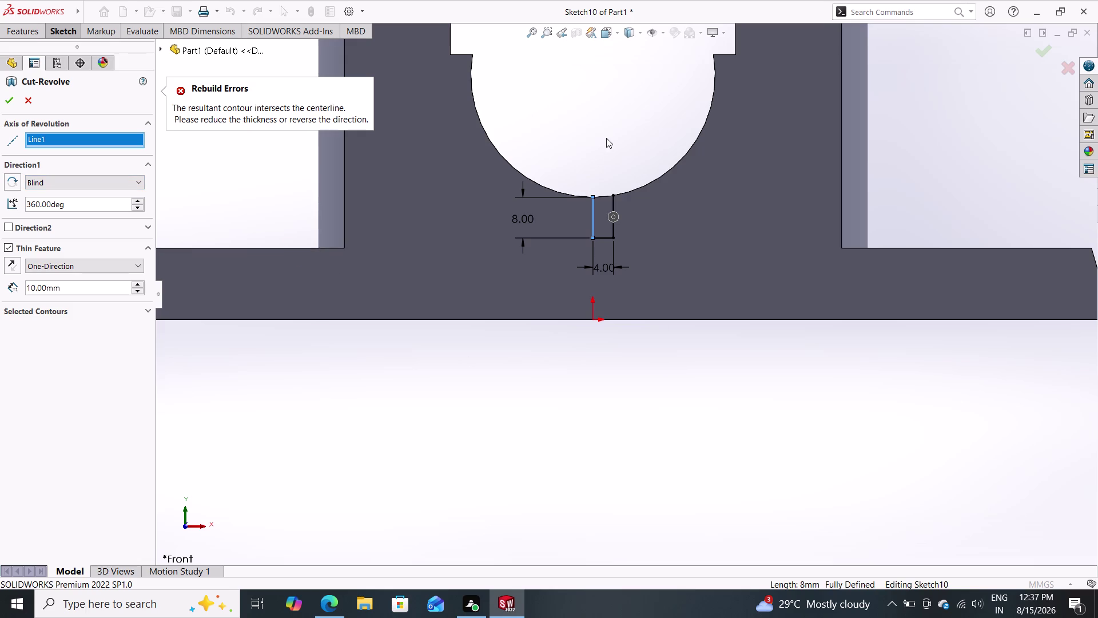
middle_drag(609, 146, 608, 100)
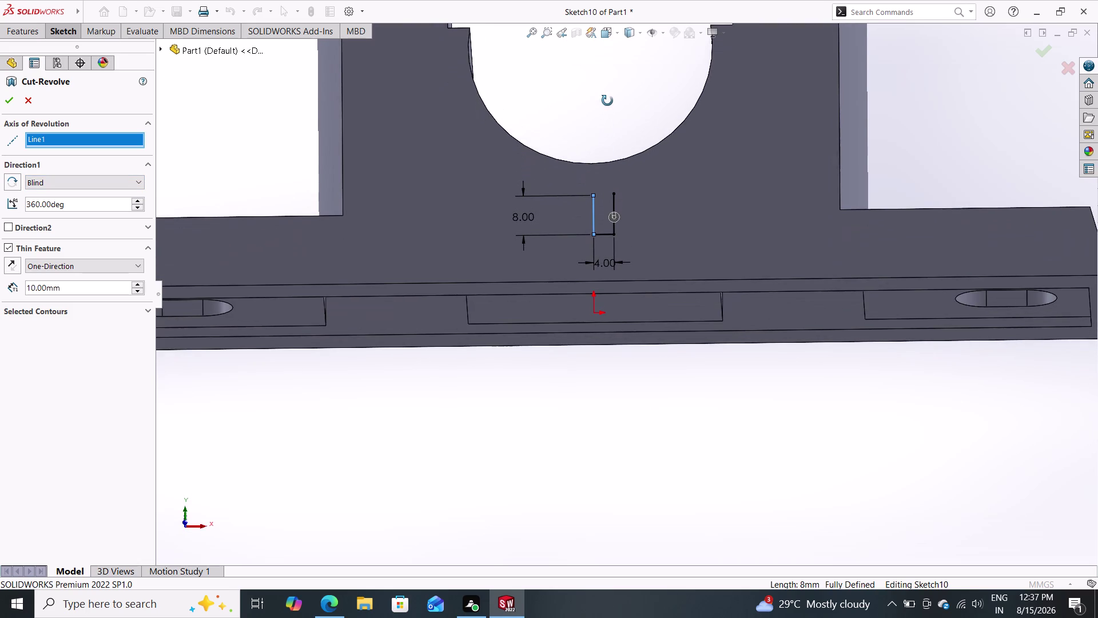
Fit the model in view and cancel the thin revolved cut, staying in Sketch10.
middle_drag(607, 100, 593, 153)
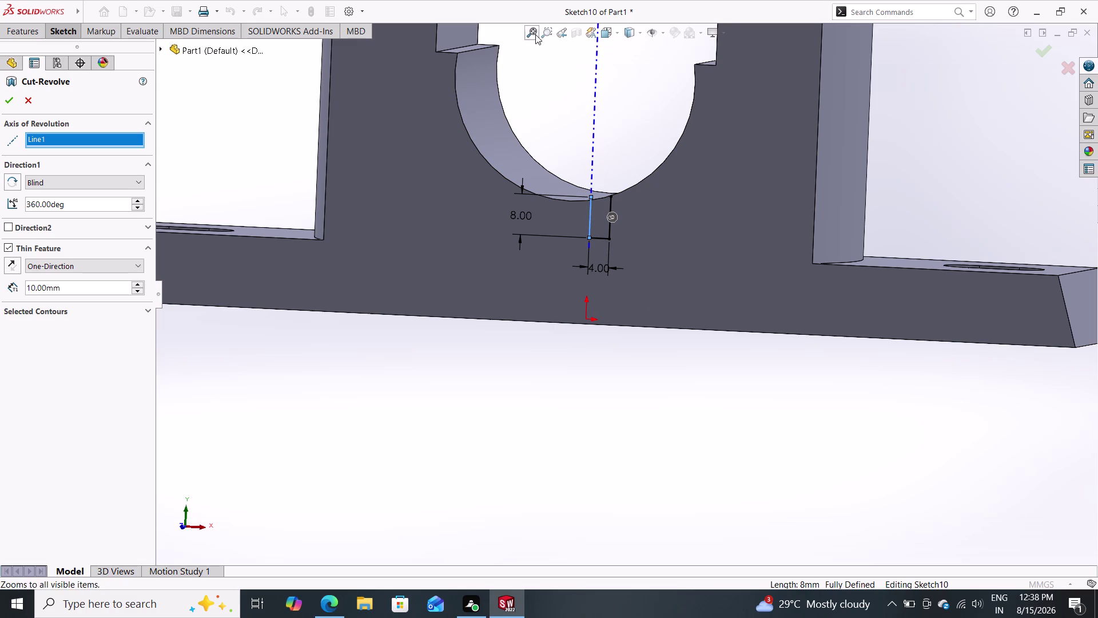
click(557, 35)
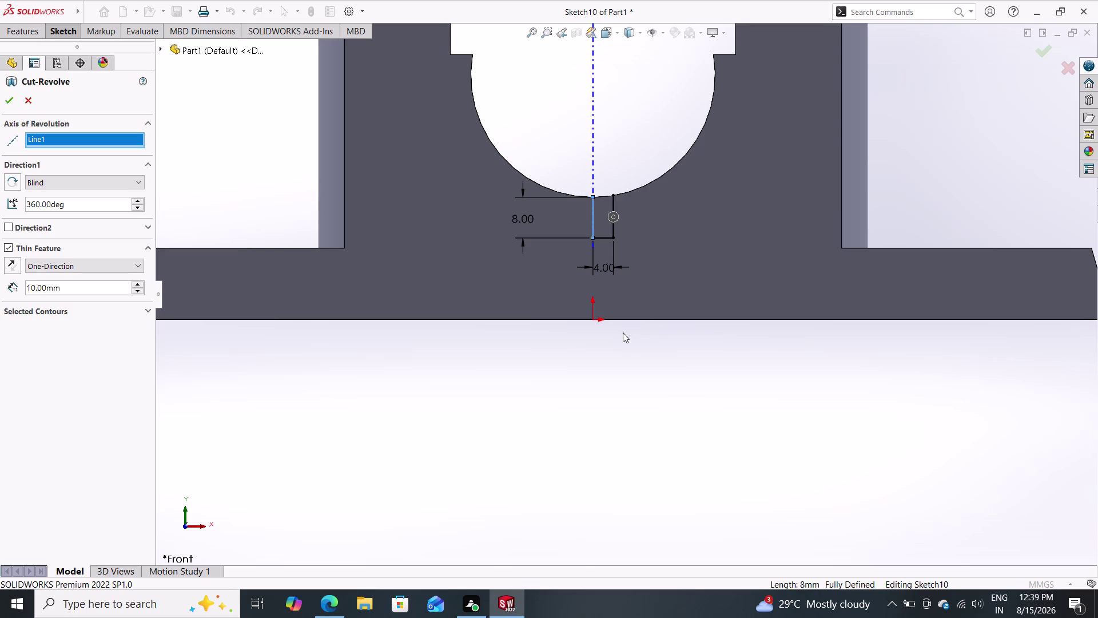
key(Escape)
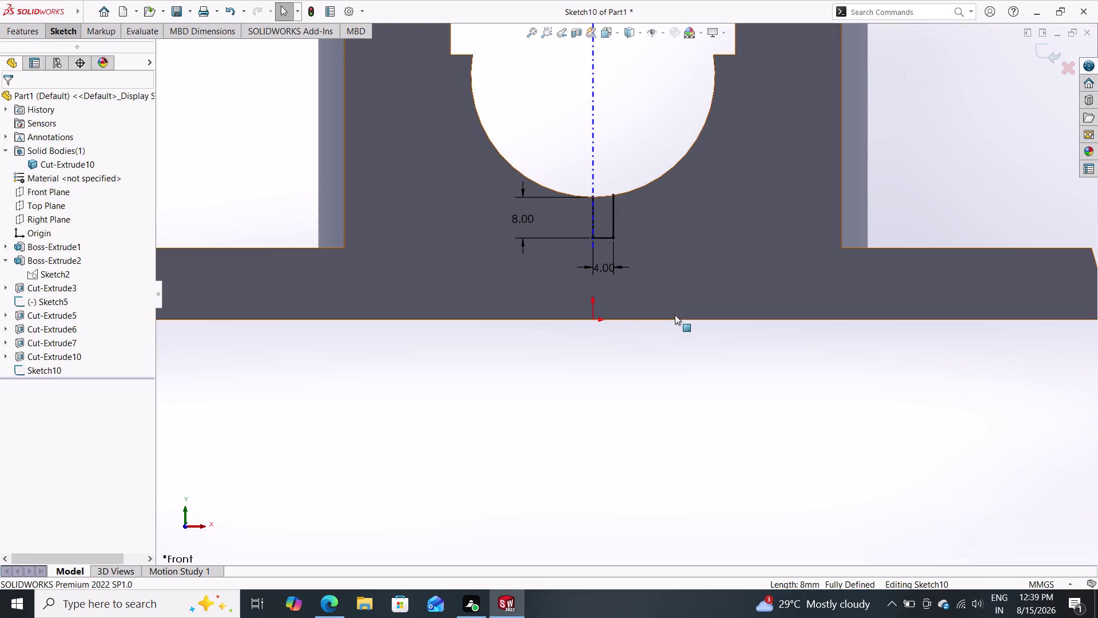
scroll(down, 3)
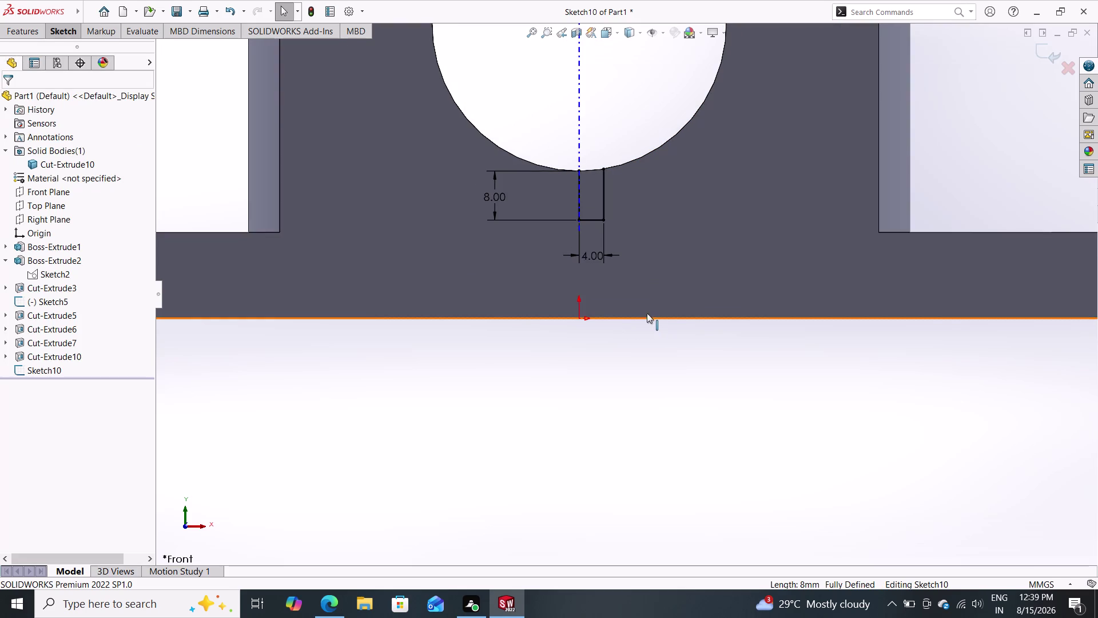
scroll(up, 3)
scroll(up, 3)
scroll(down, 3)
scroll(down, 3)
scroll(up, 3)
scroll(down, 3)
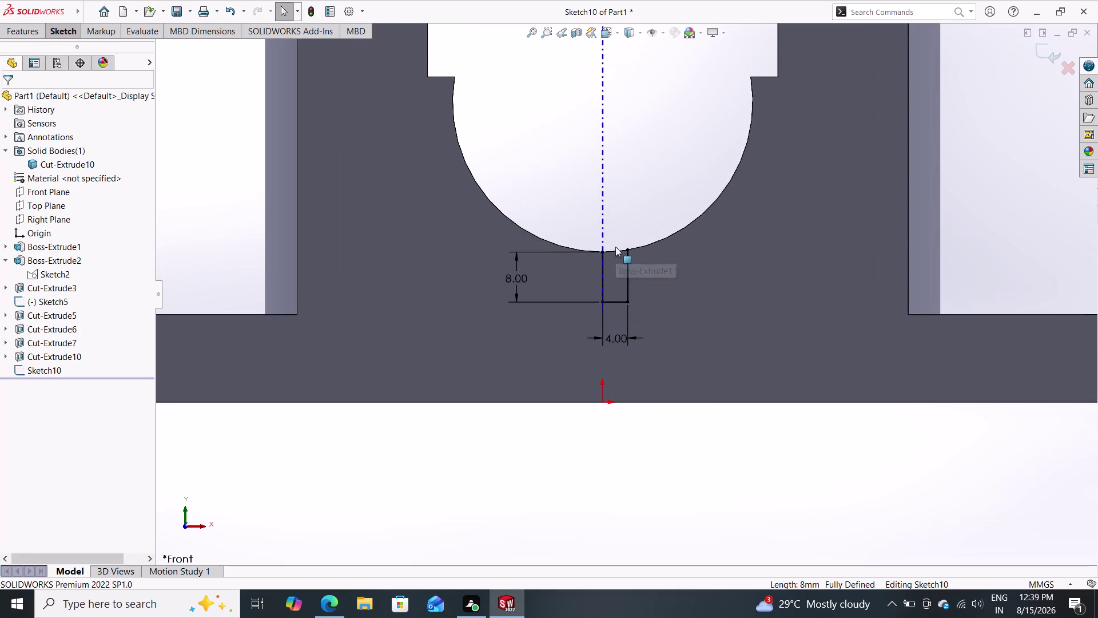
scroll(down, 3)
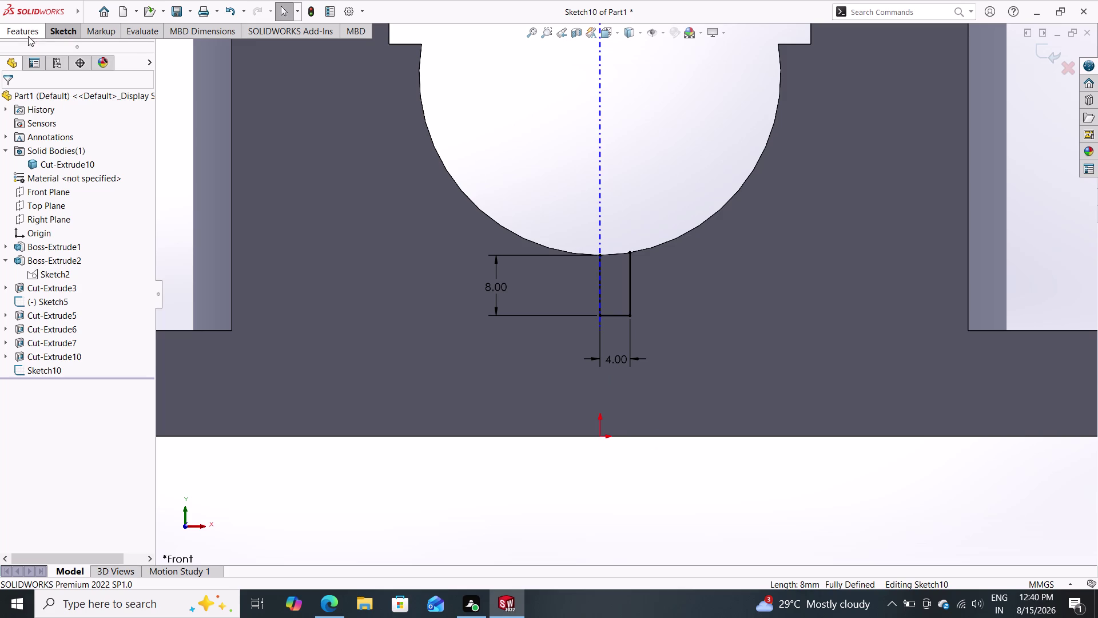
Draw lines up from the rectangle corner, across to the centerline, and down to the arc.
click(67, 28)
click(104, 44)
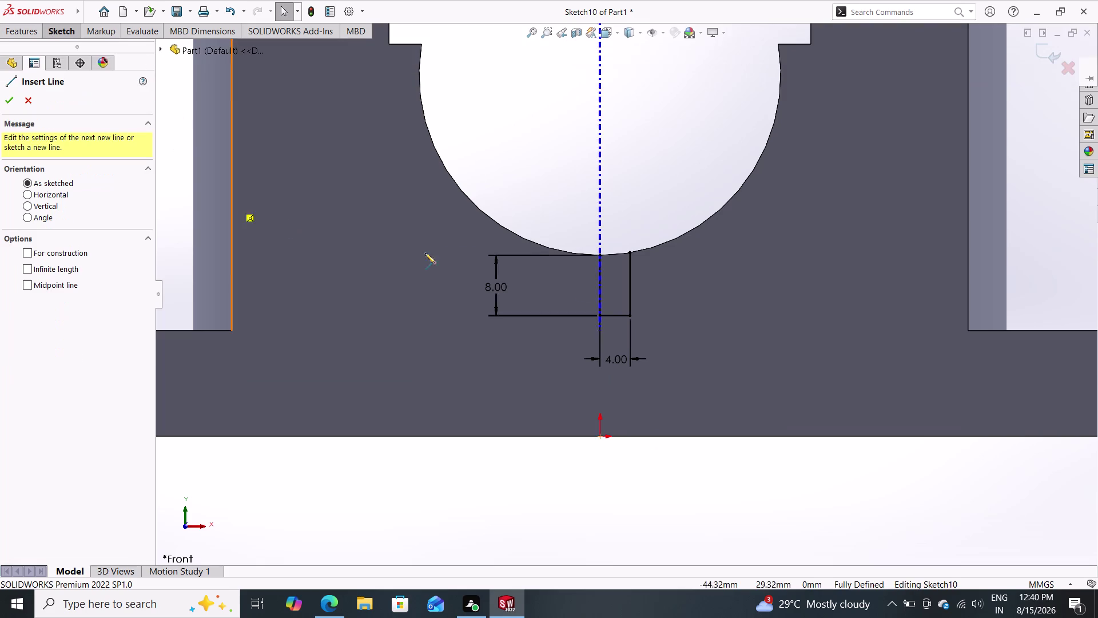
click(630, 252)
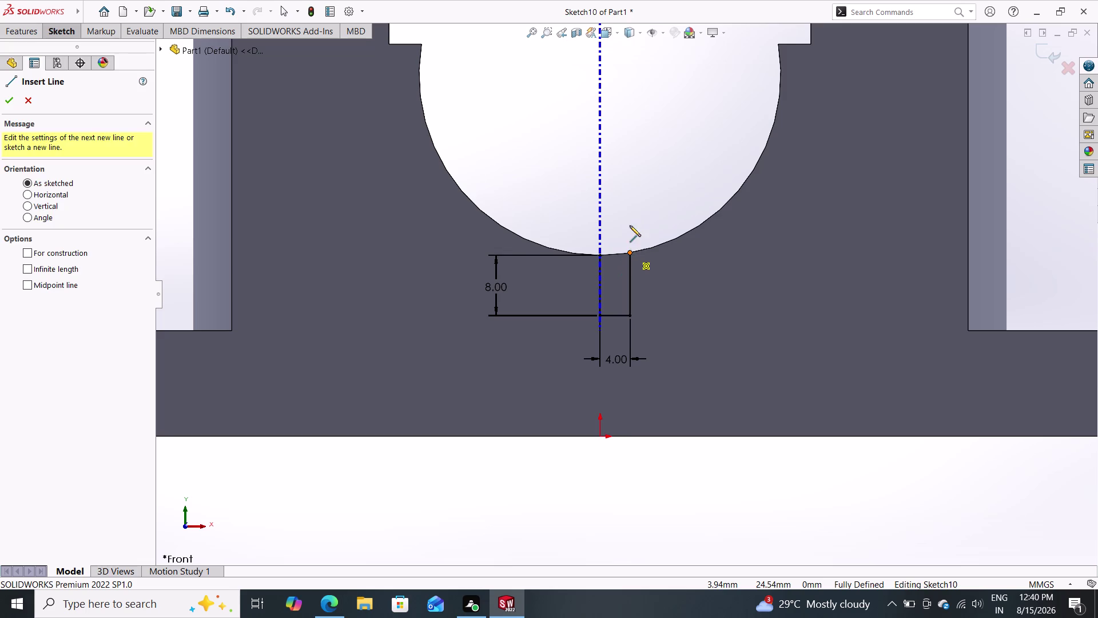
click(630, 214)
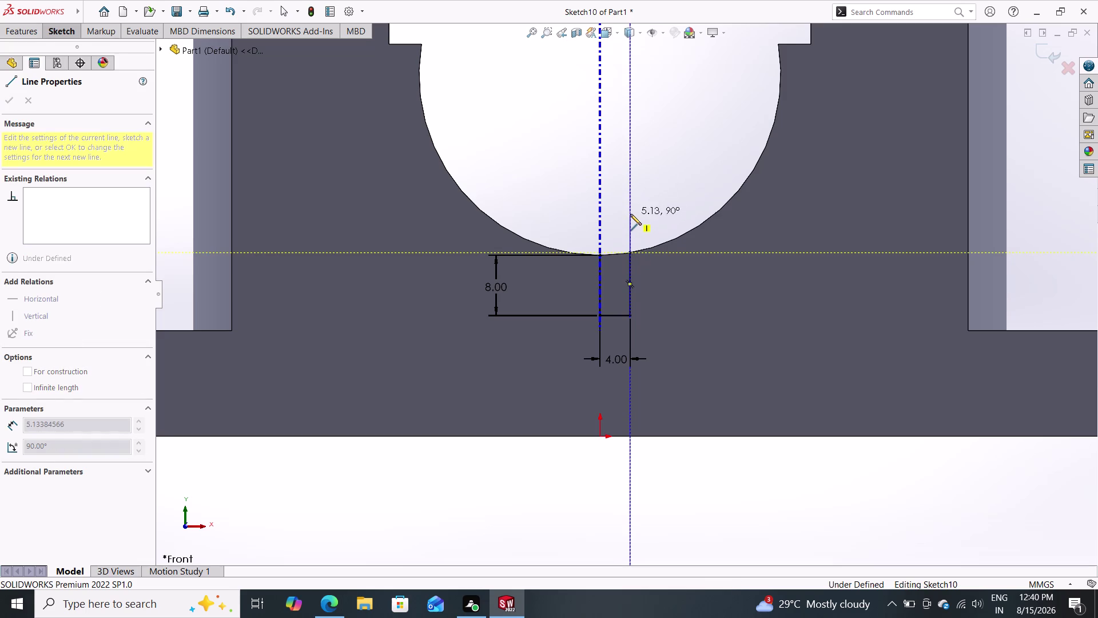
click(598, 214)
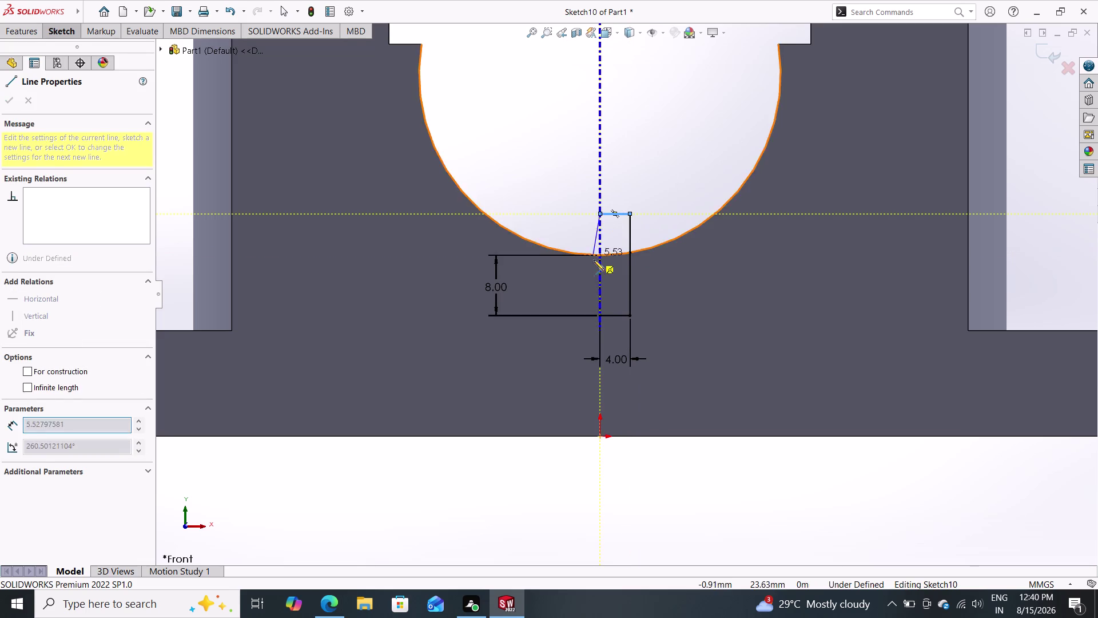
click(600, 256)
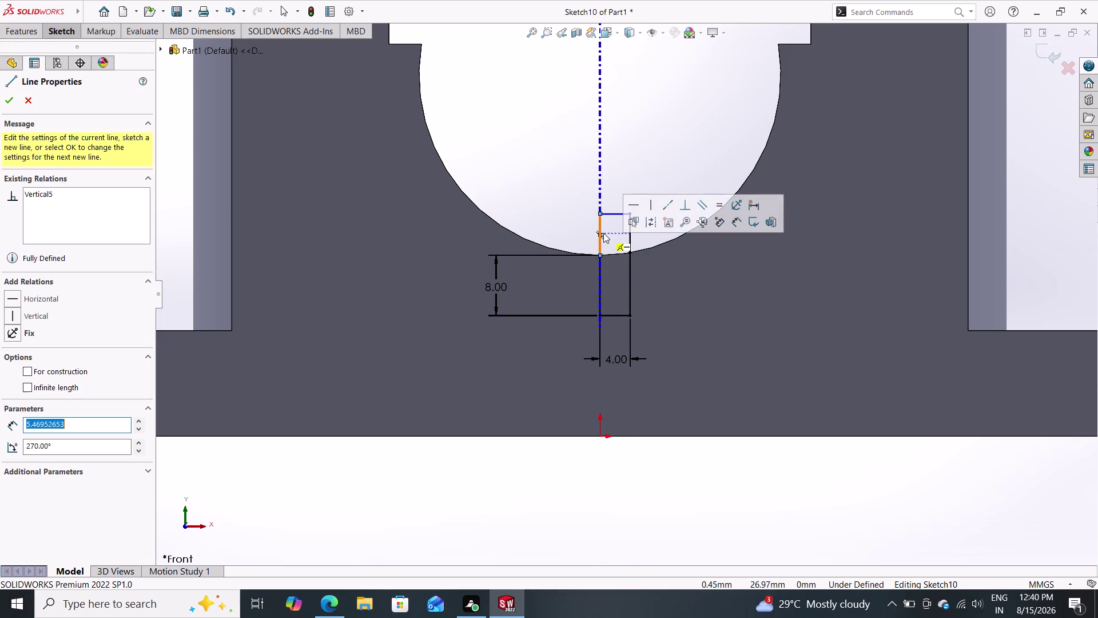
click(9, 100)
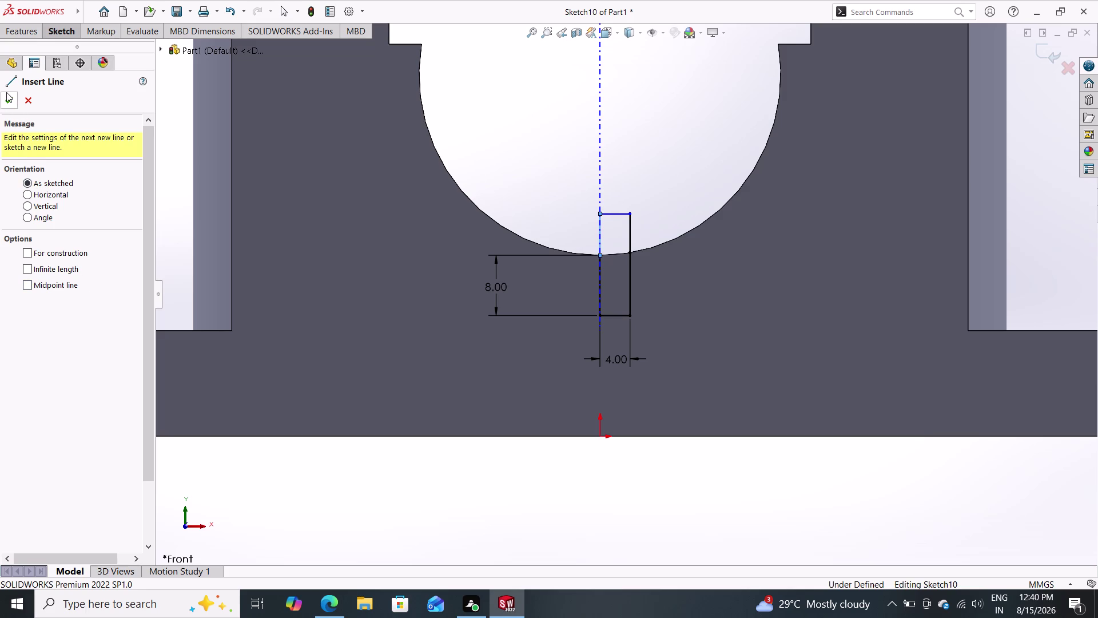
click(7, 92)
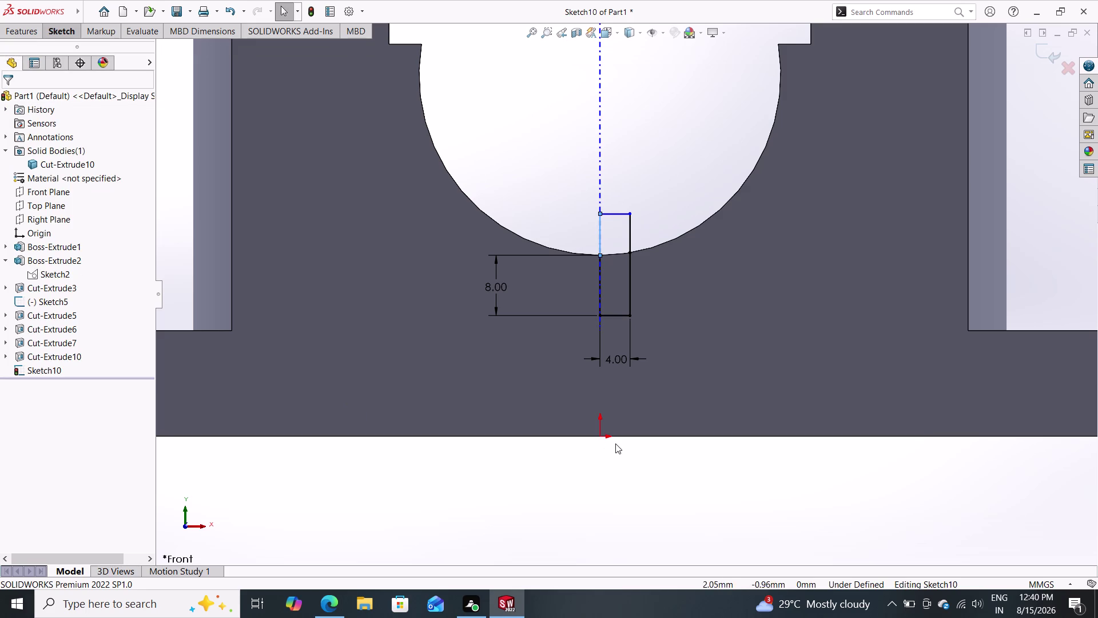
Add an Equal relation between the new top edge and the rectangle's bottom edge.
key(Escape)
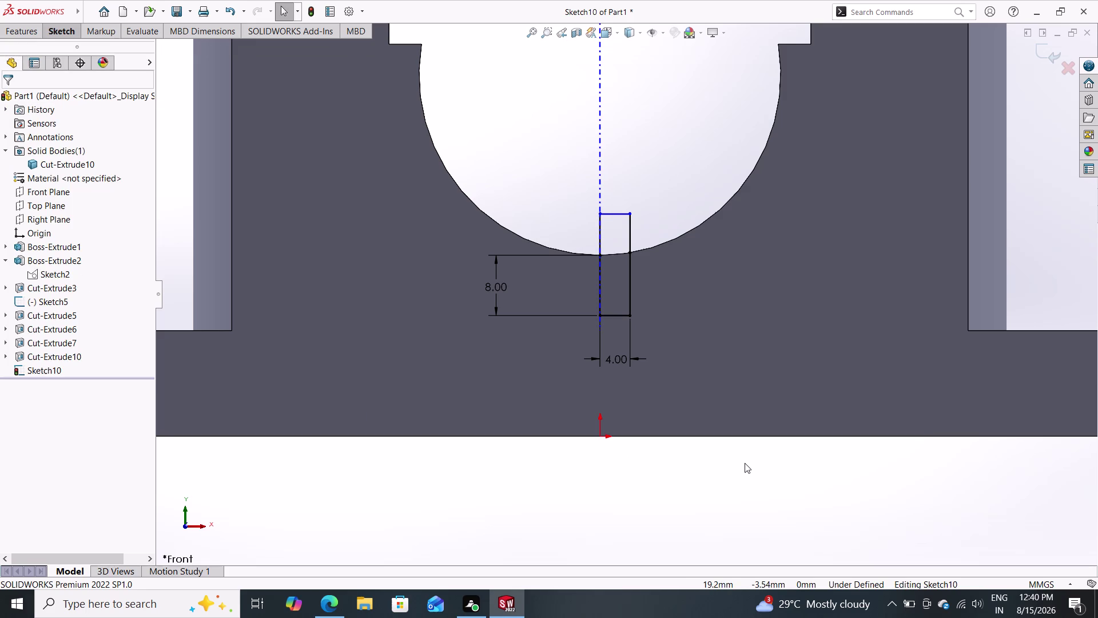
click(623, 355)
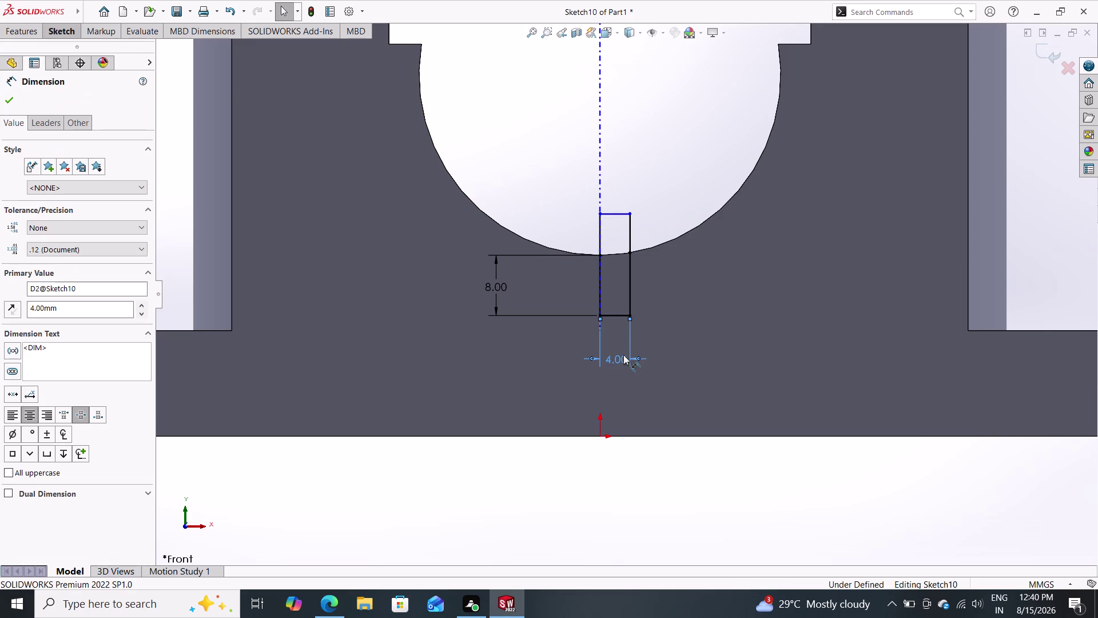
click(618, 318)
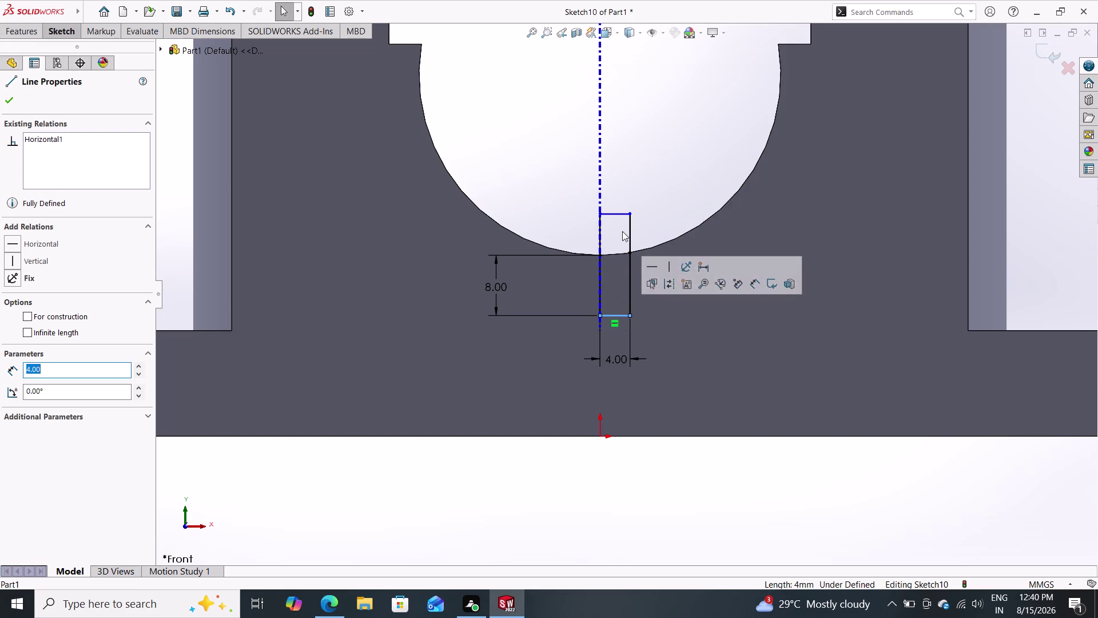
click(617, 214)
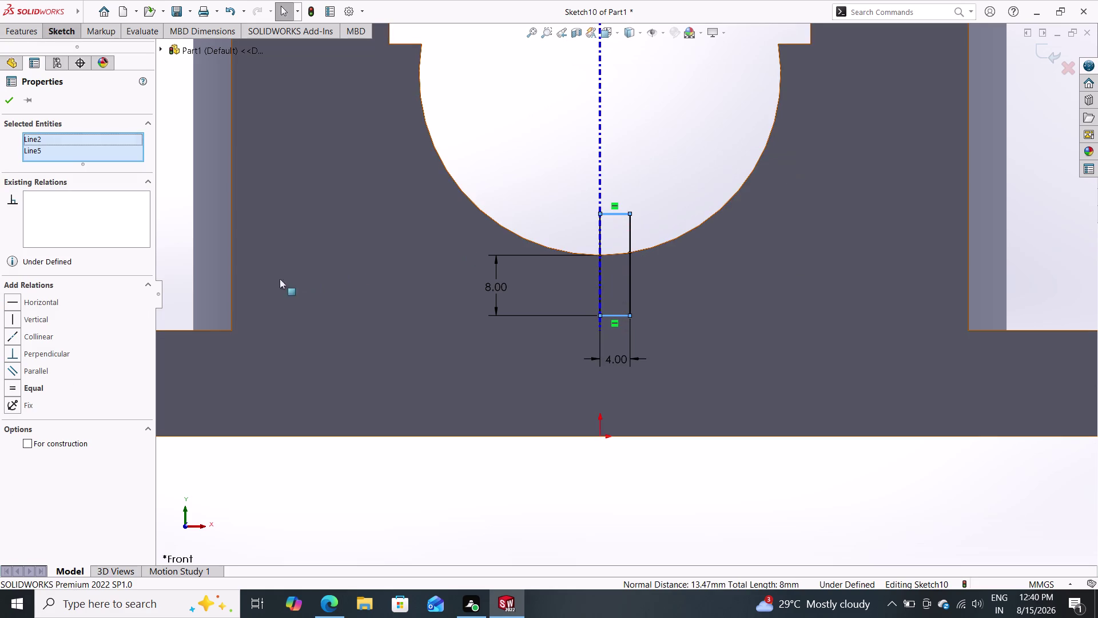
double_click(45, 387)
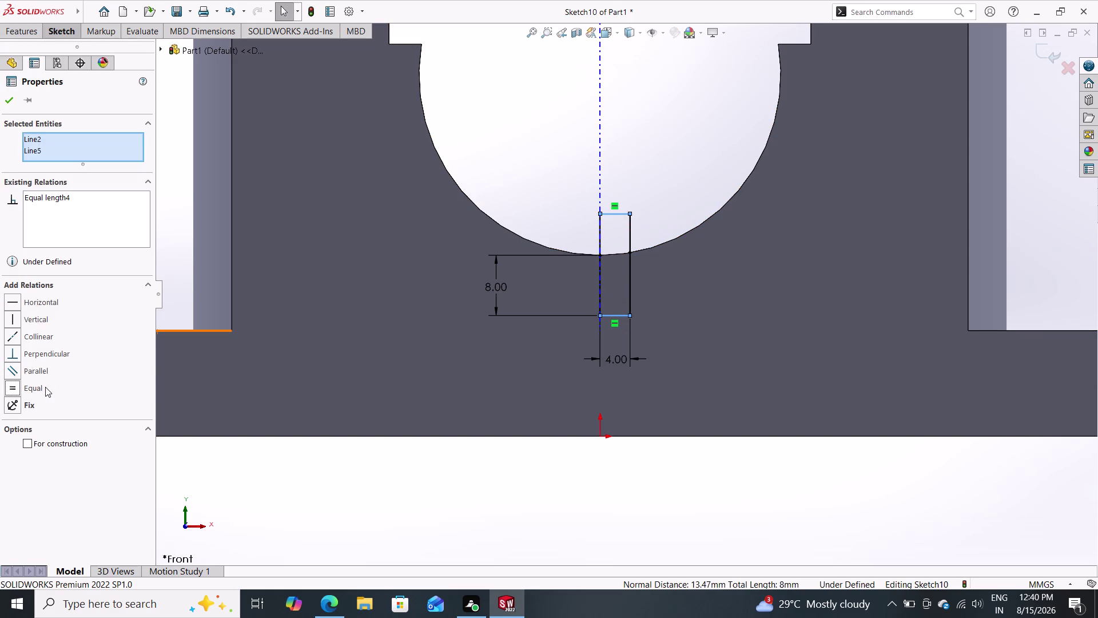
double_click(29, 387)
click(9, 99)
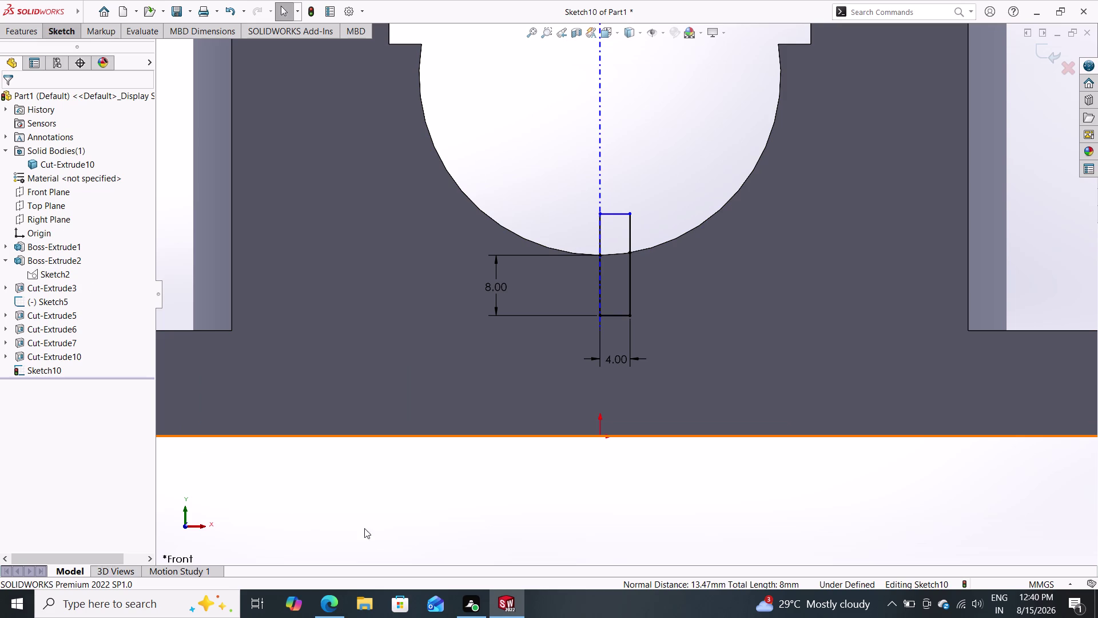
key(Escape)
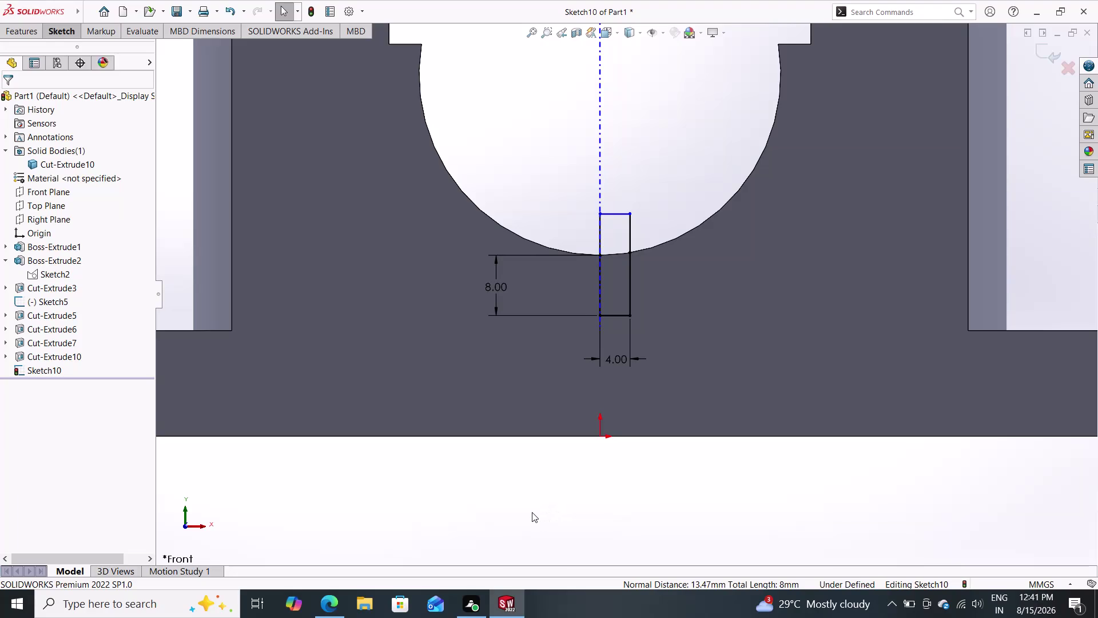
Switch the CommandManager to the Features commands with Sketch10 still open.
double_click(19, 33)
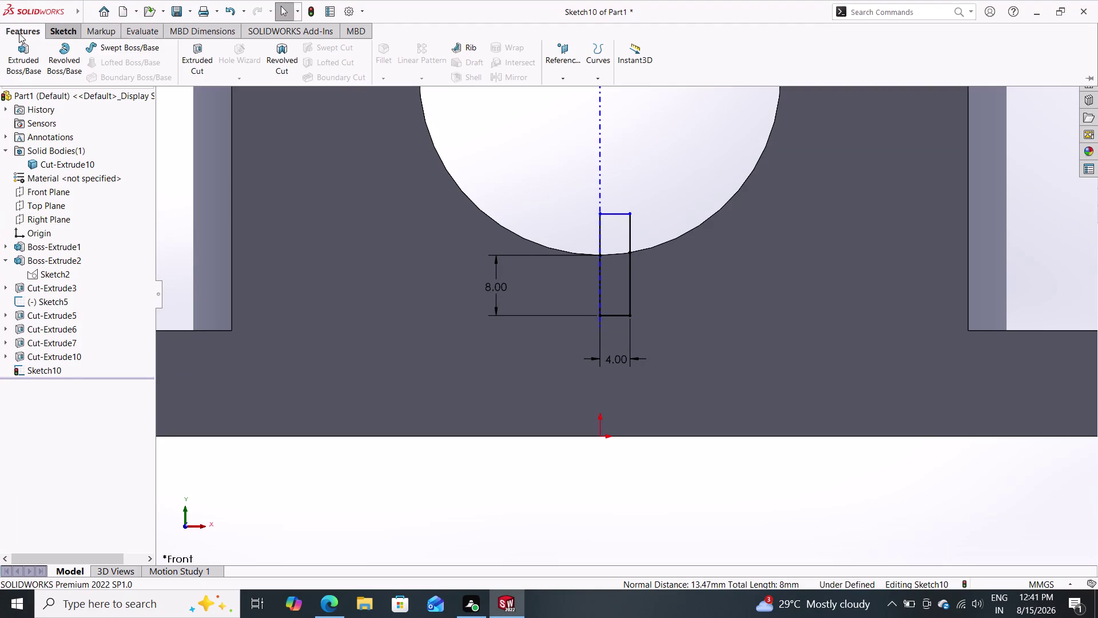
Revolve-cut Sketch10 a full 360° about the centerline Line1, creating Cut-Revolve1.
click(279, 57)
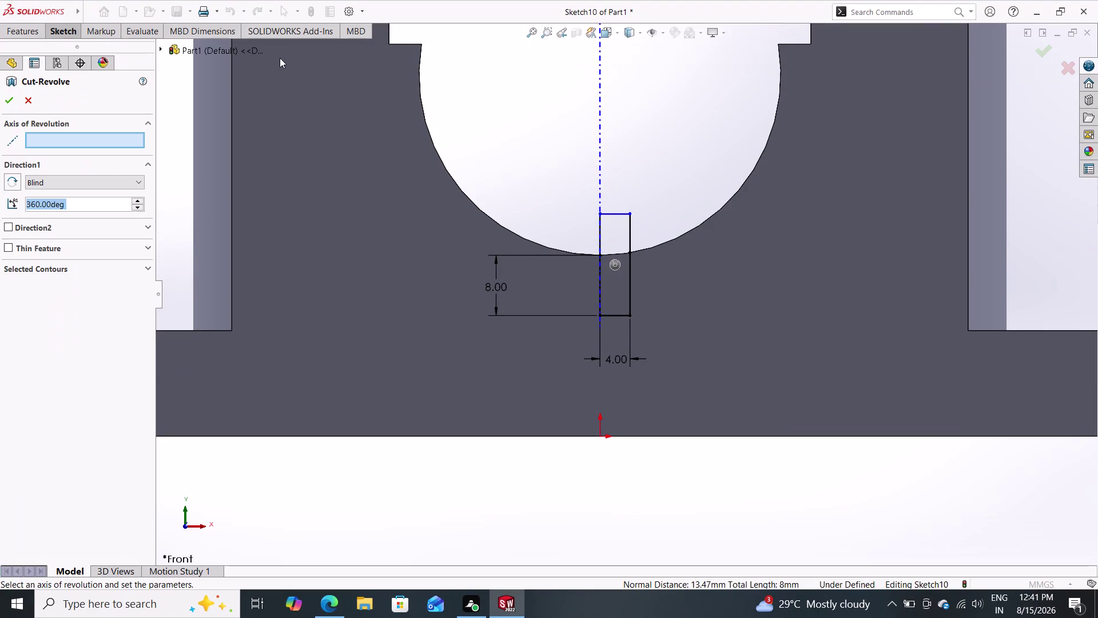
click(600, 281)
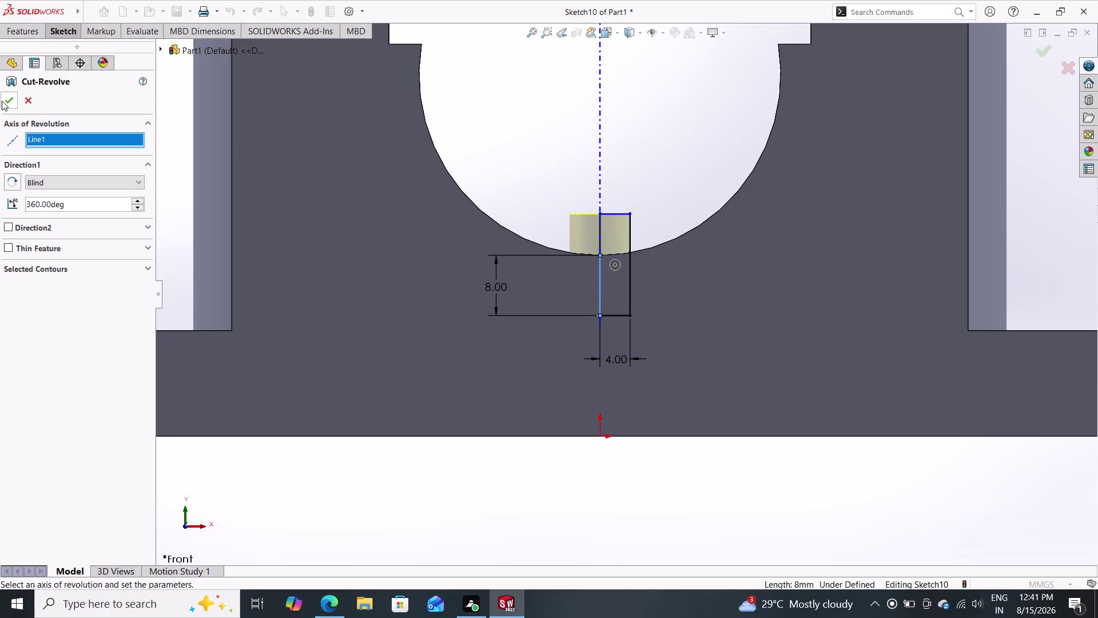
click(7, 96)
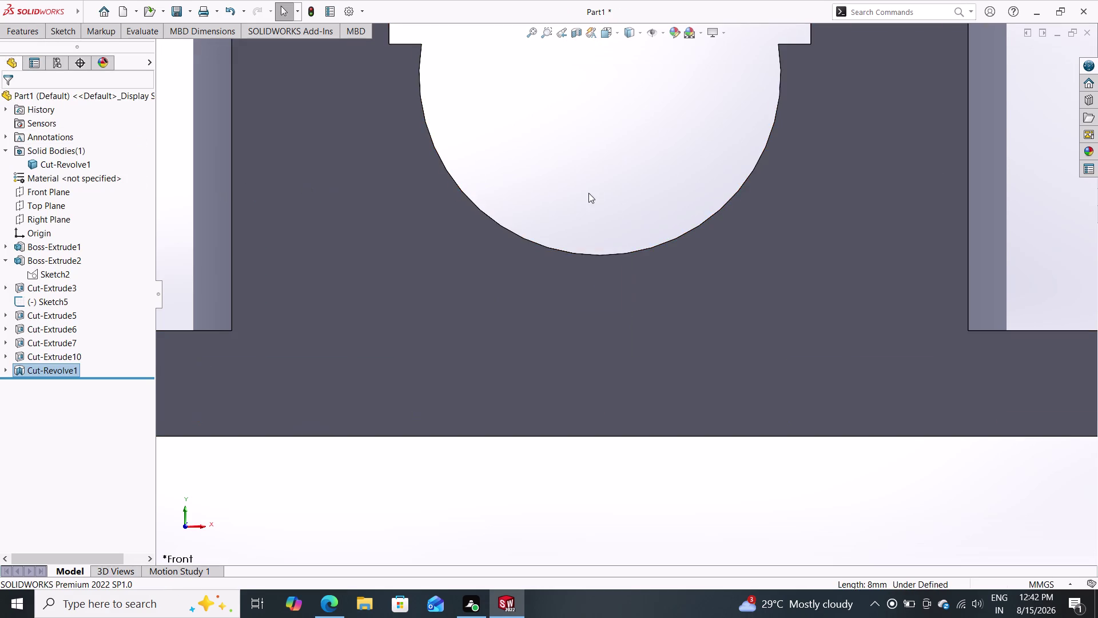
scroll(down, 3)
Orbit to inspect the bore and small hole, then undo Cut-Revolve1.
middle_drag(588, 181, 588, 75)
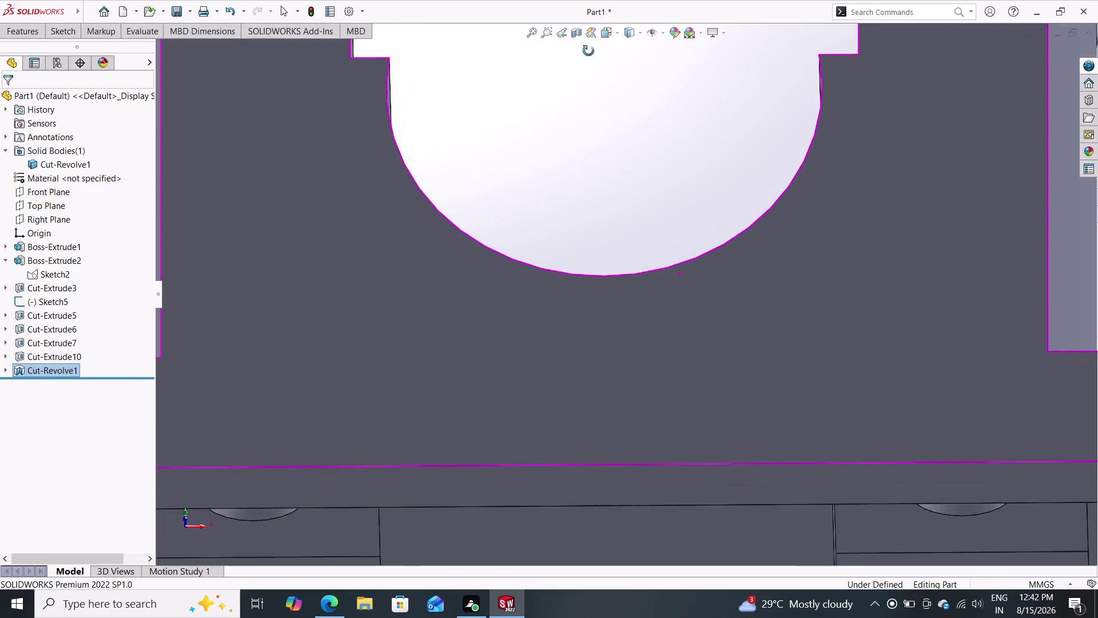
middle_drag(587, 75, 578, 291)
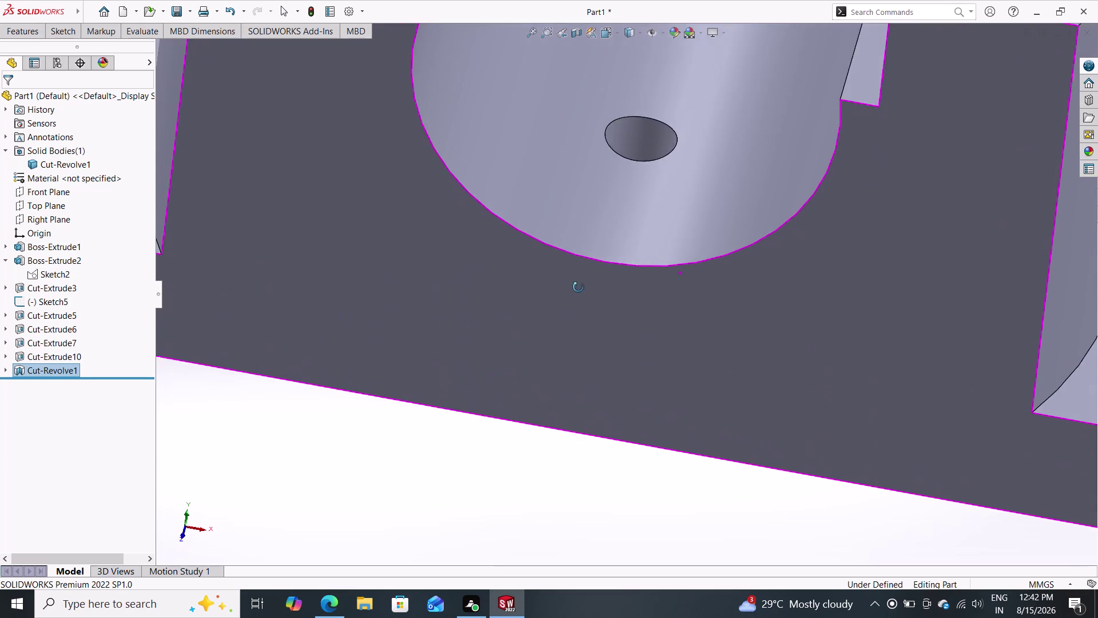
middle_drag(578, 291, 580, 248)
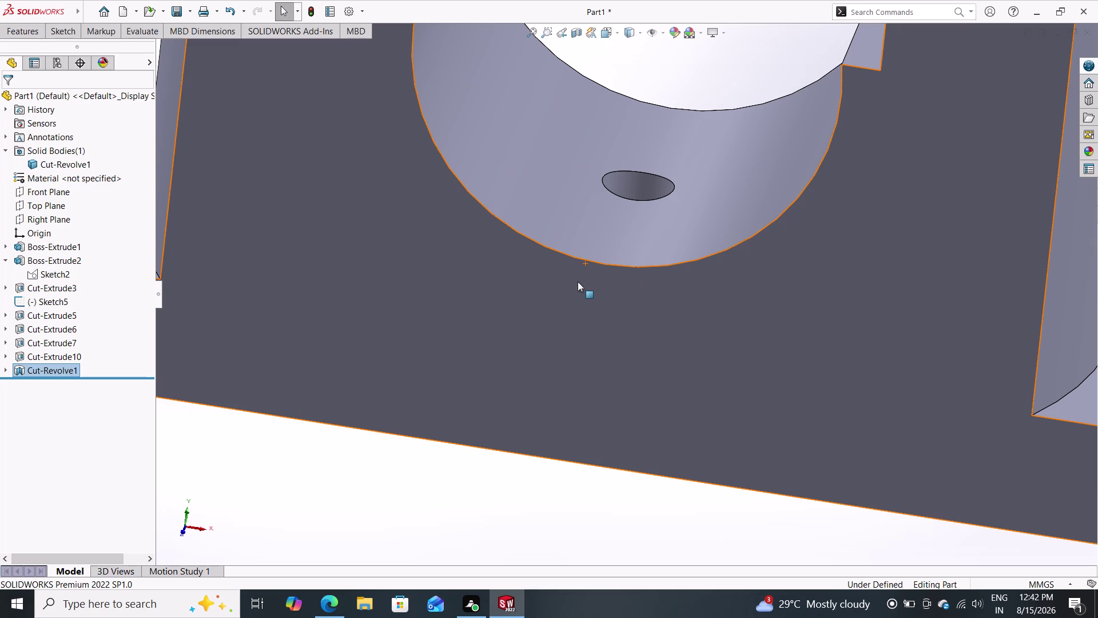
key(ctrl+z)
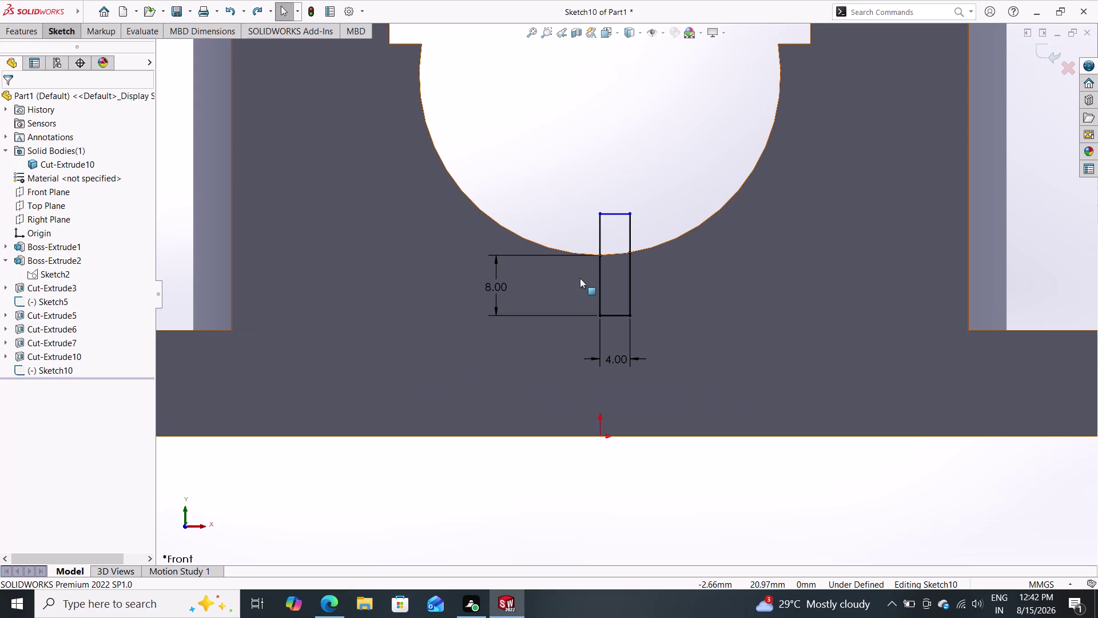
Revolve-cut Sketch10 again as Cut-Revolve2, then orbit to check the recess at the bore edge.
double_click(20, 37)
click(274, 56)
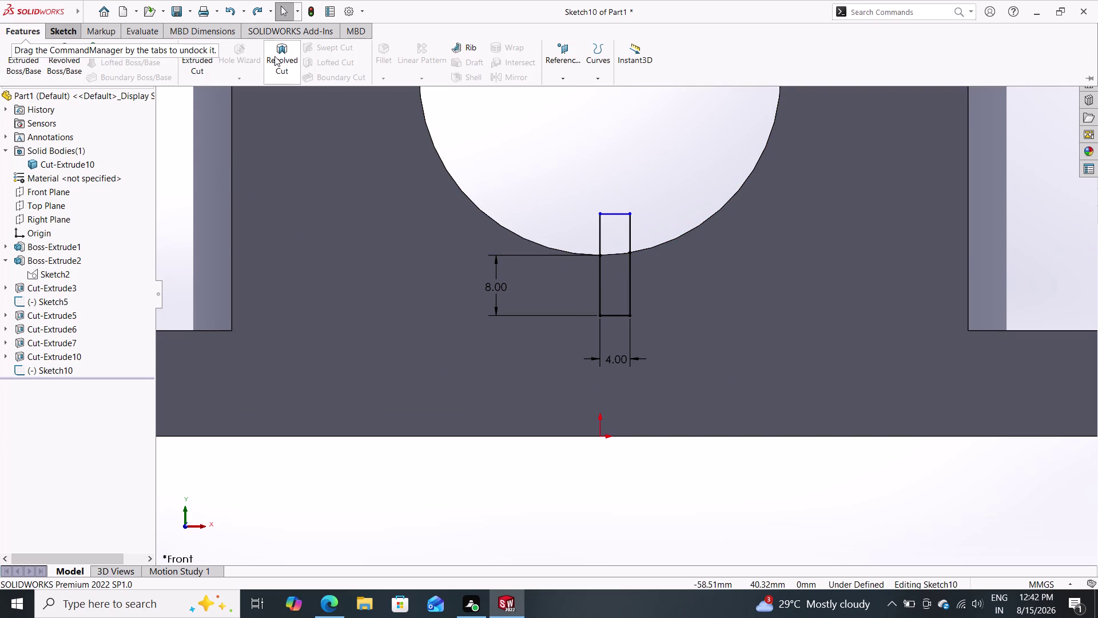
click(598, 272)
click(6, 98)
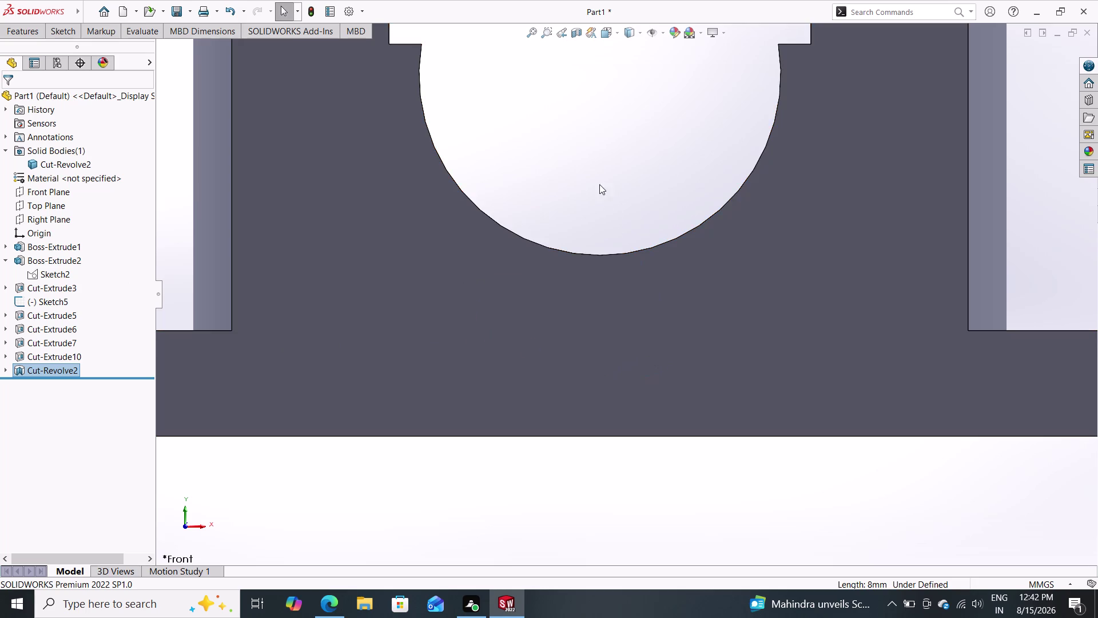
scroll(up, 3)
middle_drag(604, 159, 550, 168)
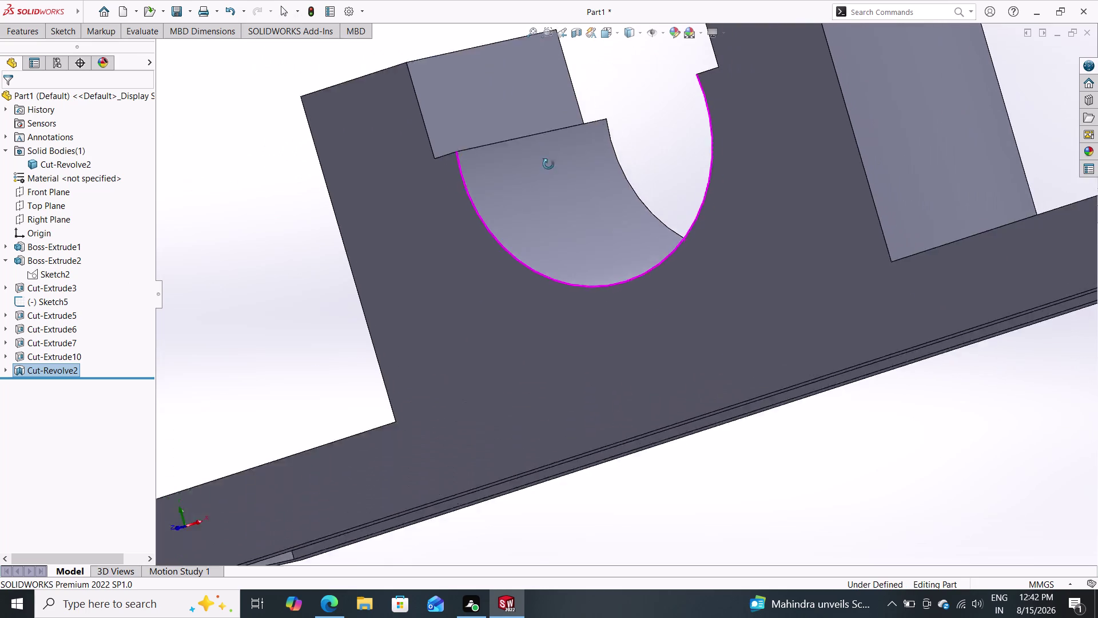
middle_drag(549, 167, 589, 149)
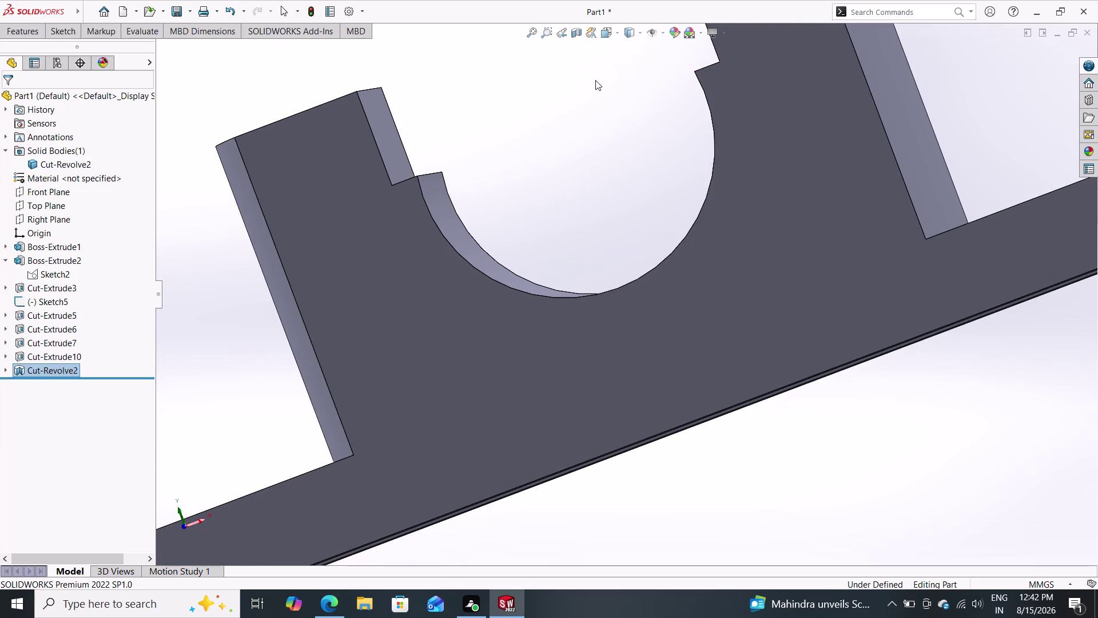
click(556, 30)
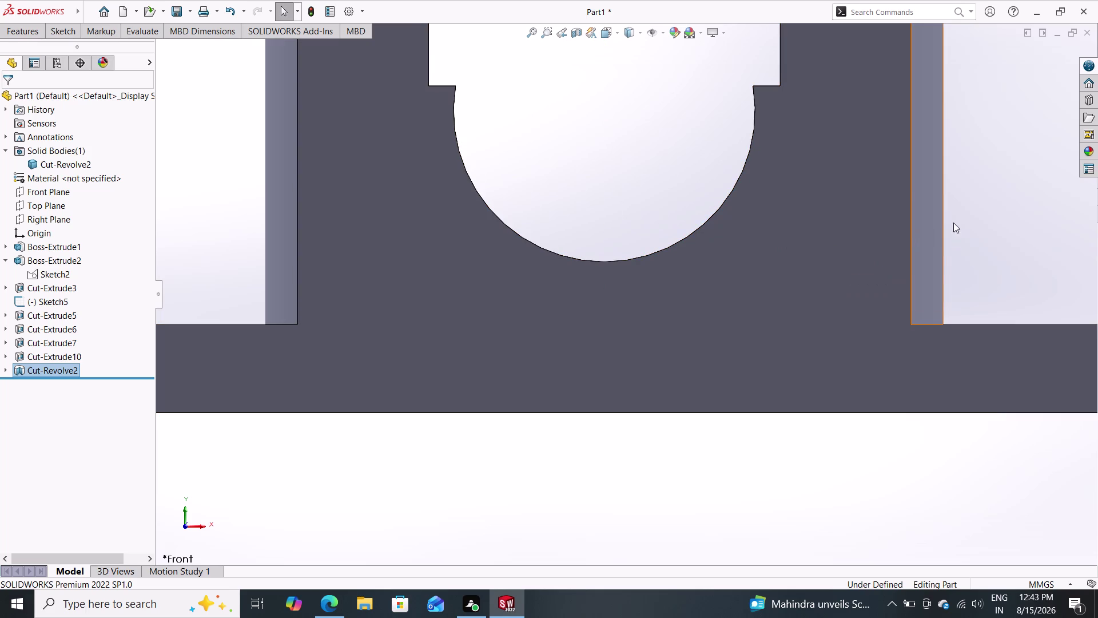
Orbit the bracket and switch to the Features commands.
middle_drag(966, 187, 936, 307)
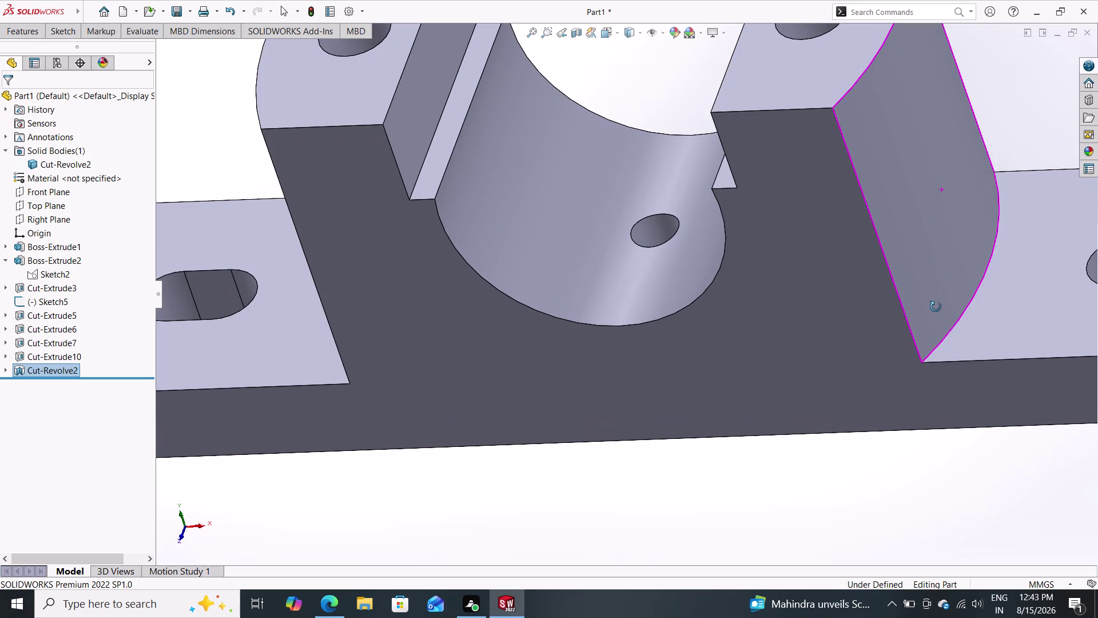
middle_drag(935, 307, 937, 306)
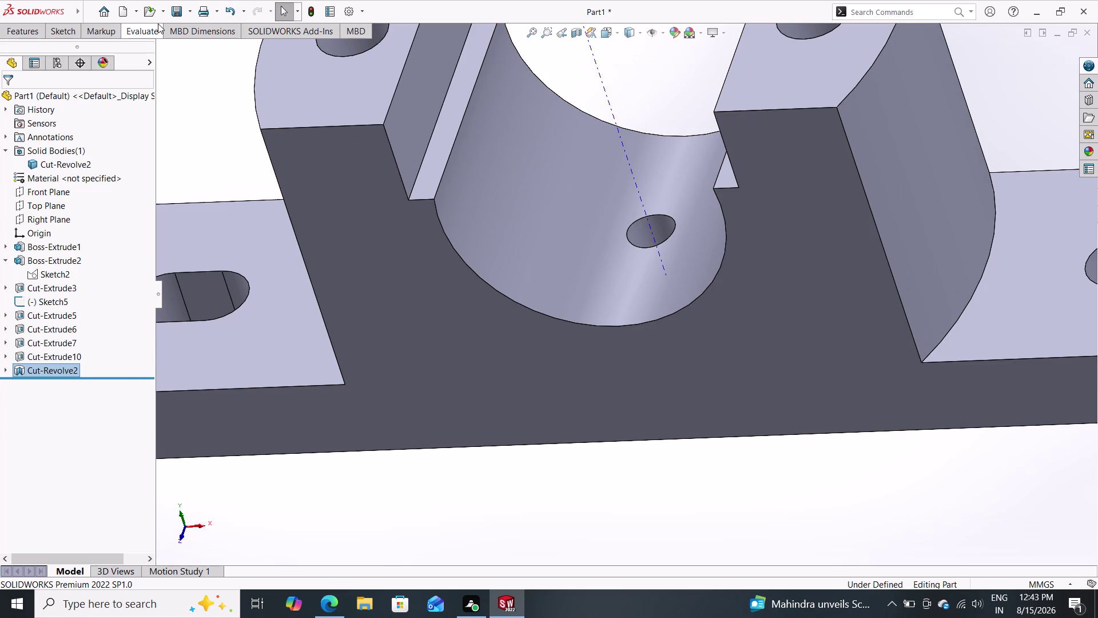
triple_click(14, 30)
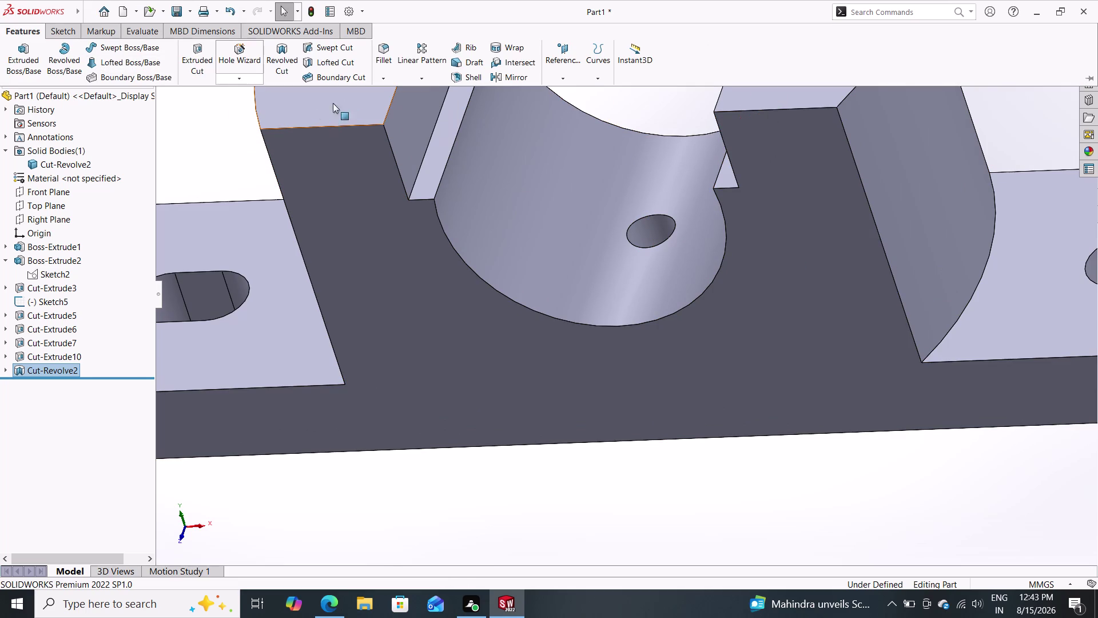
click(382, 79)
click(397, 105)
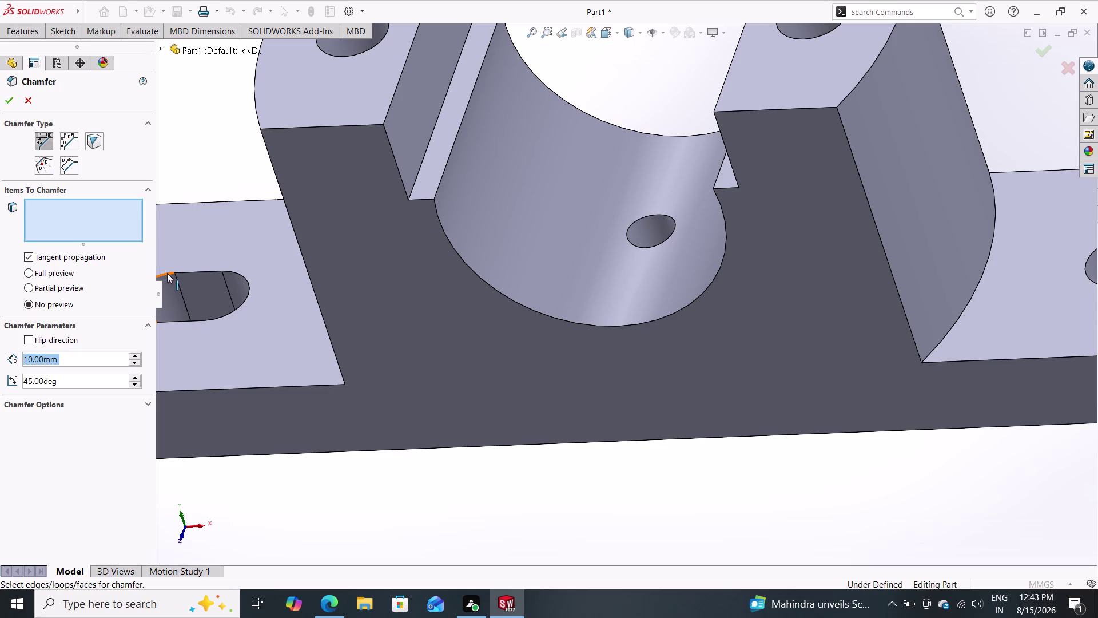
click(167, 273)
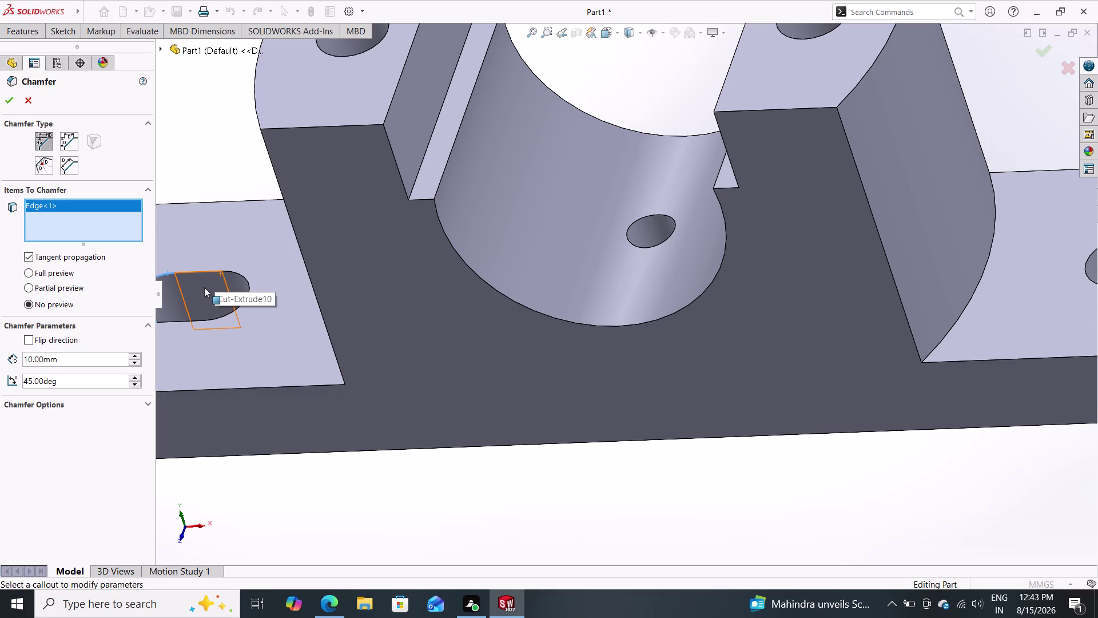
drag(60, 362, 42, 359)
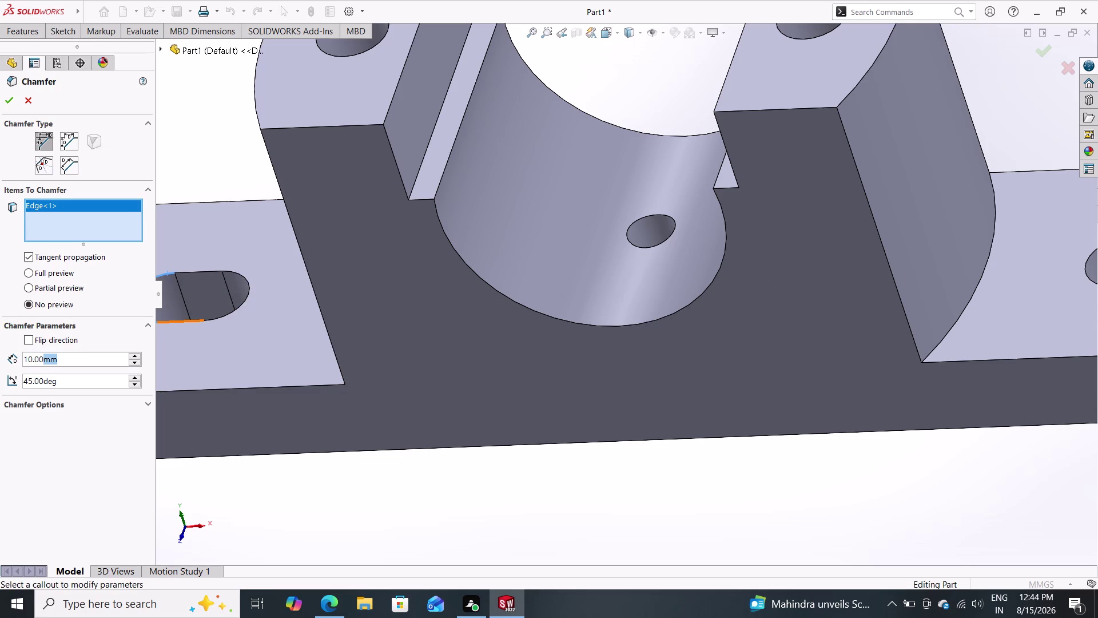
drag(42, 358, 32, 361)
click(32, 361)
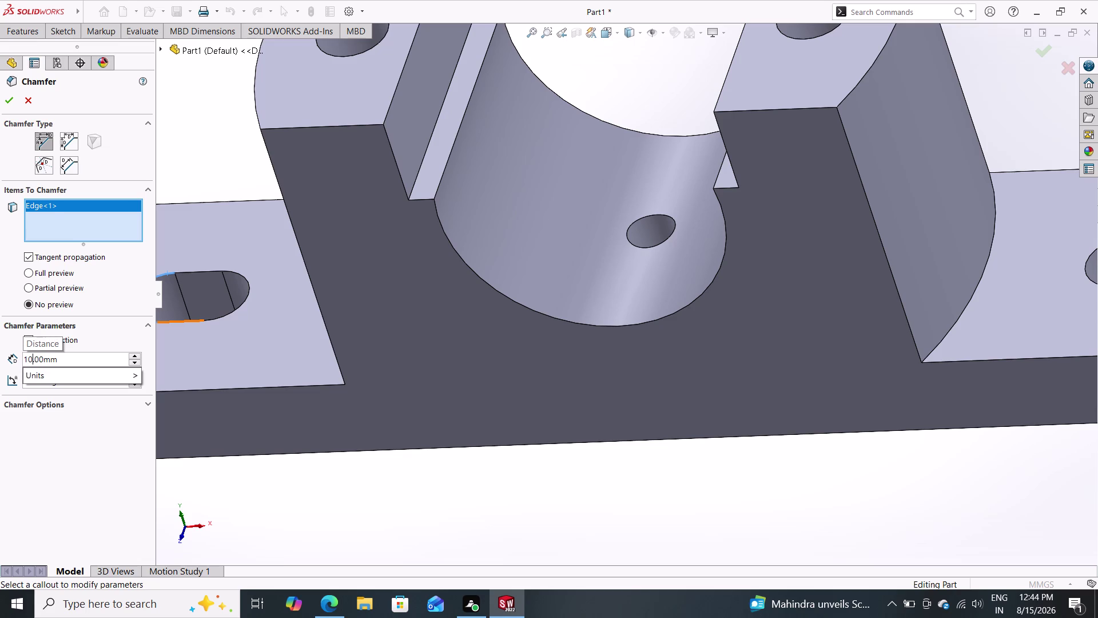
key(Escape)
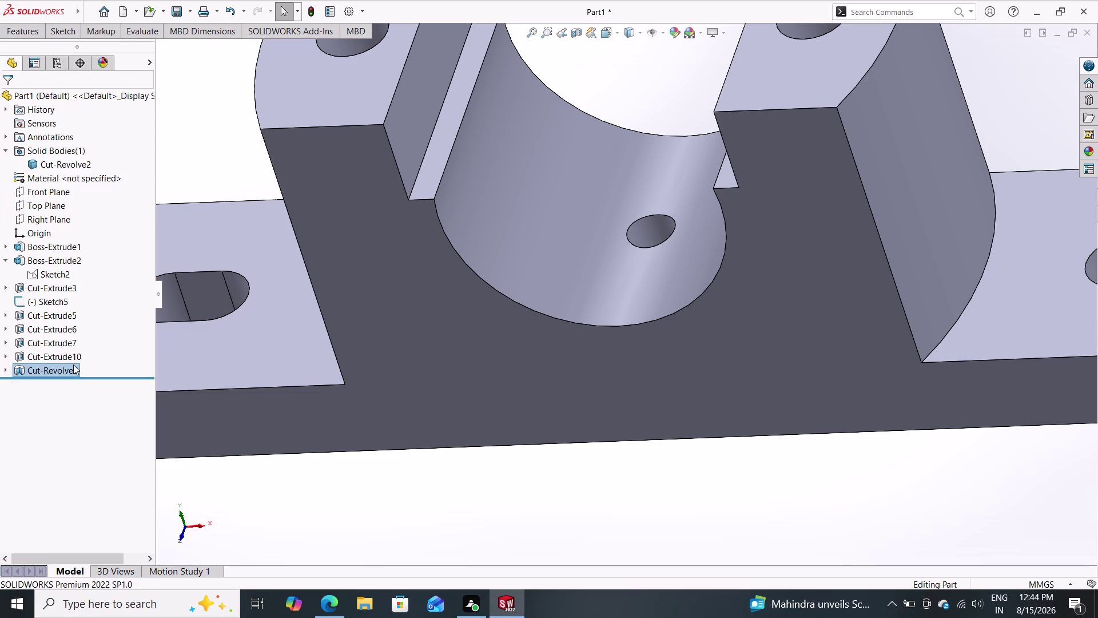
Select the slot cut face and zoom around it, with the Features commands shown.
click(153, 296)
double_click(159, 297)
scroll(down, 3)
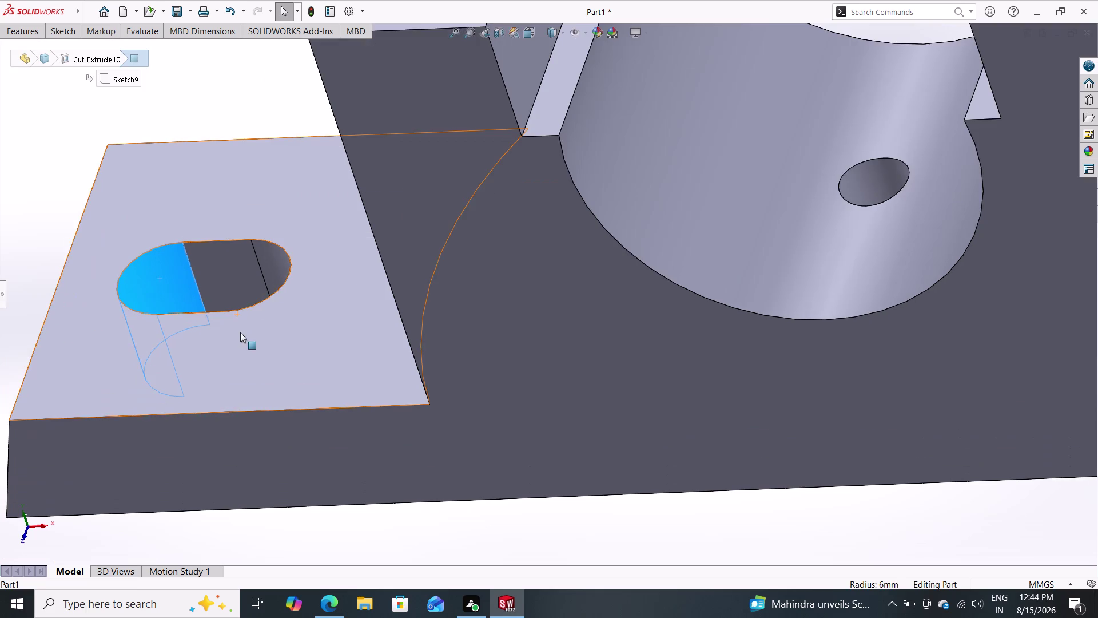
scroll(up, 3)
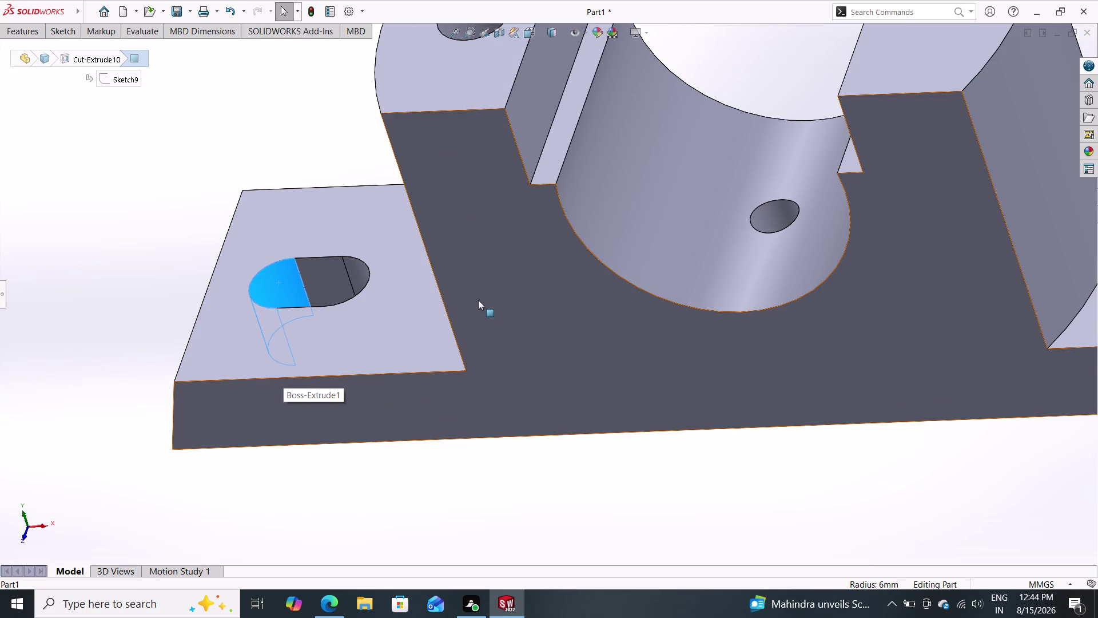
double_click(37, 32)
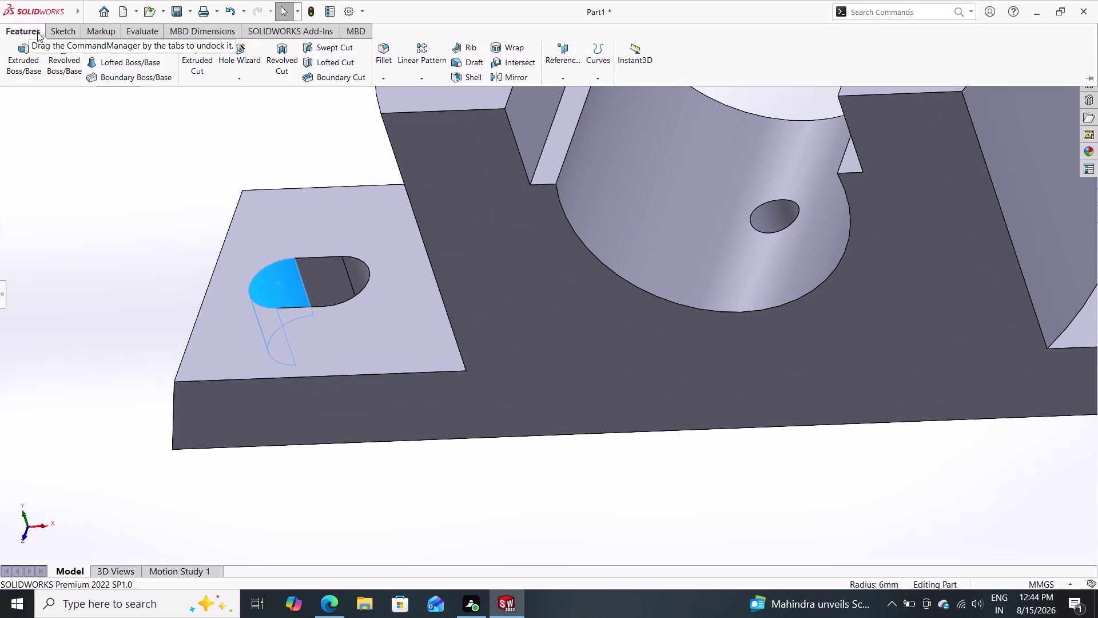
Set up a chamfer on the slot's end, side and remaining faces with 1 mm distance.
click(383, 73)
click(393, 110)
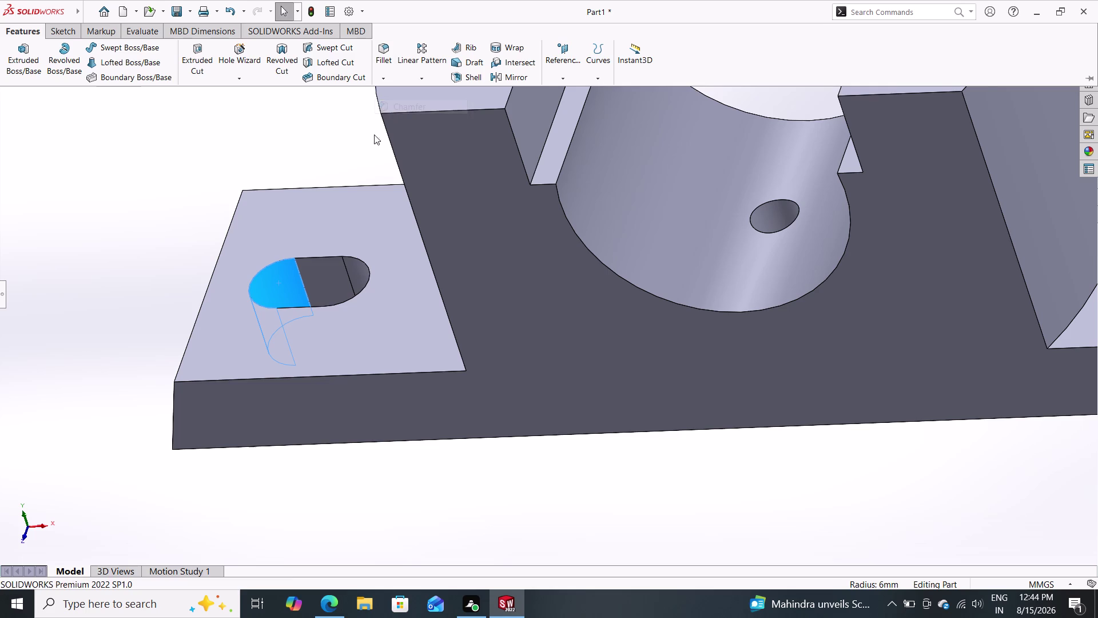
click(261, 269)
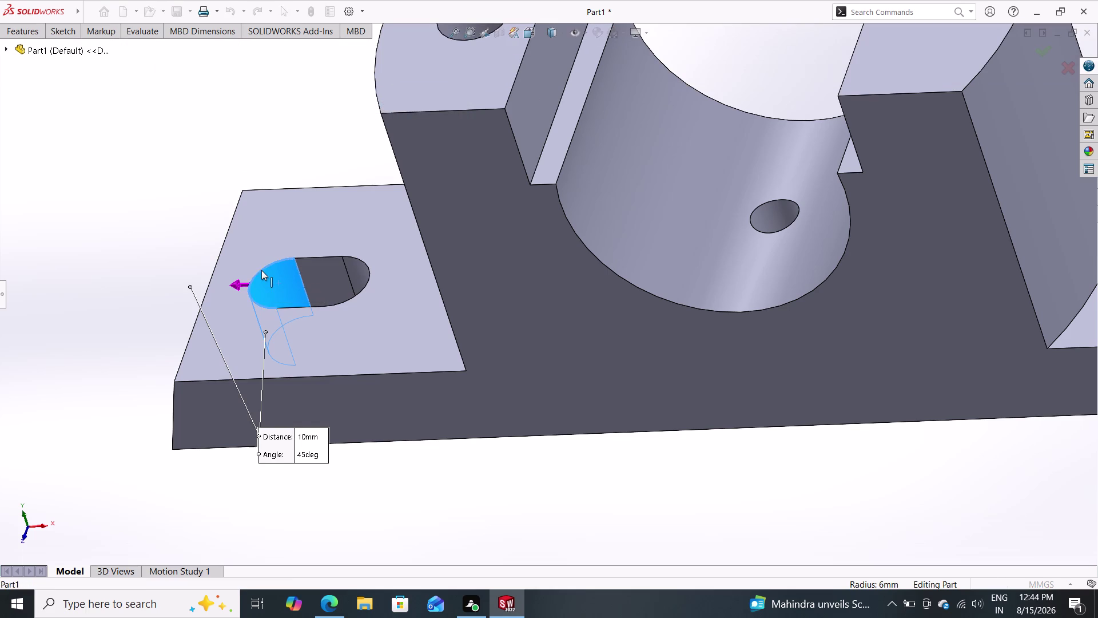
click(288, 306)
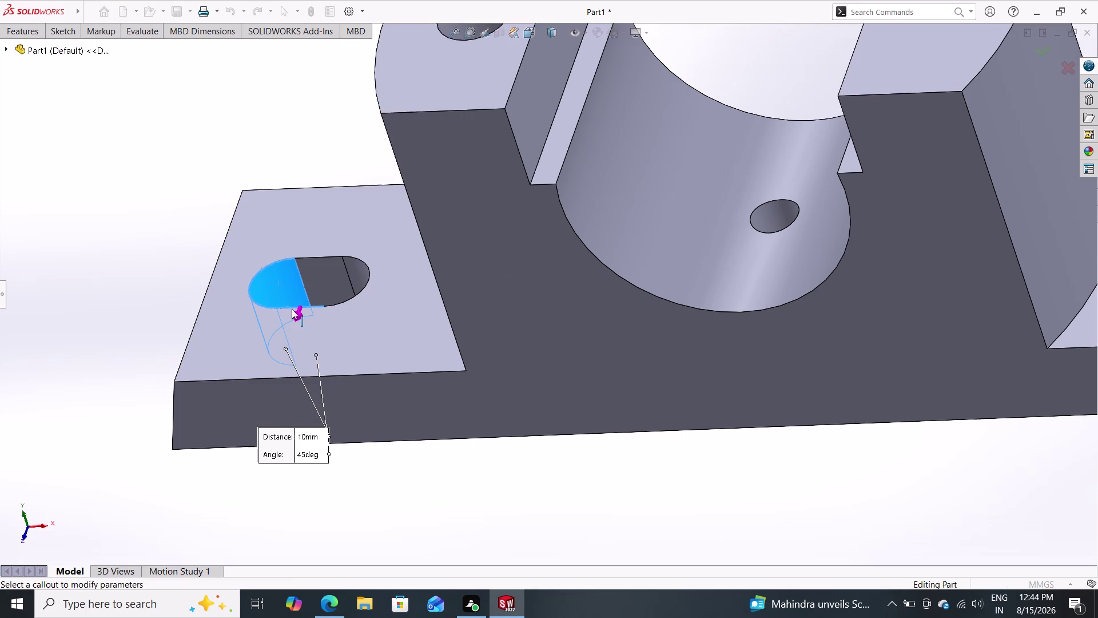
double_click(352, 294)
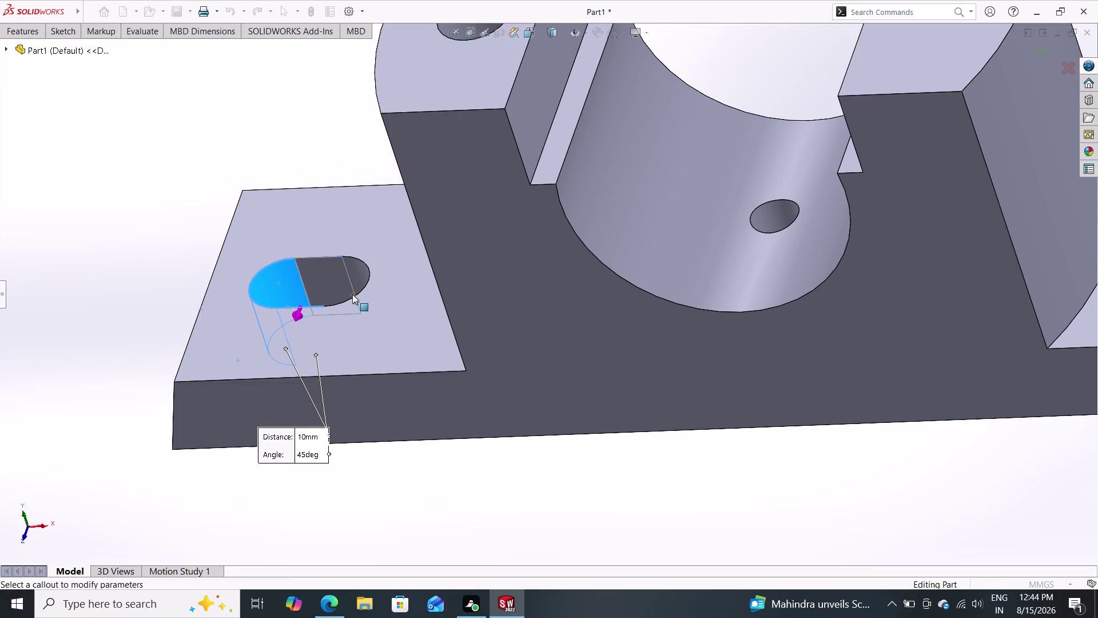
double_click(360, 260)
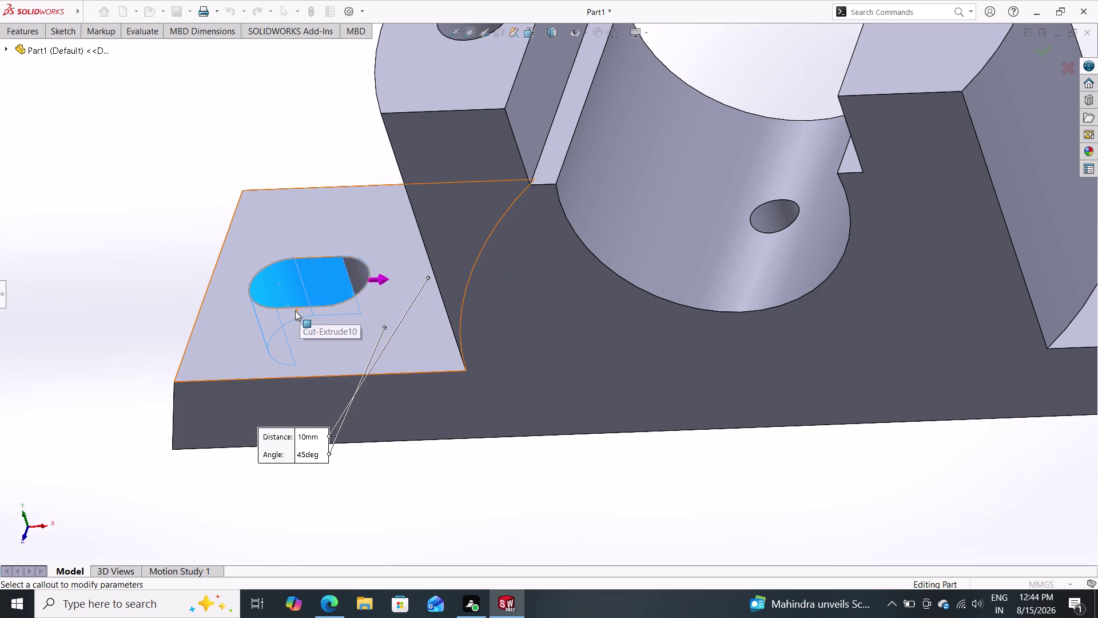
click(316, 435)
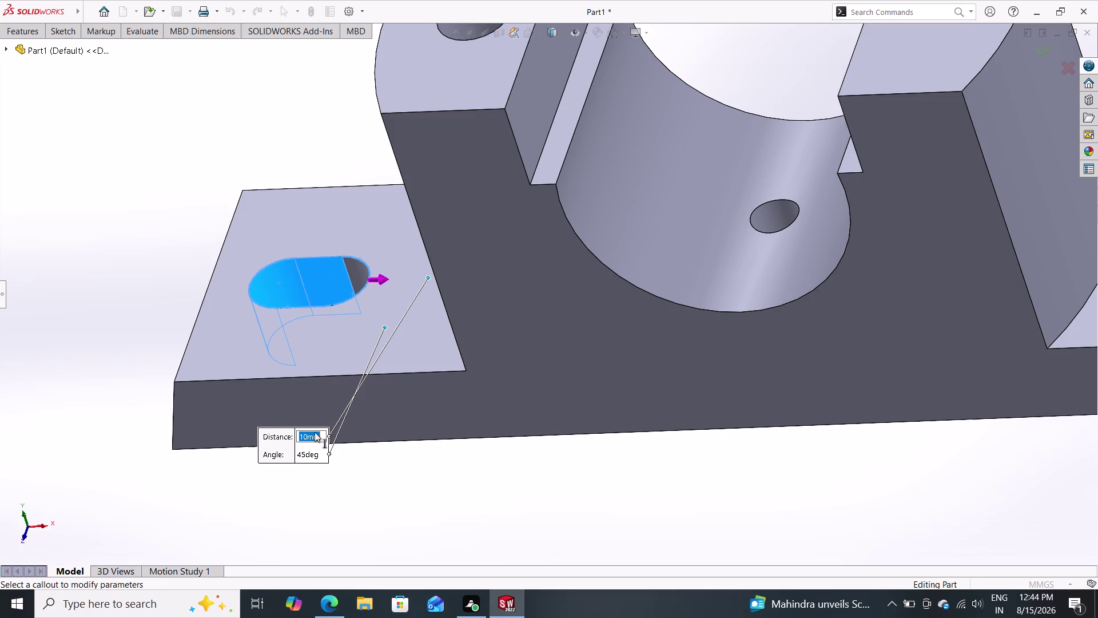
key(1)
key(Return)
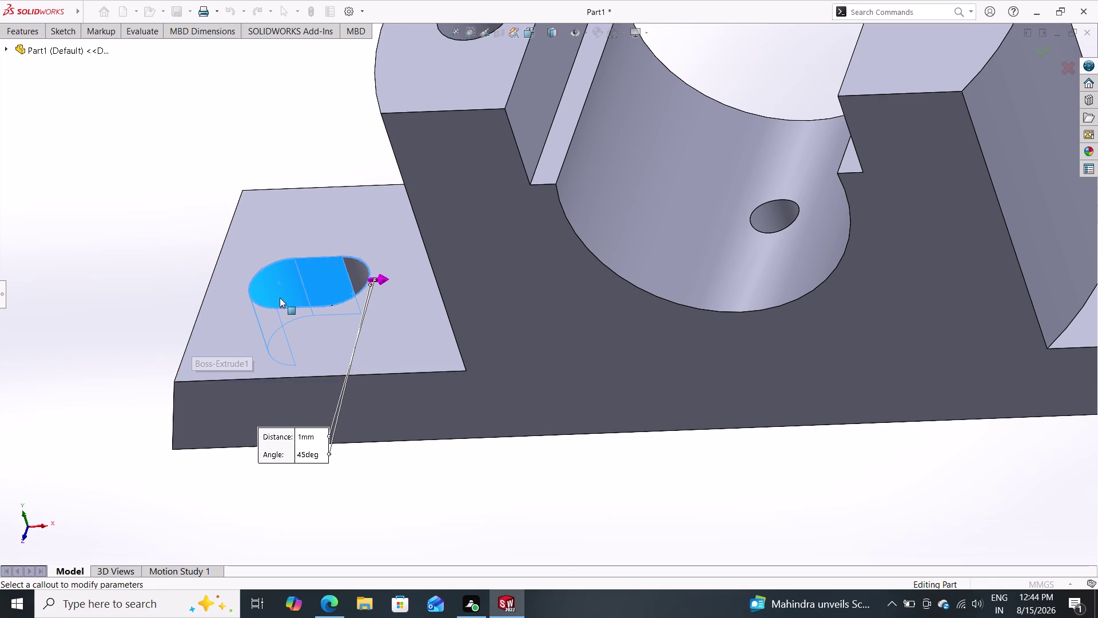
Orbit to check the part, then cancel the chamfer without applying it.
middle_drag(306, 113, 395, 239)
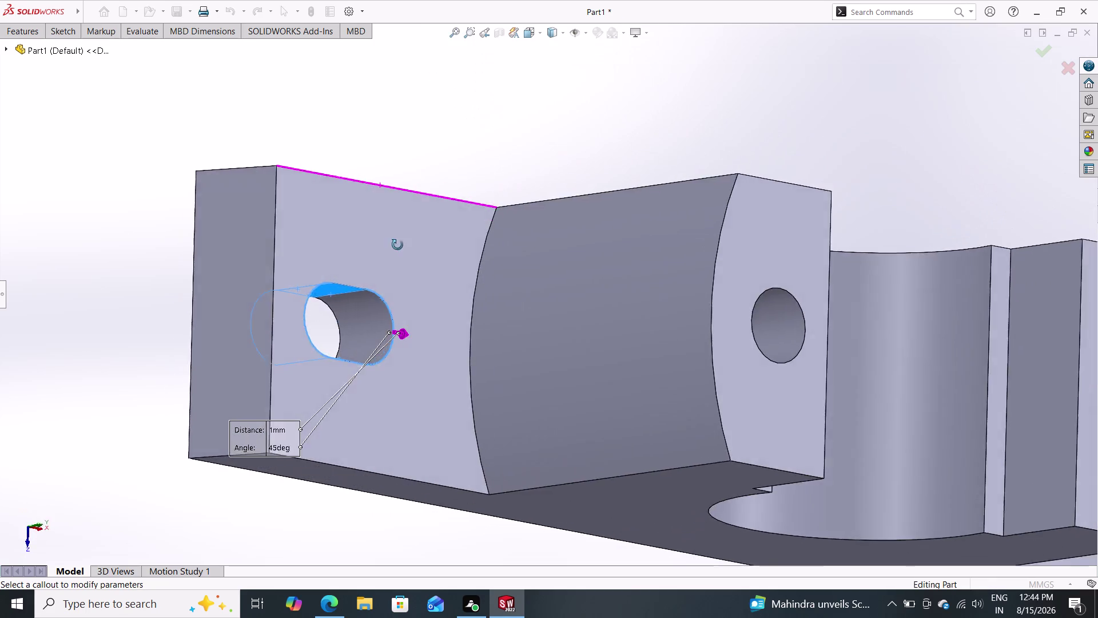
middle_drag(395, 239, 317, 132)
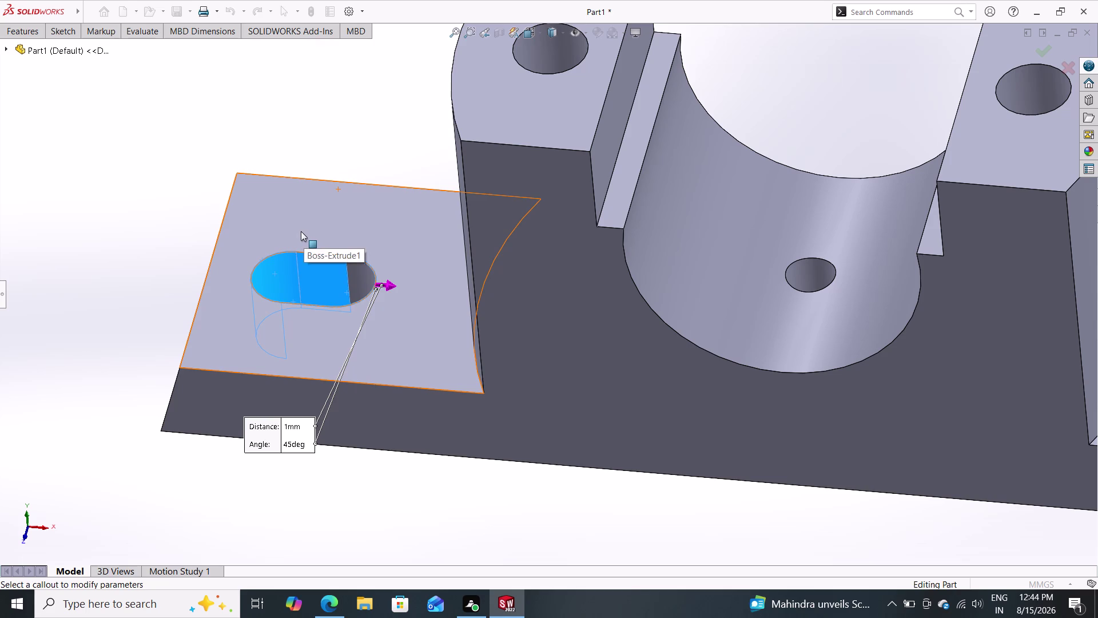
click(4, 52)
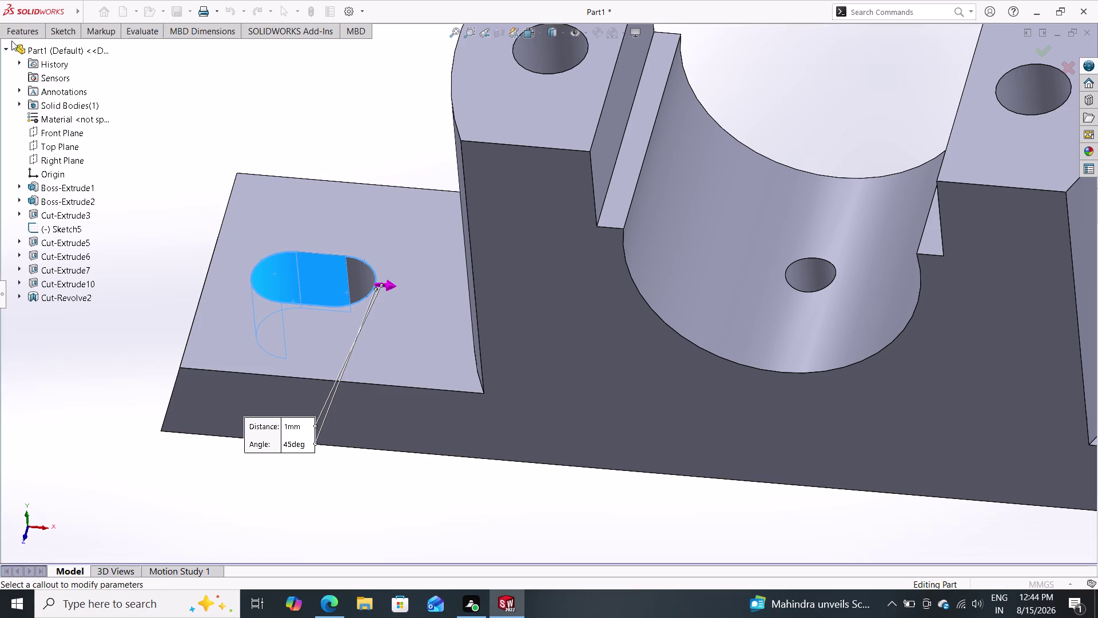
click(15, 35)
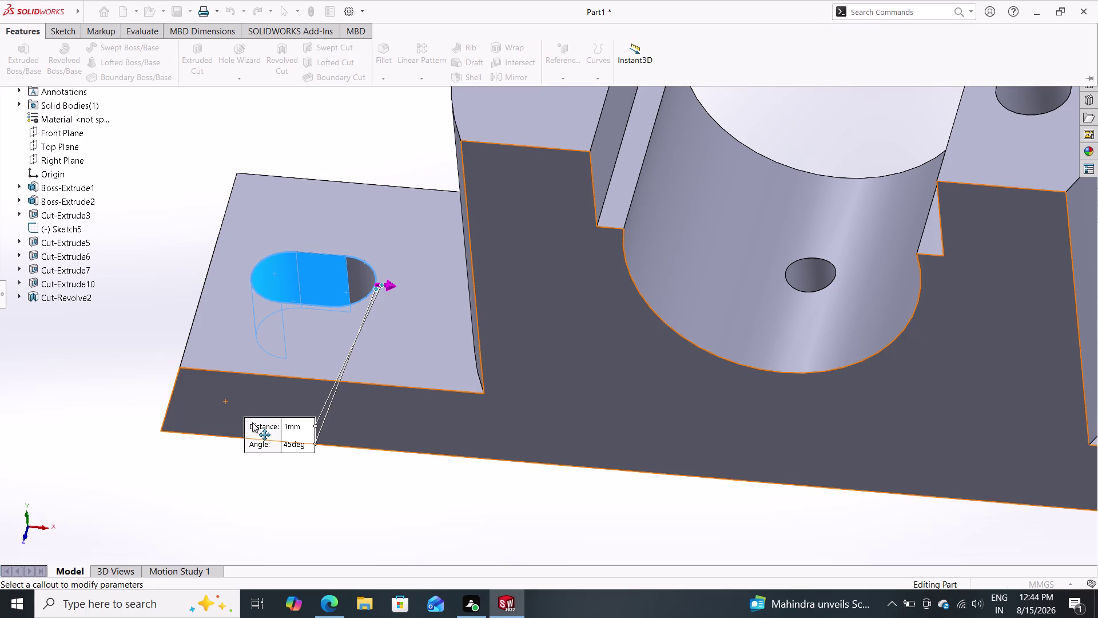
key(Return)
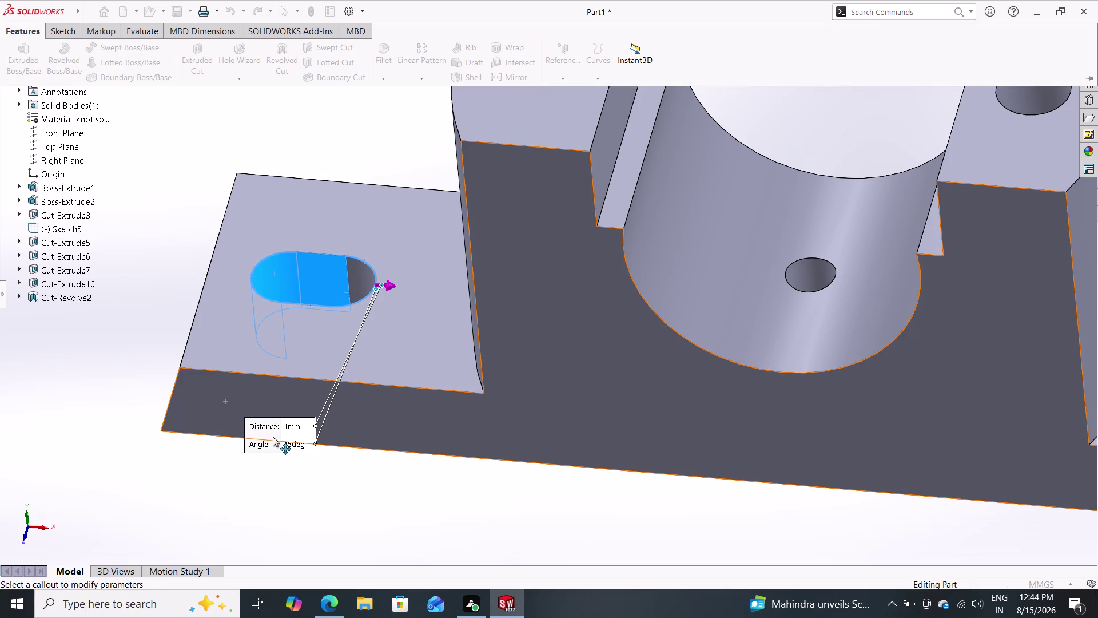
key(Escape)
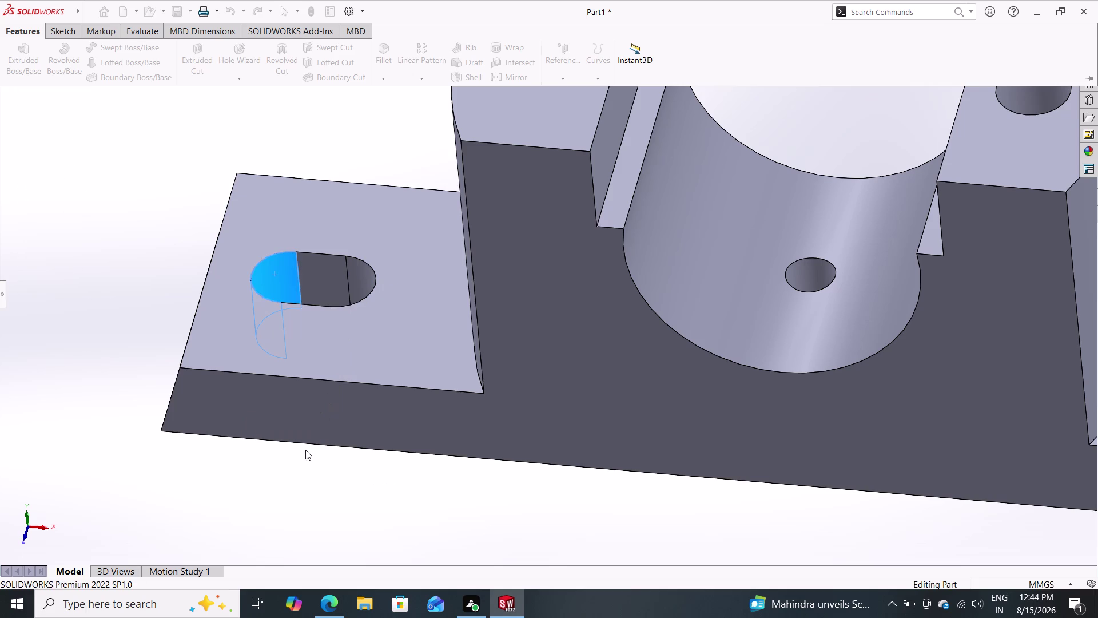
key(Escape)
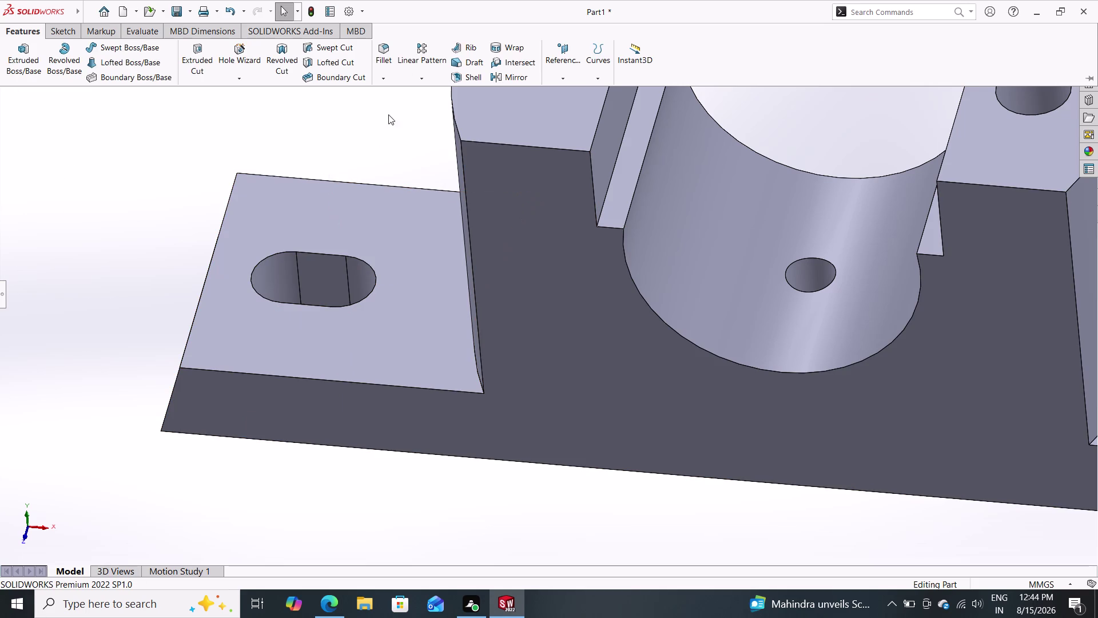
click(382, 84)
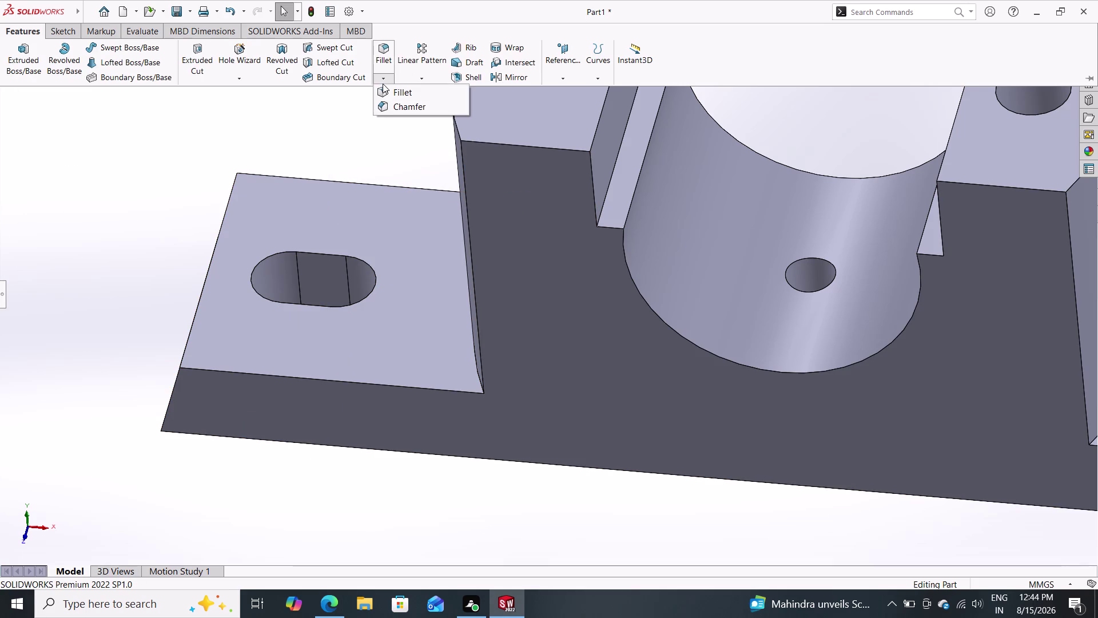
Select the left slot's faces and edges for a new chamfer, including its lower-side face.
click(388, 100)
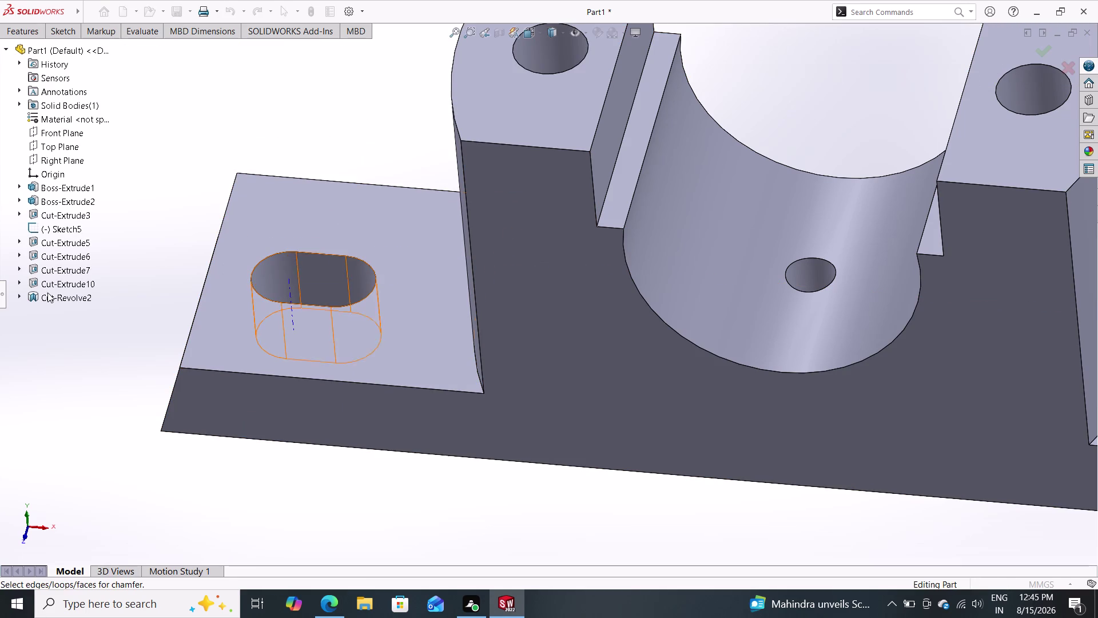
click(1, 294)
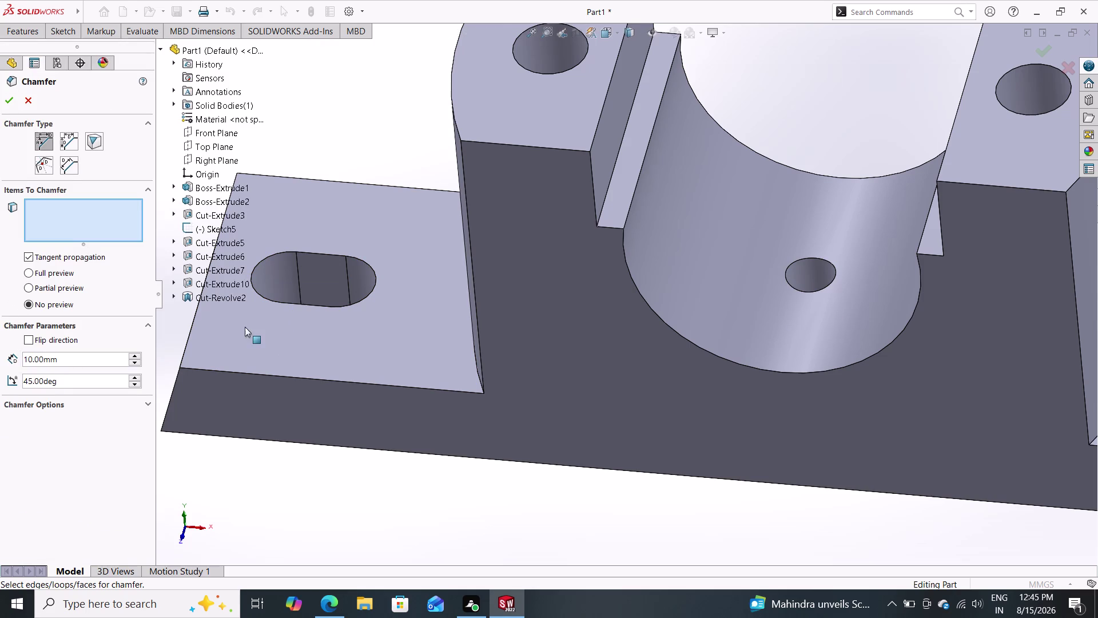
click(257, 272)
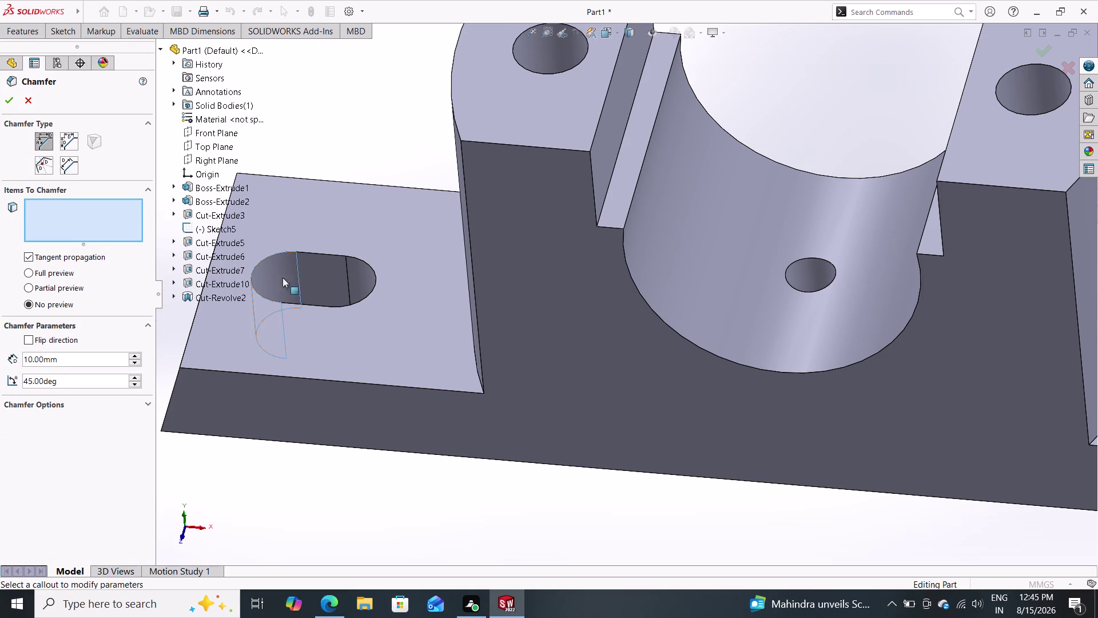
click(328, 259)
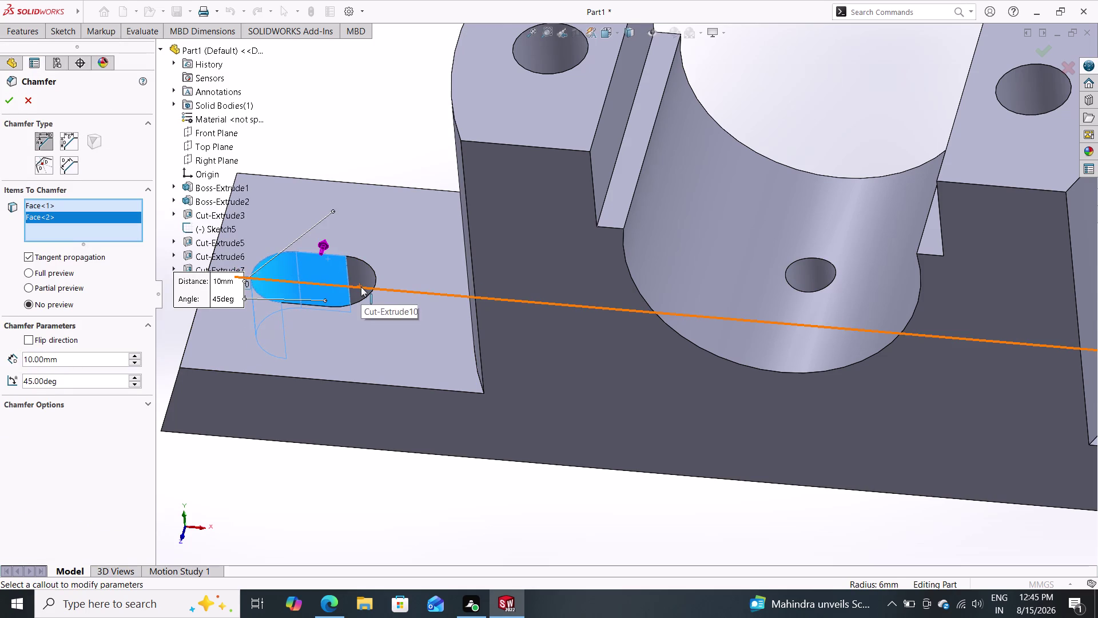
click(371, 280)
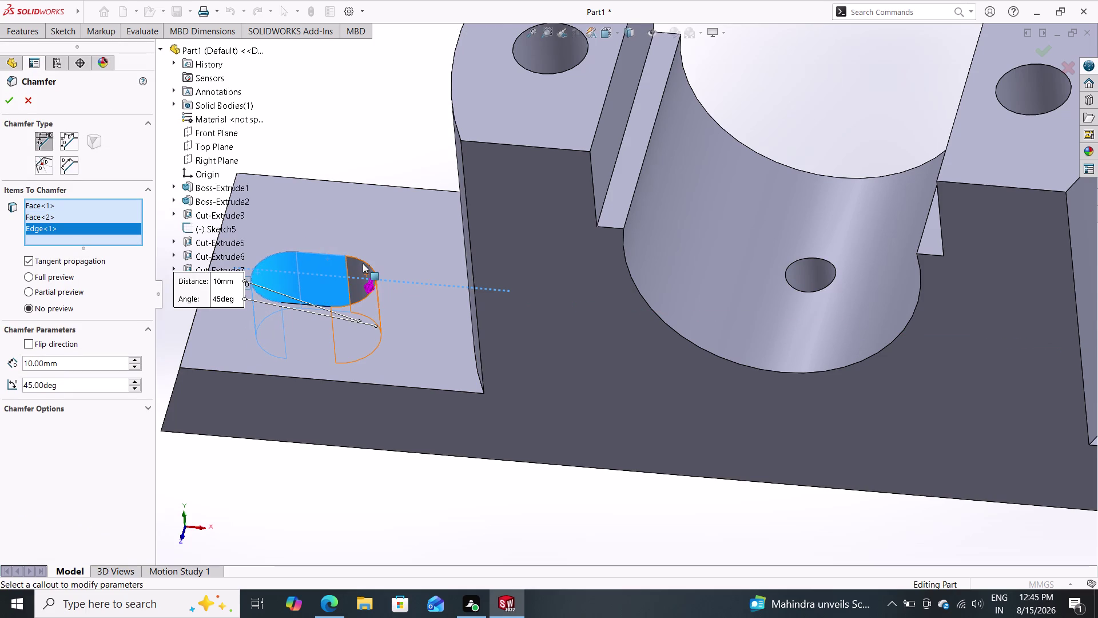
double_click(362, 263)
click(313, 306)
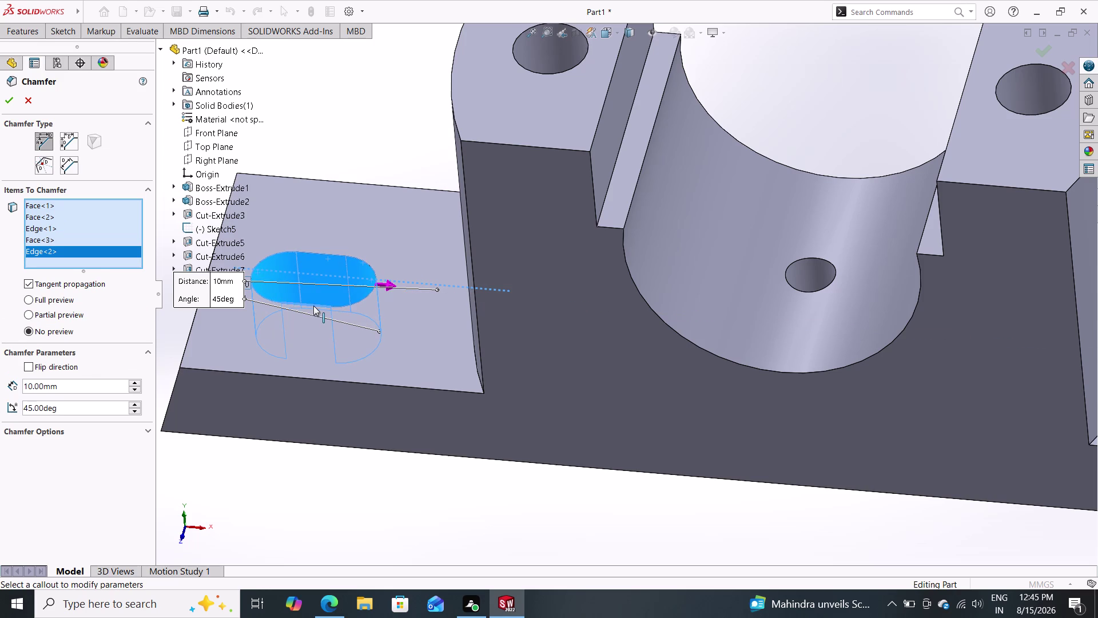
middle_drag(382, 125, 388, 232)
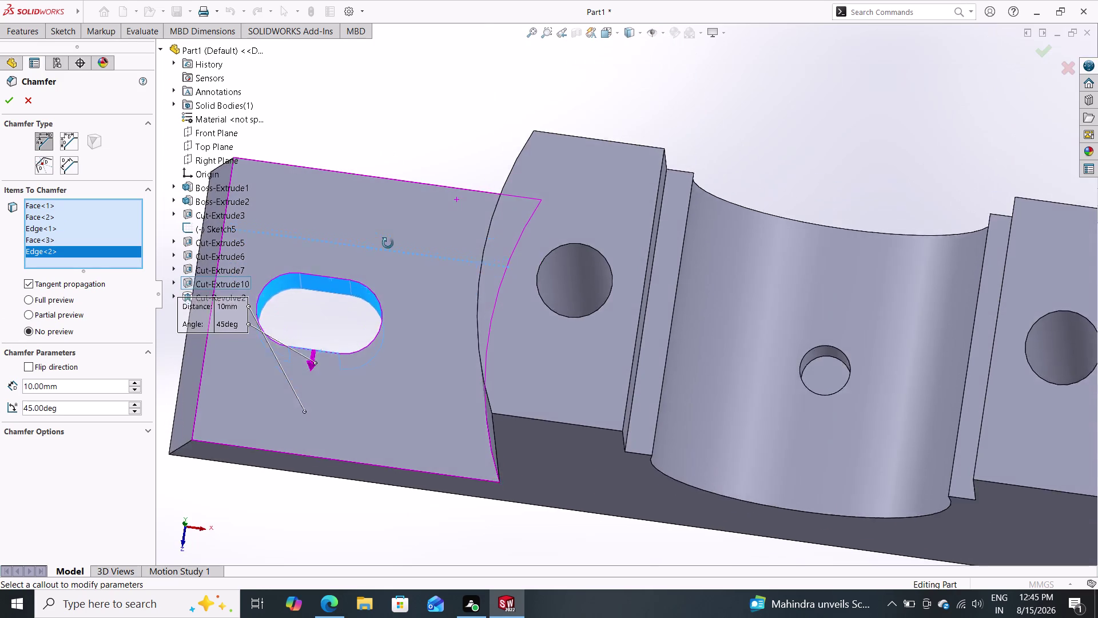
middle_drag(388, 232, 381, 309)
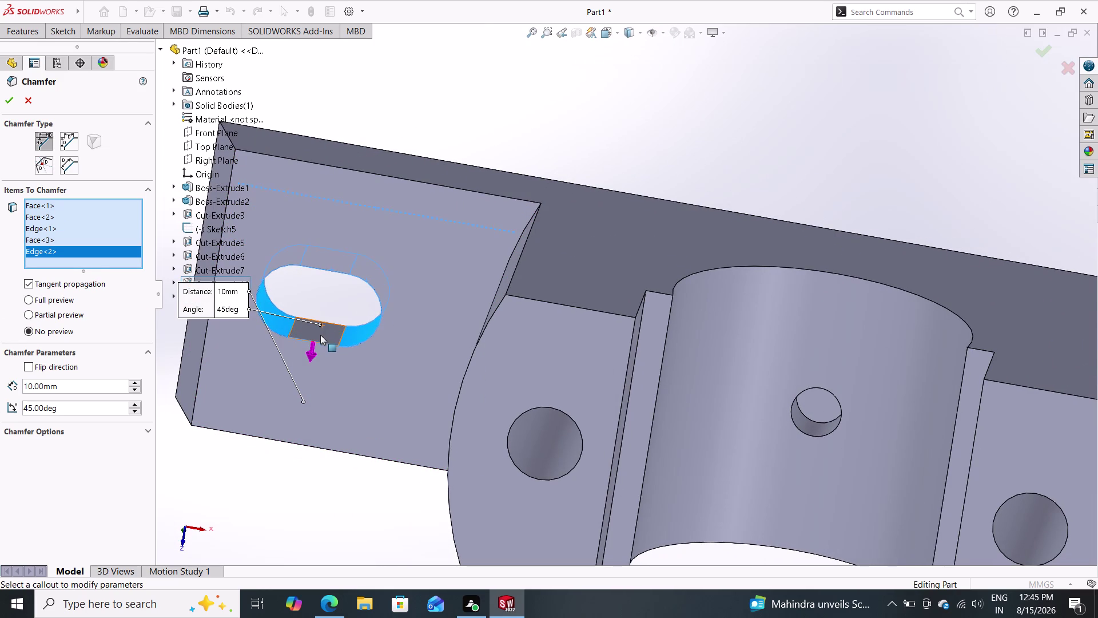
click(320, 334)
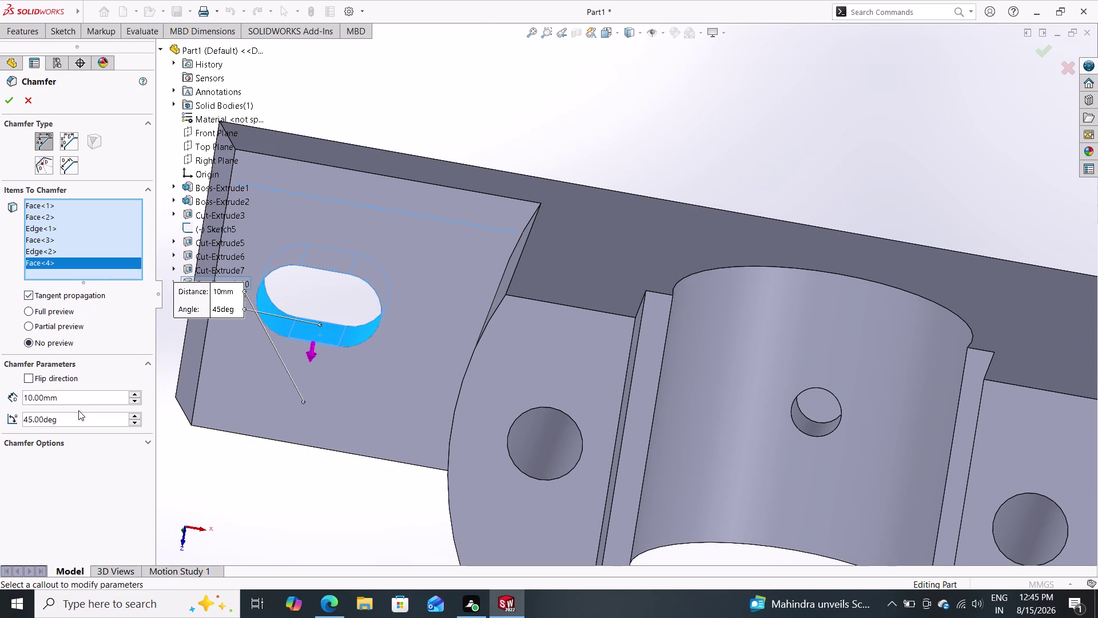
Set the chamfer distance to 1 mm and apply it as Chamfer1.
drag(79, 401, 28, 399)
key(BackSpace)
key(1)
key(Return)
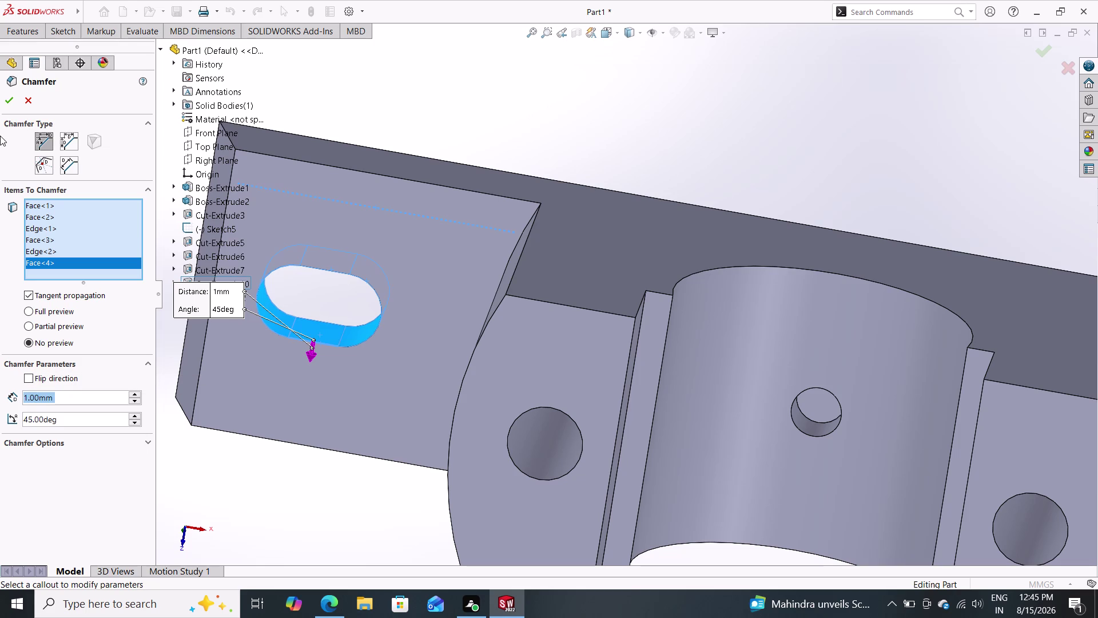
double_click(7, 97)
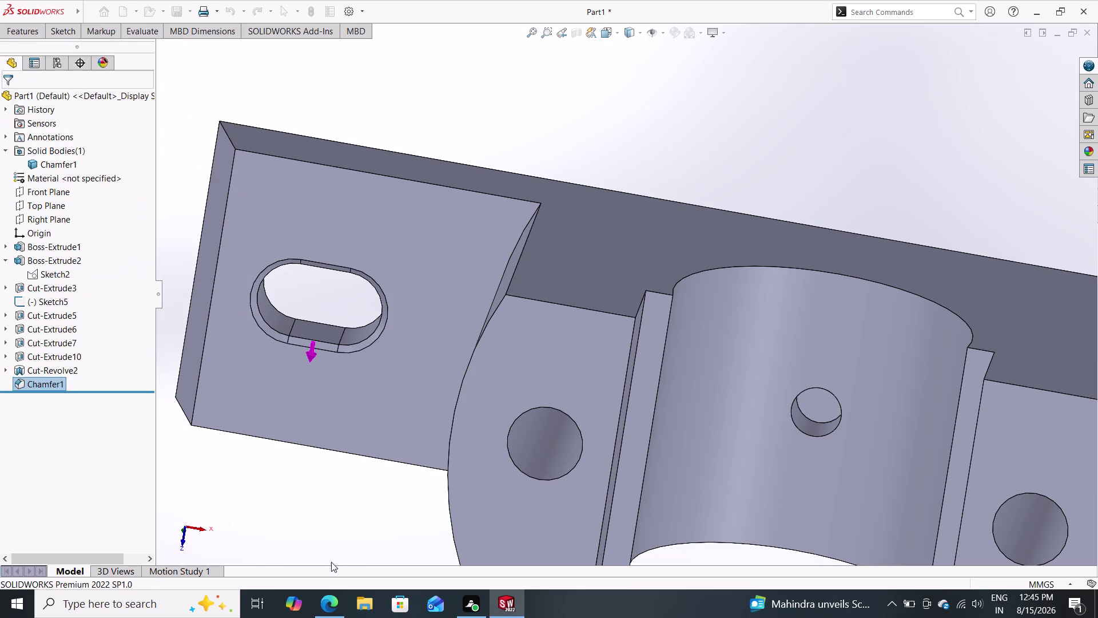
Orbit and zoom over the whole base, then start a new 1 mm × 45° chamfer.
middle_drag(338, 482, 341, 309)
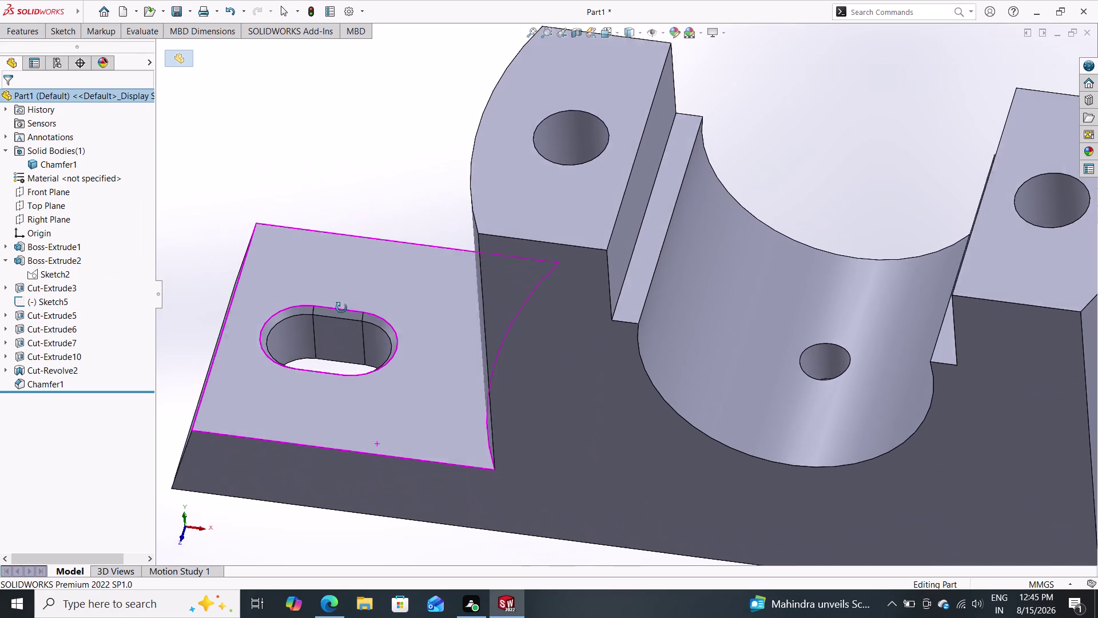
middle_drag(341, 309, 339, 302)
scroll(down, 3)
scroll(up, 3)
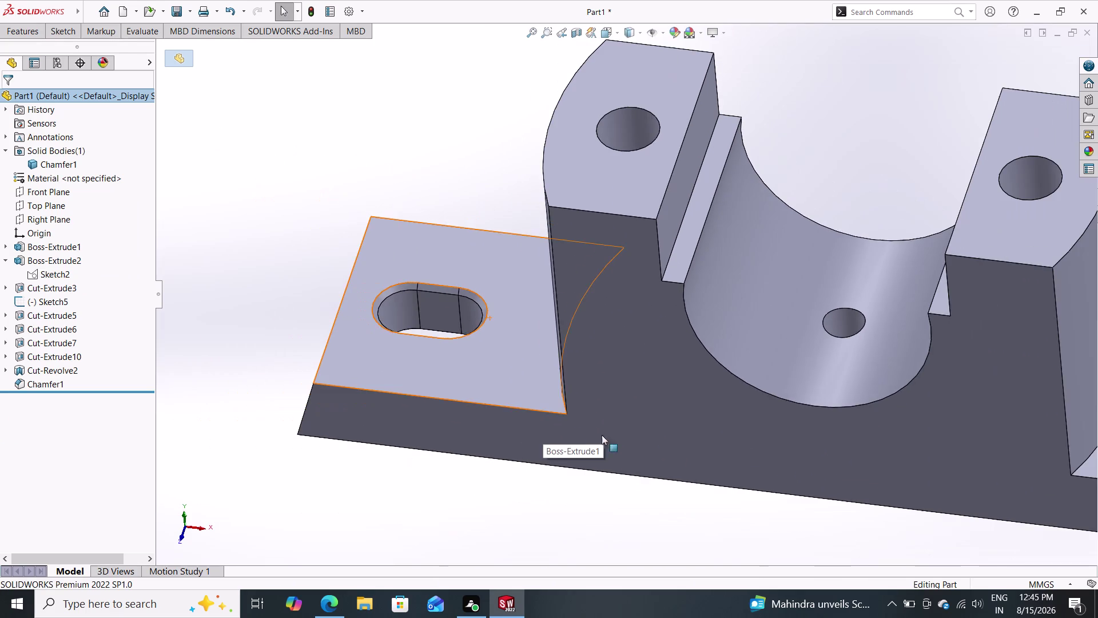
scroll(down, 3)
scroll(up, 3)
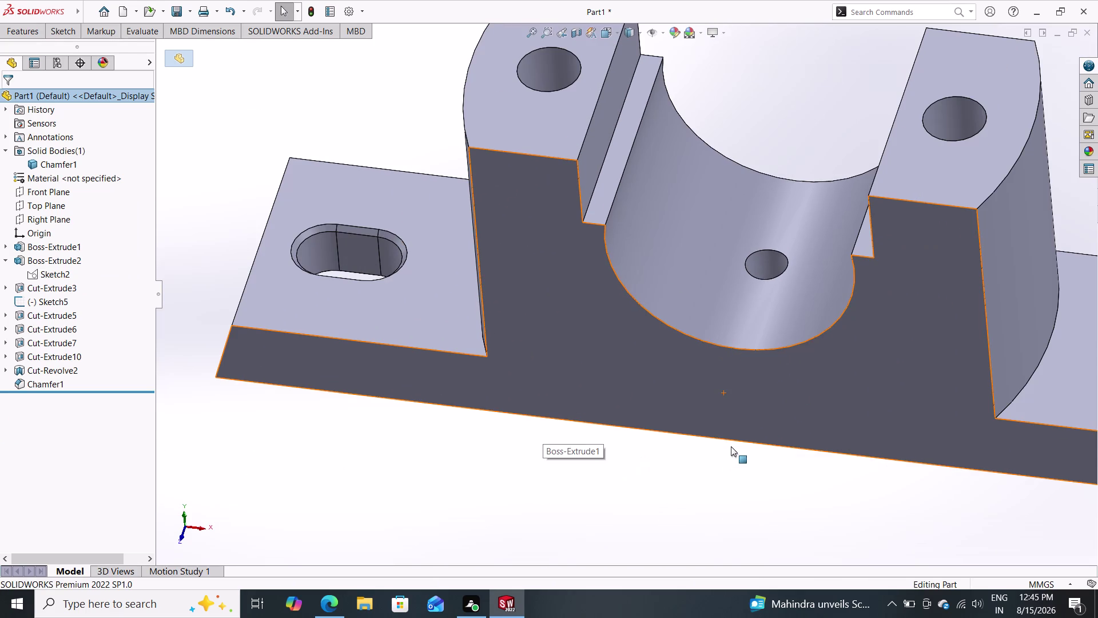
scroll(down, 3)
scroll(up, 3)
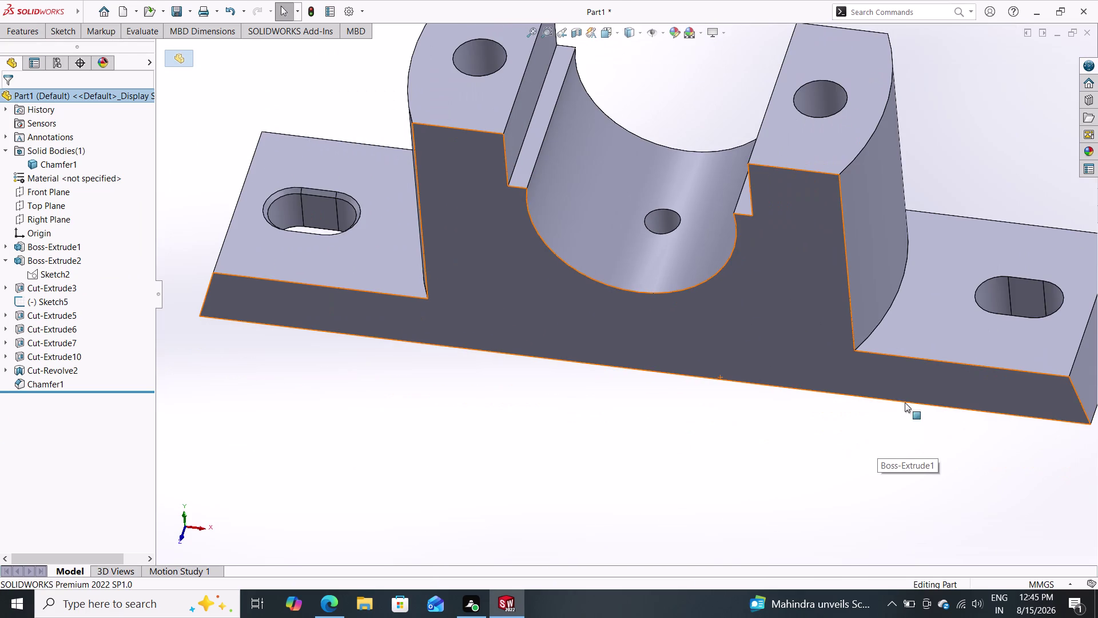
double_click(26, 34)
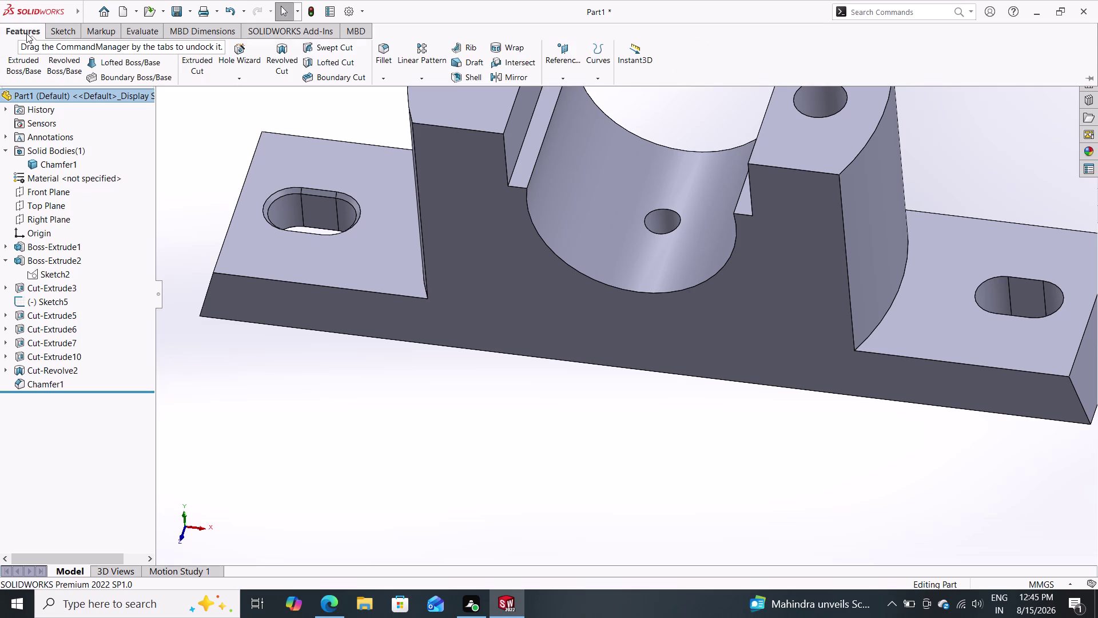
click(385, 79)
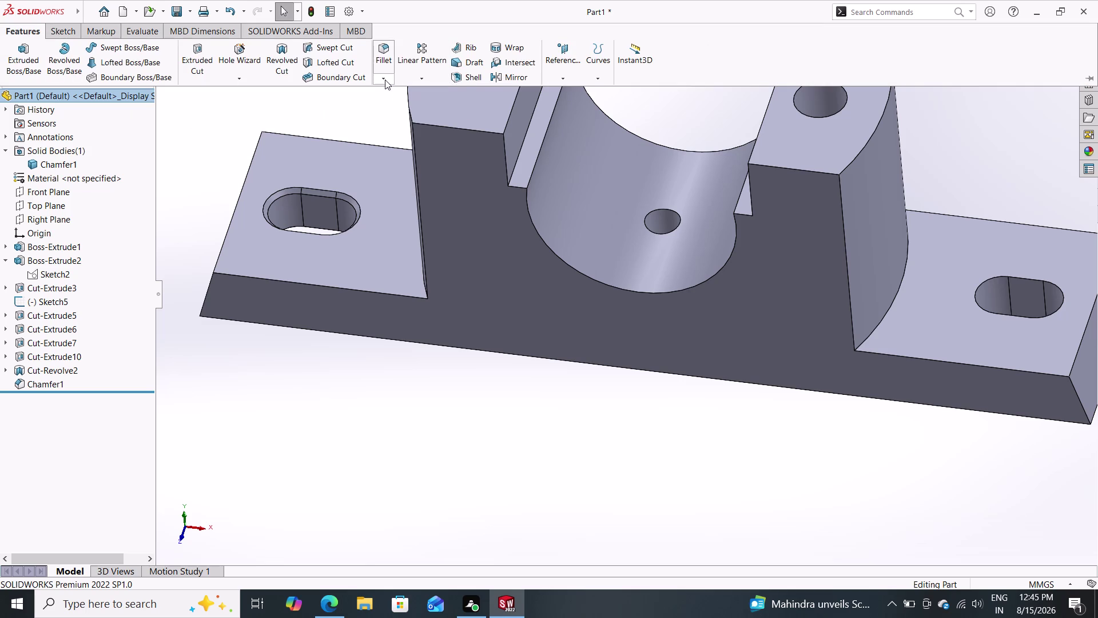
click(389, 102)
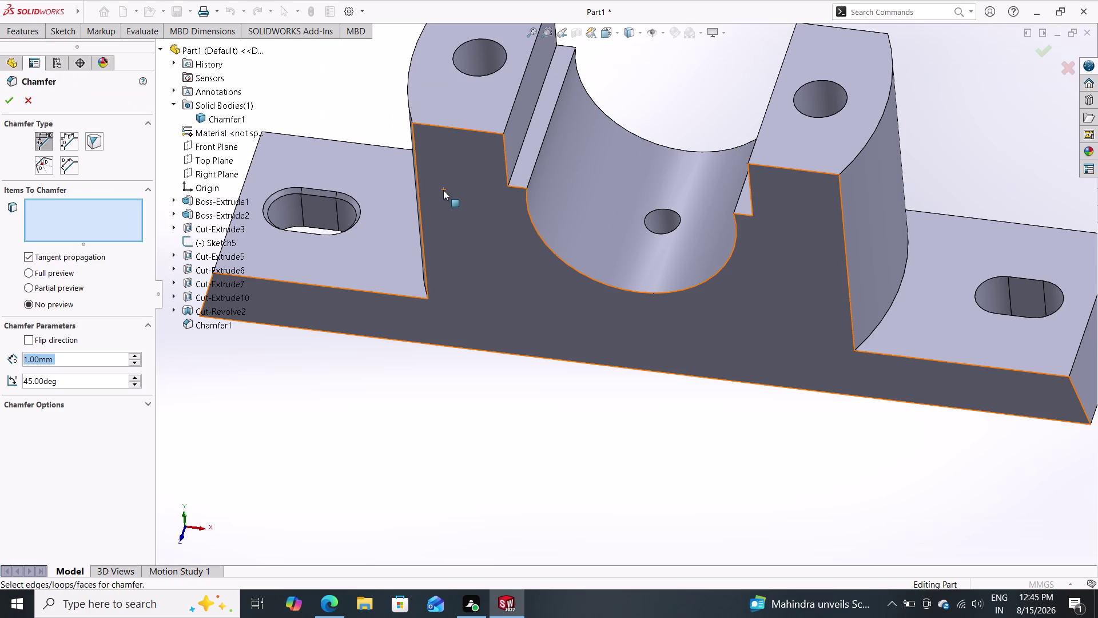
Pick the right slot's top edges and inner faces for the chamfer.
click(979, 306)
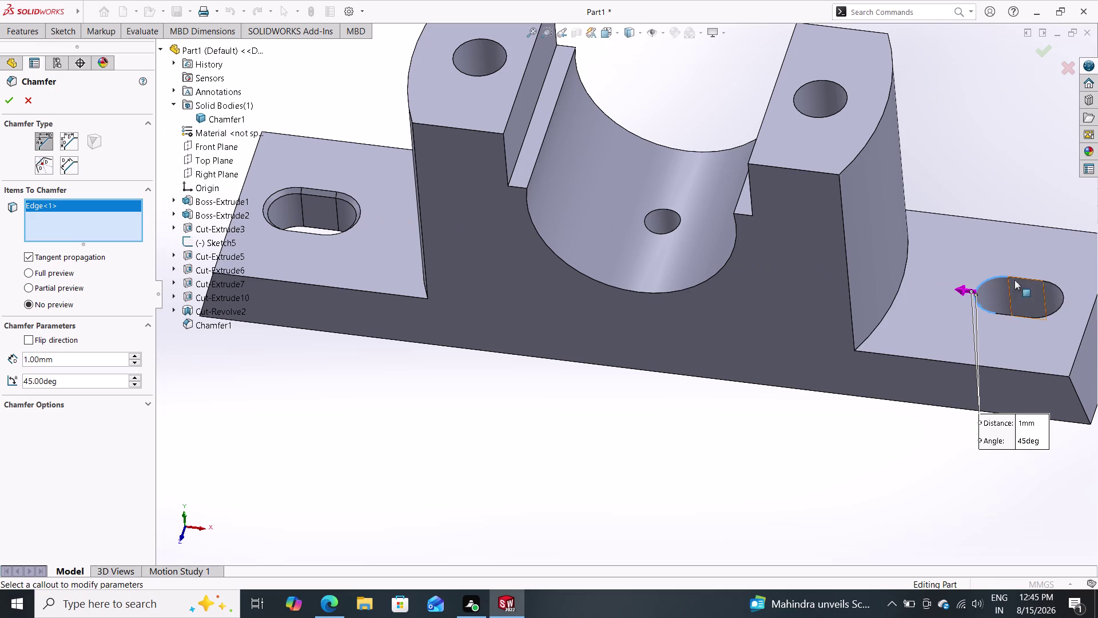
click(1022, 279)
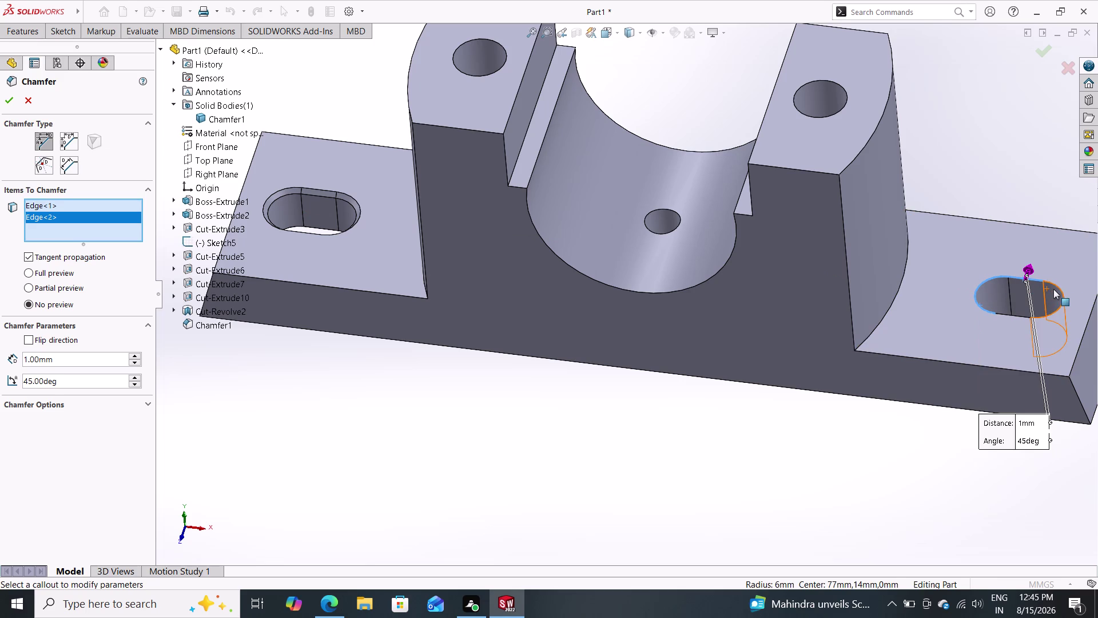
click(1053, 288)
click(1022, 317)
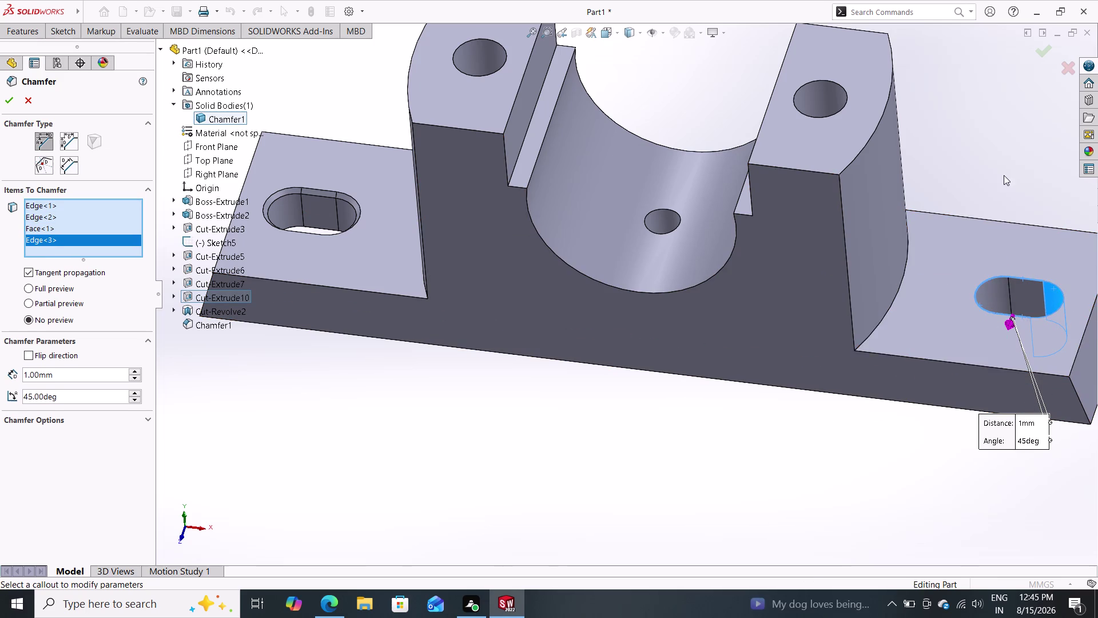
middle_drag(1003, 175, 986, 227)
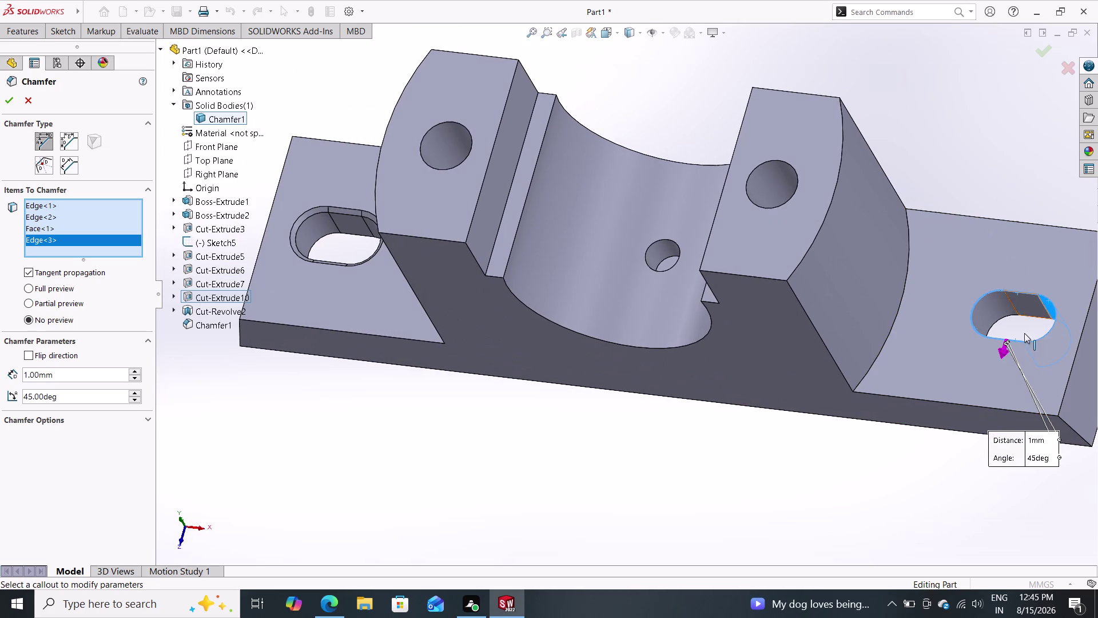
double_click(1023, 295)
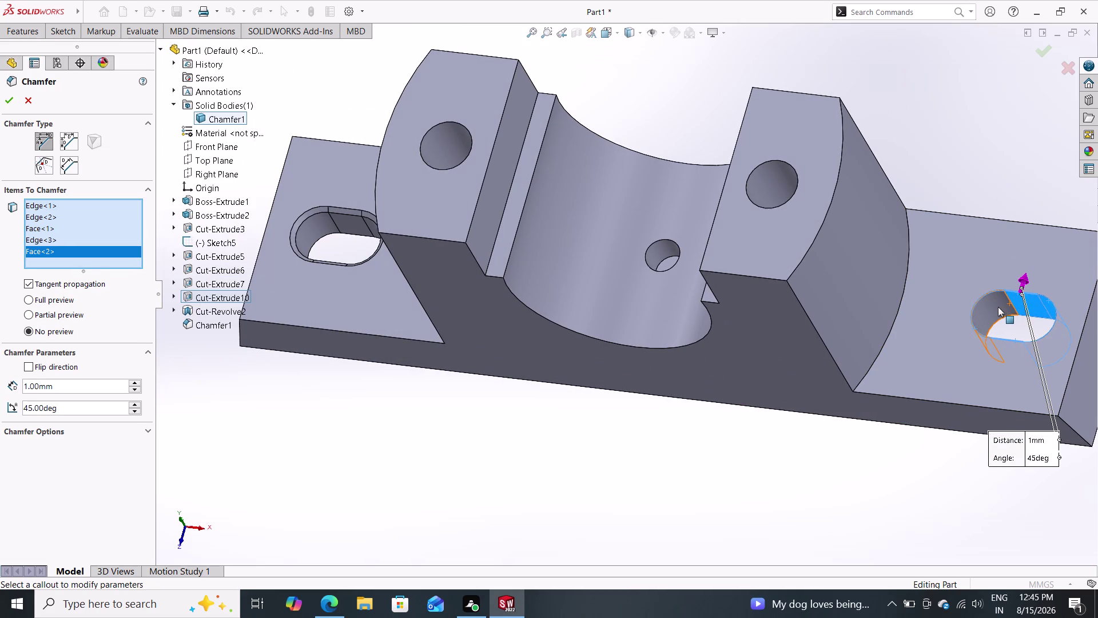
click(997, 307)
Add the last inner slot face, check the slot underside, and confirm Chamfer2.
middle_drag(1007, 171, 984, 307)
click(1008, 374)
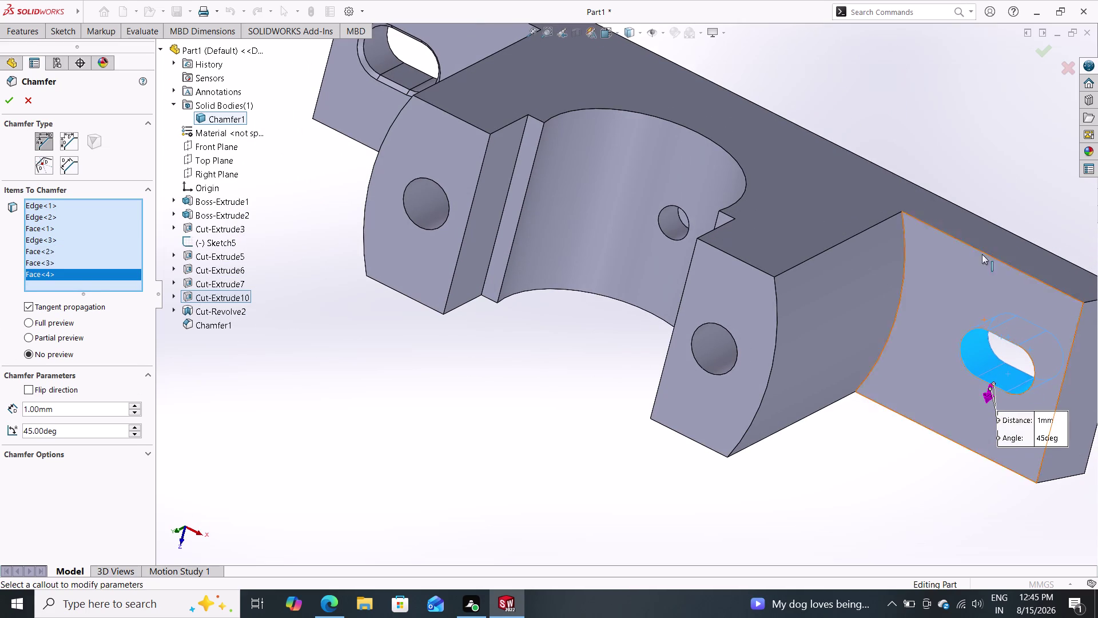
middle_drag(1013, 205, 1097, 163)
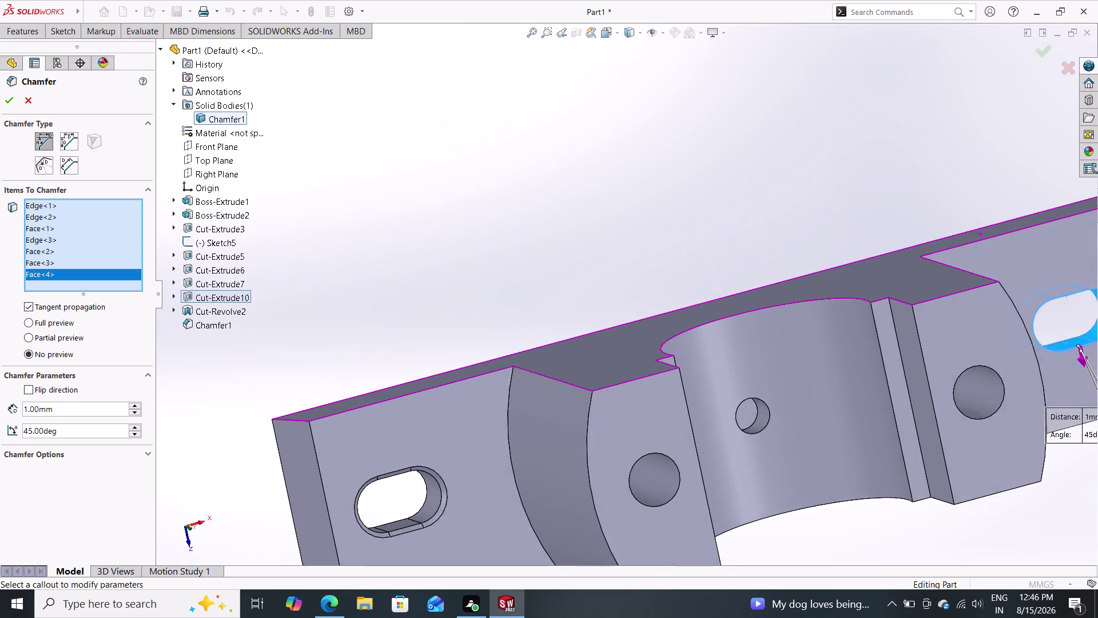
middle_drag(1097, 162, 766, 93)
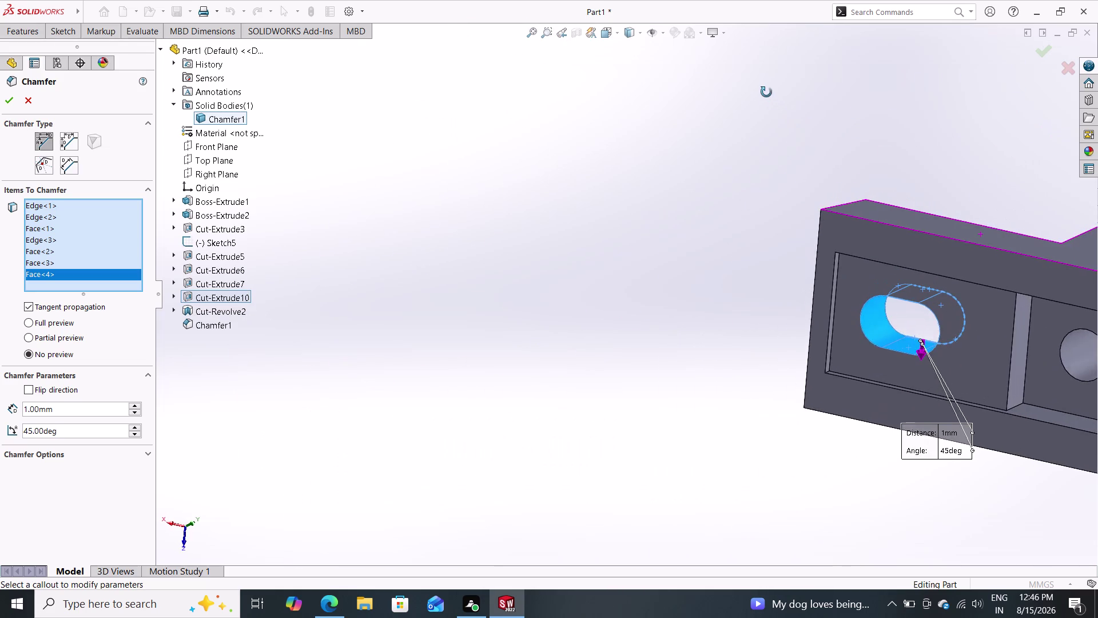
middle_drag(767, 92, 767, 382)
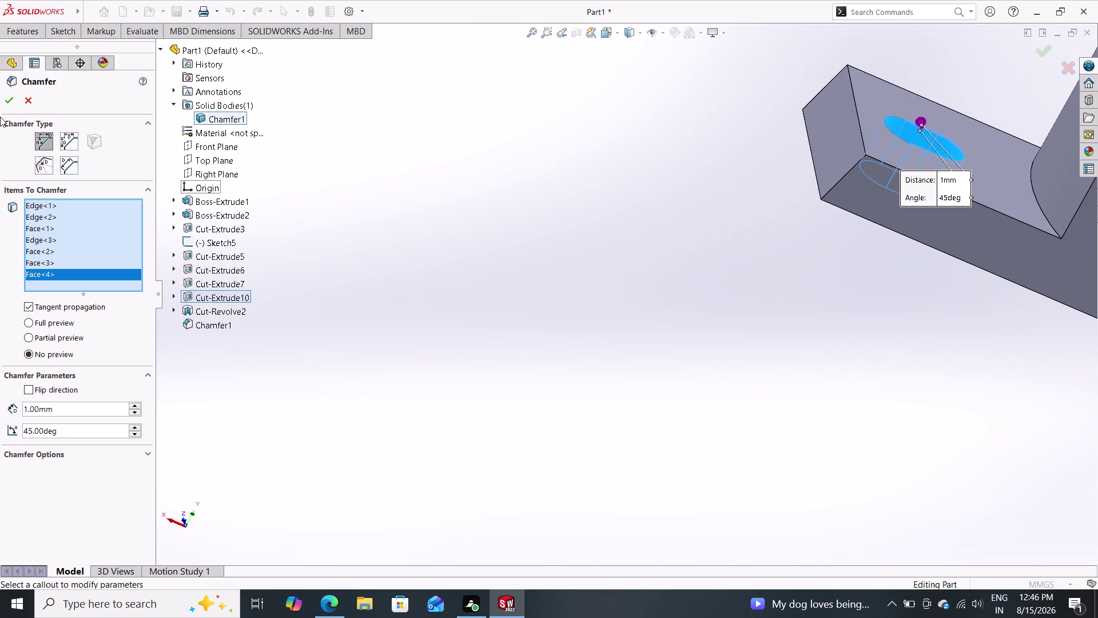
click(13, 98)
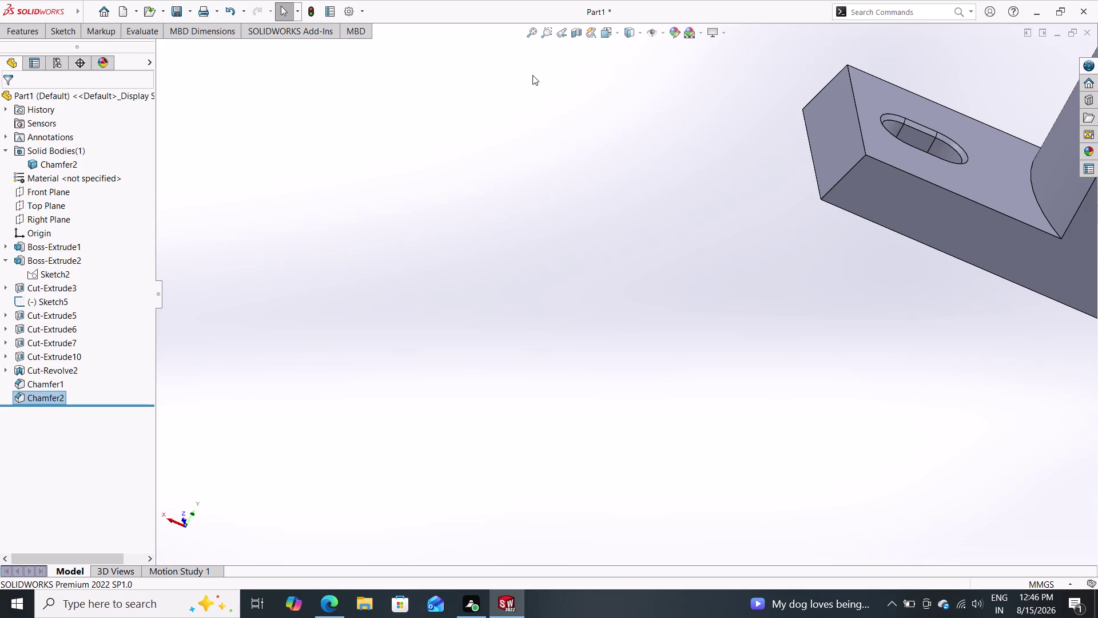
Fit the whole part in view and start a Fillet at the default 10 mm radius.
scroll(up, 3)
scroll(down, 3)
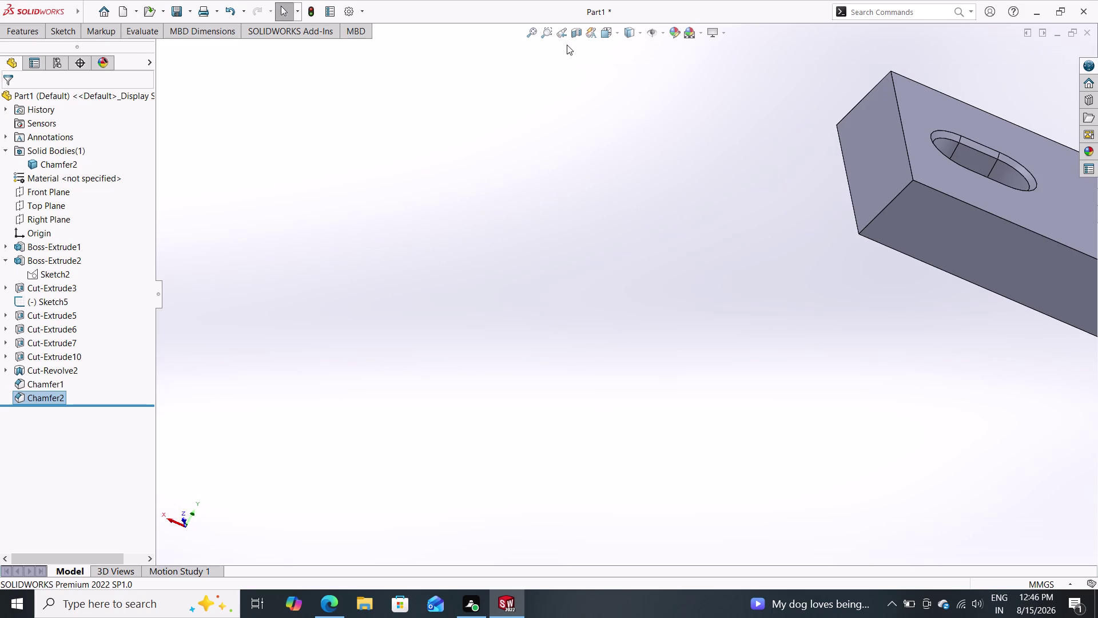
triple_click(566, 29)
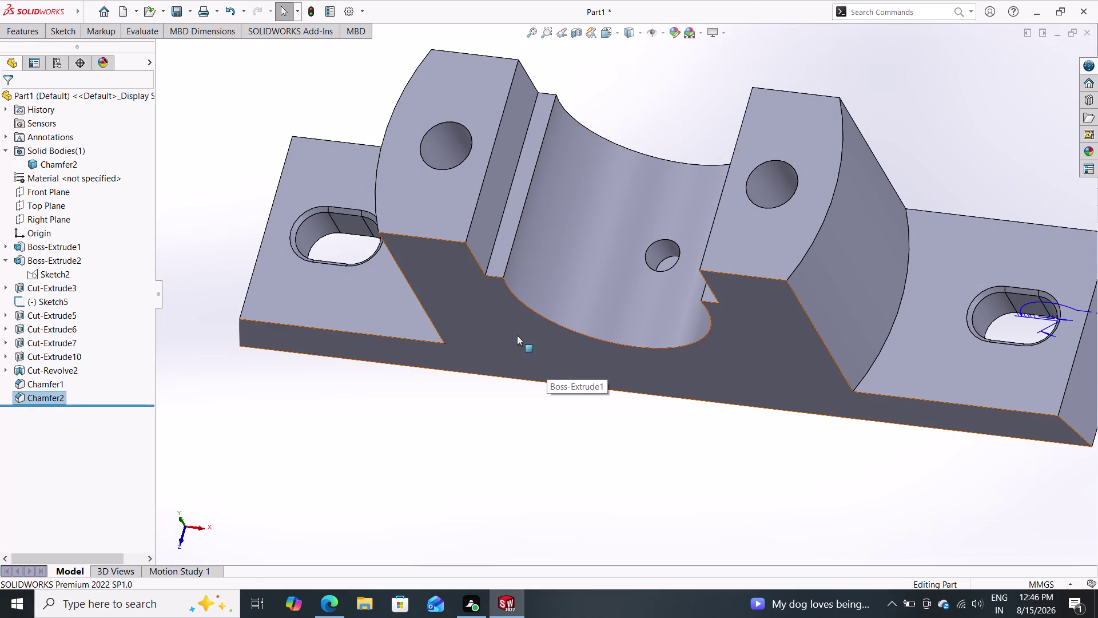
click(30, 25)
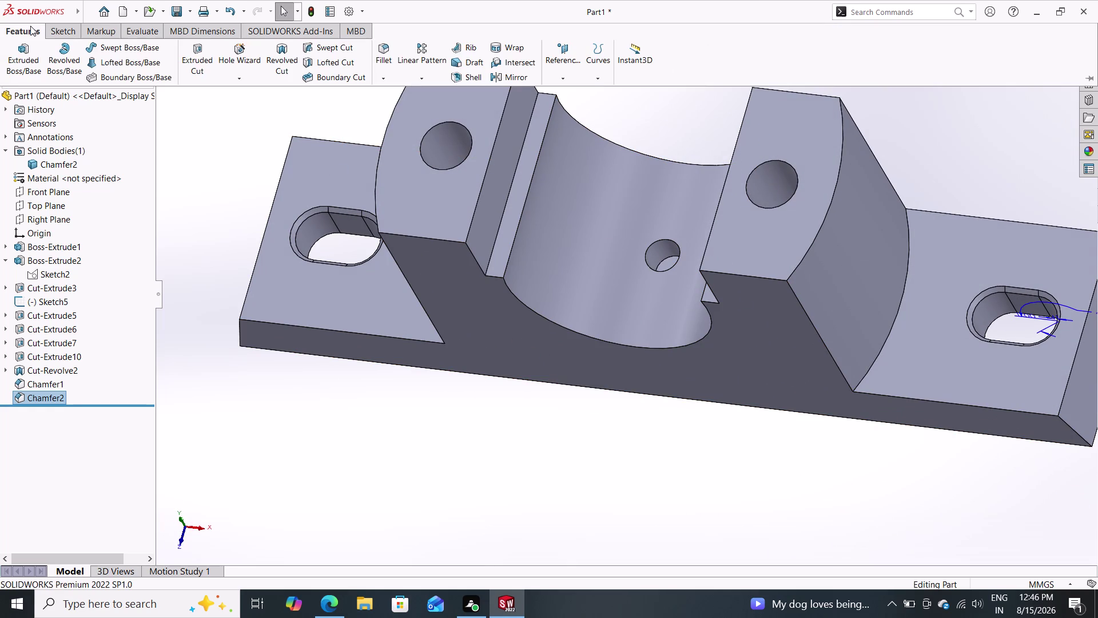
click(381, 79)
click(383, 54)
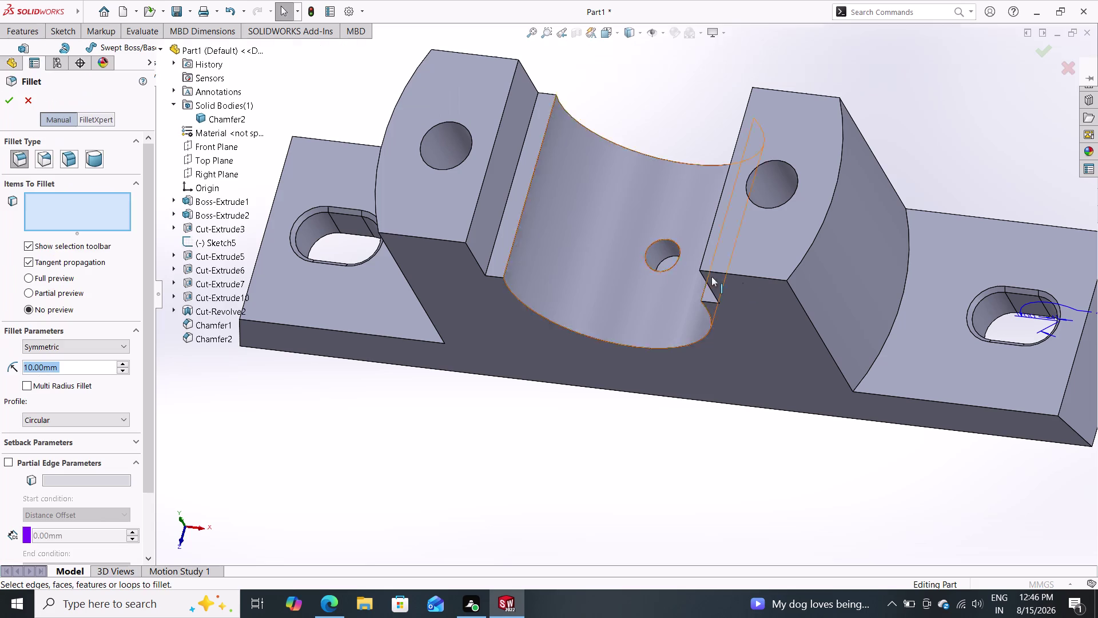
Try an 8 mm fillet on the curved edge beside the right slot and two back faces.
click(901, 301)
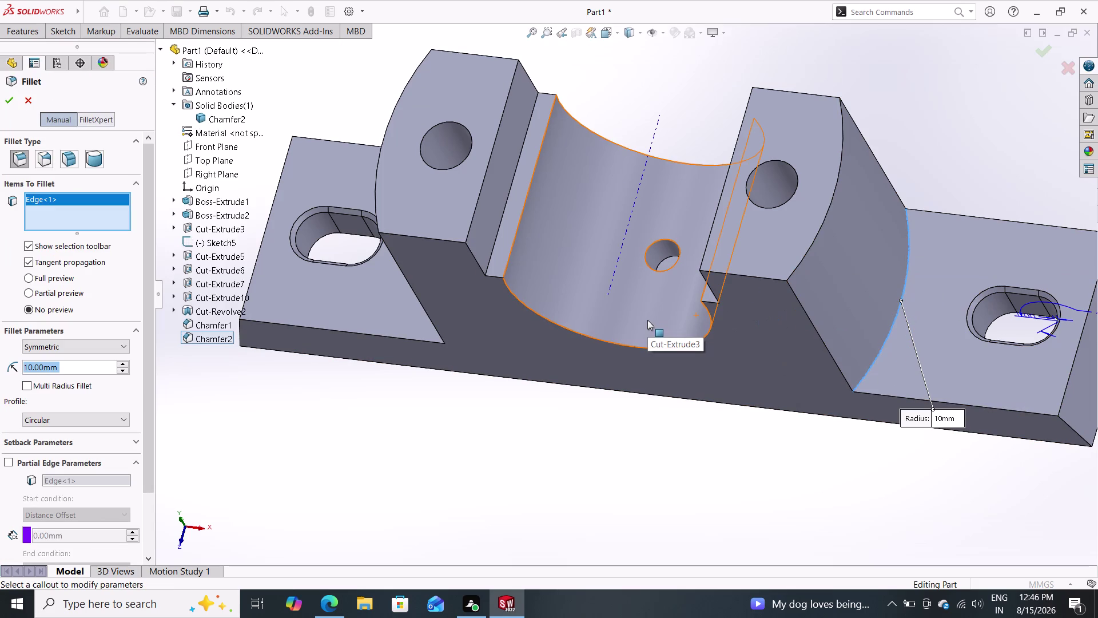
key(8)
key(Return)
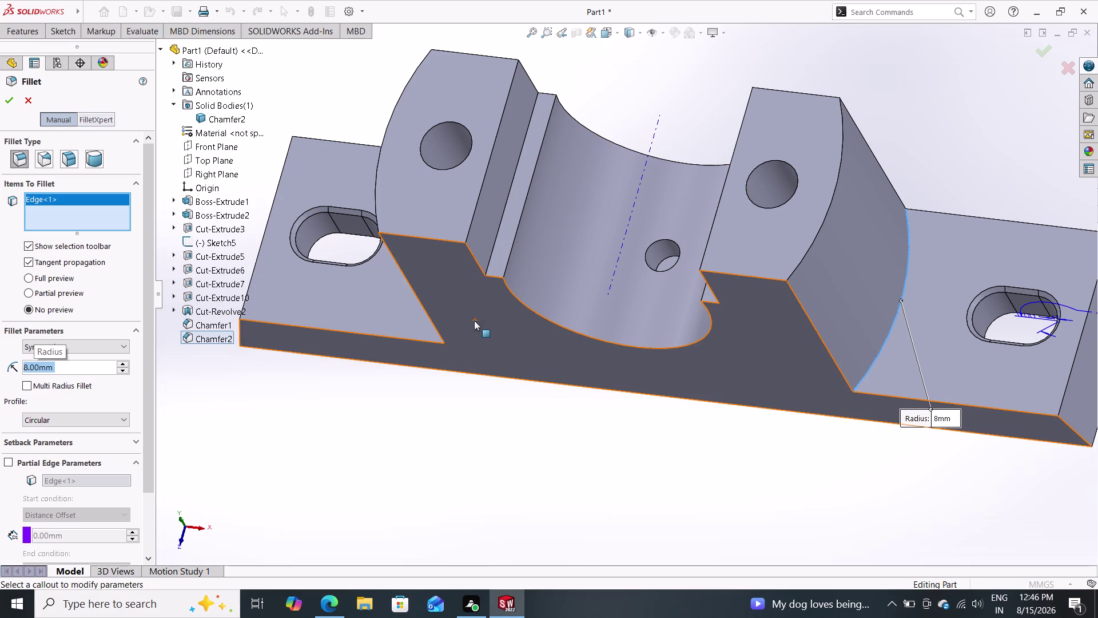
middle_drag(457, 412, 554, 455)
middle_drag(553, 455, 551, 450)
scroll(up, 3)
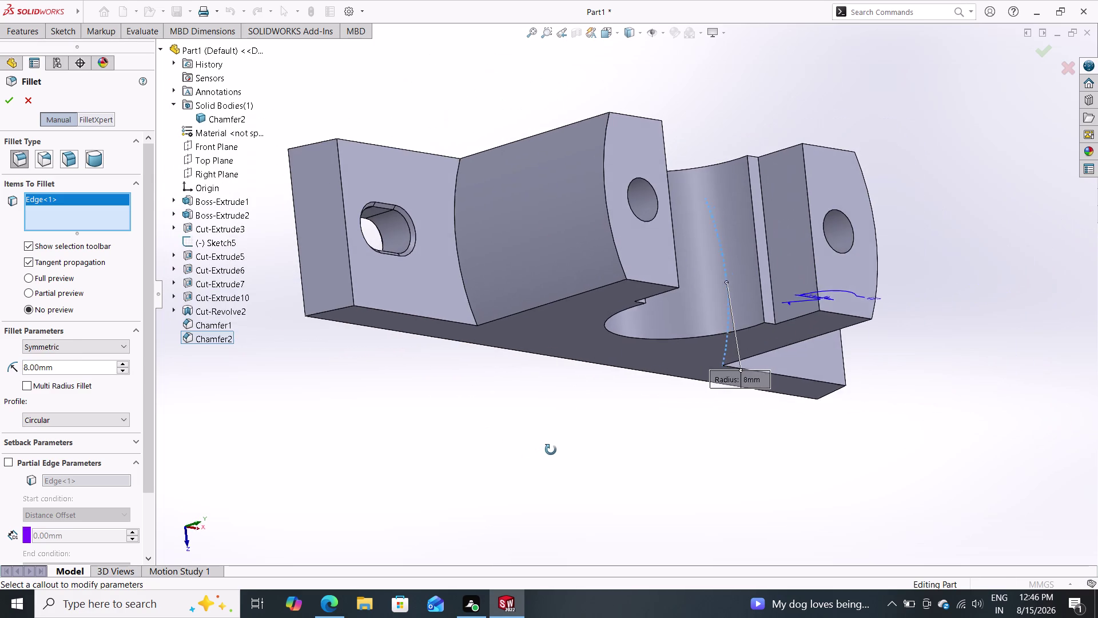
middle_drag(551, 449, 551, 450)
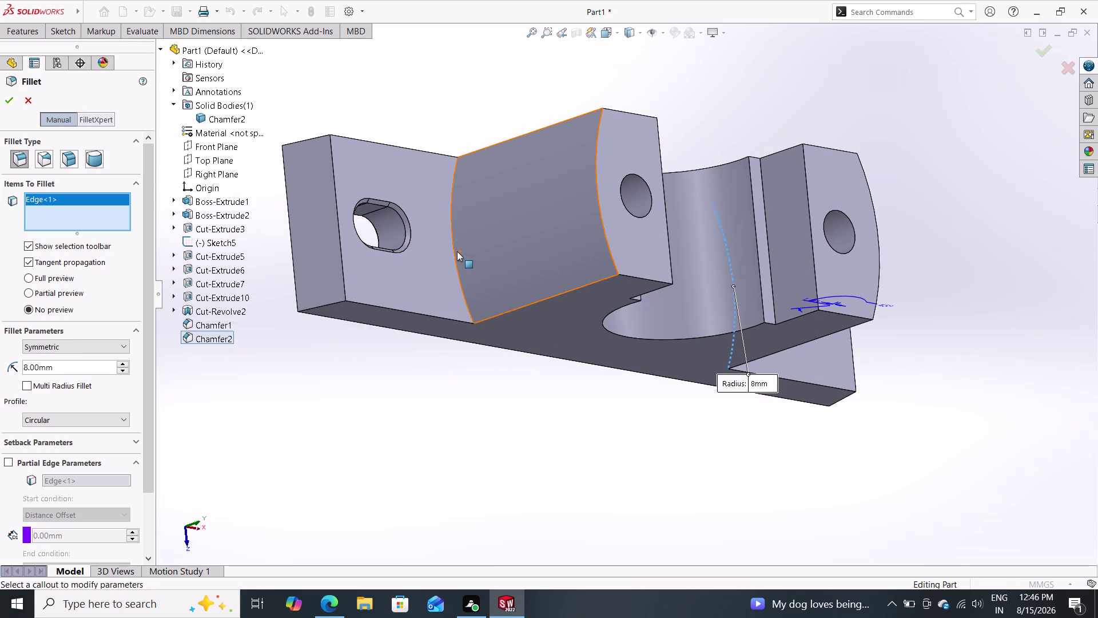
click(456, 250)
click(442, 258)
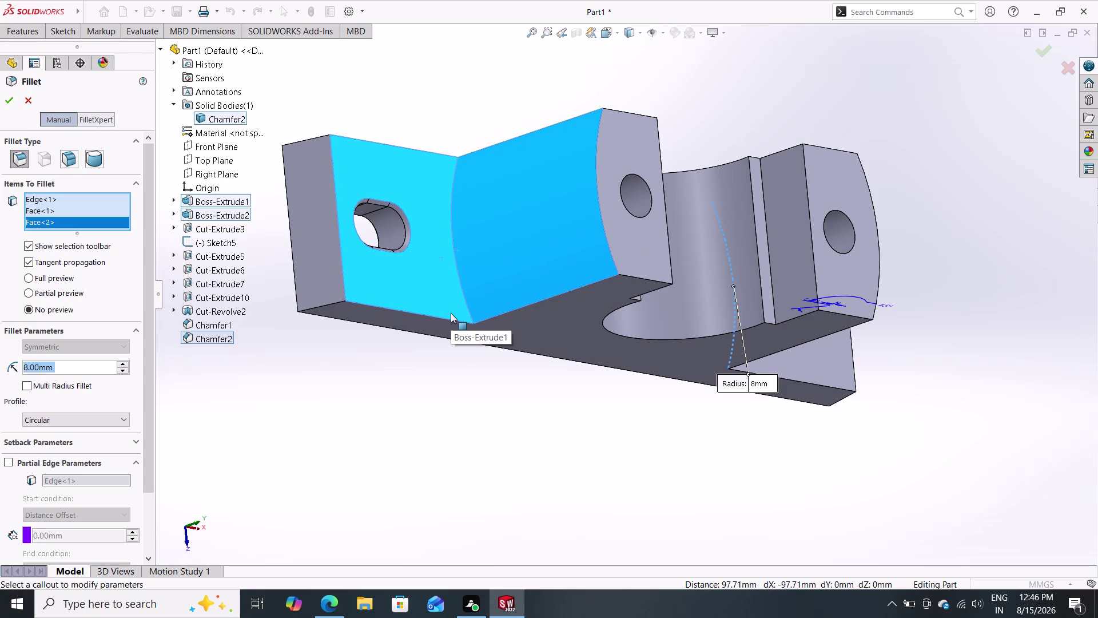
Cancel the 8 mm fillet attempt, undo, and reopen Fillet at 10 mm.
key(Escape)
key(Escape)
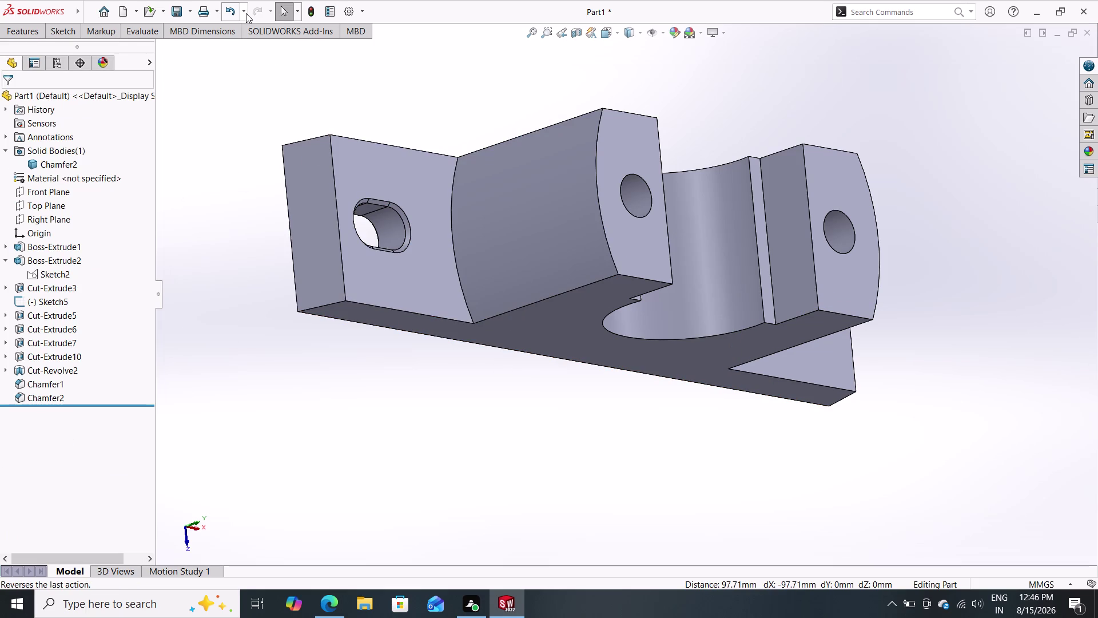
triple_click(34, 28)
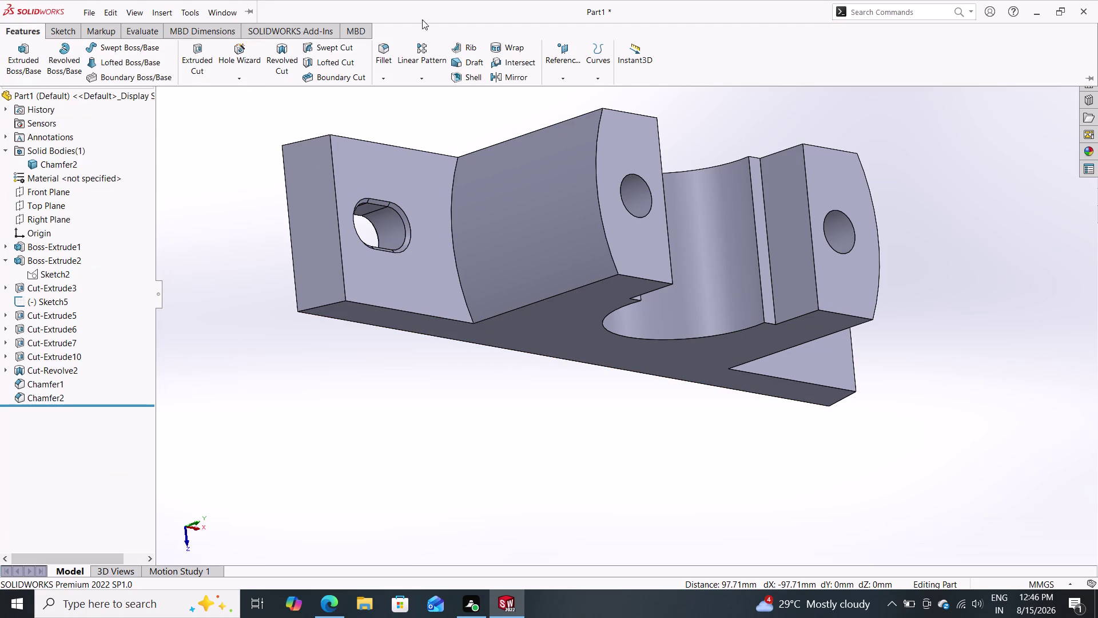
click(377, 51)
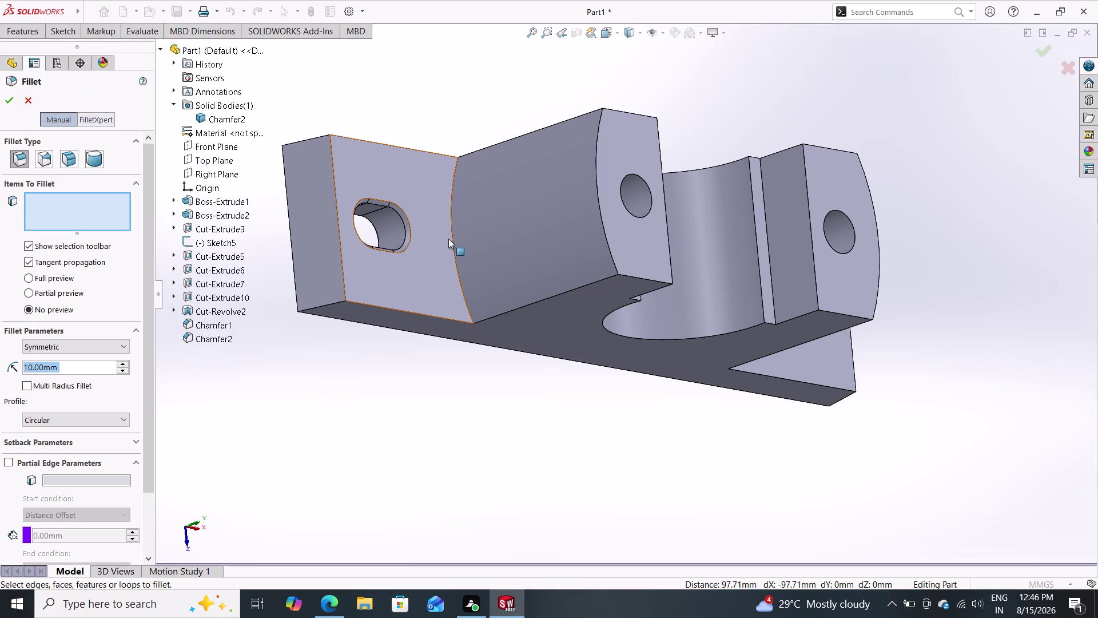
Create Fillet1 with an 8 mm radius on both curved inner upright-to-base edges.
click(451, 239)
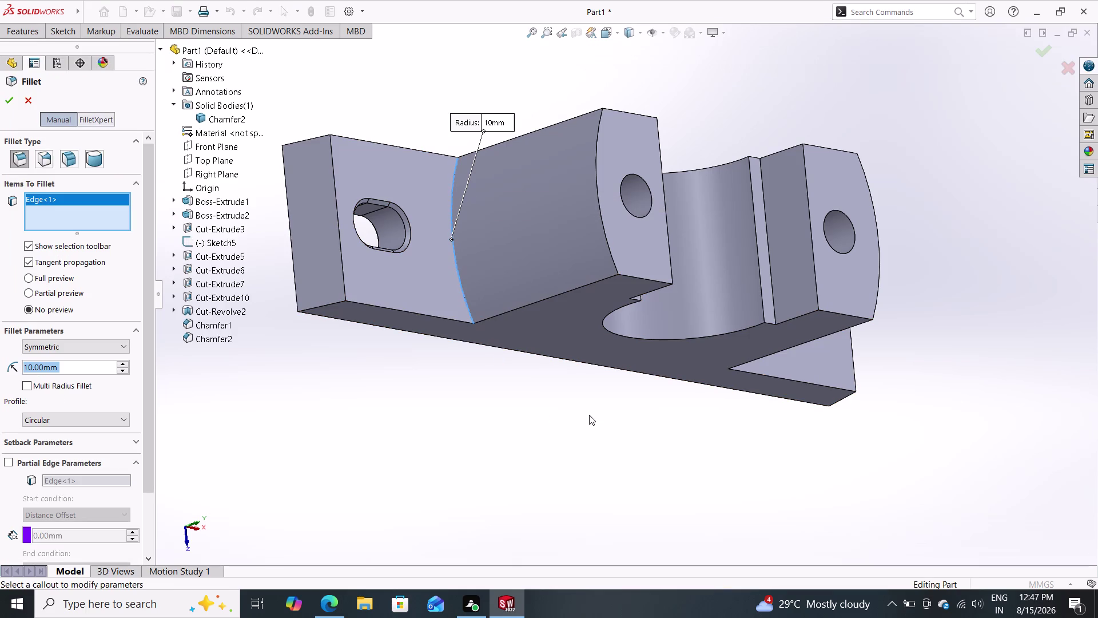
middle_drag(587, 409, 489, 342)
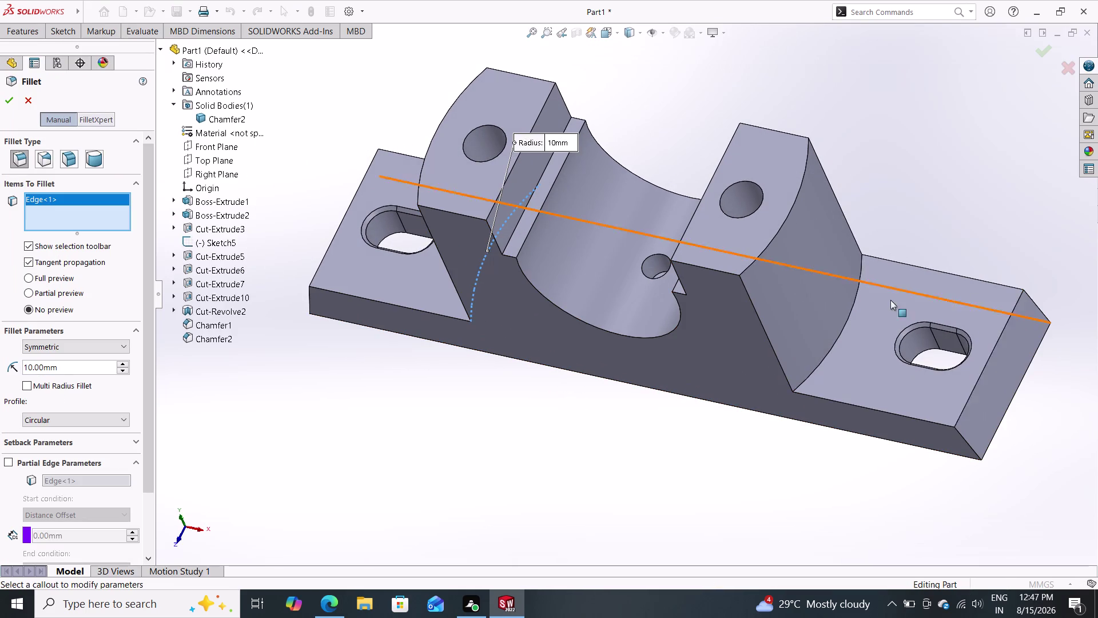
click(848, 319)
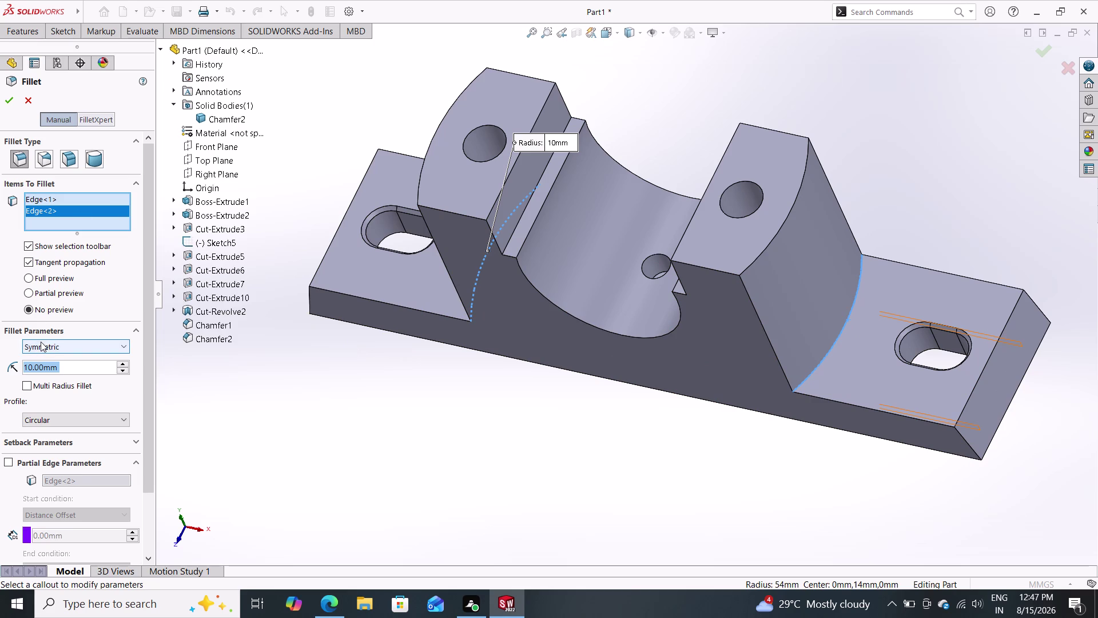
key(8)
key(Return)
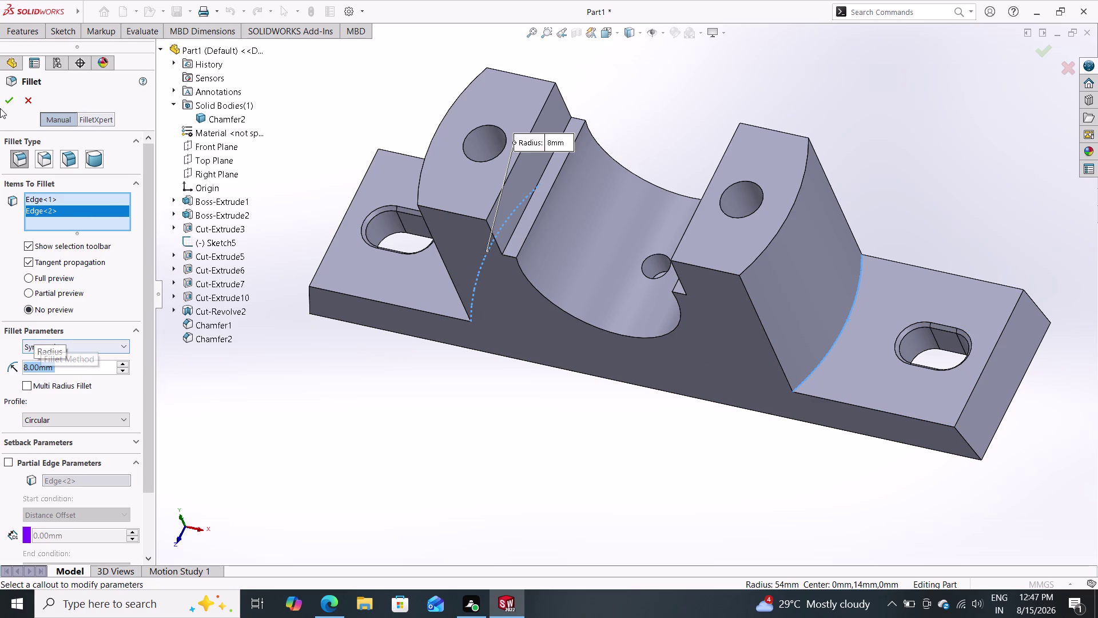
double_click(3, 102)
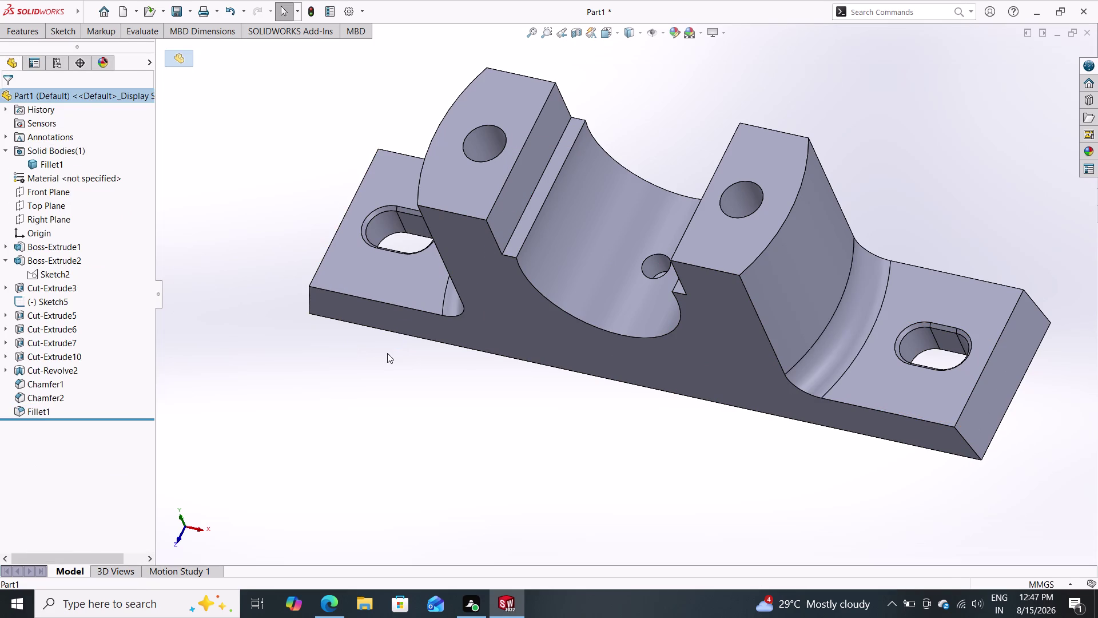
middle_drag(383, 369, 455, 289)
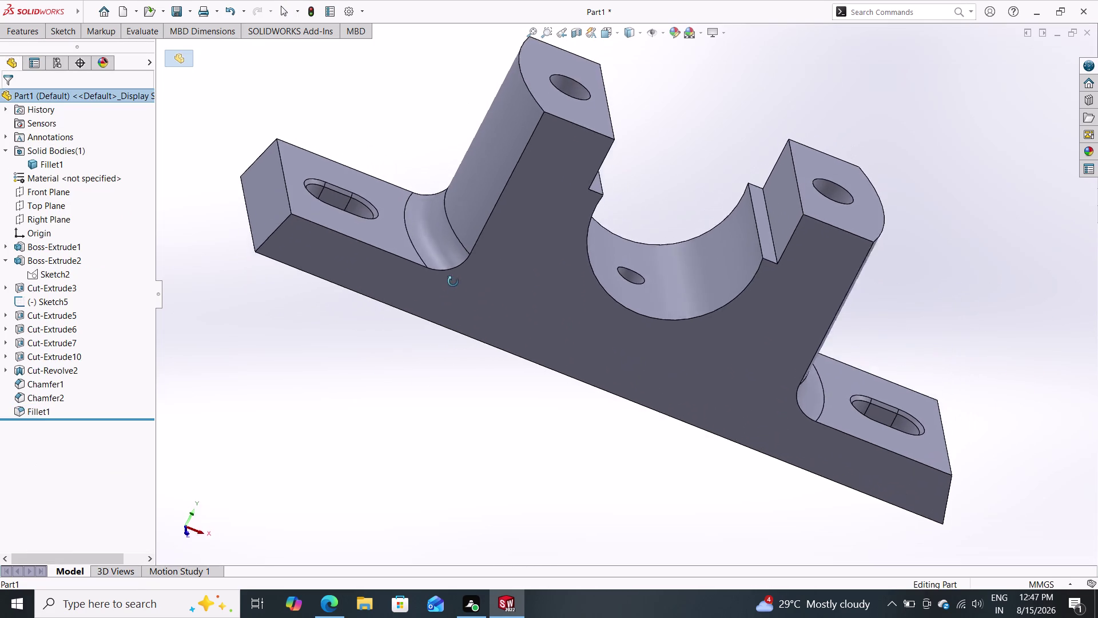
middle_drag(455, 289, 408, 257)
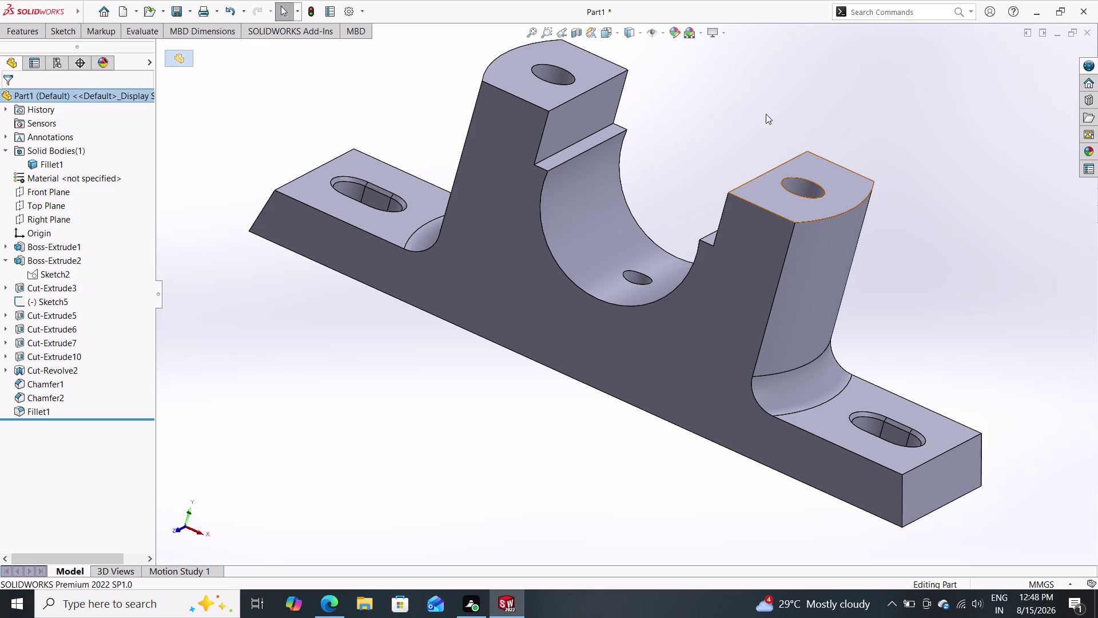
click(639, 33)
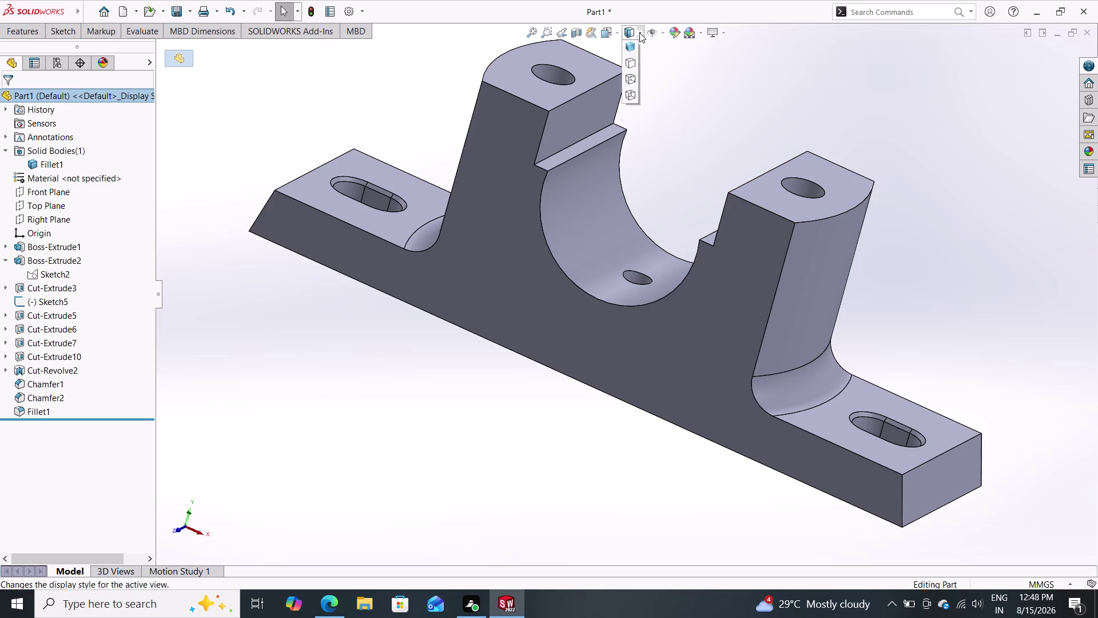
click(639, 32)
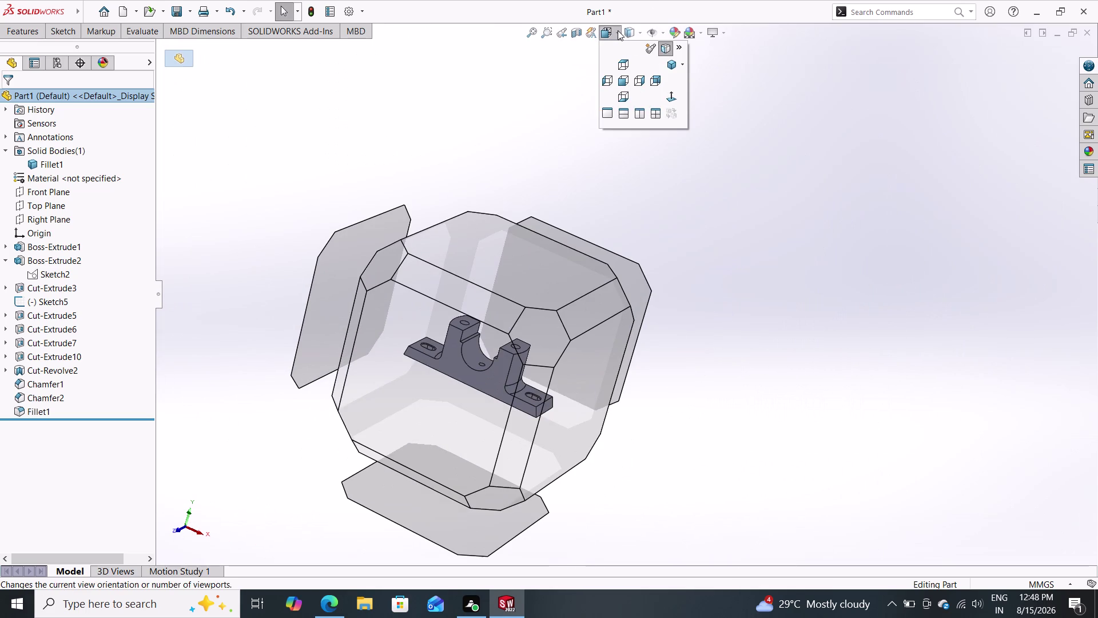
key(Escape)
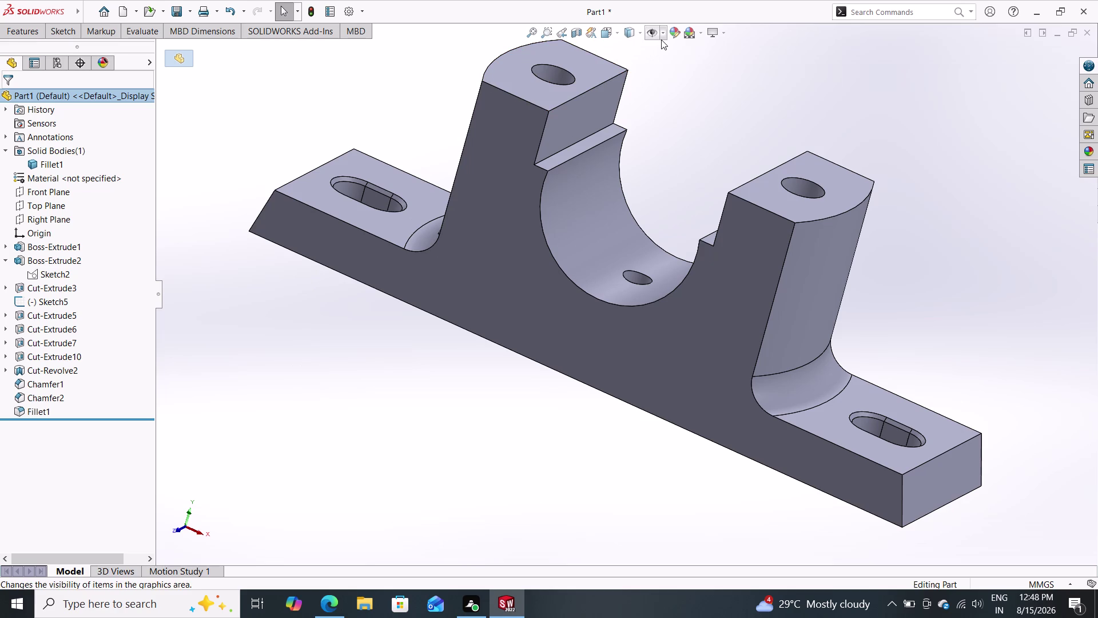
click(701, 34)
click(713, 60)
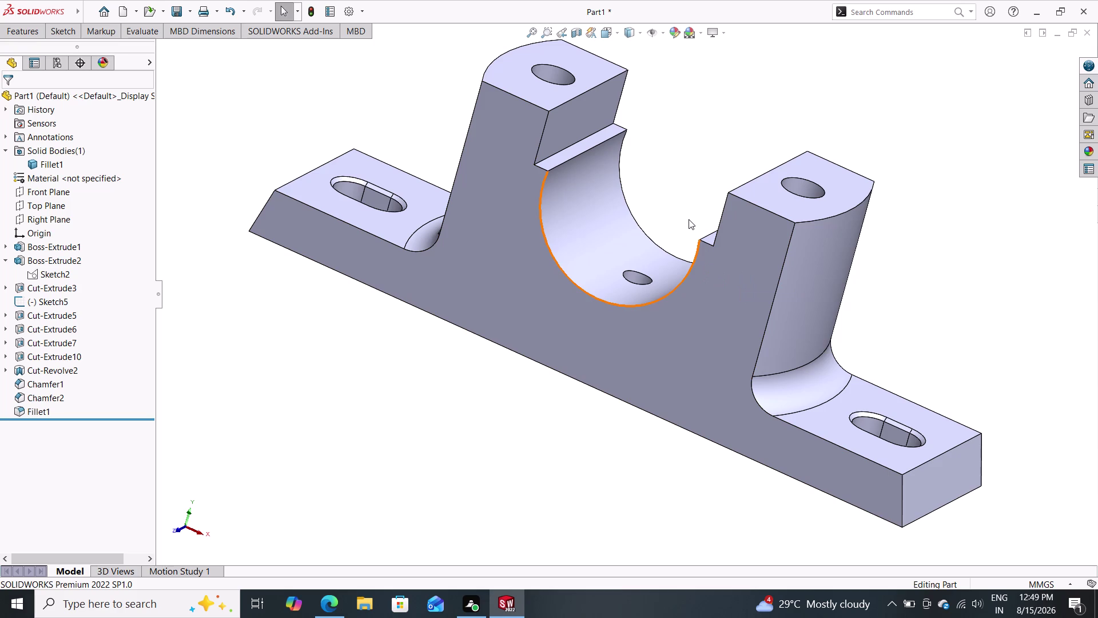
click(16, 29)
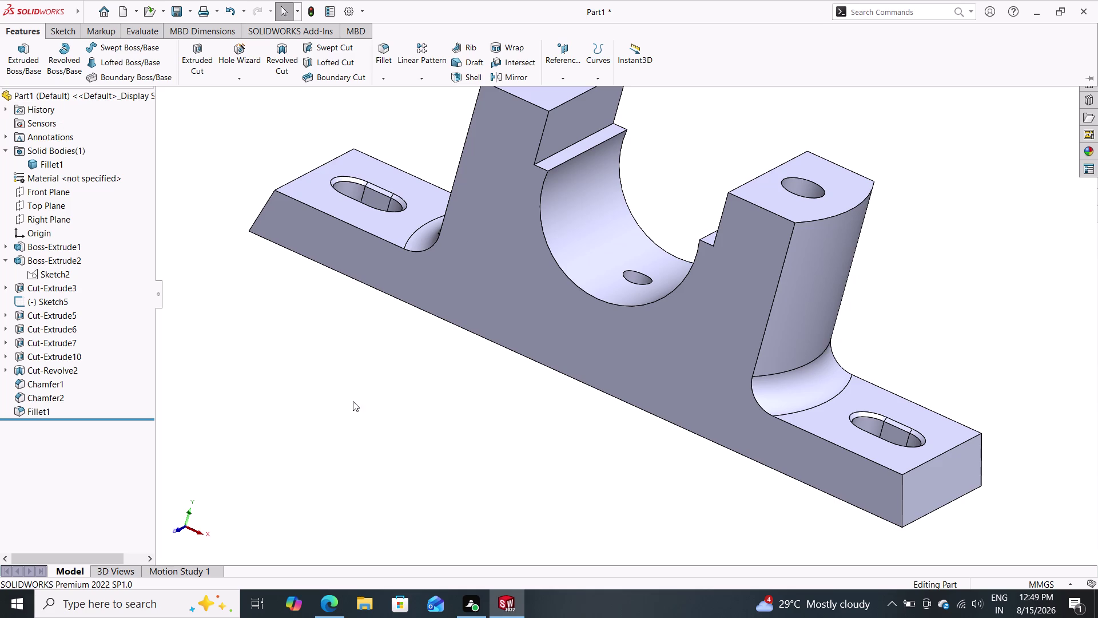
scroll(down, 3)
scroll(up, 3)
scroll(up, 3)
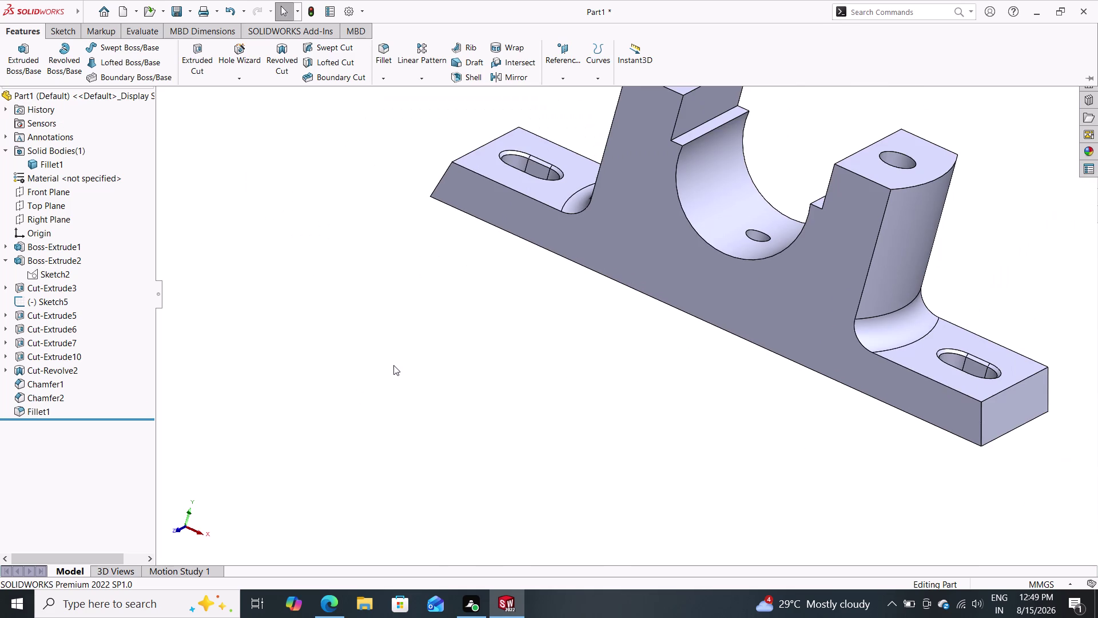
middle_drag(586, 314, 596, 330)
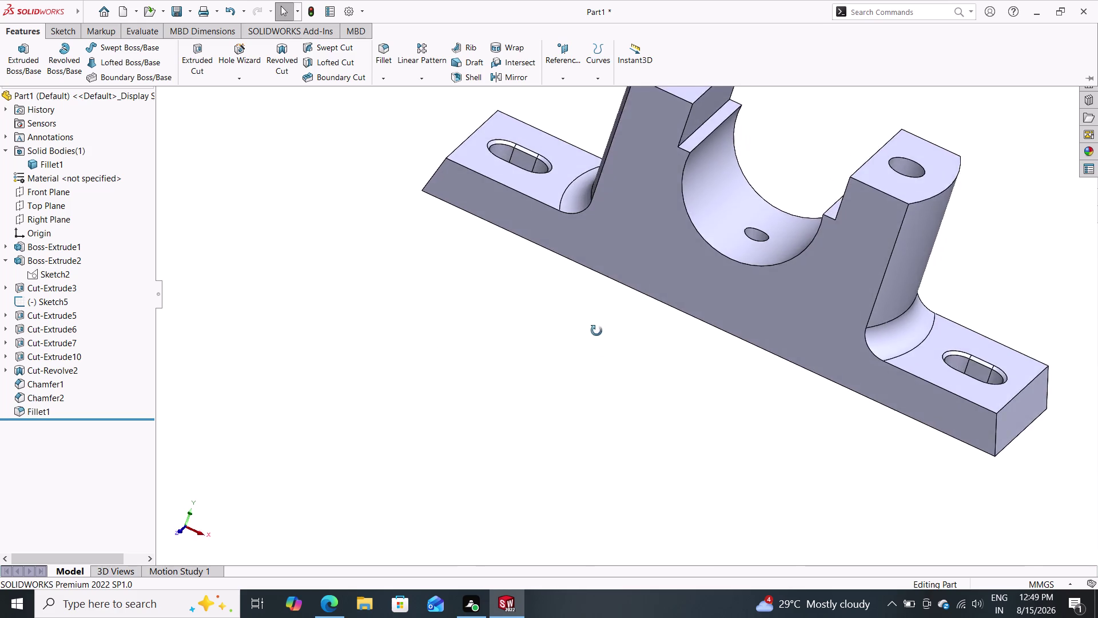
middle_drag(596, 330, 676, 110)
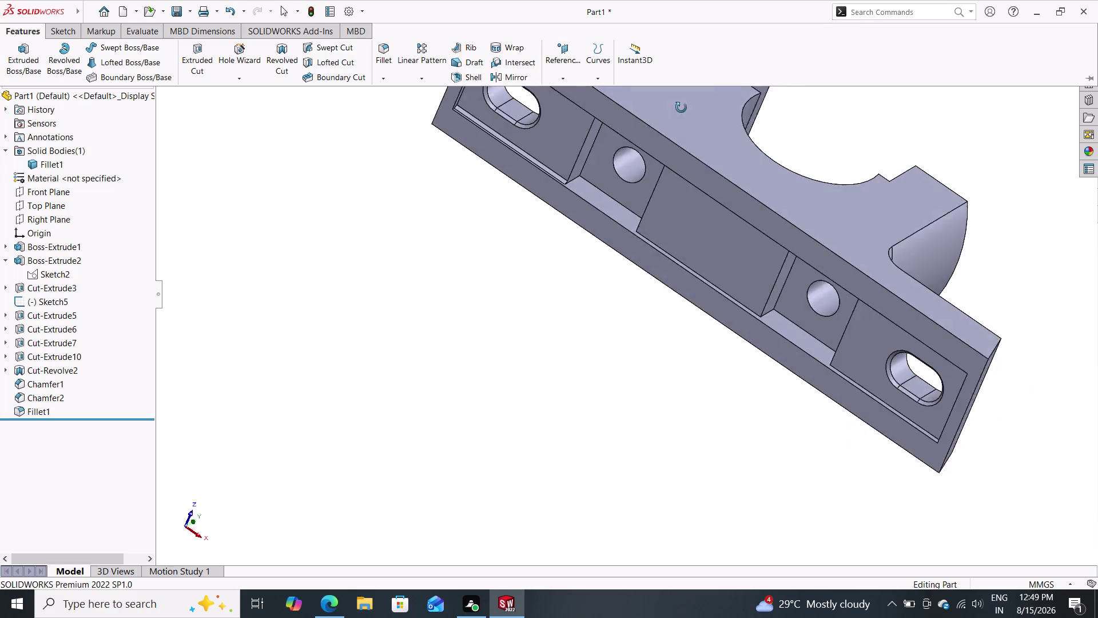
middle_drag(676, 111, 698, 116)
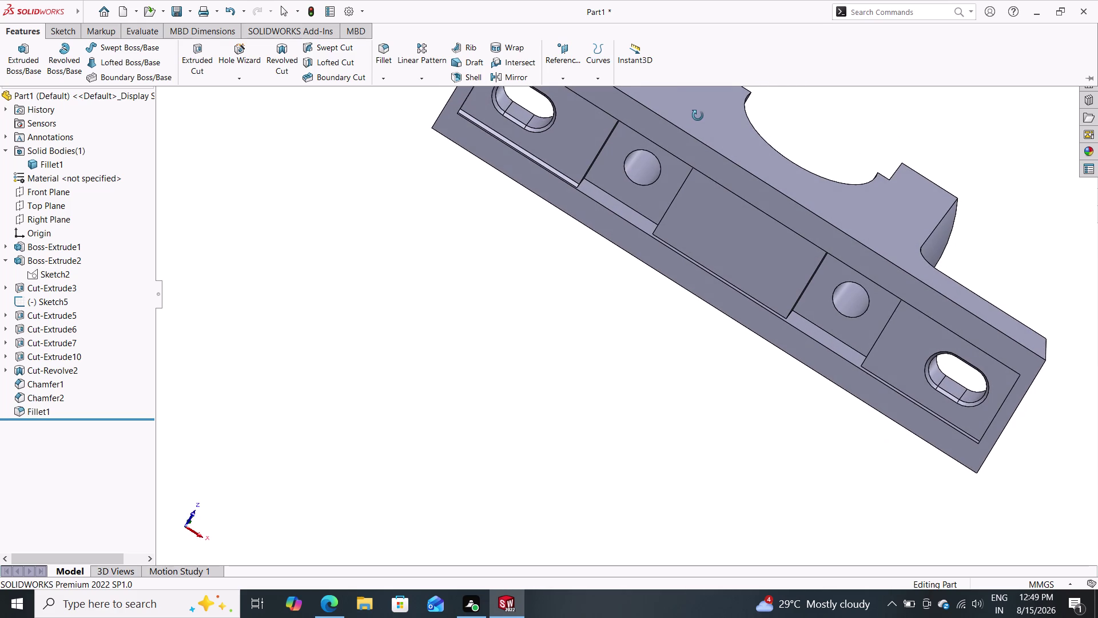
middle_drag(697, 116, 633, 301)
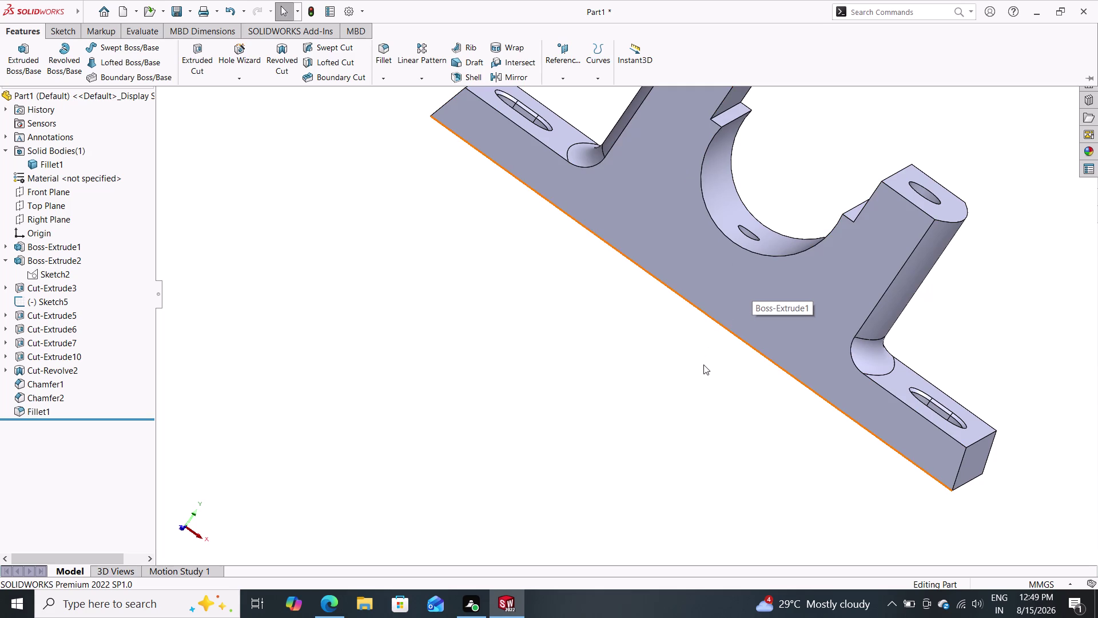
double_click(1090, 155)
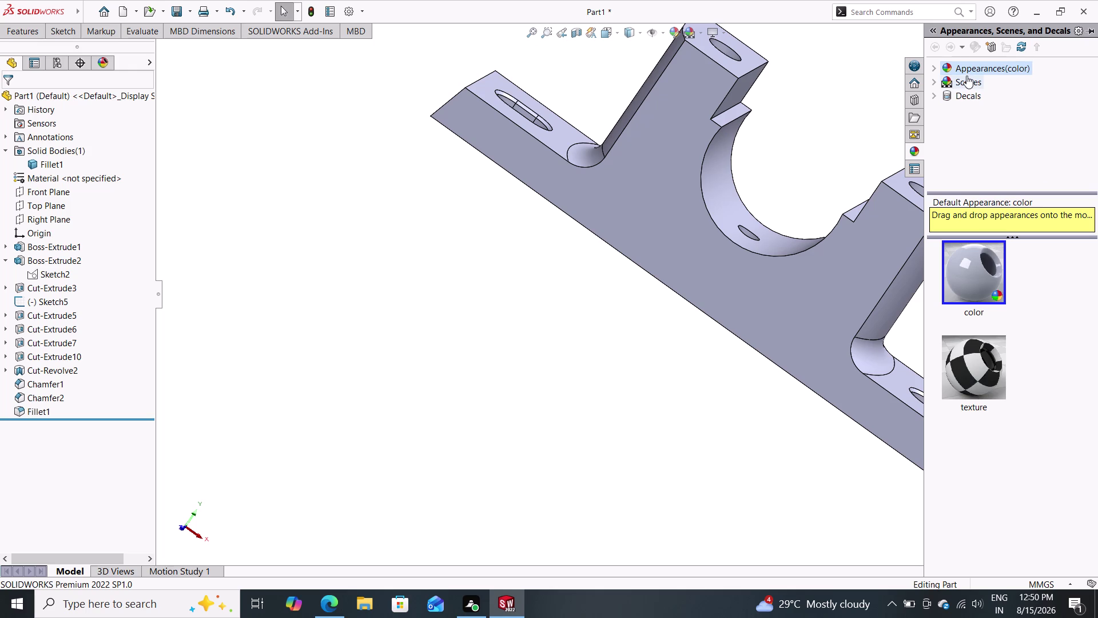
Browse the scene and appearance categories in the Appearances, Scenes, and Decals pane.
click(937, 81)
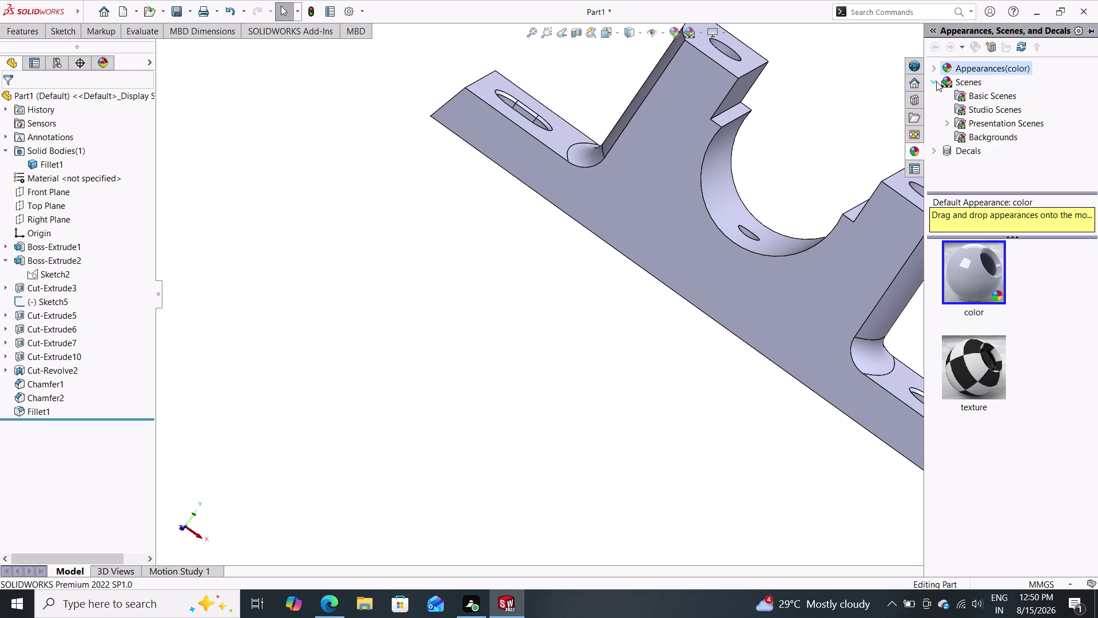
double_click(935, 66)
click(934, 65)
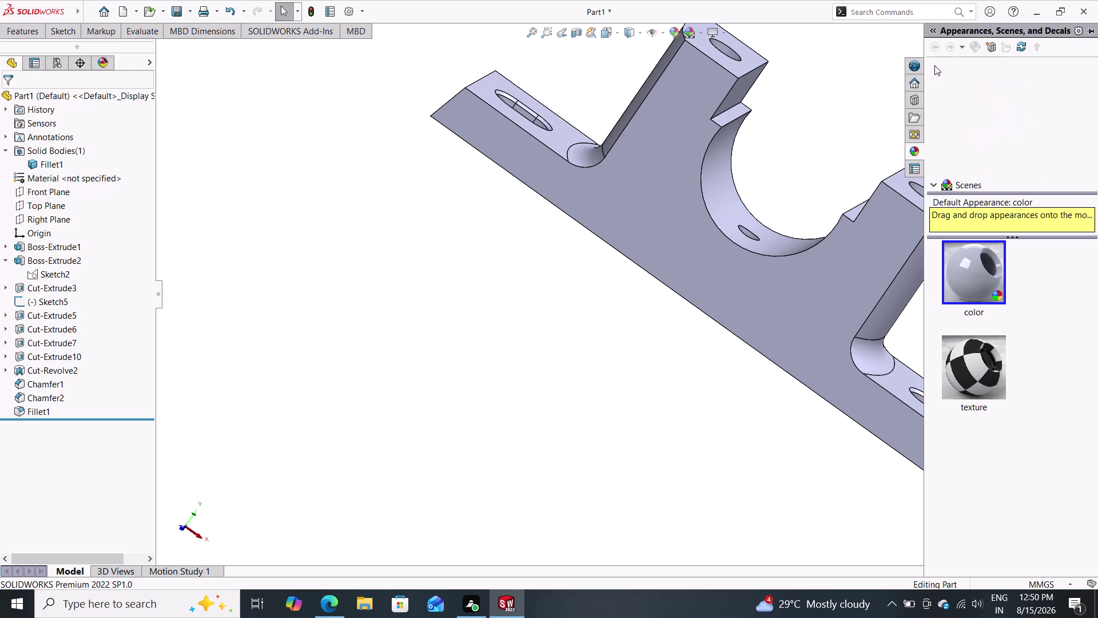
double_click(980, 97)
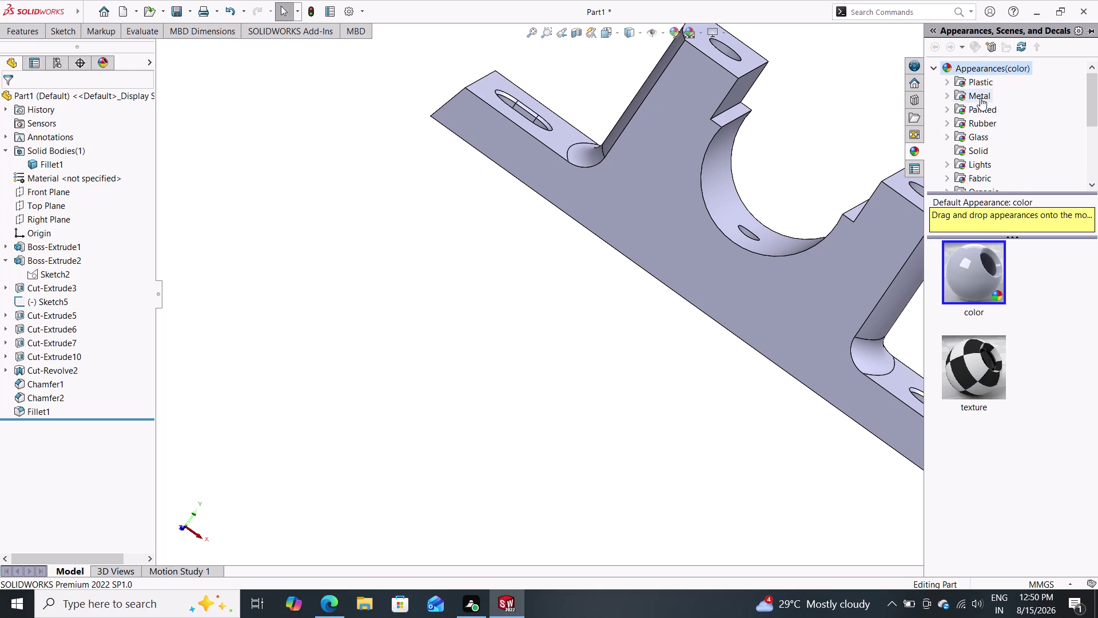
scroll(down, 3)
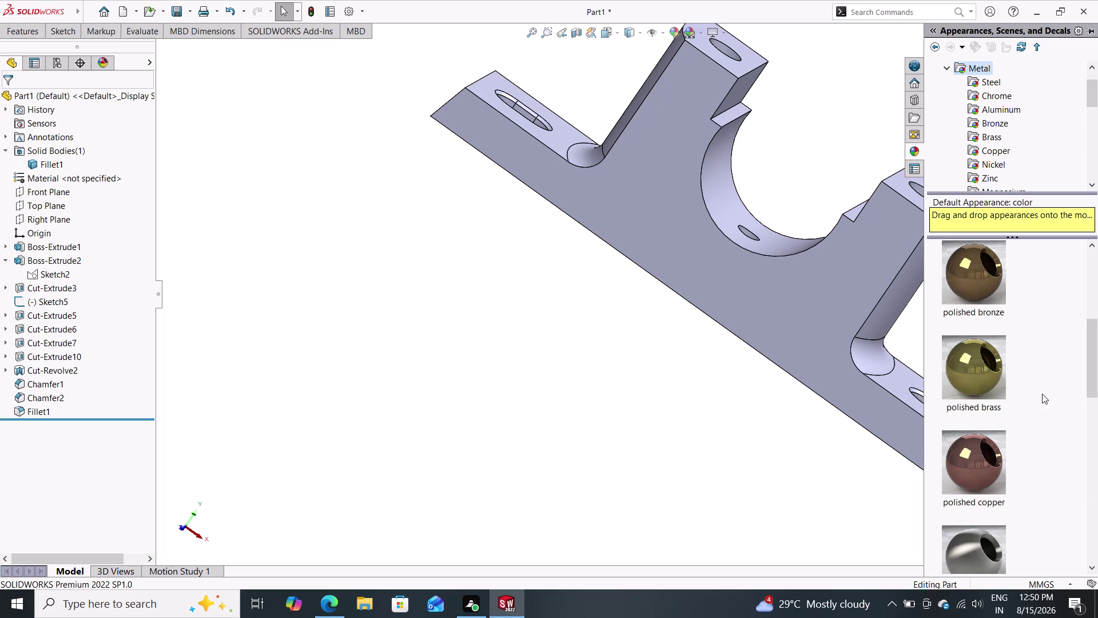
scroll(down, 3)
scroll(up, 3)
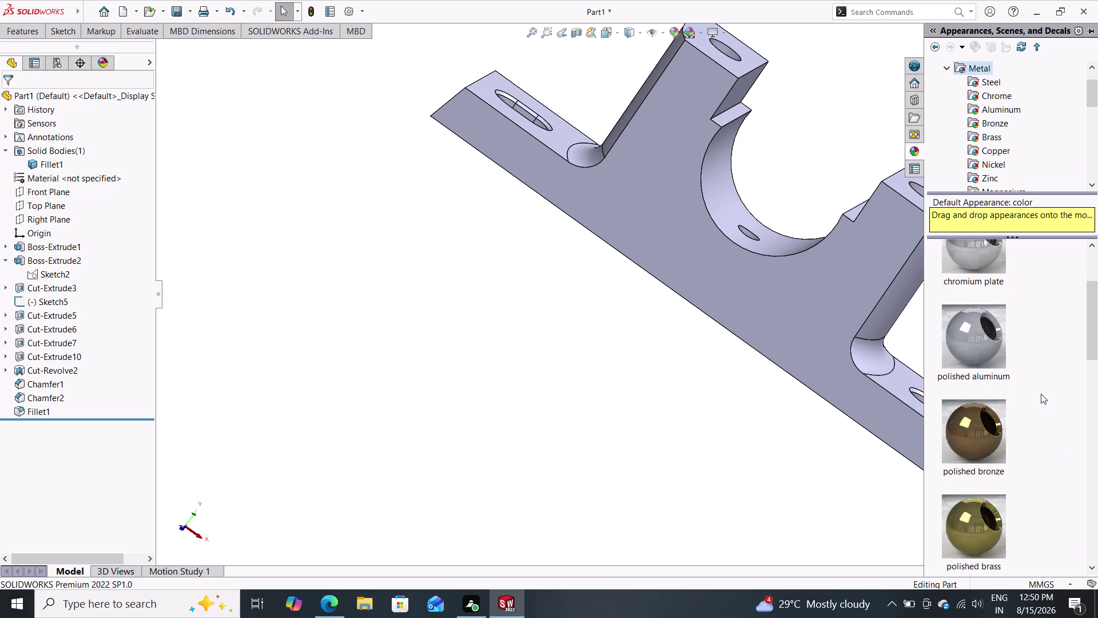
scroll(up, 3)
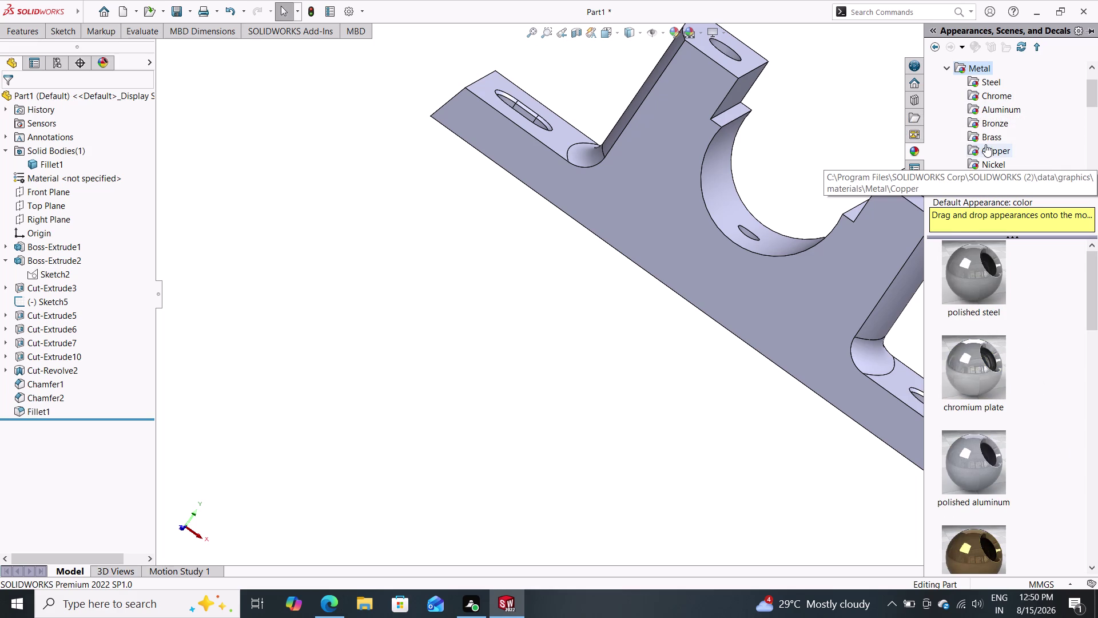
Collapse the metal appearances and expand Painted > Car to list car paint colours.
click(945, 70)
click(947, 82)
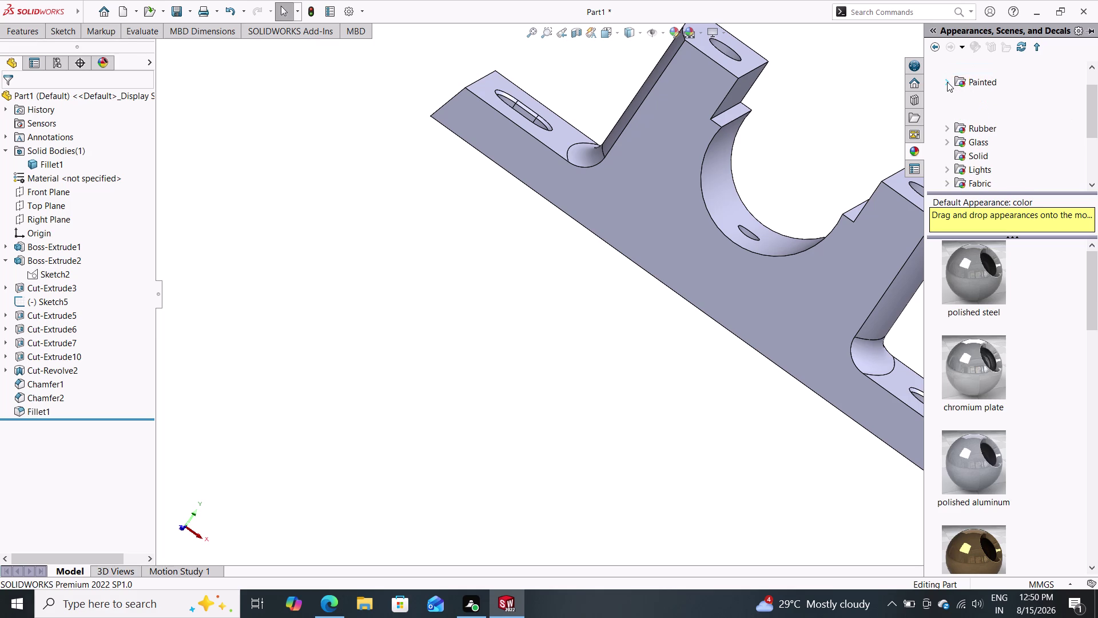
click(981, 91)
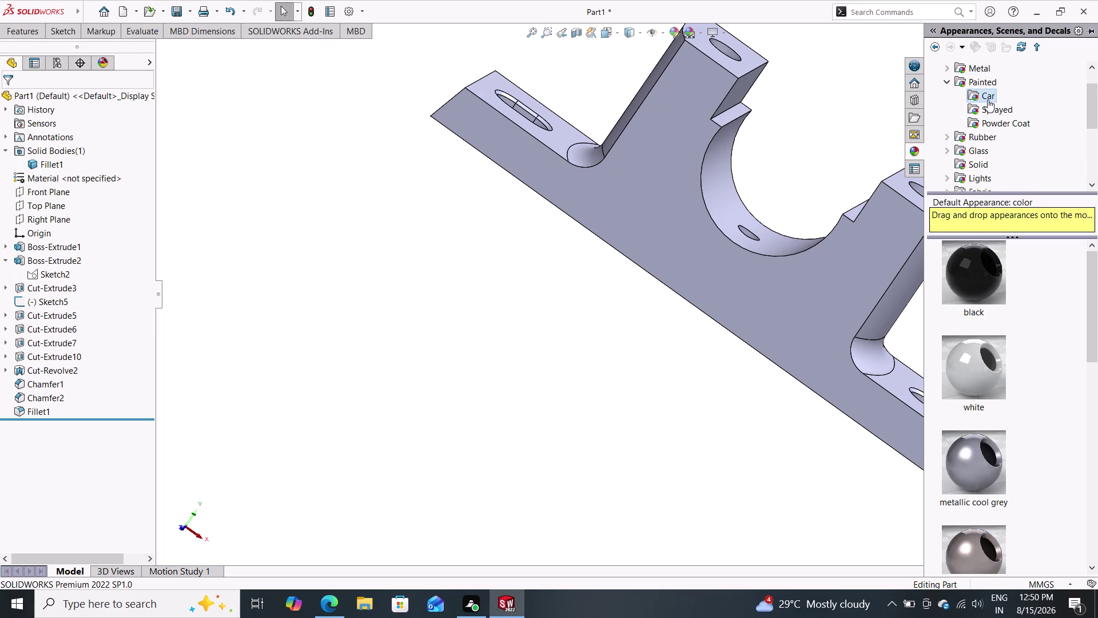
click(988, 91)
scroll(down, 3)
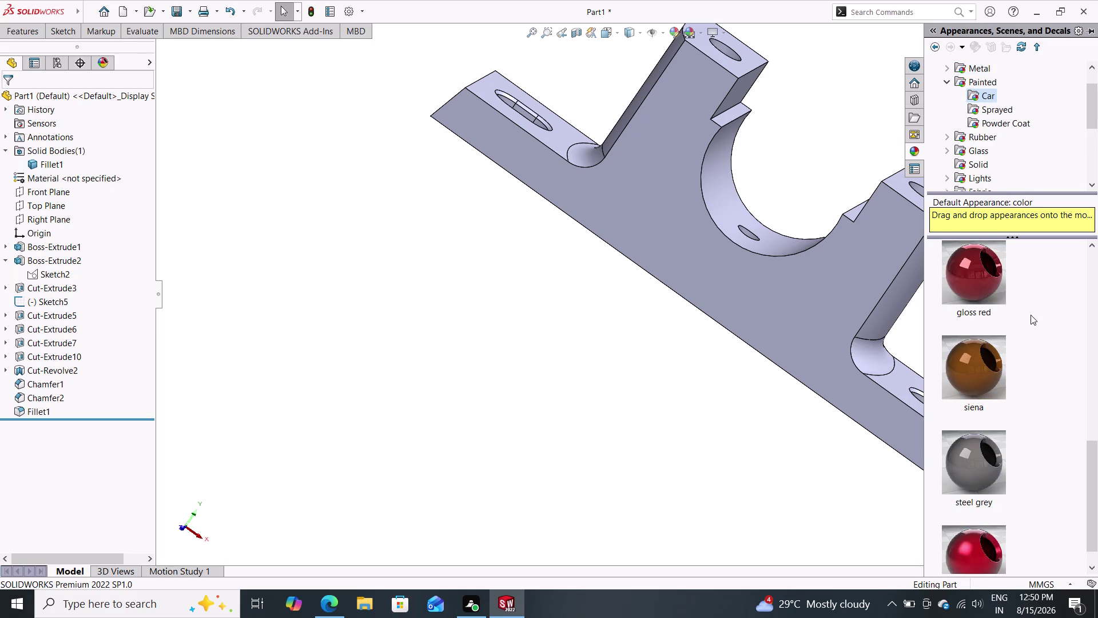
scroll(up, 3)
Drag the metallic car paint onto the part and apply it to the whole body.
drag(986, 363, 951, 345)
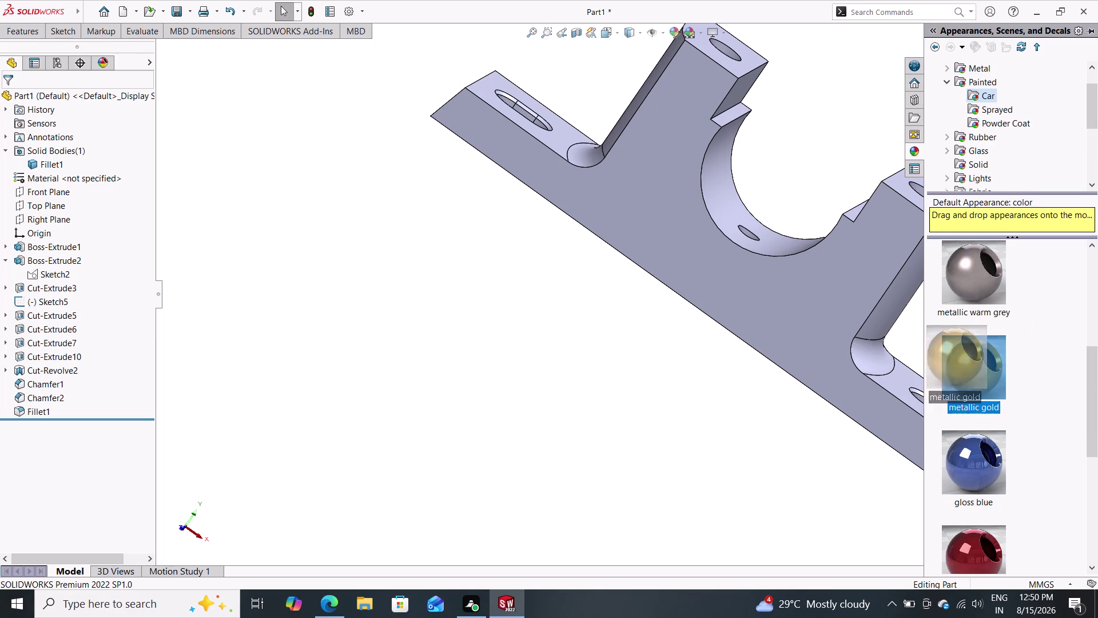
drag(950, 344, 719, 253)
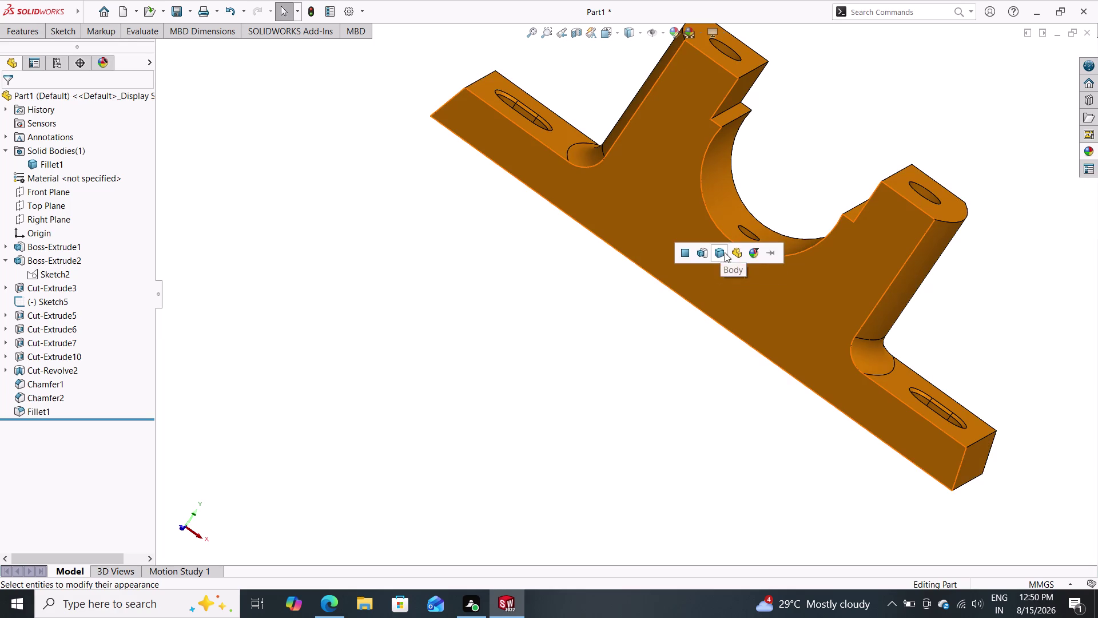
click(736, 248)
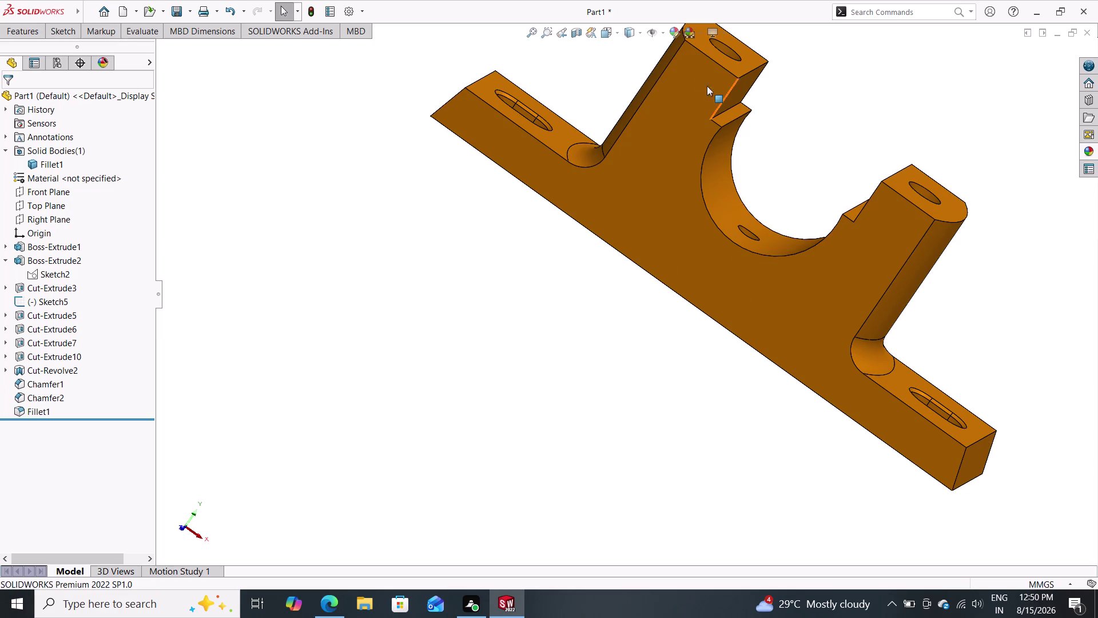
Turn on RealView Graphics and orbit the casing to inspect it from several sides.
click(721, 33)
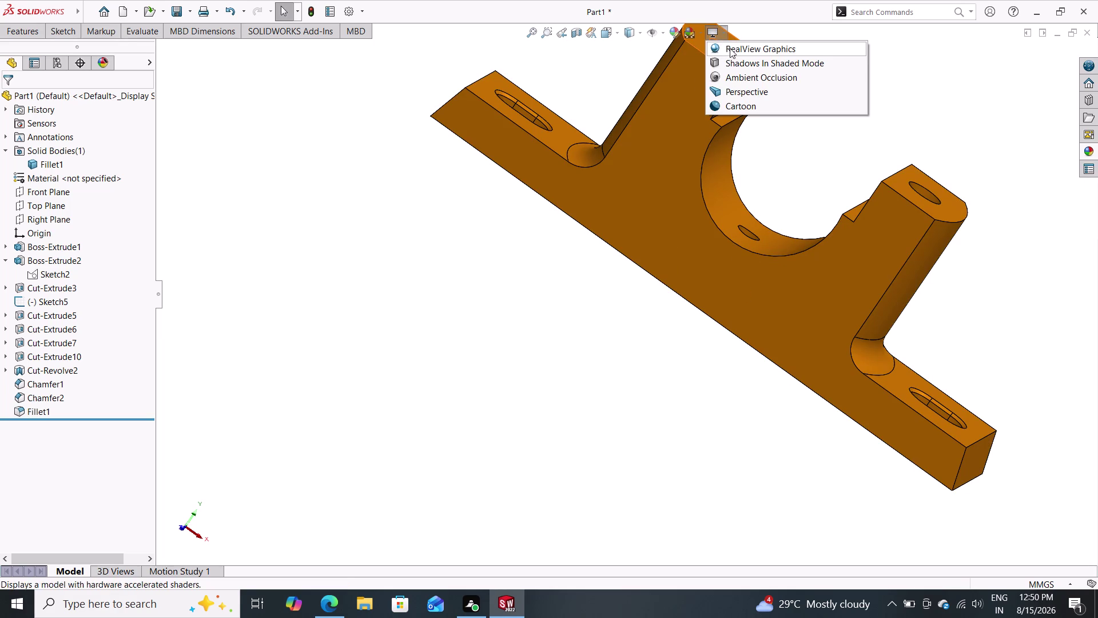
double_click(732, 53)
middle_drag(861, 150, 836, 166)
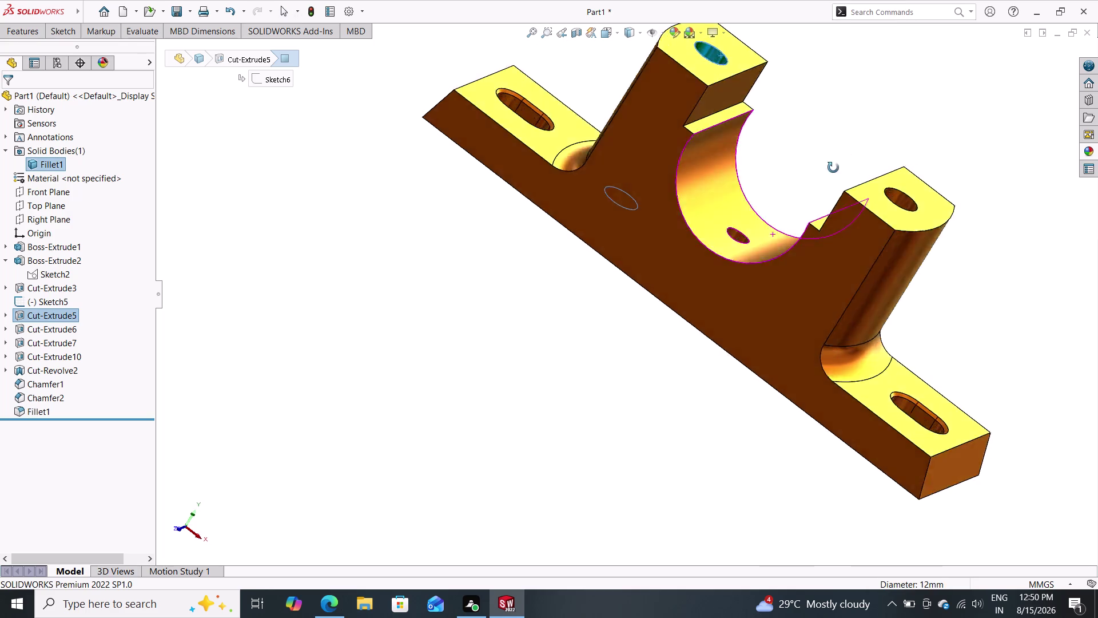
middle_drag(836, 165, 676, 283)
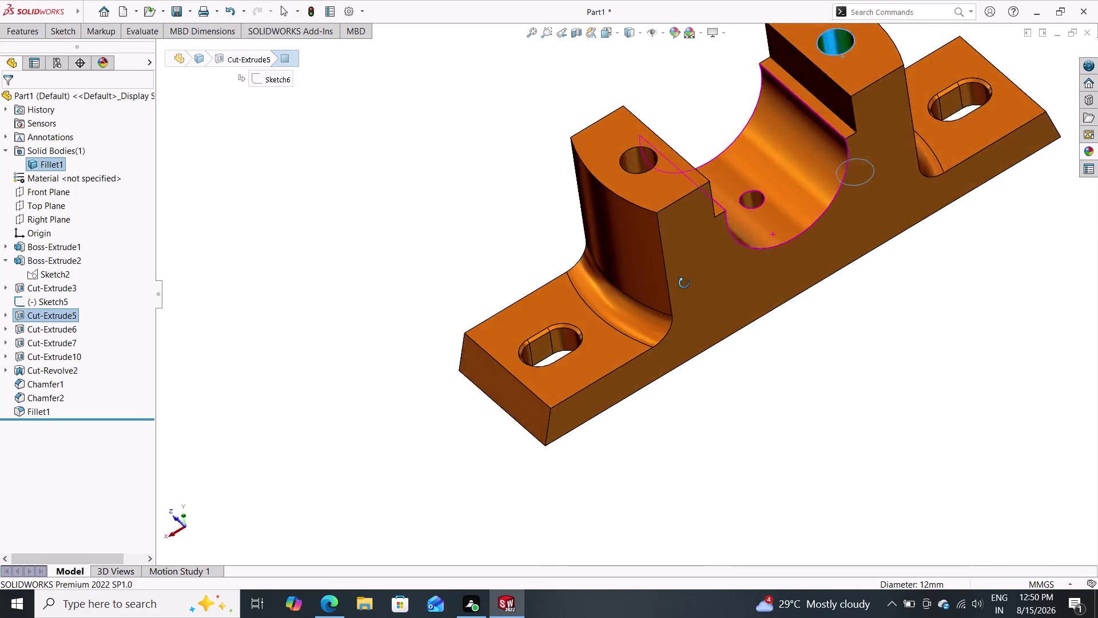
middle_drag(676, 283, 637, 258)
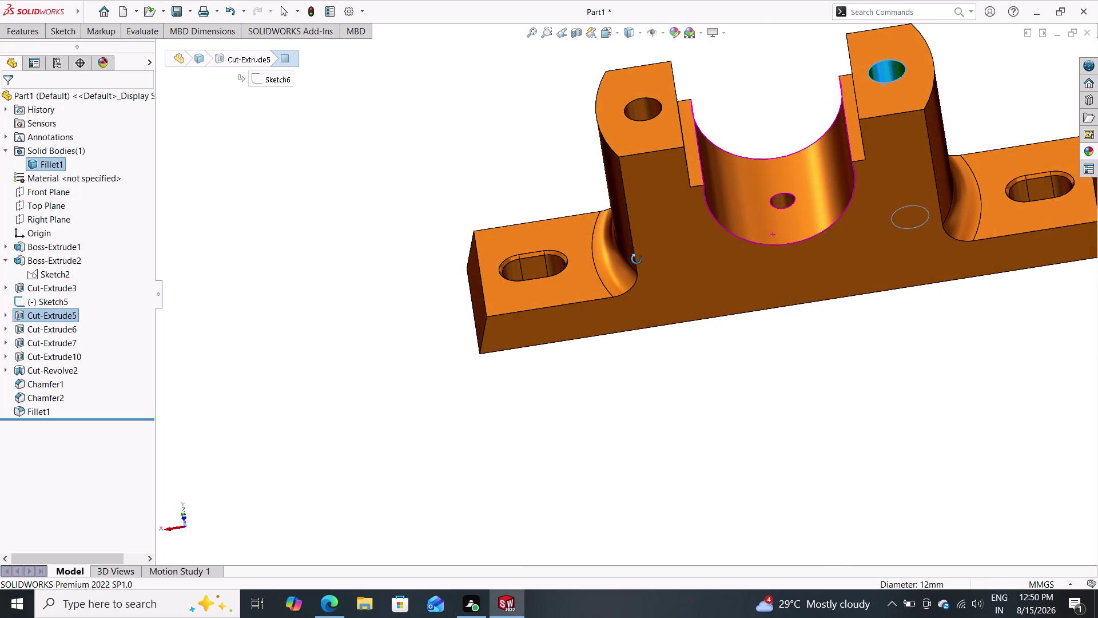
middle_drag(636, 258, 637, 259)
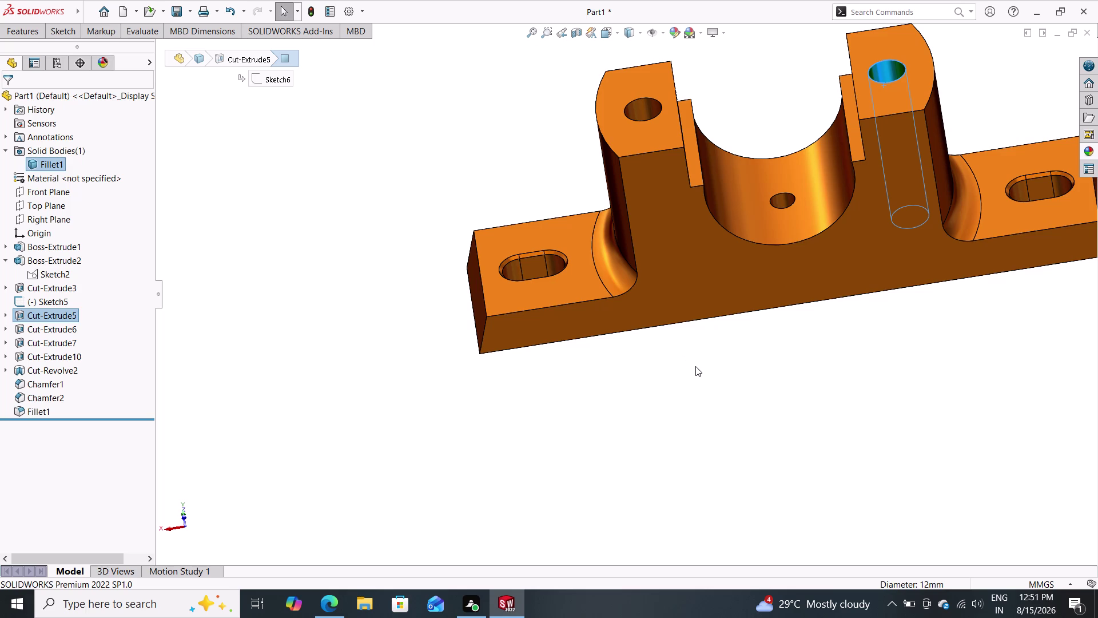
click(188, 12)
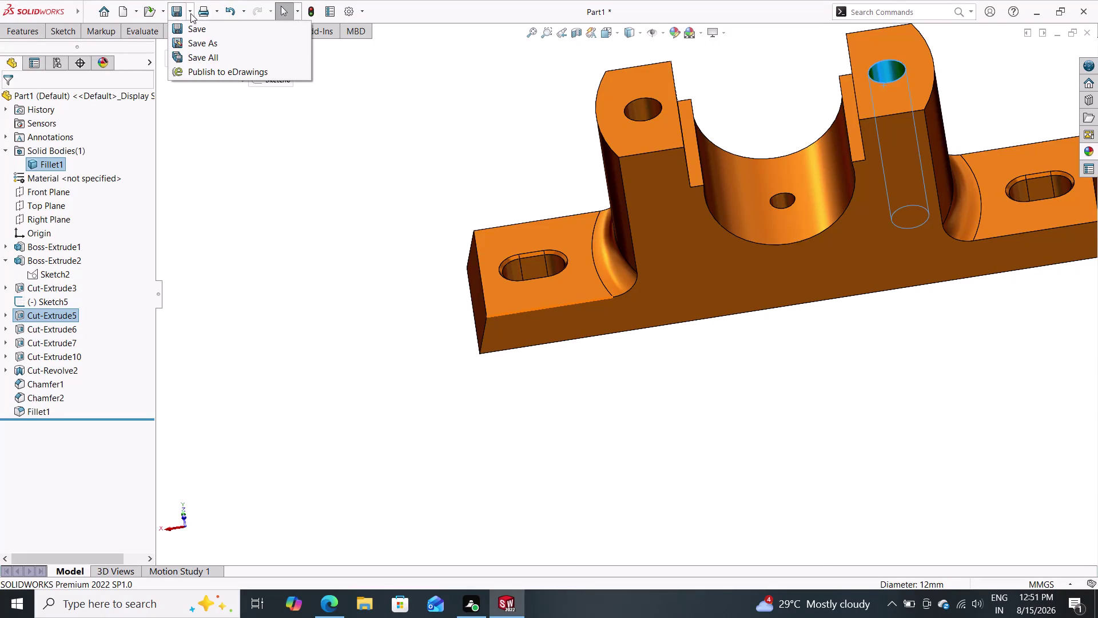
Save the part as 'casting body' in the plumber block folder.
click(201, 42)
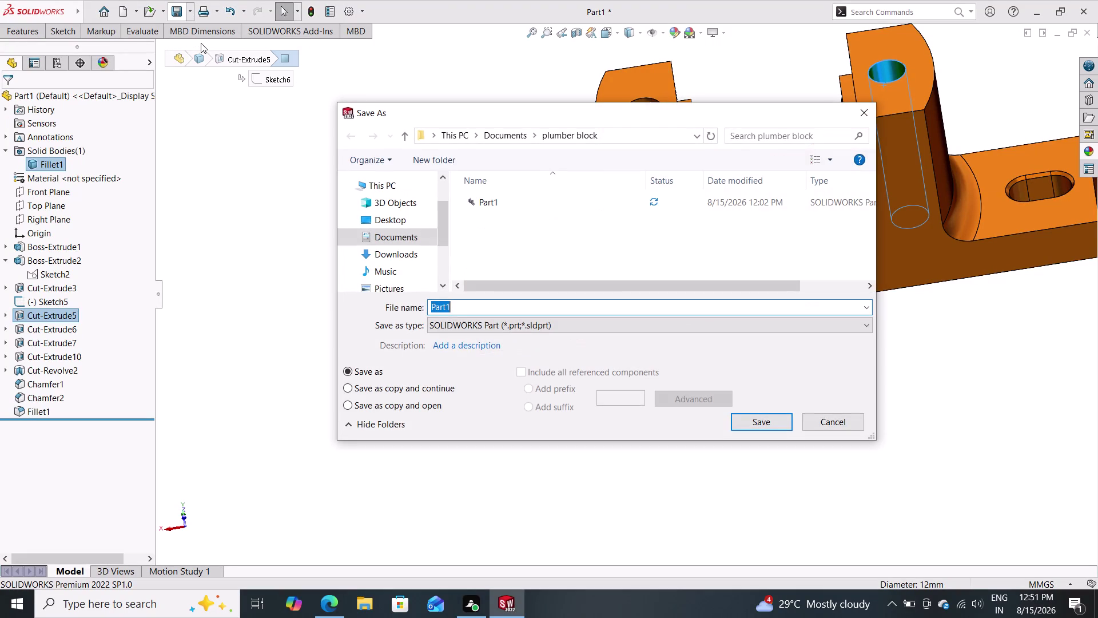
text(ca)
text(sting)
key(space)
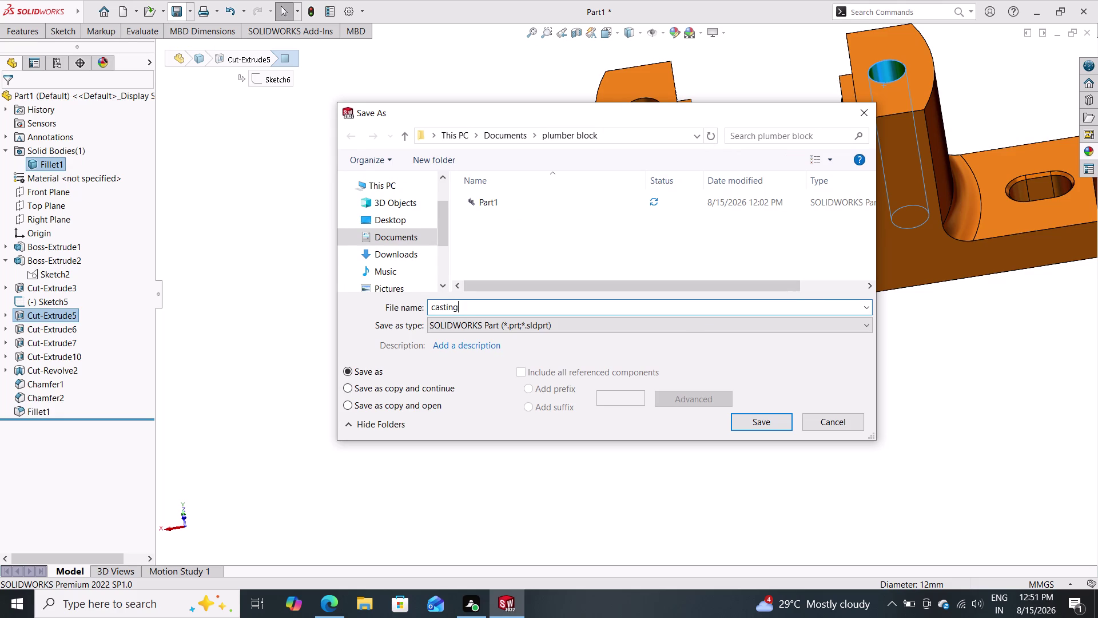
text(body)
key(Return)
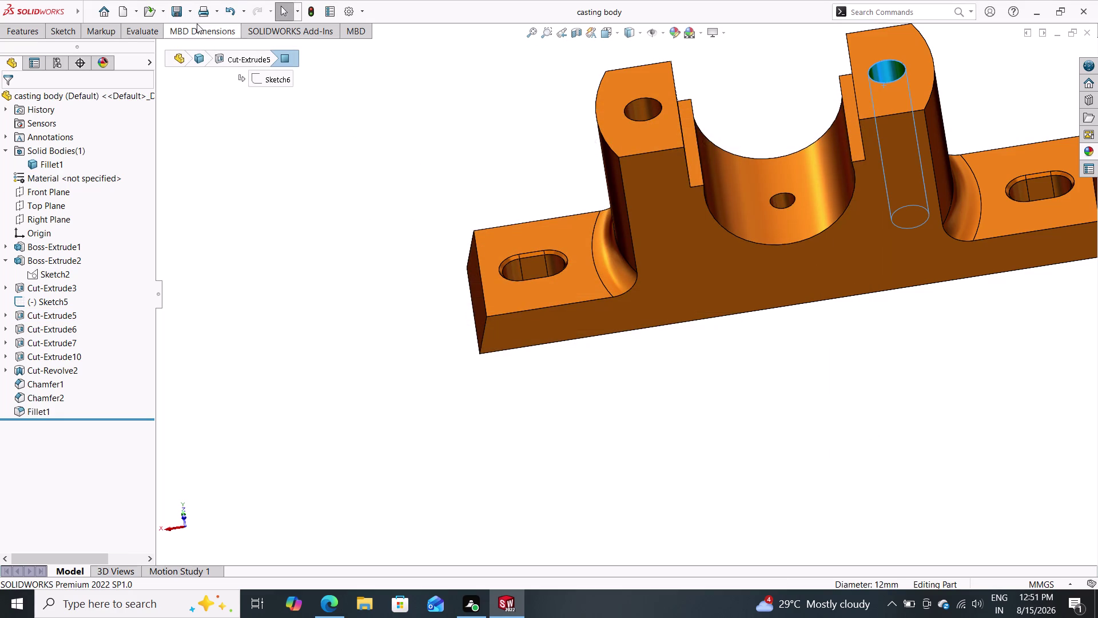
click(187, 1)
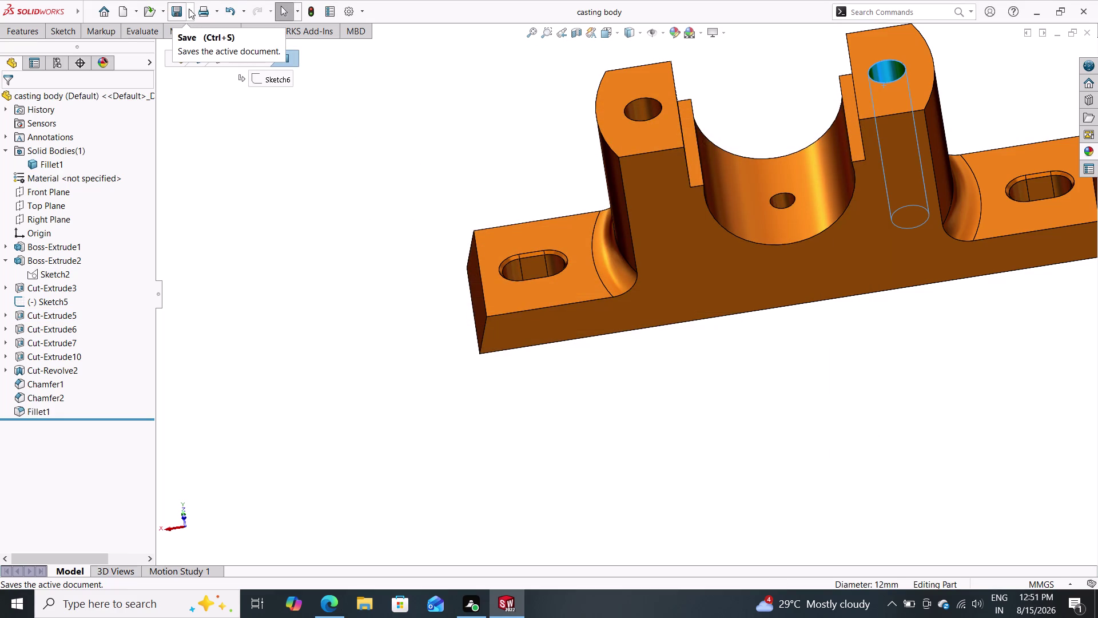
click(176, 13)
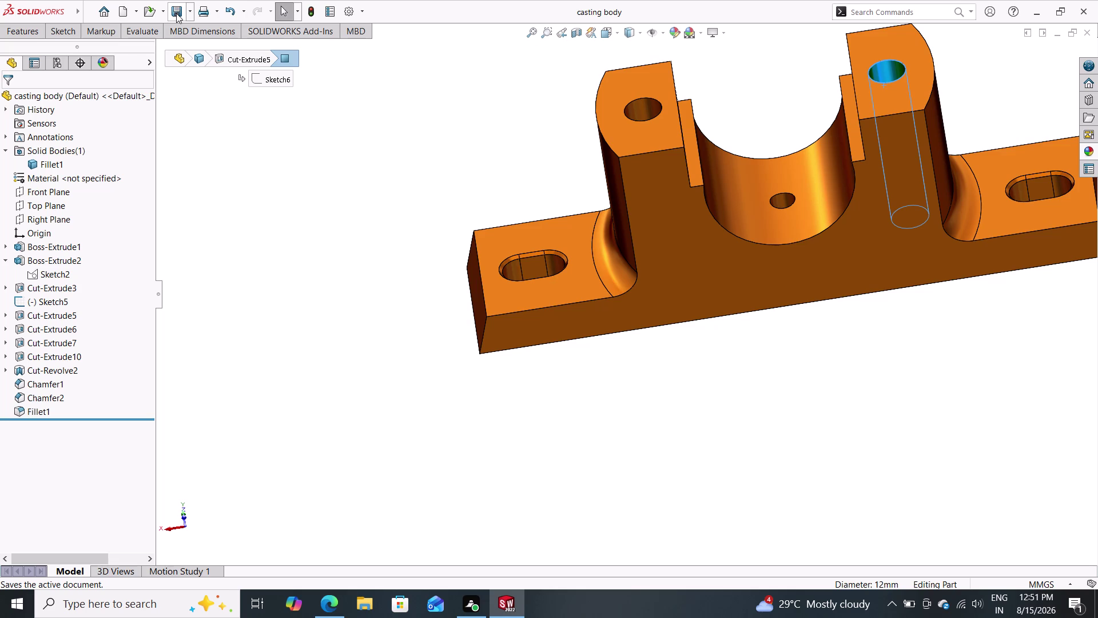
Delete the leftover Part1 file through the Save As dialog, then start a new document.
click(191, 11)
click(193, 40)
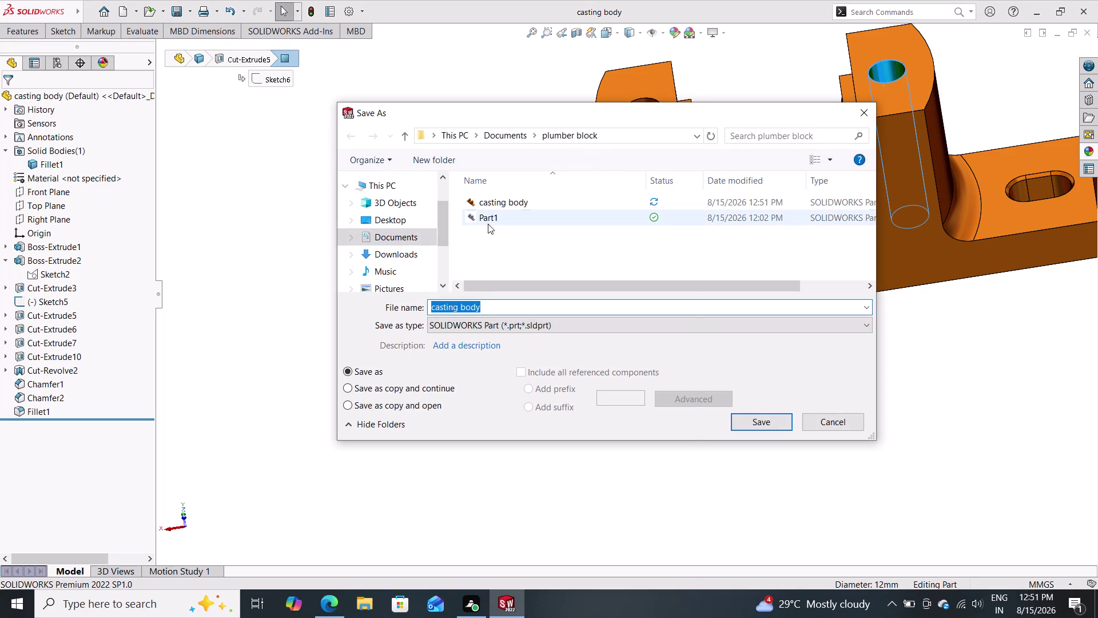
right_click(488, 223)
click(551, 538)
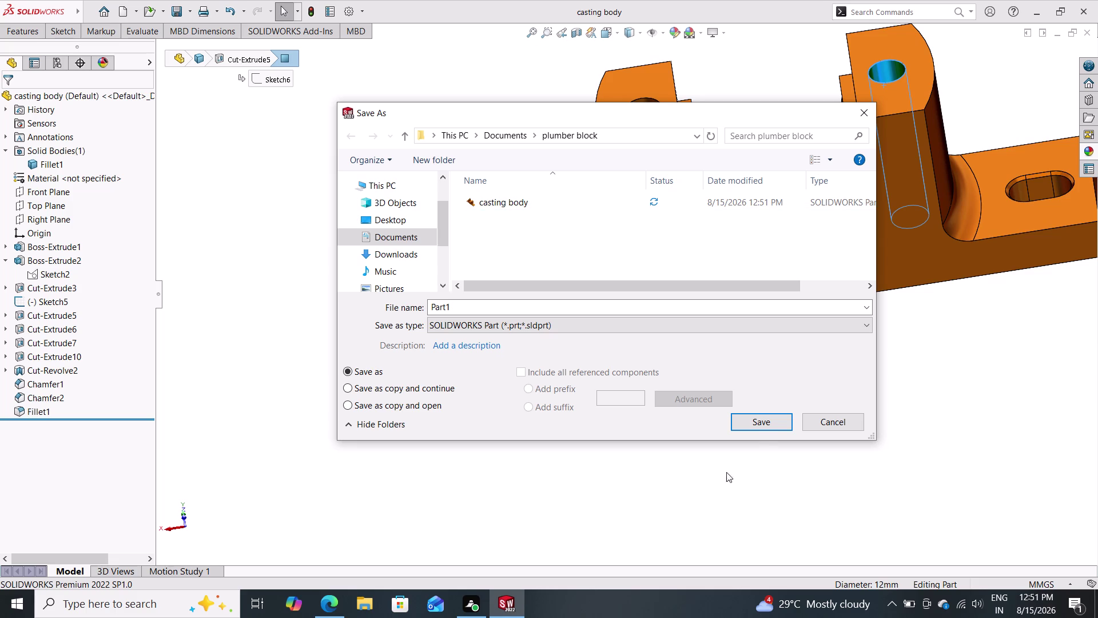
double_click(818, 417)
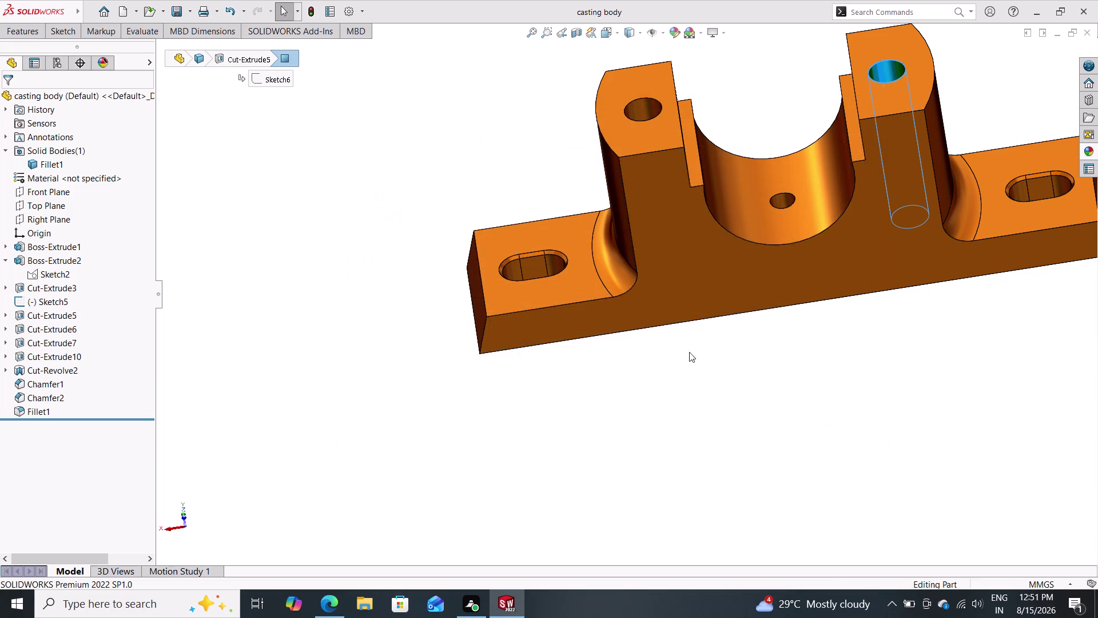
click(188, 13)
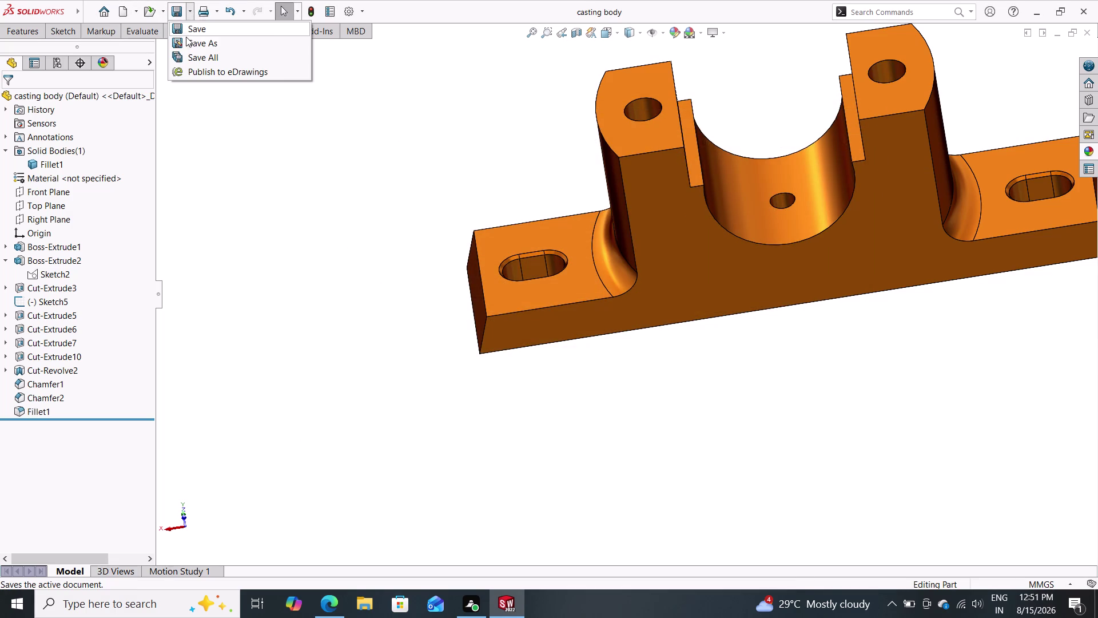
click(187, 44)
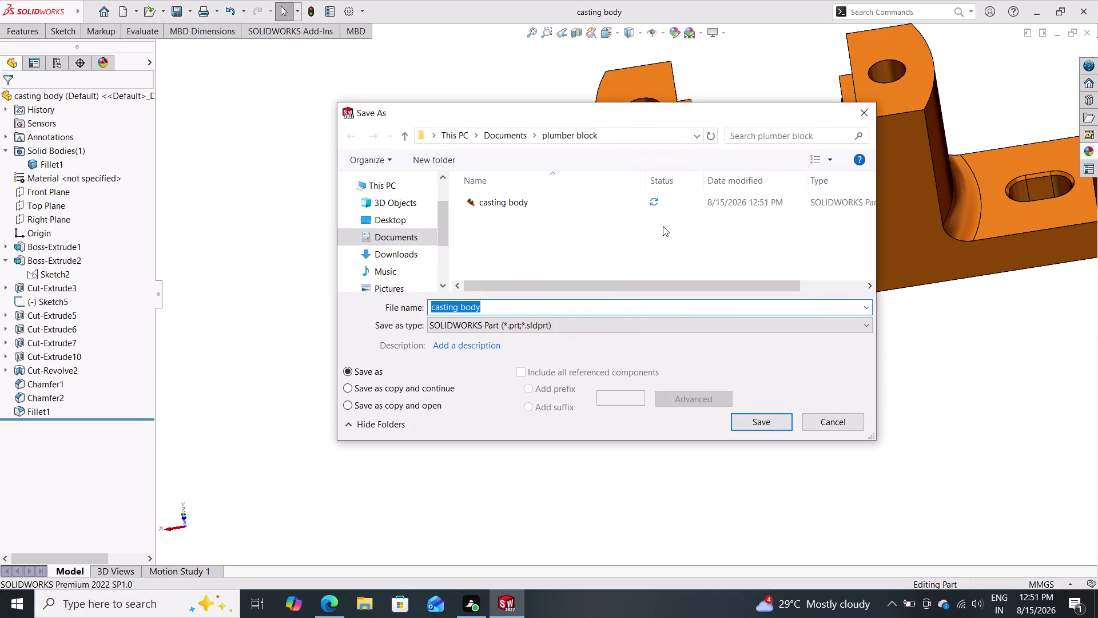
click(825, 416)
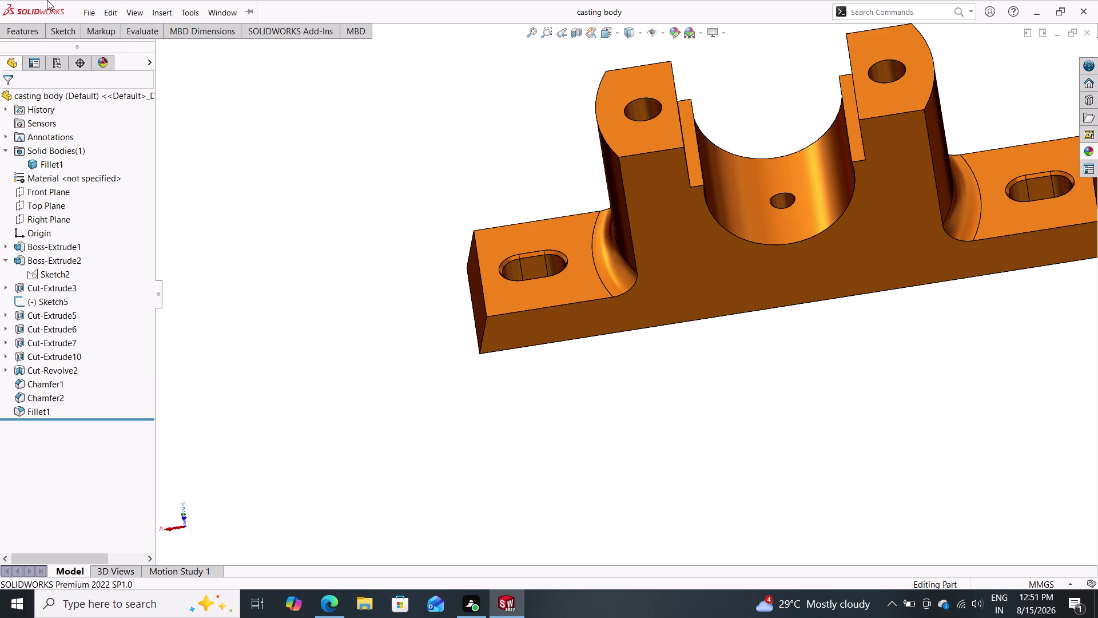
click(118, 9)
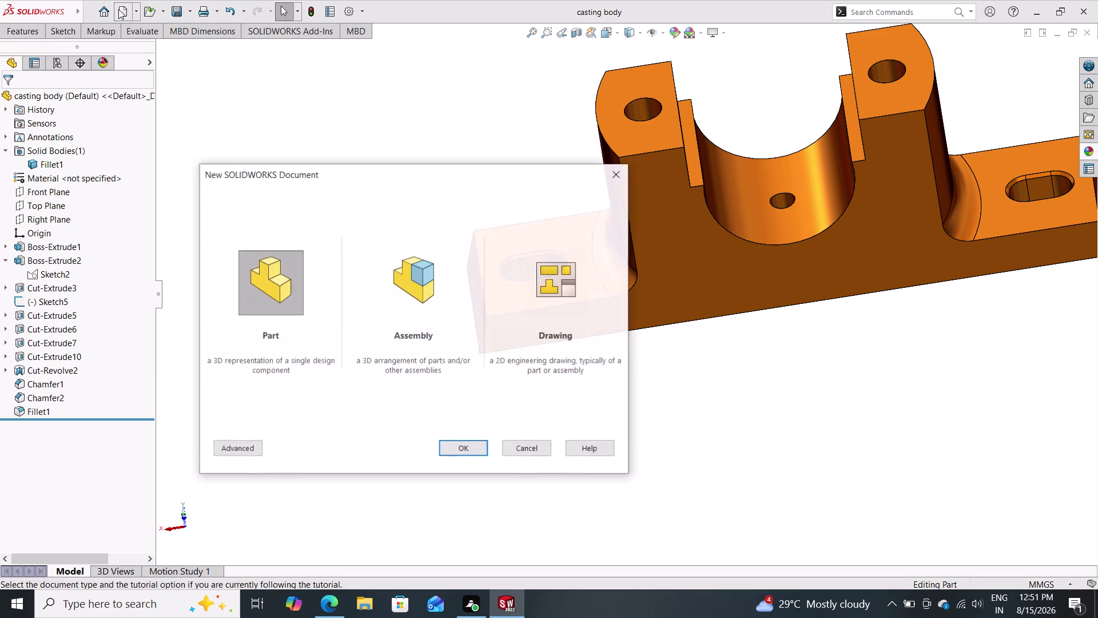
Create a new blank part document, Part2.
click(459, 449)
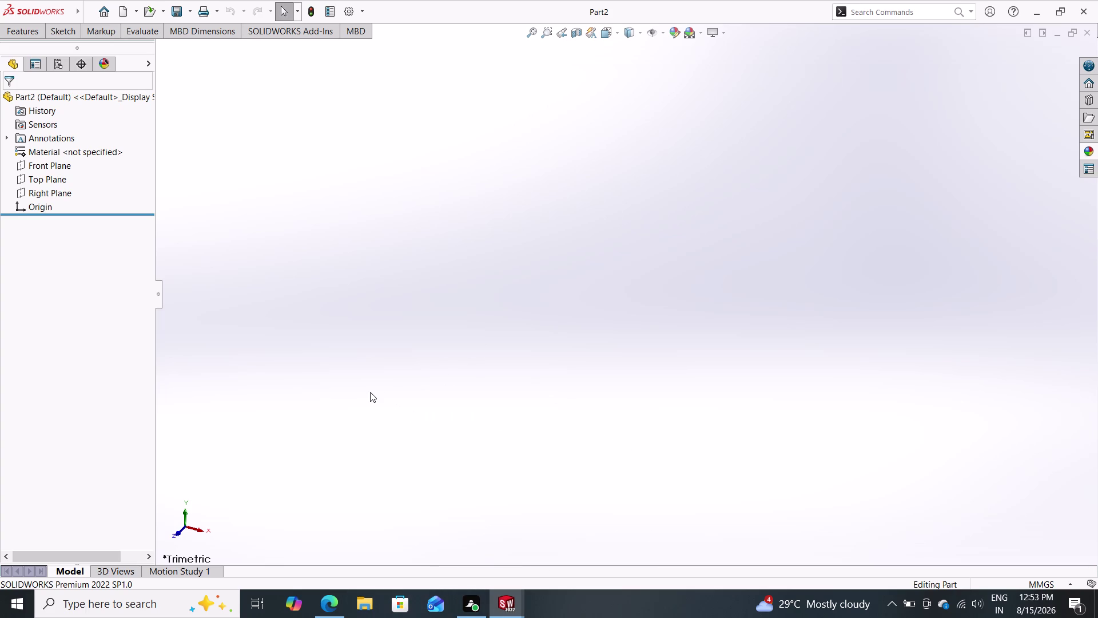
click(70, 31)
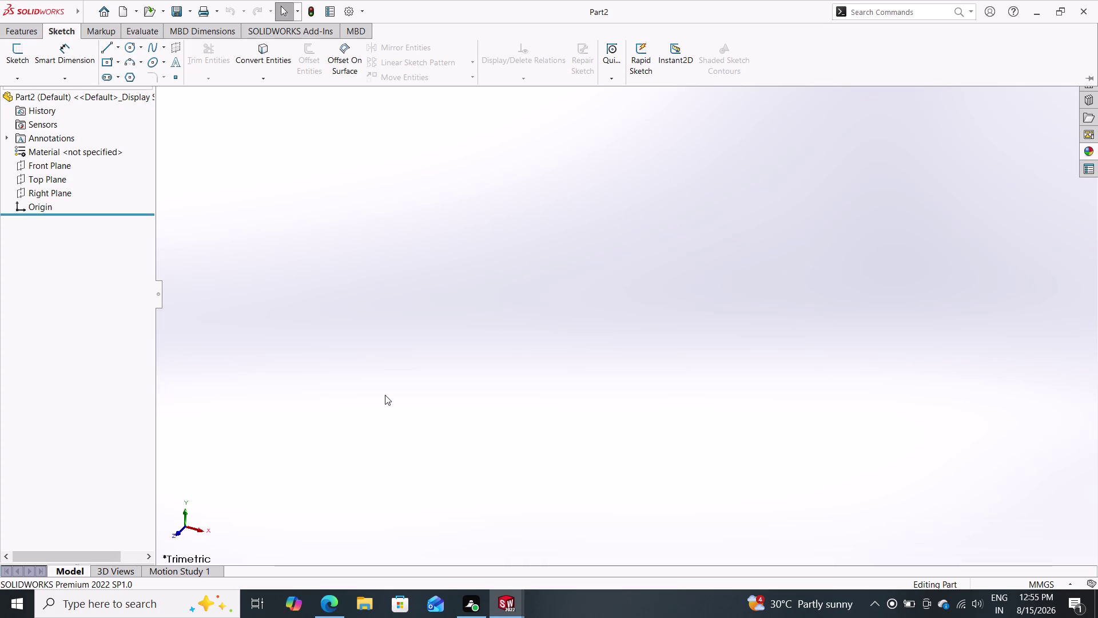
Select Front Plane in Part2's FeatureManager tree.
double_click(63, 162)
click(40, 167)
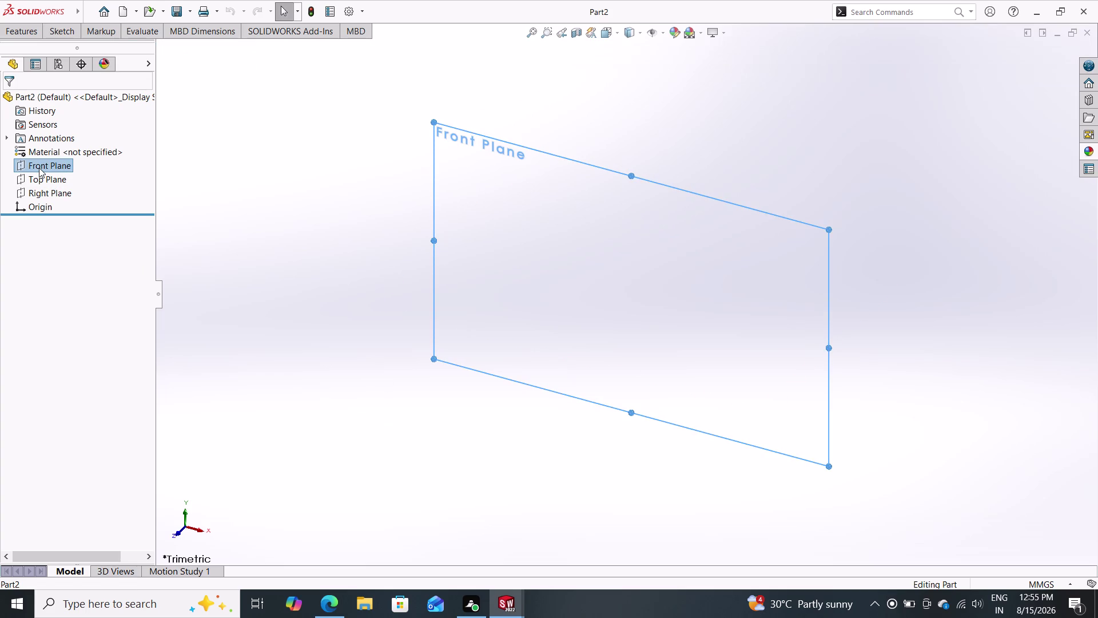
Begin Sketch1 on Part2's Front Plane and browse the arc tool types.
click(22, 167)
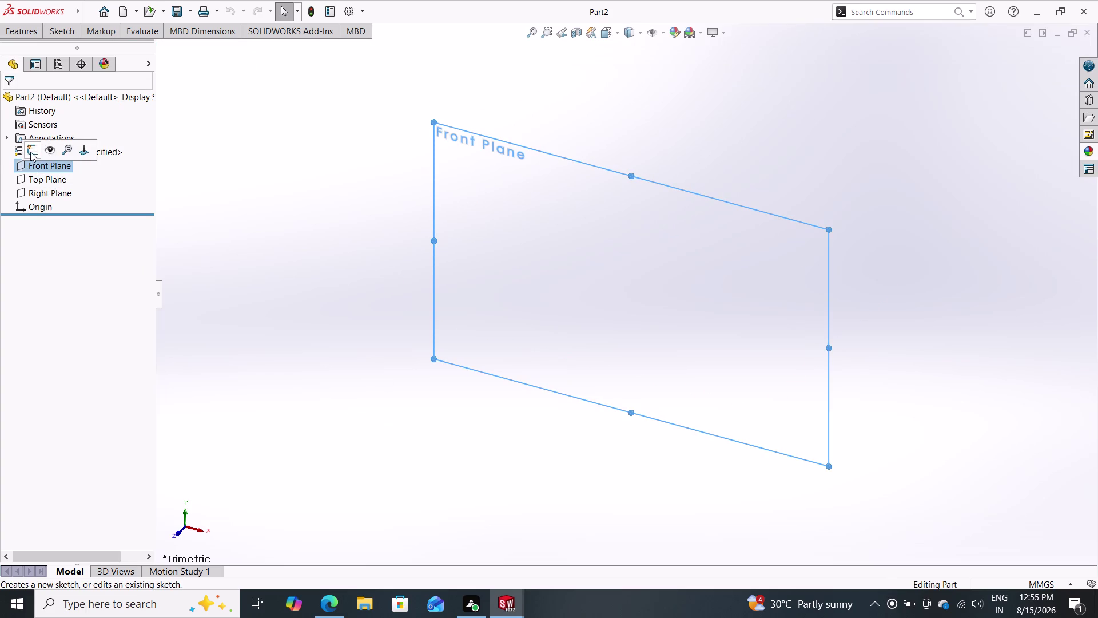
click(31, 152)
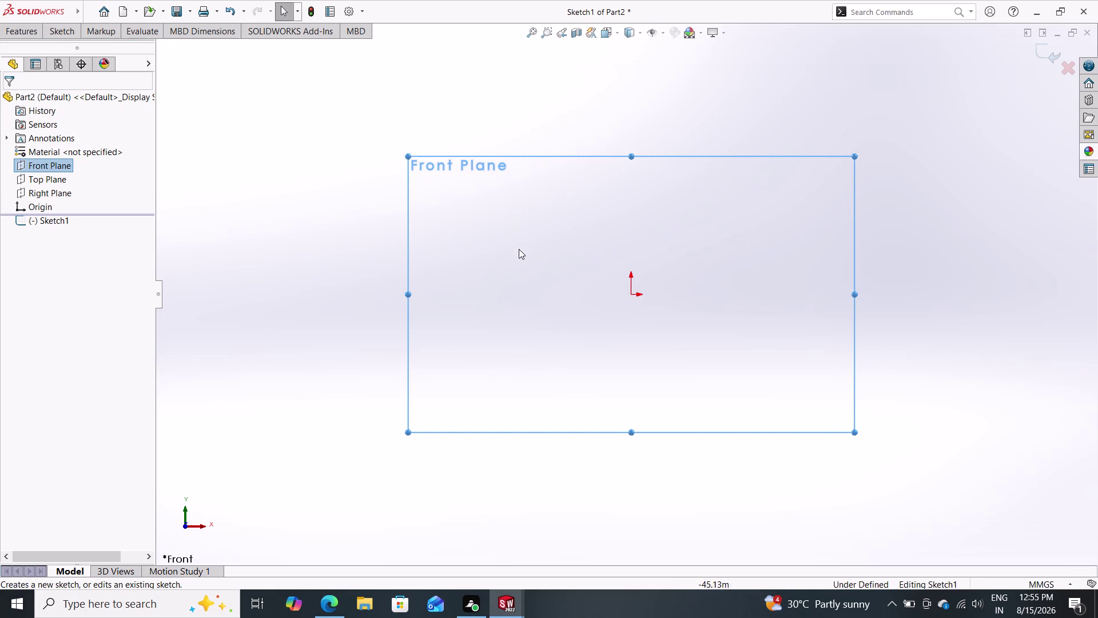
click(54, 32)
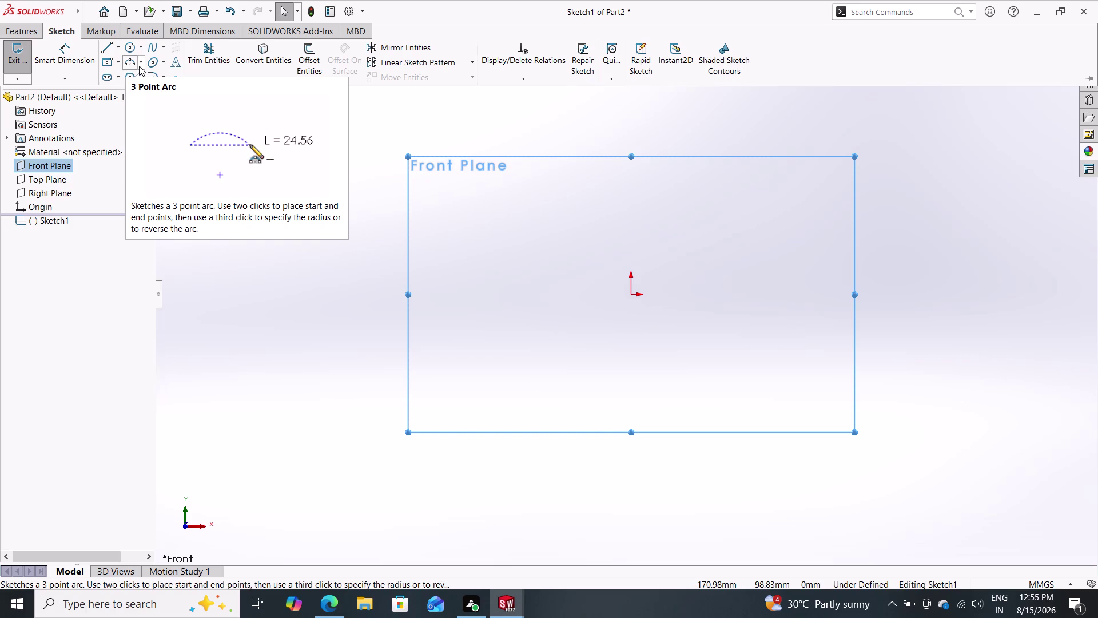
click(139, 66)
double_click(140, 63)
Draw a centerpoint arc on the origin, about 60 mm radius, spanning roughly 125°.
click(140, 64)
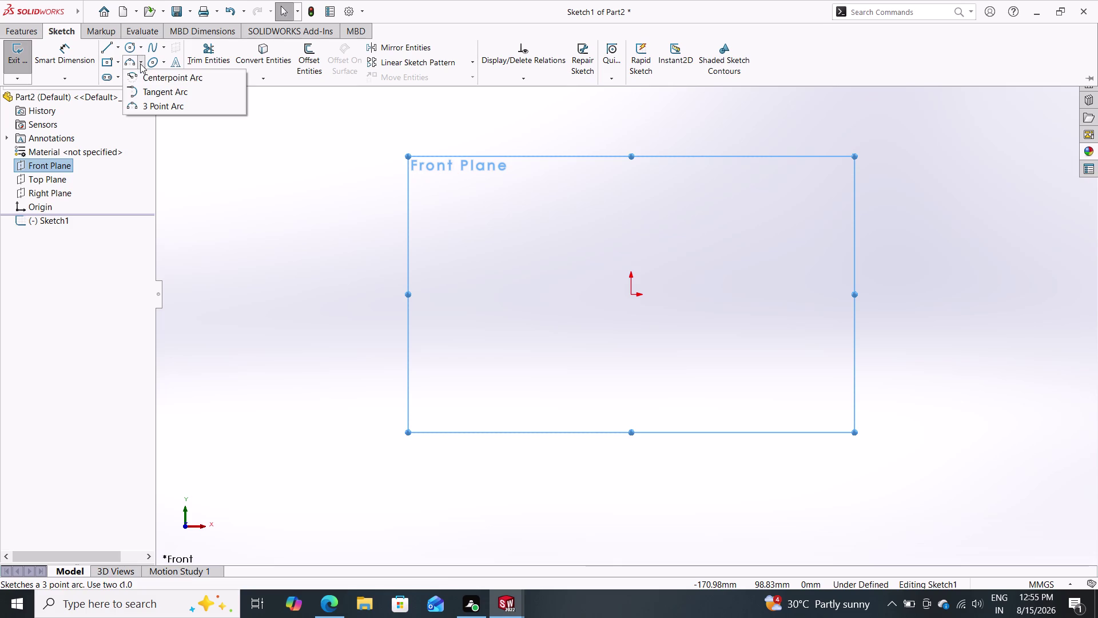
click(142, 75)
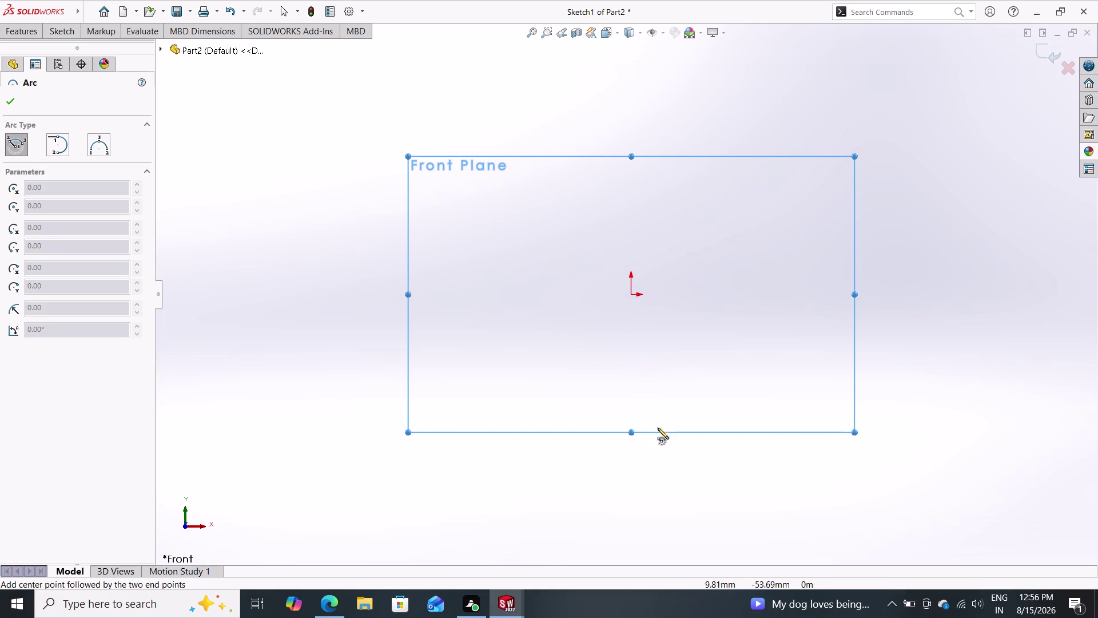
click(629, 294)
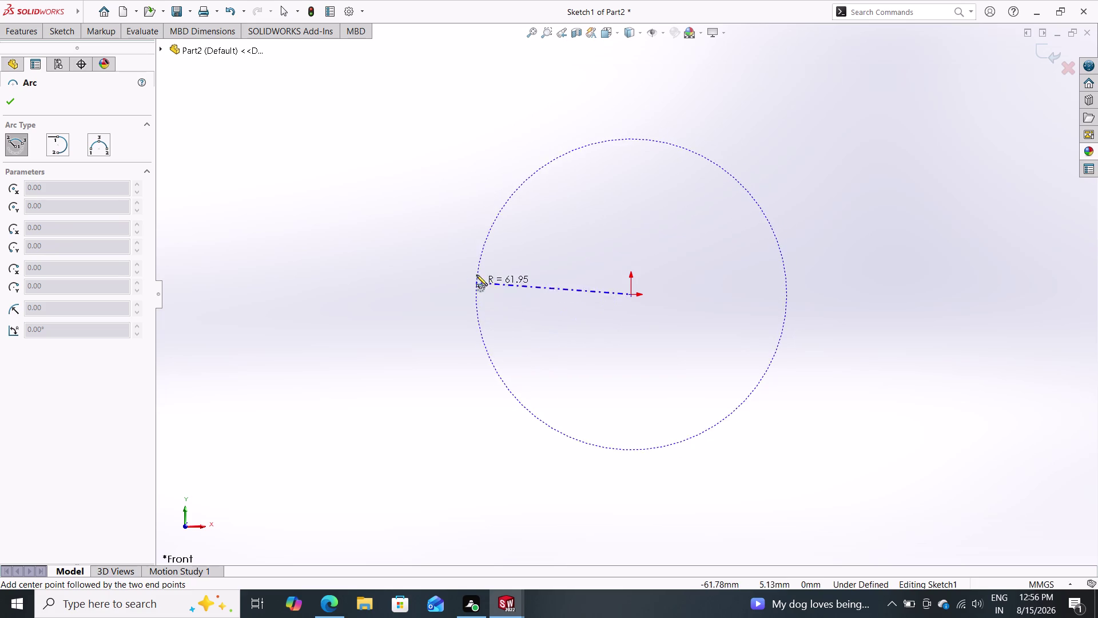
click(483, 214)
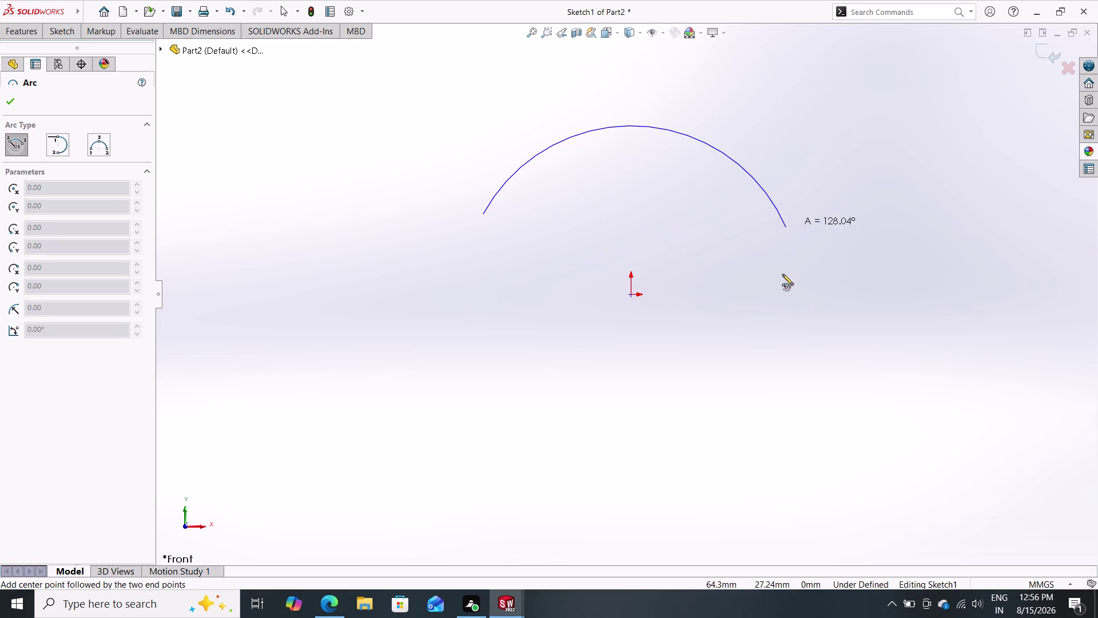
click(777, 222)
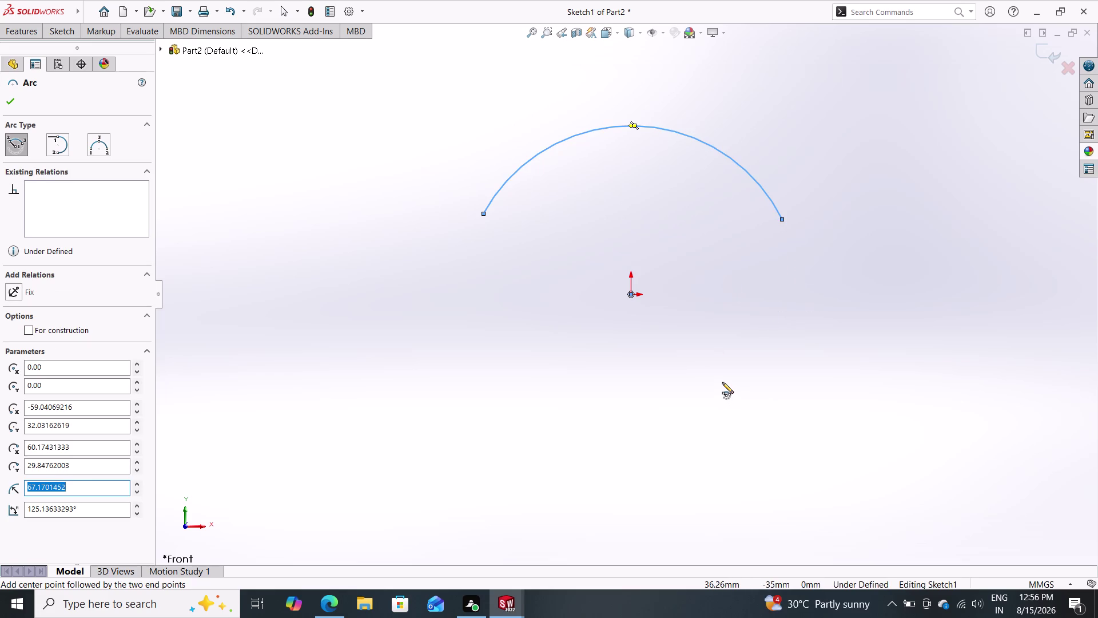
click(6, 96)
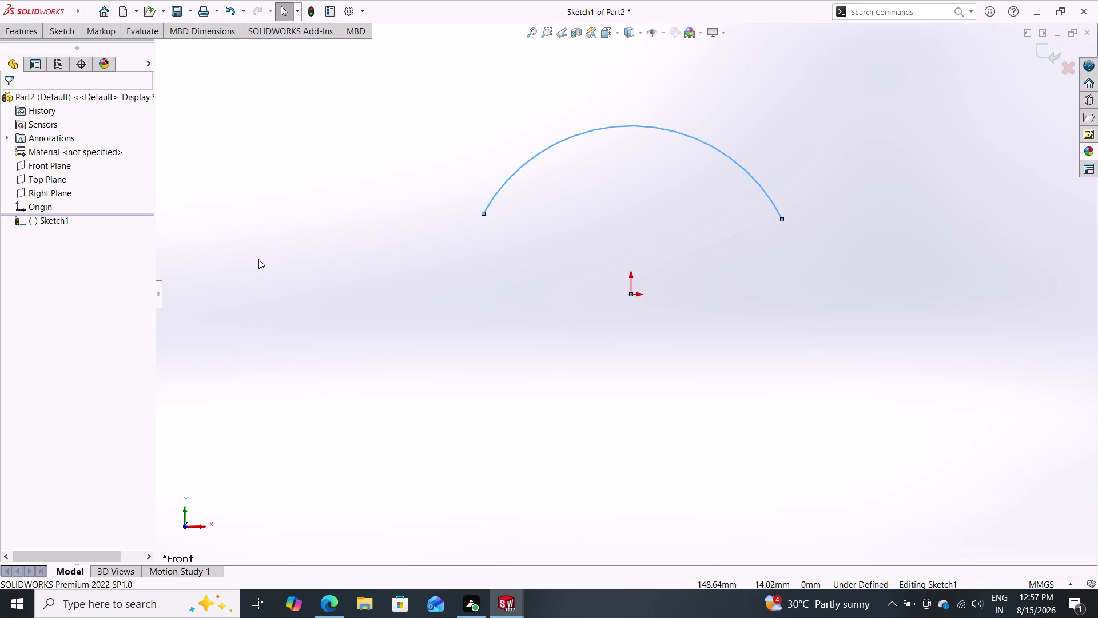
Select both arc endpoints and add a Horizontal relation so they sit level.
click(484, 215)
double_click(784, 220)
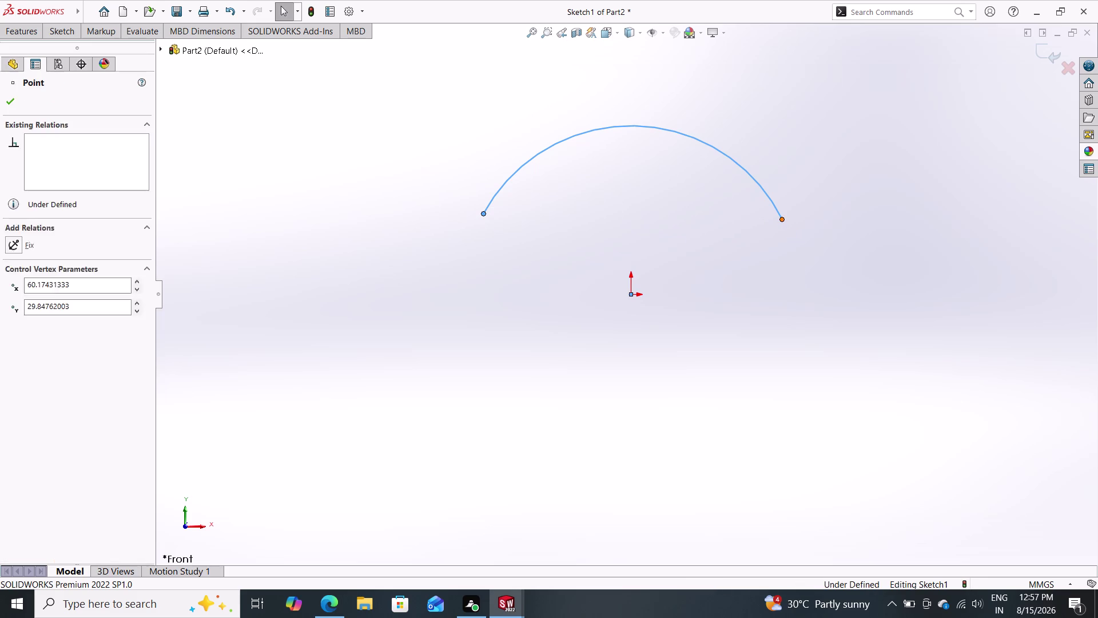
key(Escape)
key(Escape)
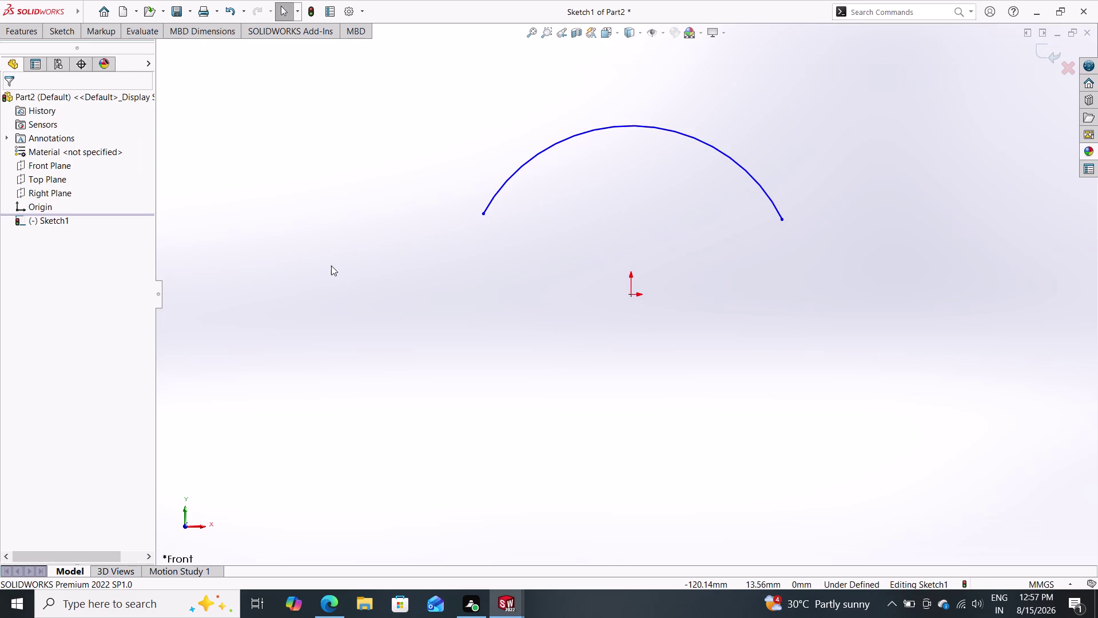
key(Escape)
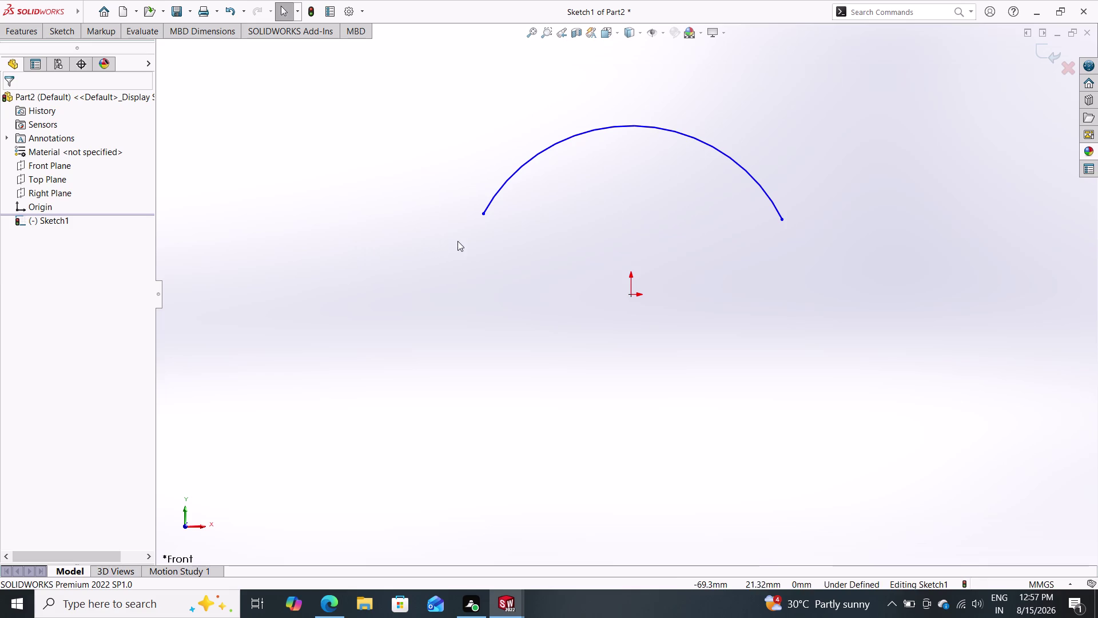
click(484, 214)
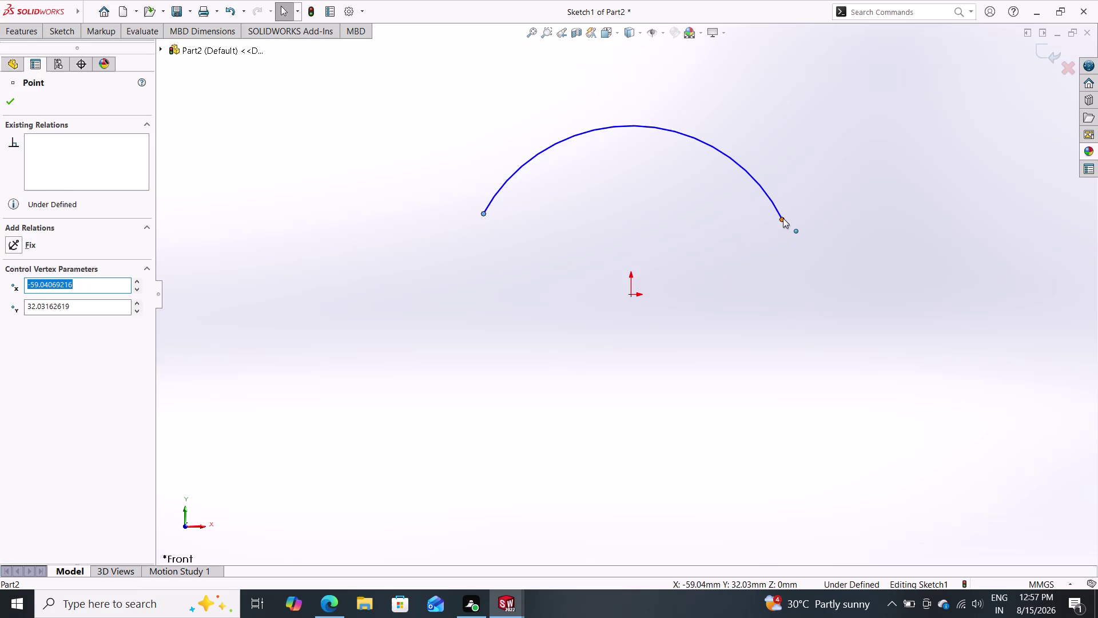
click(782, 220)
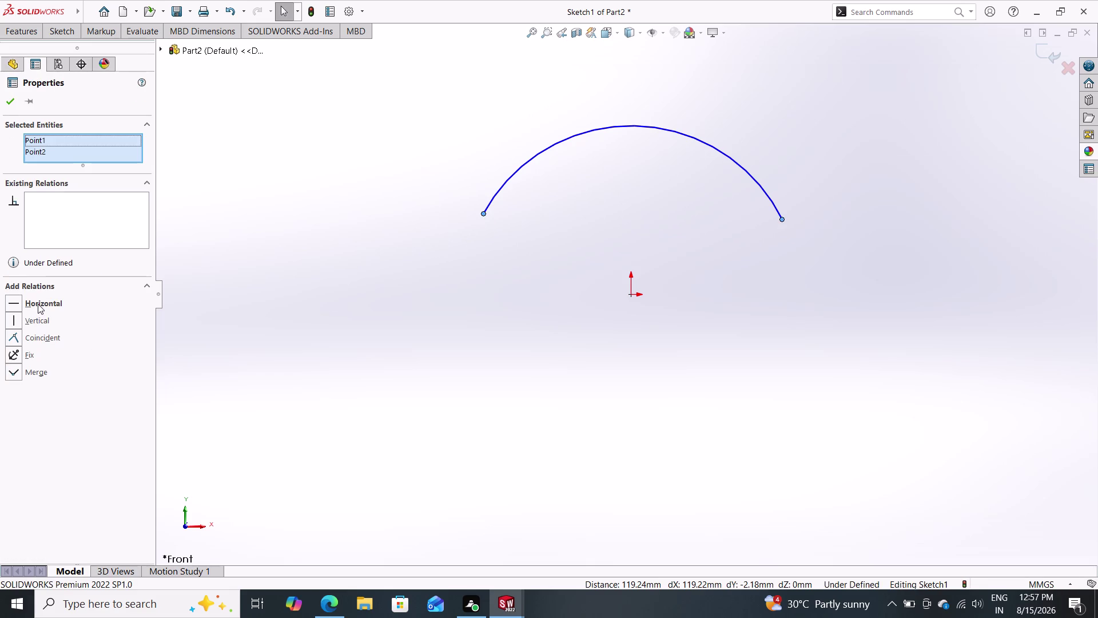
double_click(37, 304)
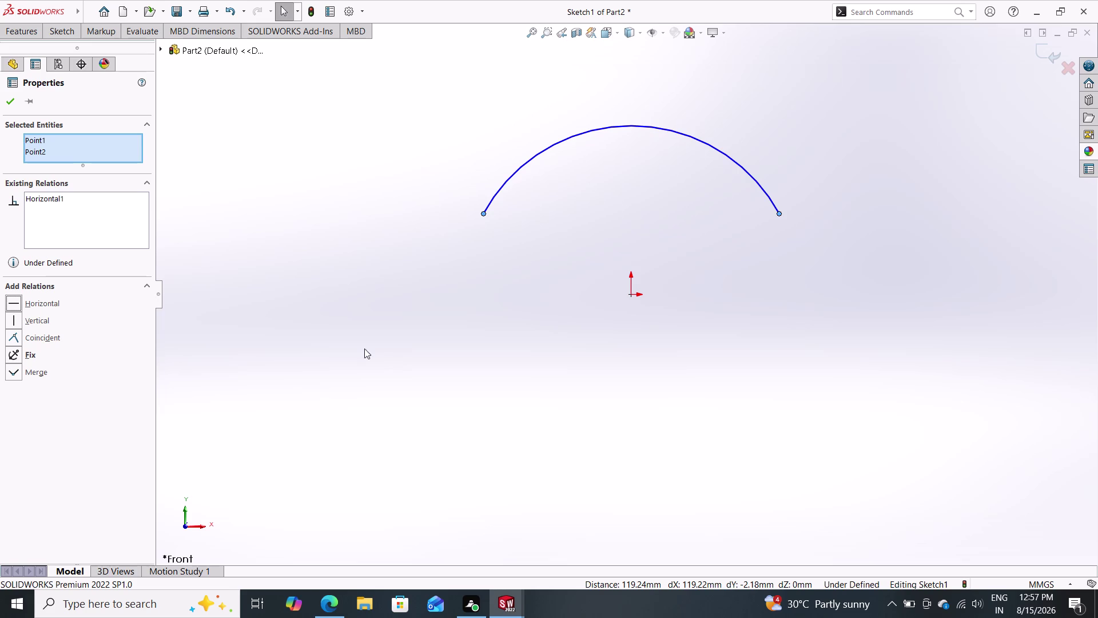
Close the relation settings and pick the origin for a height dimension.
double_click(70, 31)
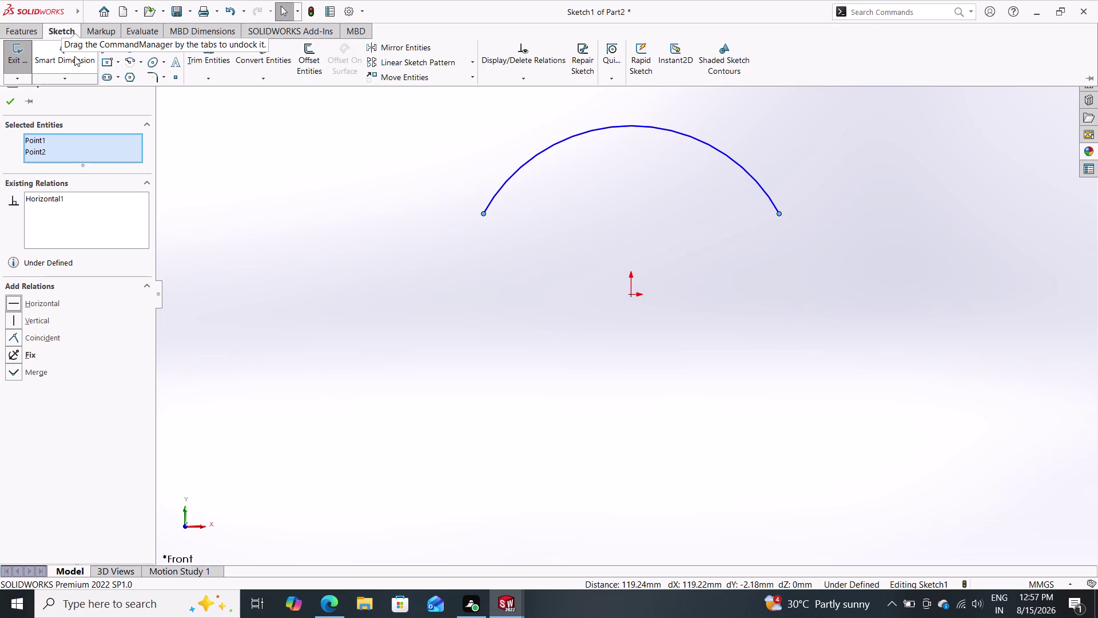
double_click(71, 55)
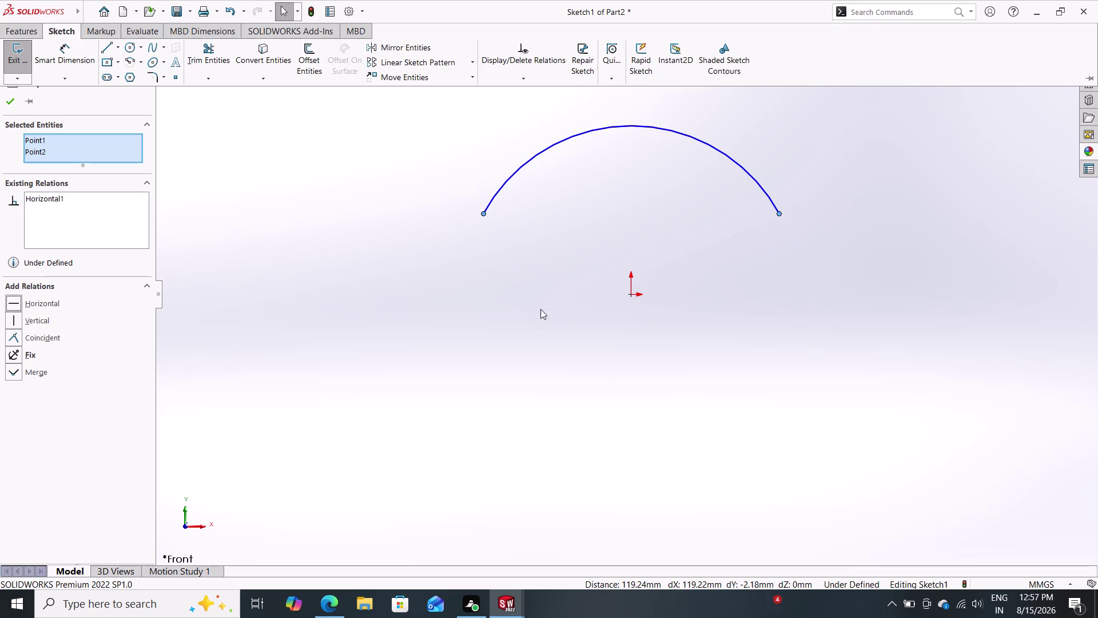
click(64, 67)
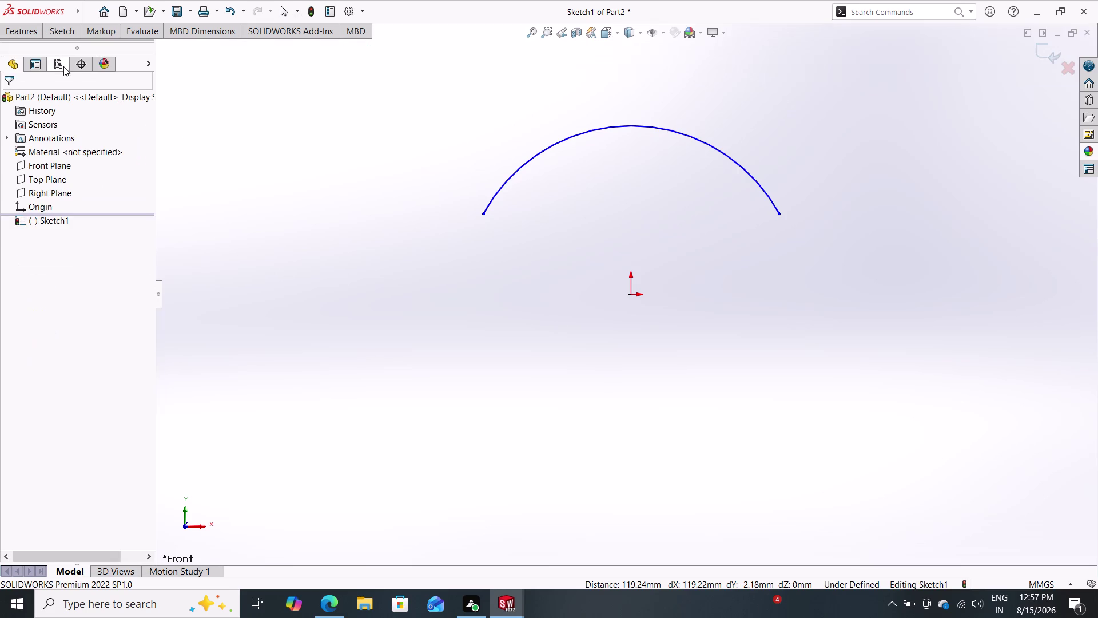
click(632, 295)
Dimension the arc endpoint 16 mm above the origin, then select the arc.
click(780, 213)
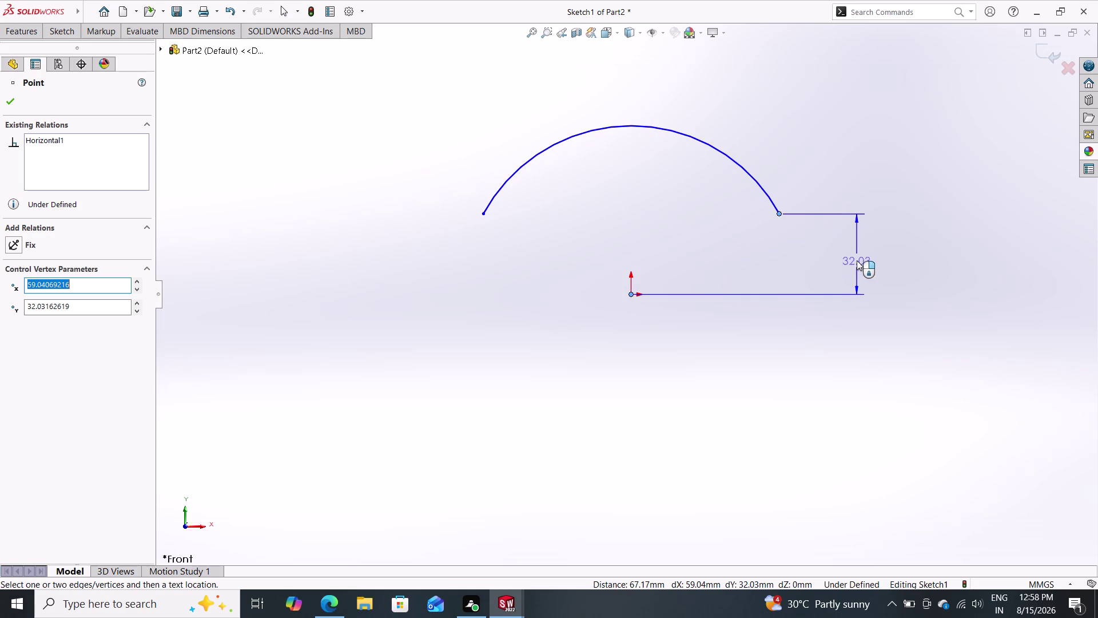
click(848, 261)
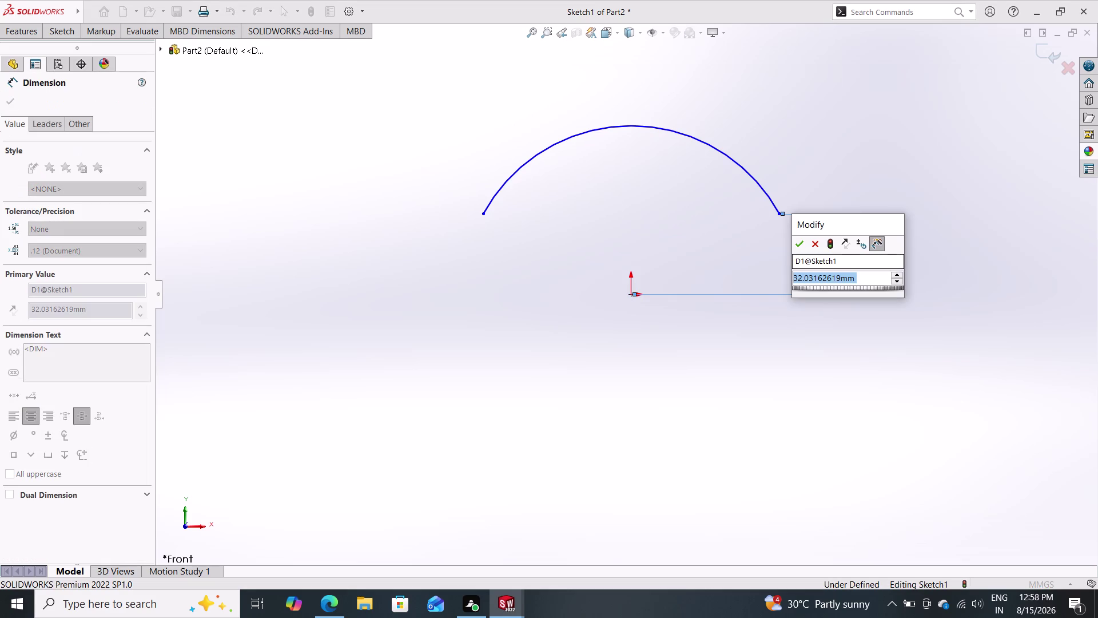
text(16)
key(Return)
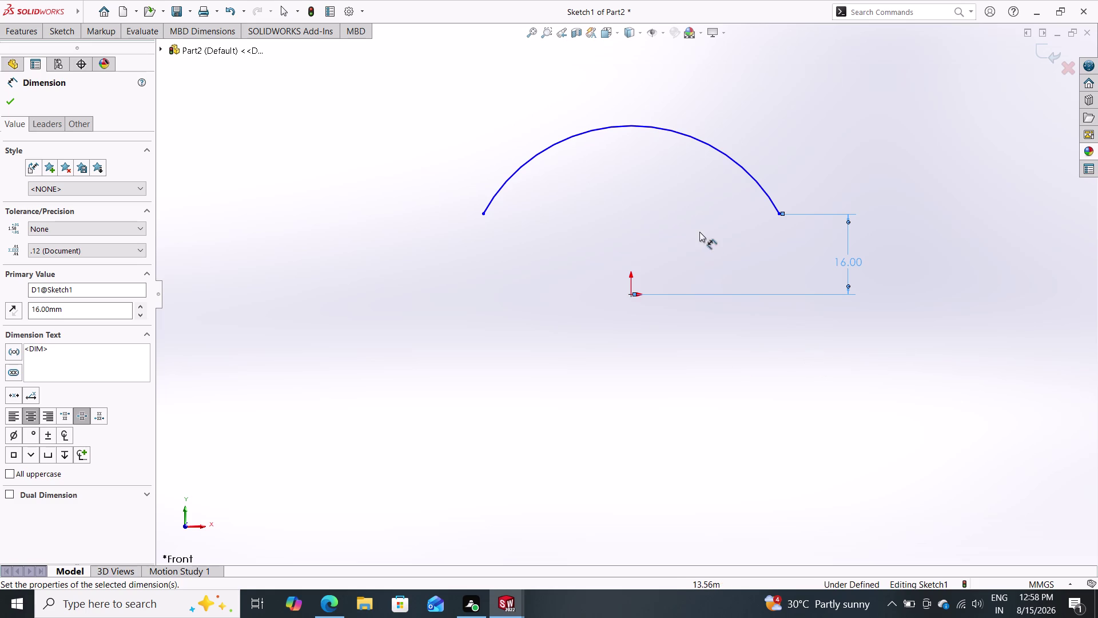
click(713, 146)
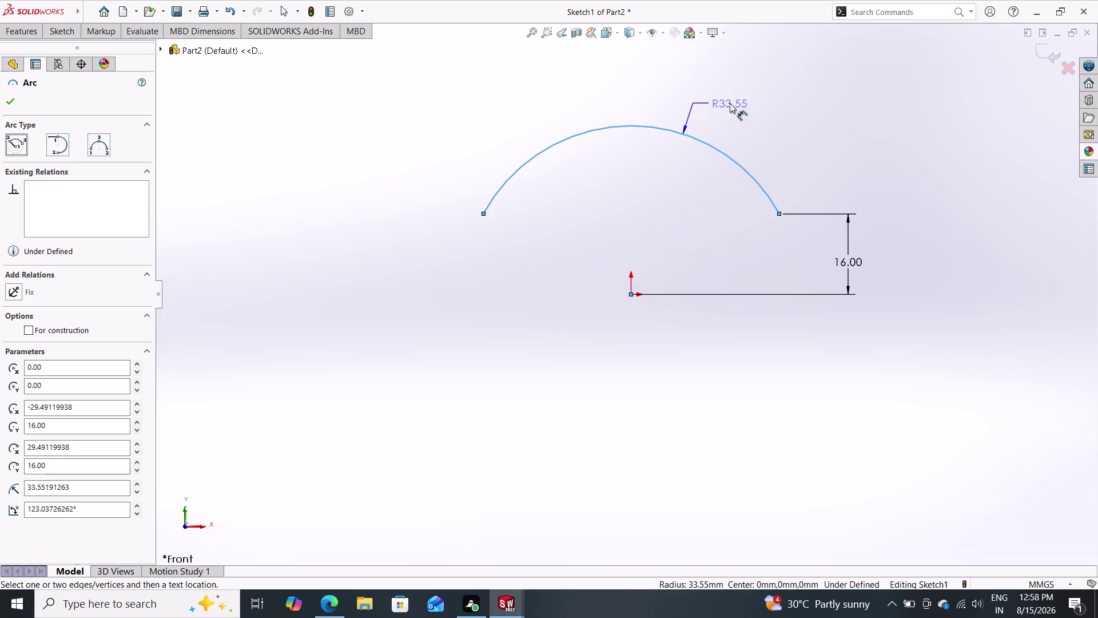
Place the arc's radius dimension and set it to 24 mm.
double_click(731, 98)
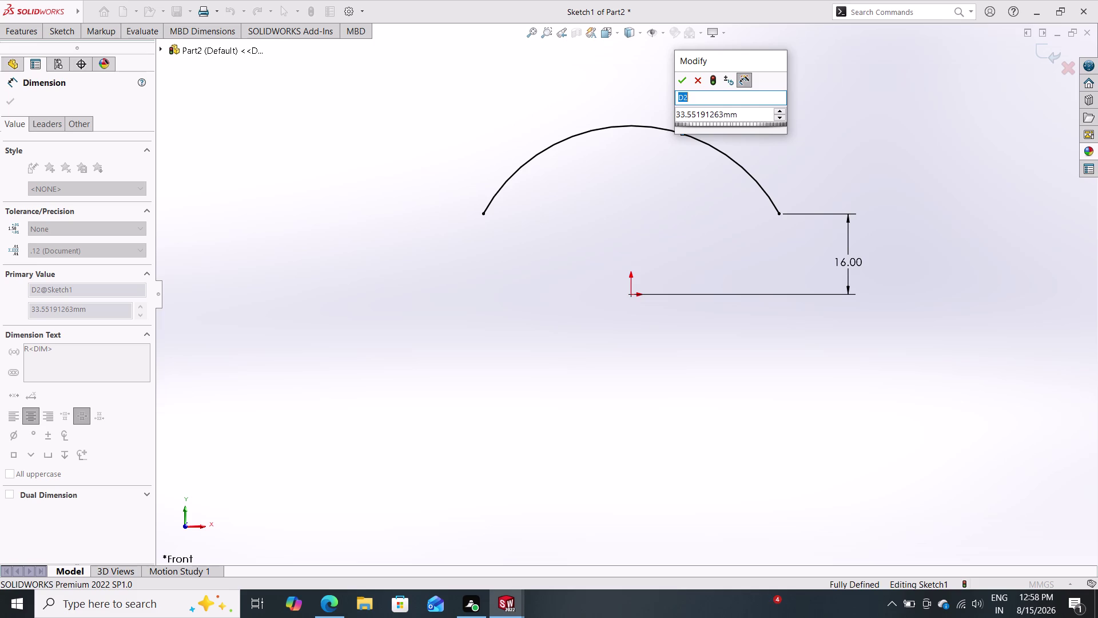
triple_click(738, 115)
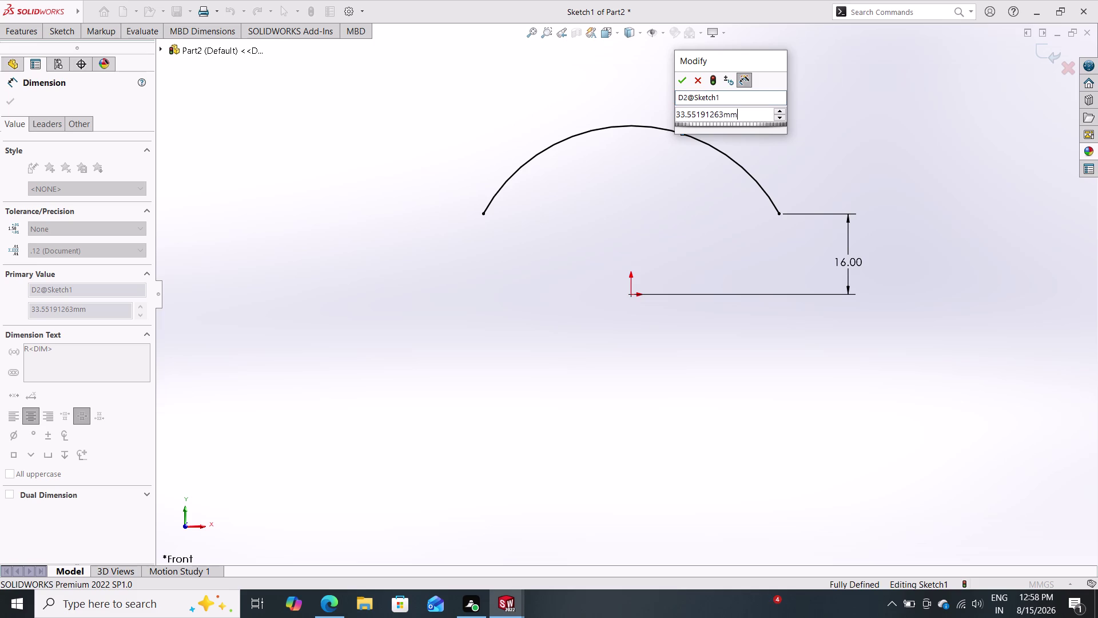
drag(737, 111, 707, 118)
click(698, 118)
triple_click(685, 118)
double_click(681, 114)
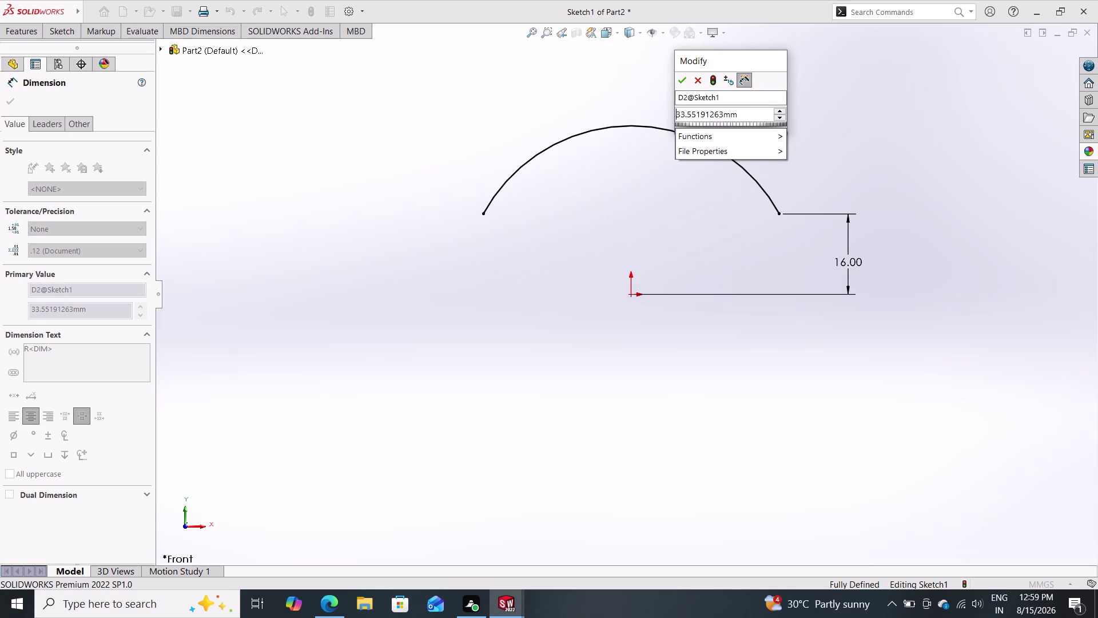
drag(740, 113, 678, 113)
click(678, 113)
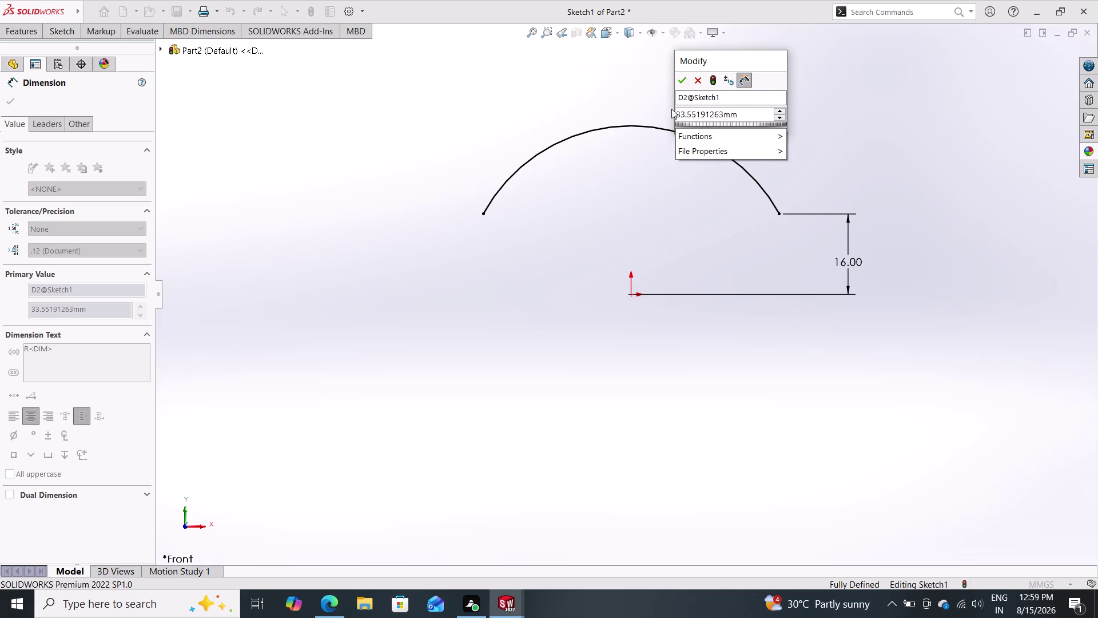
click(748, 112)
drag(746, 114, 679, 115)
double_click(678, 116)
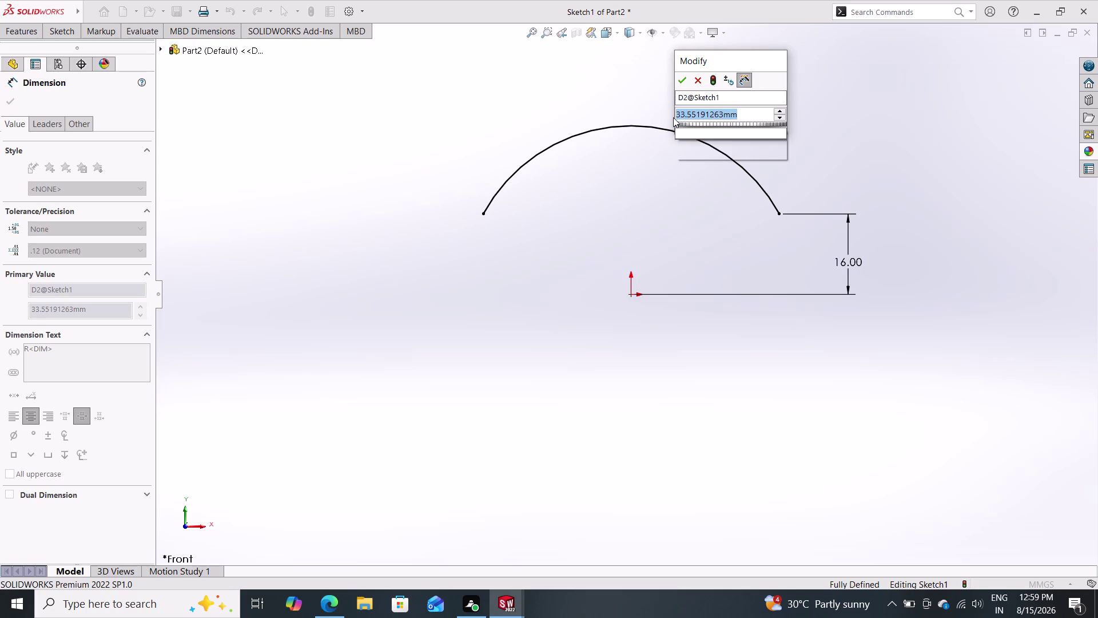
text(24)
key(Return)
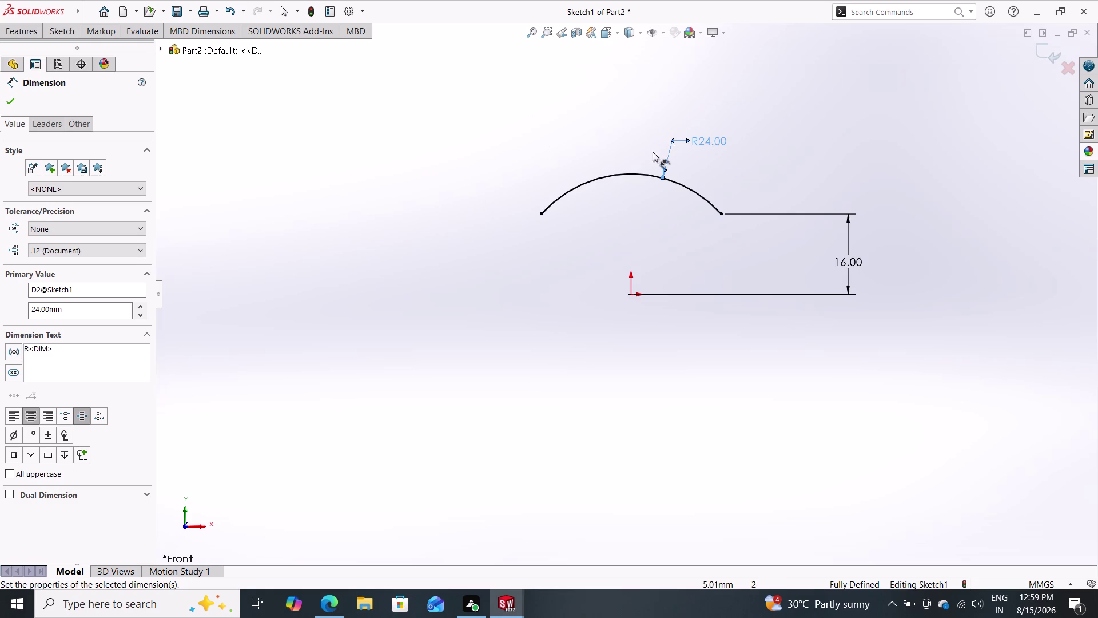
click(539, 213)
Try a width dimension between the arc endpoints, then discard it as redundant.
click(720, 216)
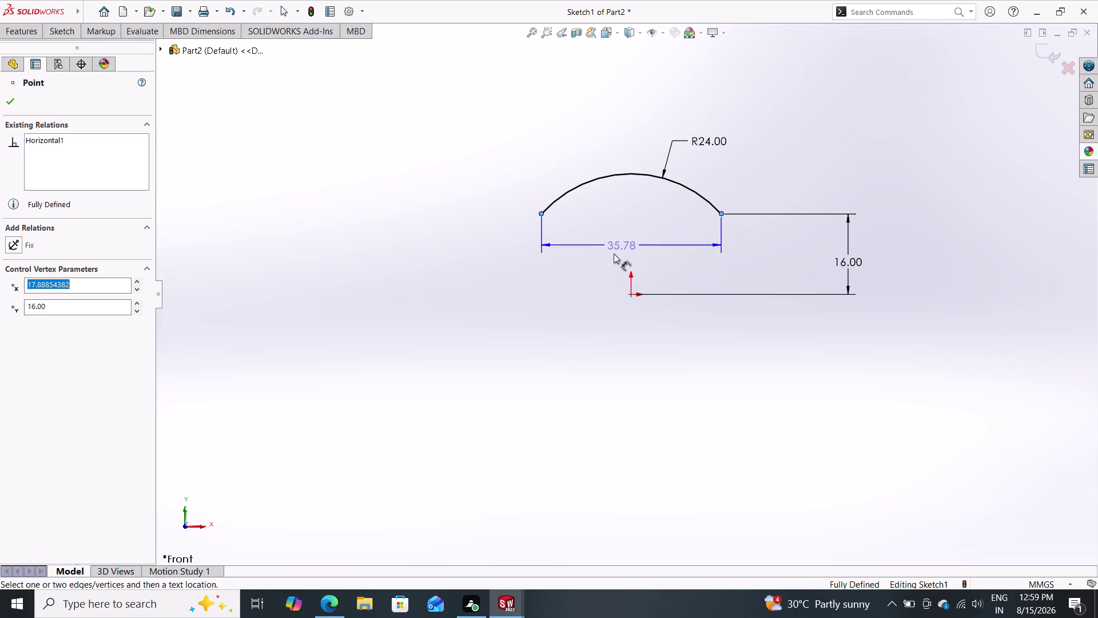
double_click(624, 354)
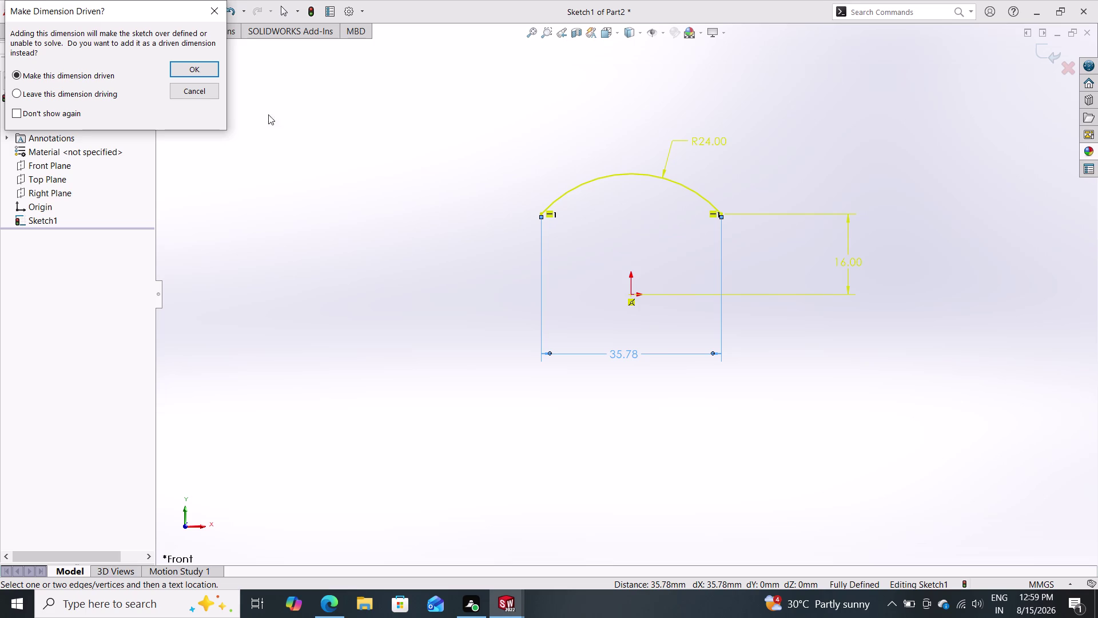
click(199, 97)
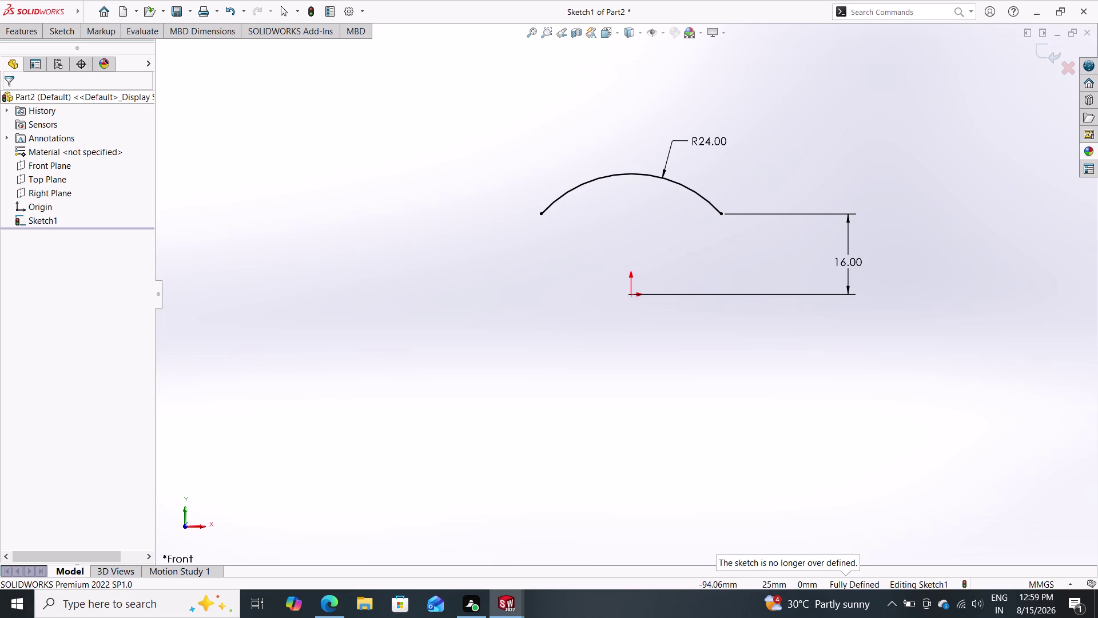
click(70, 28)
Draw short horizontal lines outward from the left and right arc endpoints.
click(107, 47)
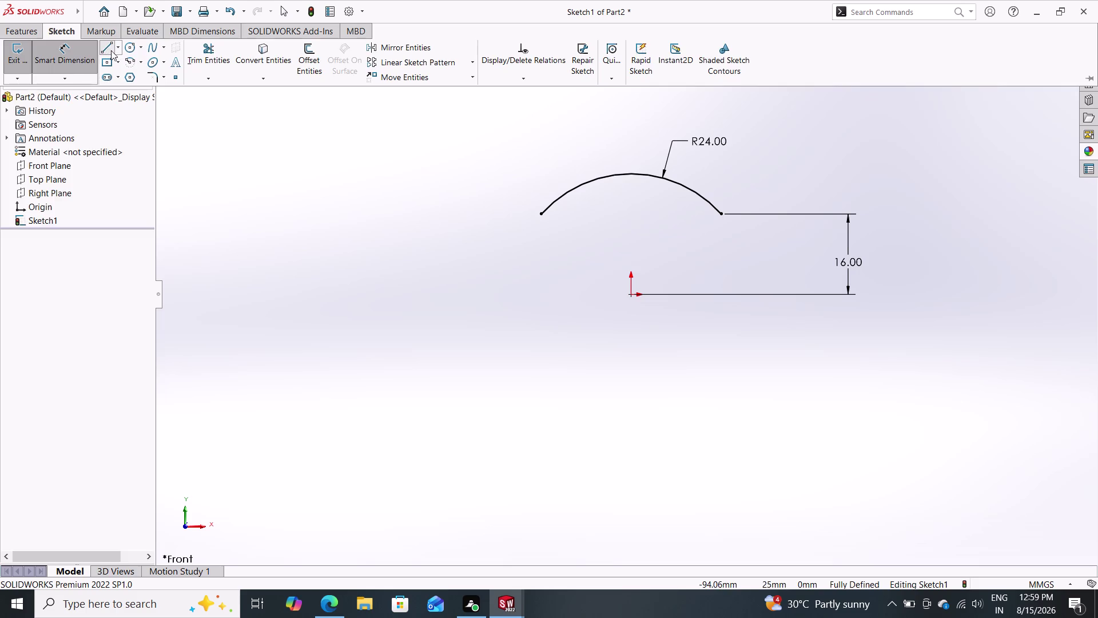
double_click(539, 213)
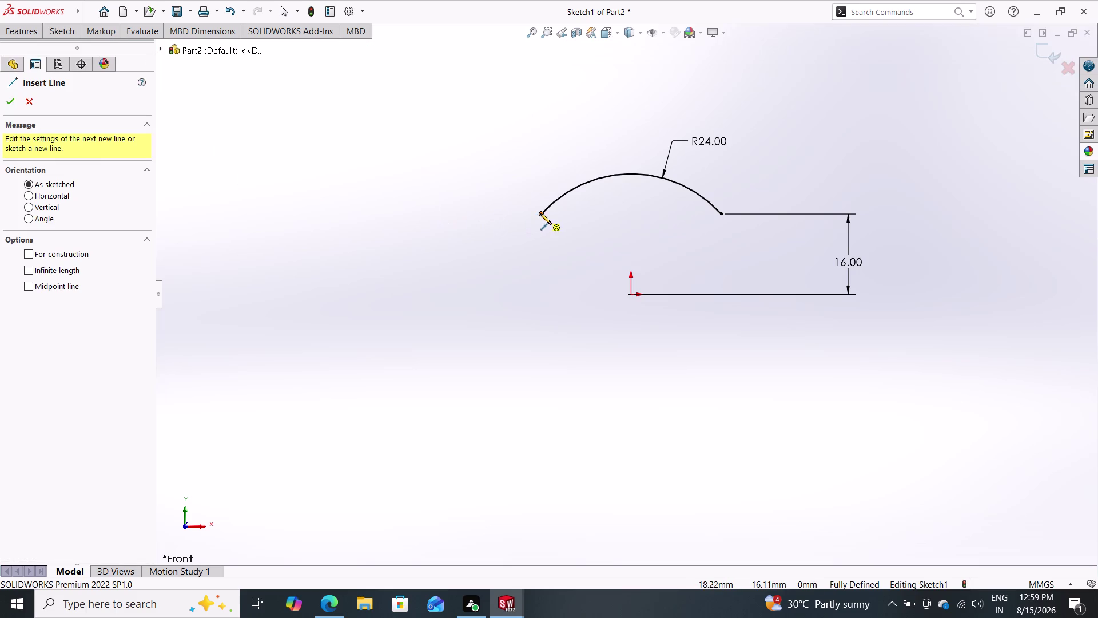
double_click(480, 212)
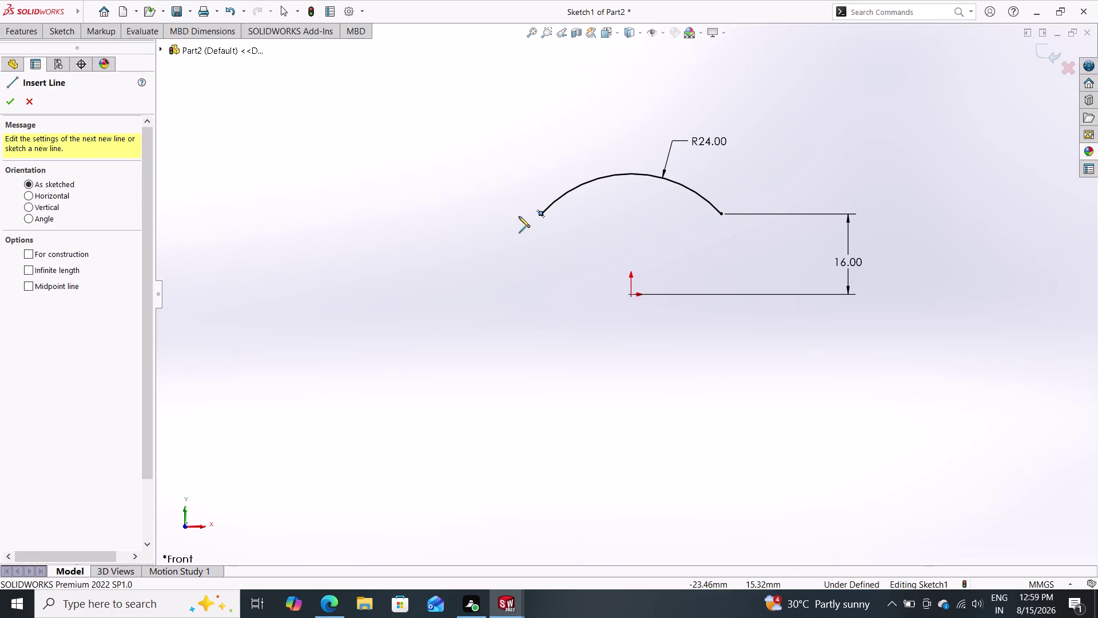
click(539, 213)
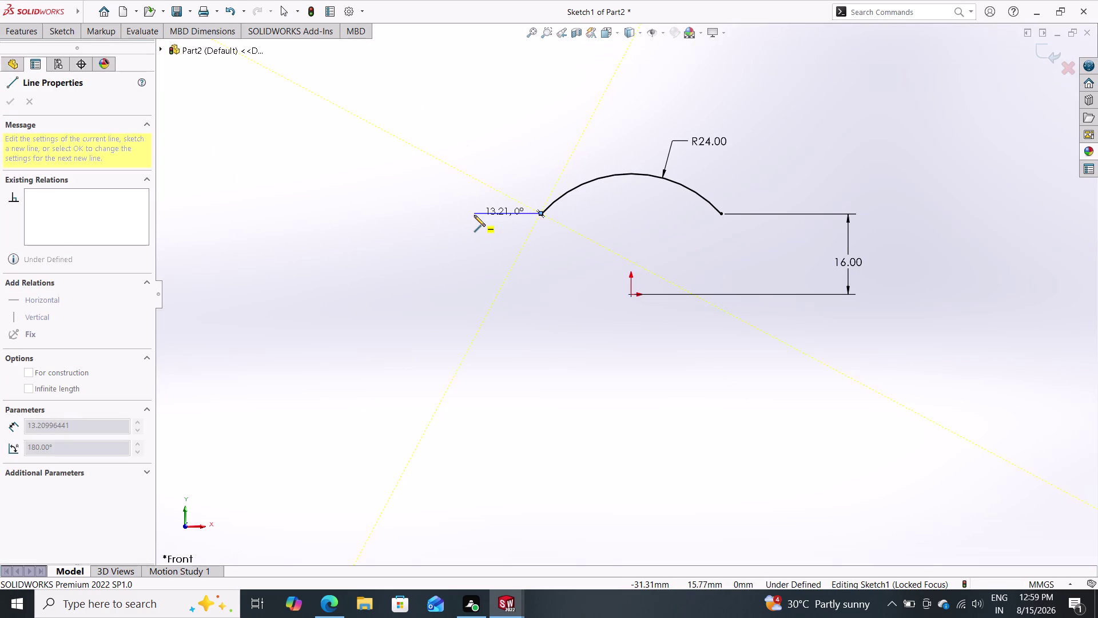
double_click(470, 214)
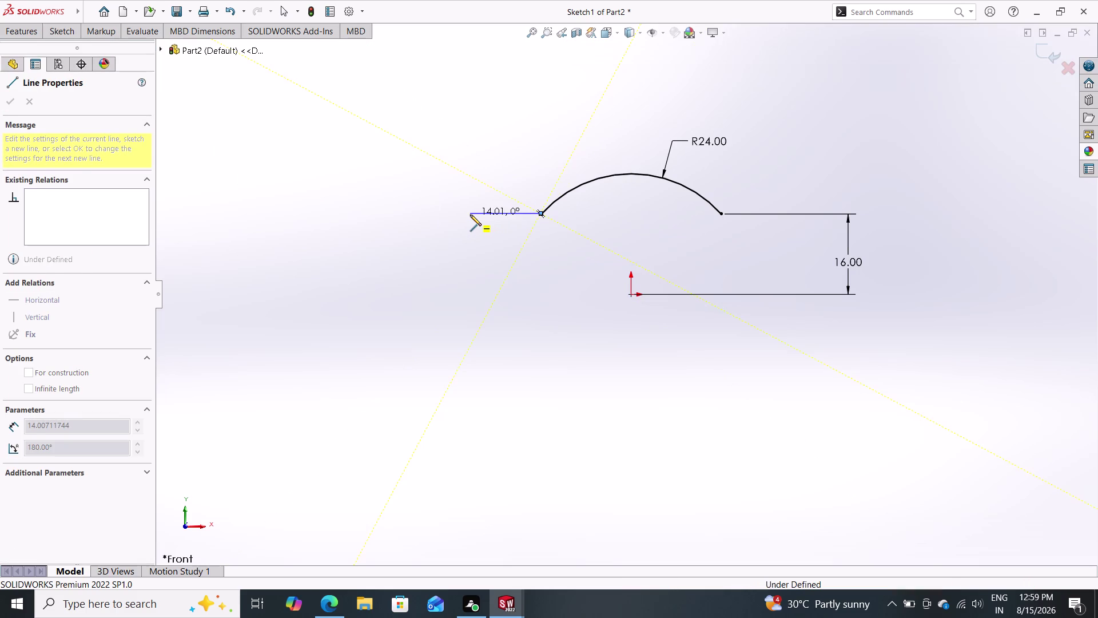
click(539, 214)
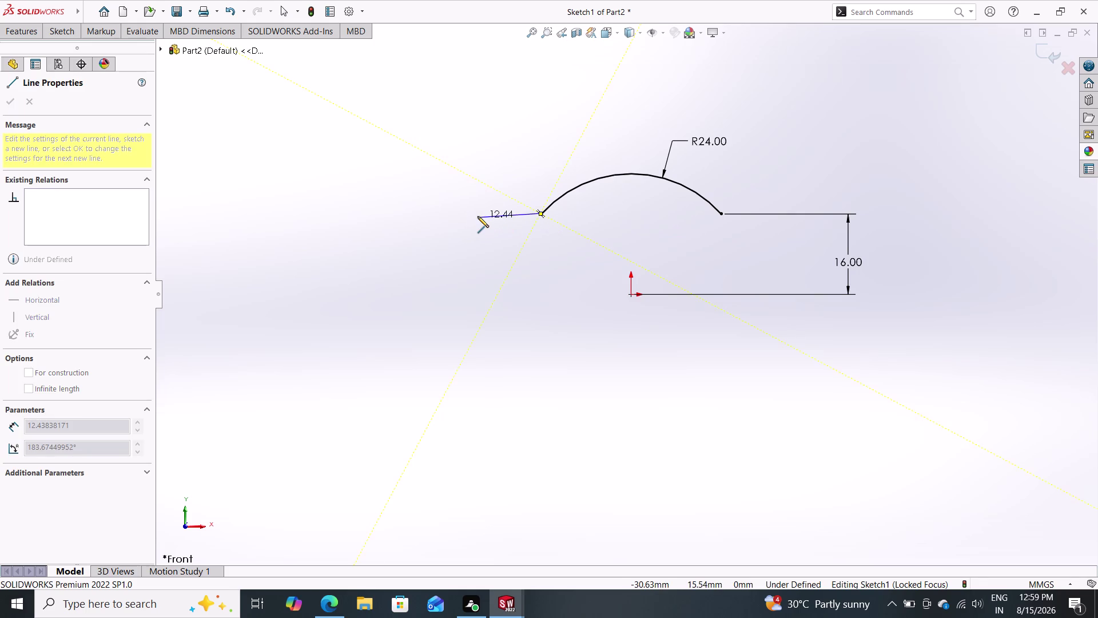
click(477, 216)
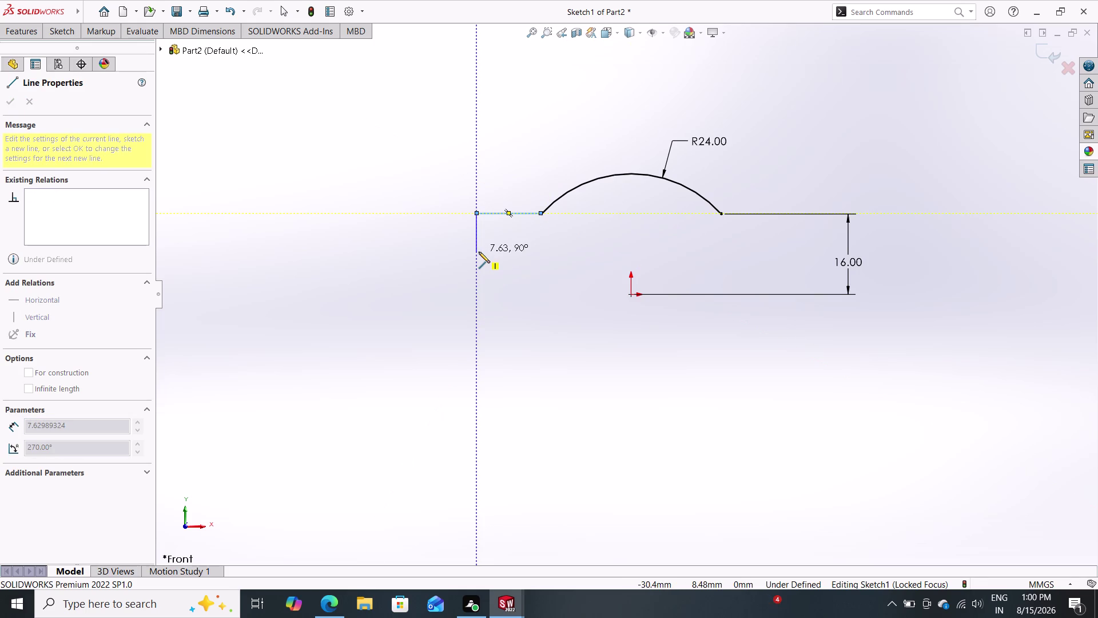
key(Escape)
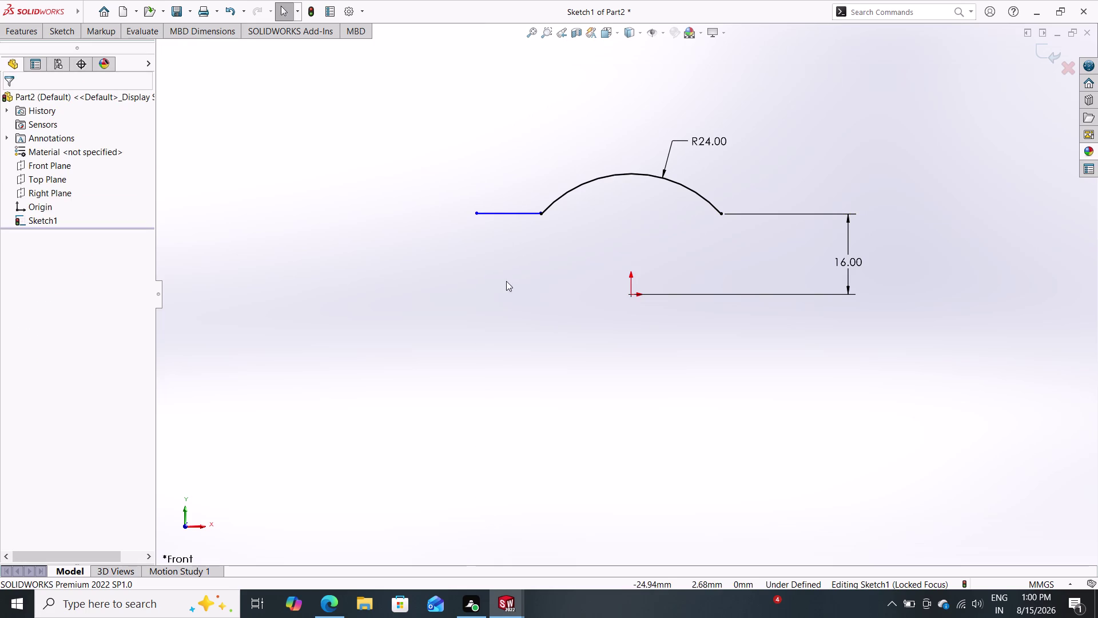
click(50, 29)
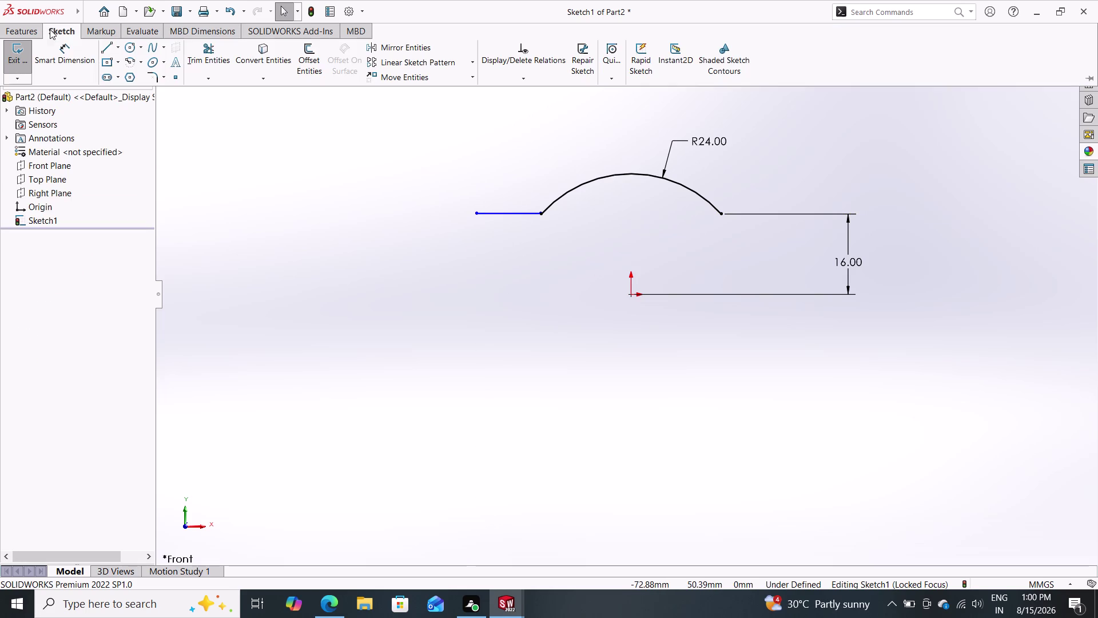
click(104, 52)
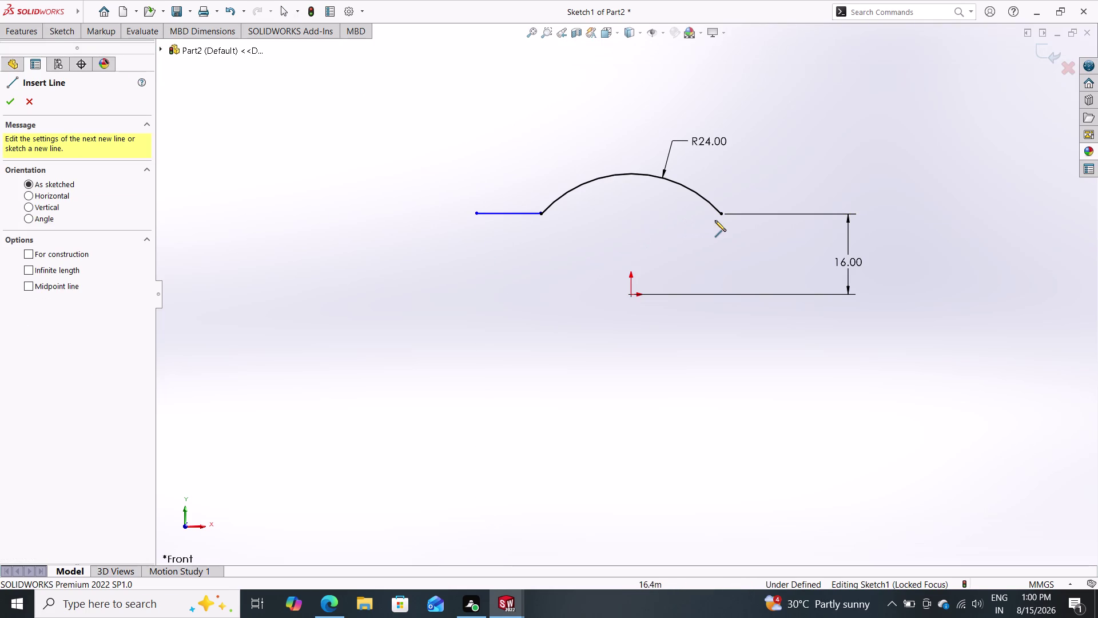
click(720, 214)
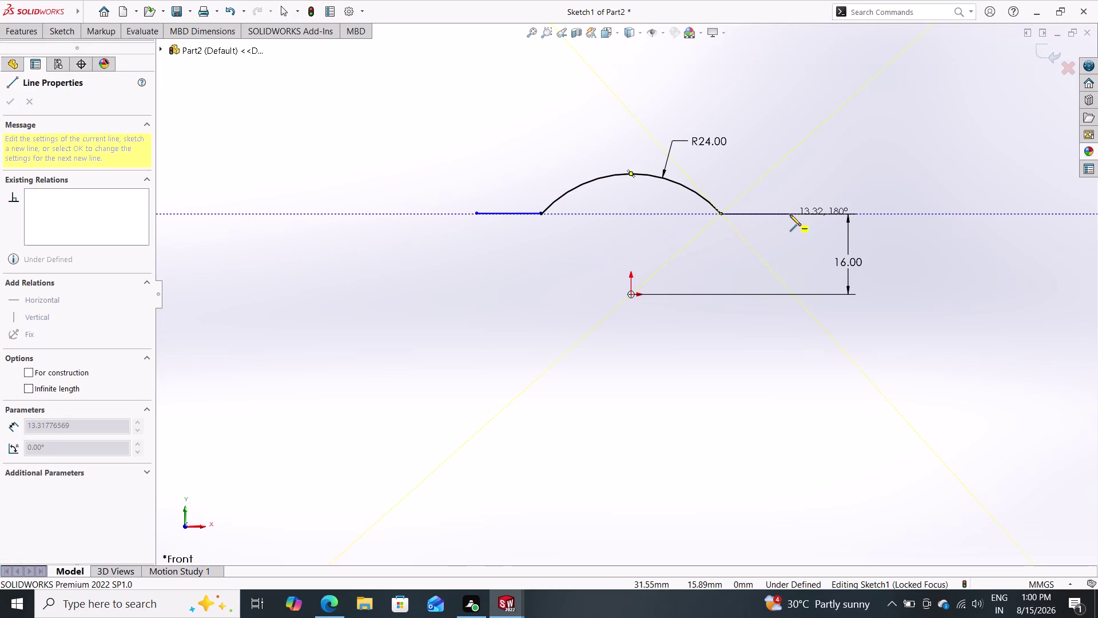
click(789, 215)
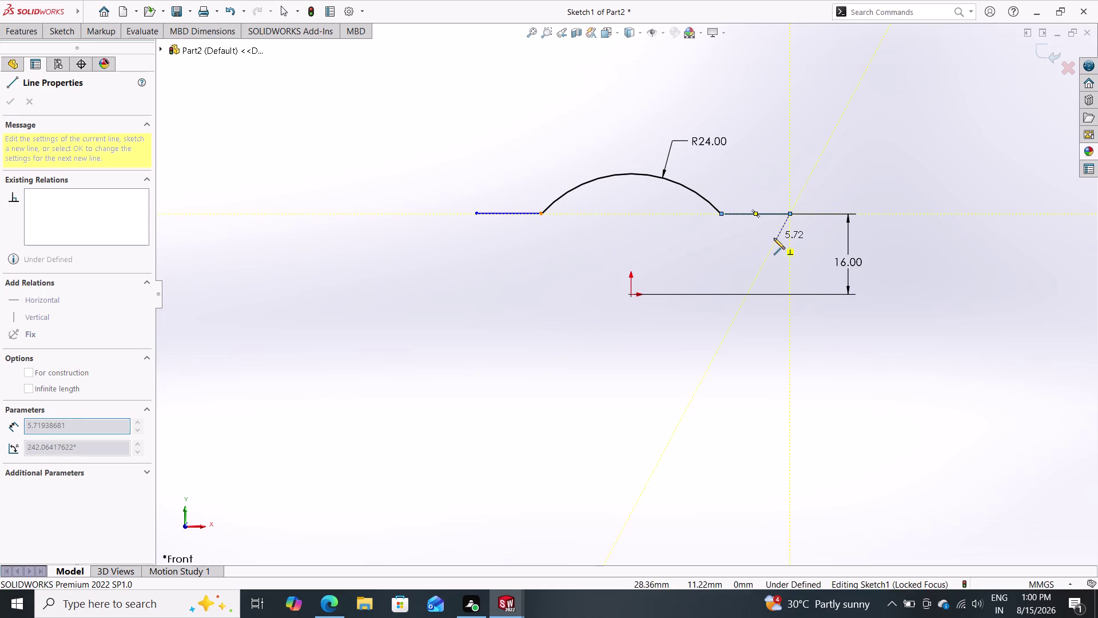
key(Escape)
Start a Smart Dimension between the outer ends of the two short lines.
click(54, 31)
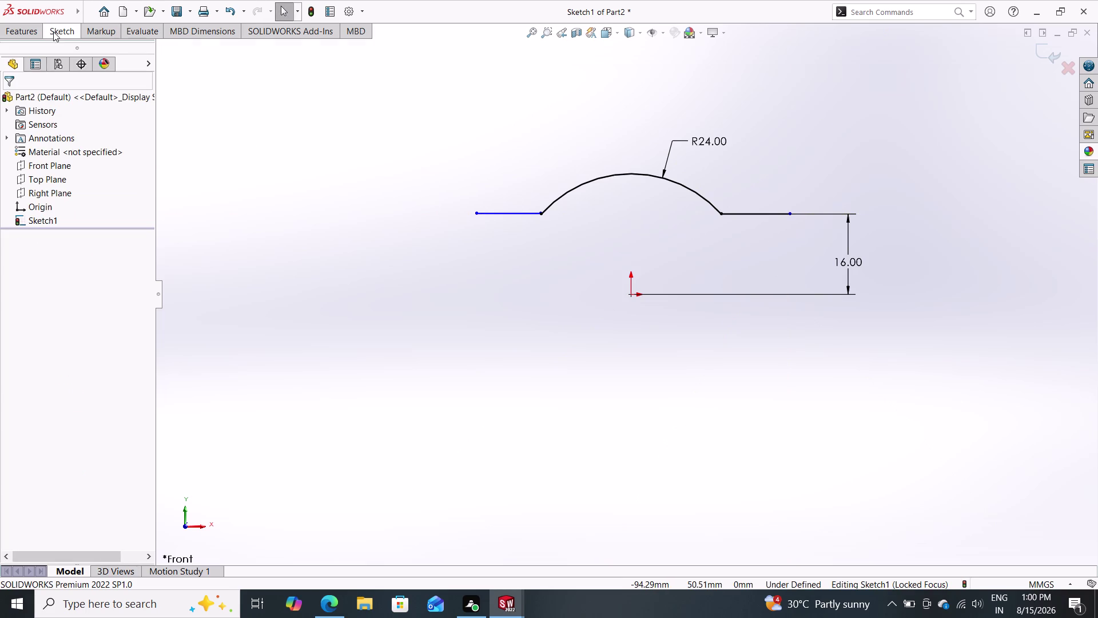
click(81, 53)
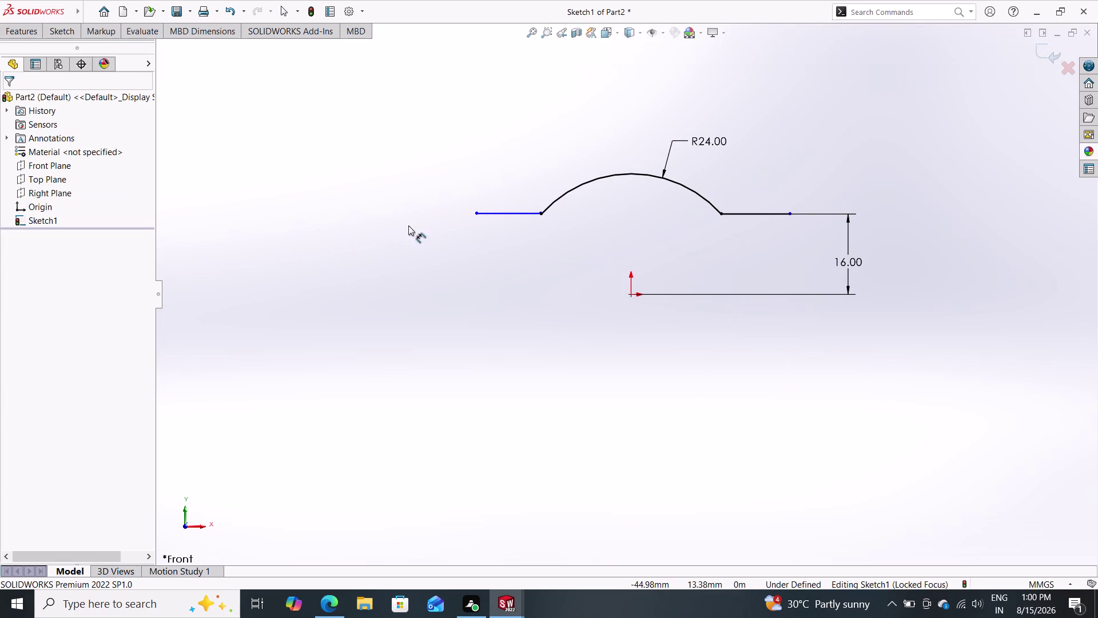
click(473, 215)
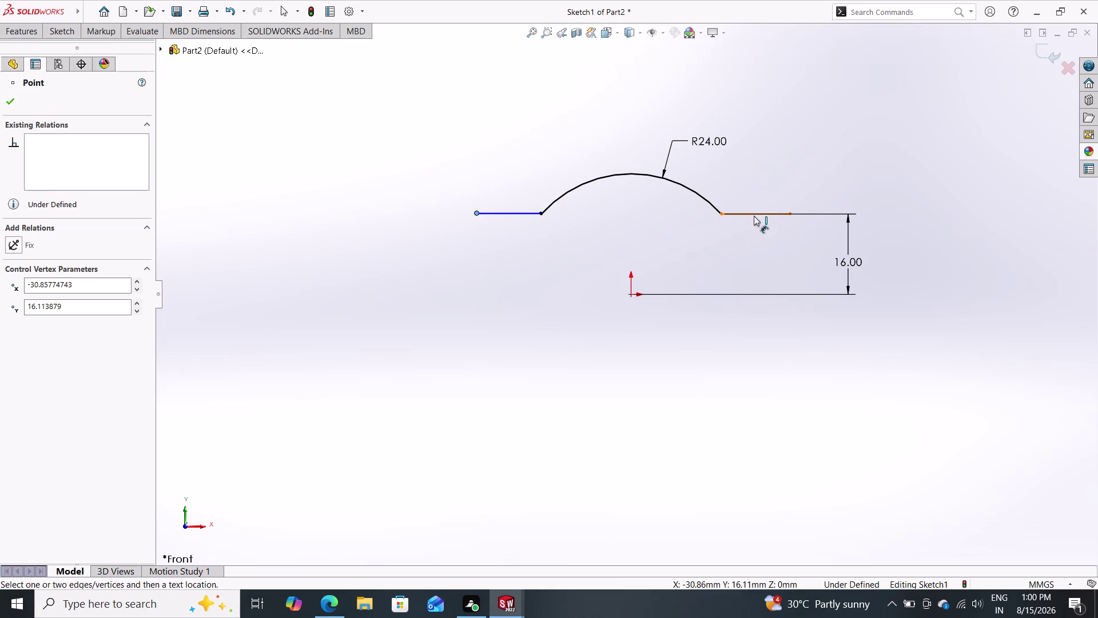
click(789, 212)
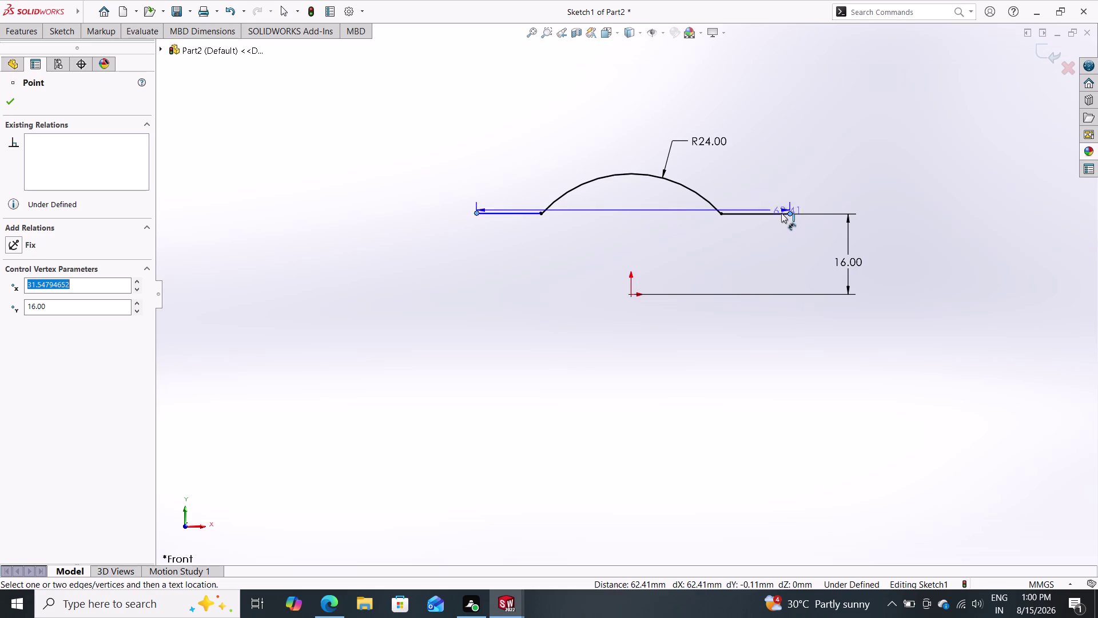
Place the overall width dimension below the sketch at 56 mm.
click(603, 352)
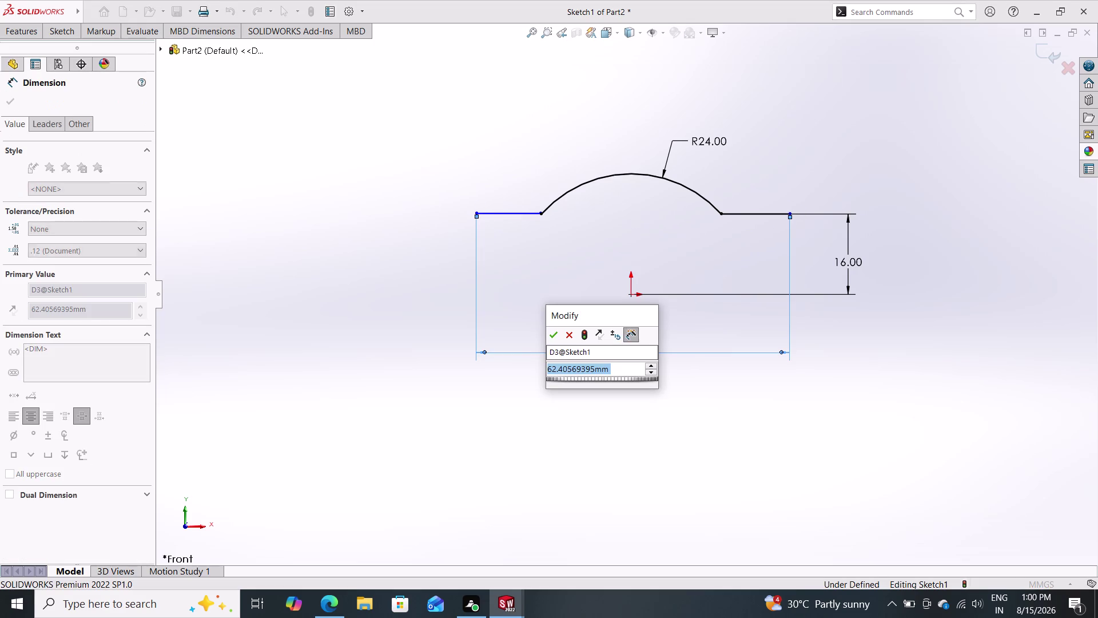
text(56)
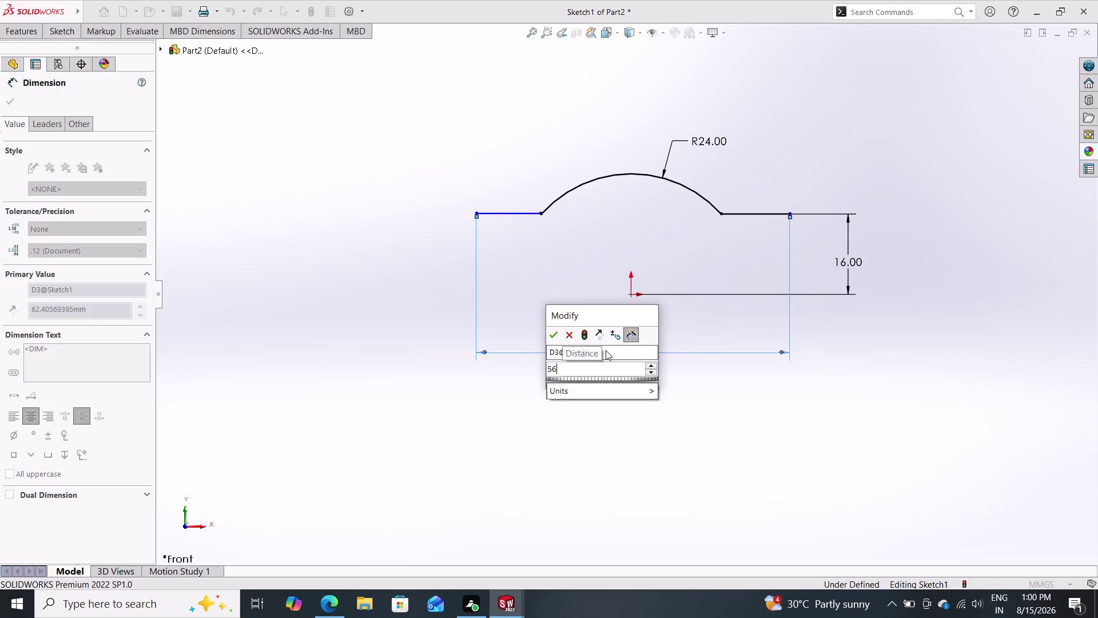
key(Return)
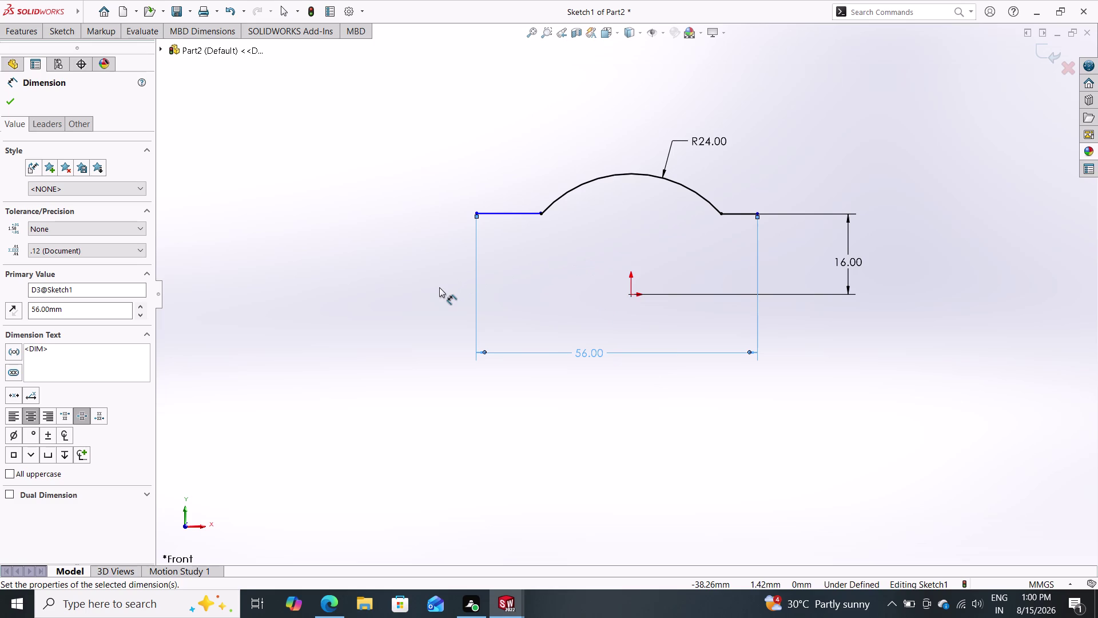
Locate the profile's left end 28 mm (56/2) from the origin.
click(632, 295)
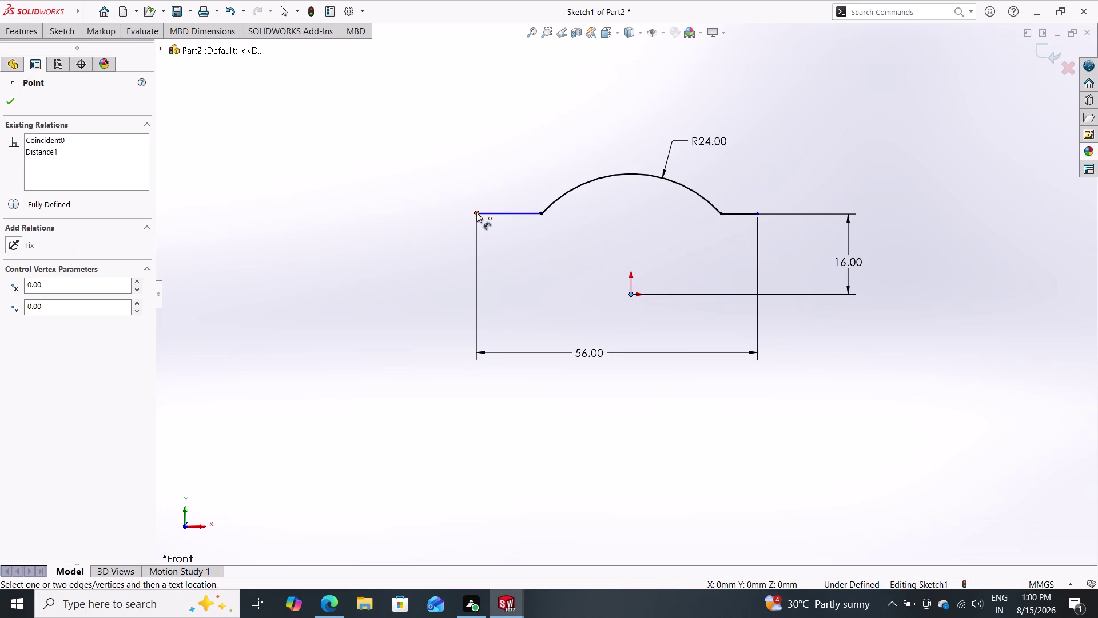
click(476, 212)
click(547, 330)
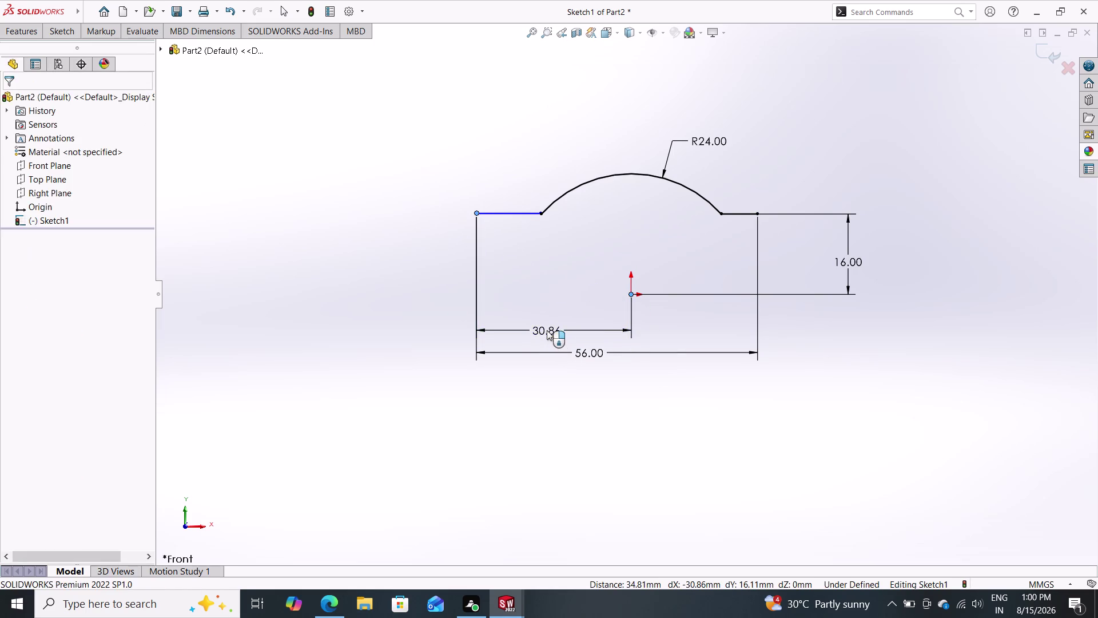
text(56)
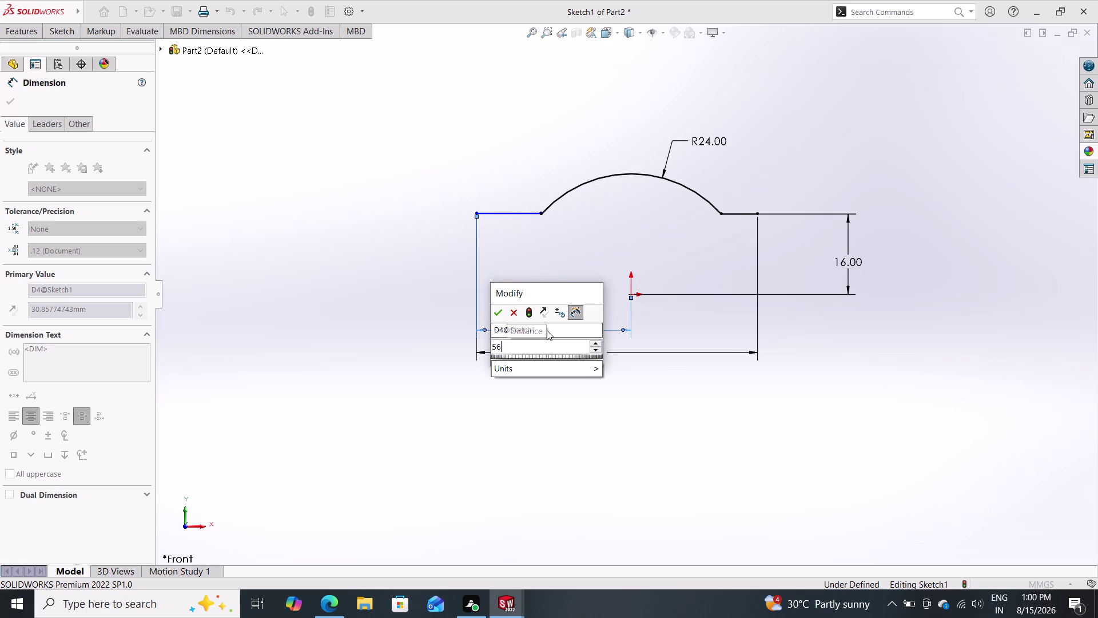
text(/2)
key(Return)
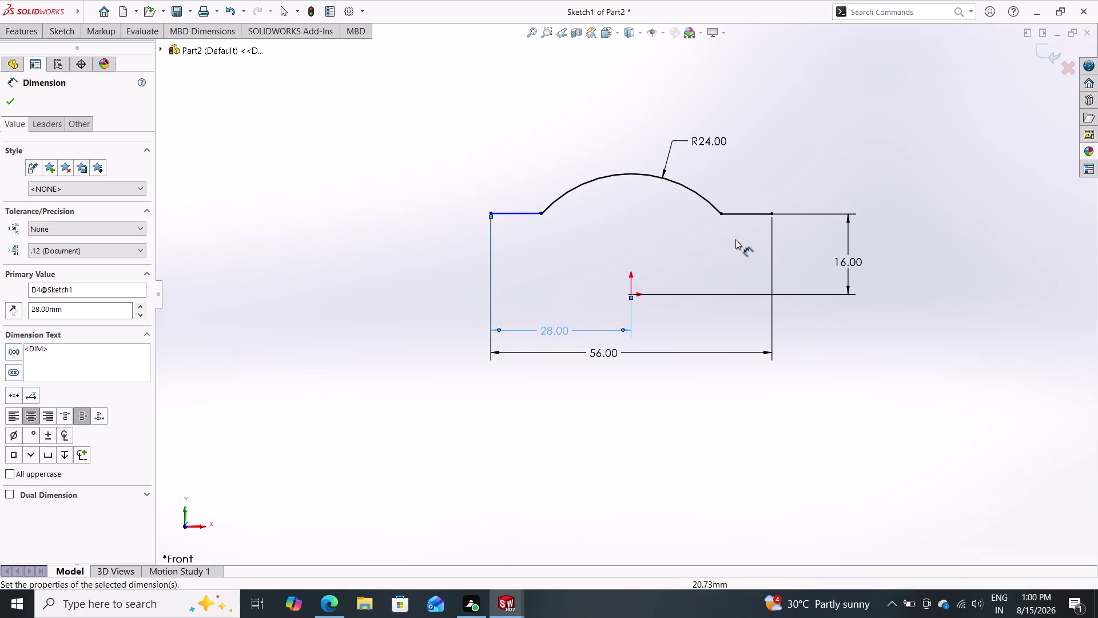
double_click(748, 213)
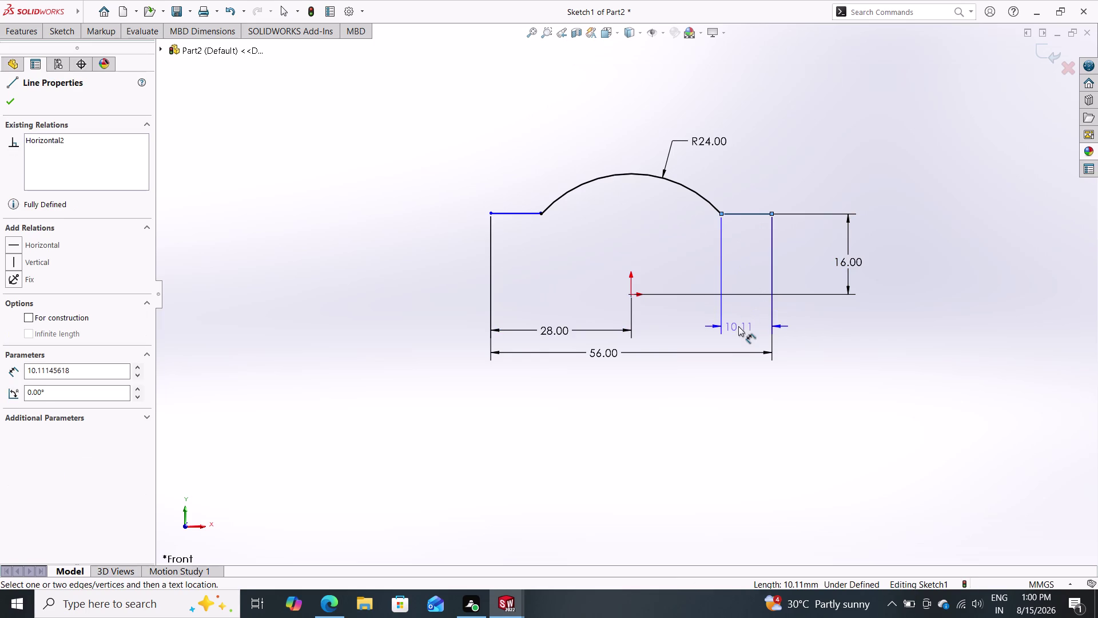
click(738, 326)
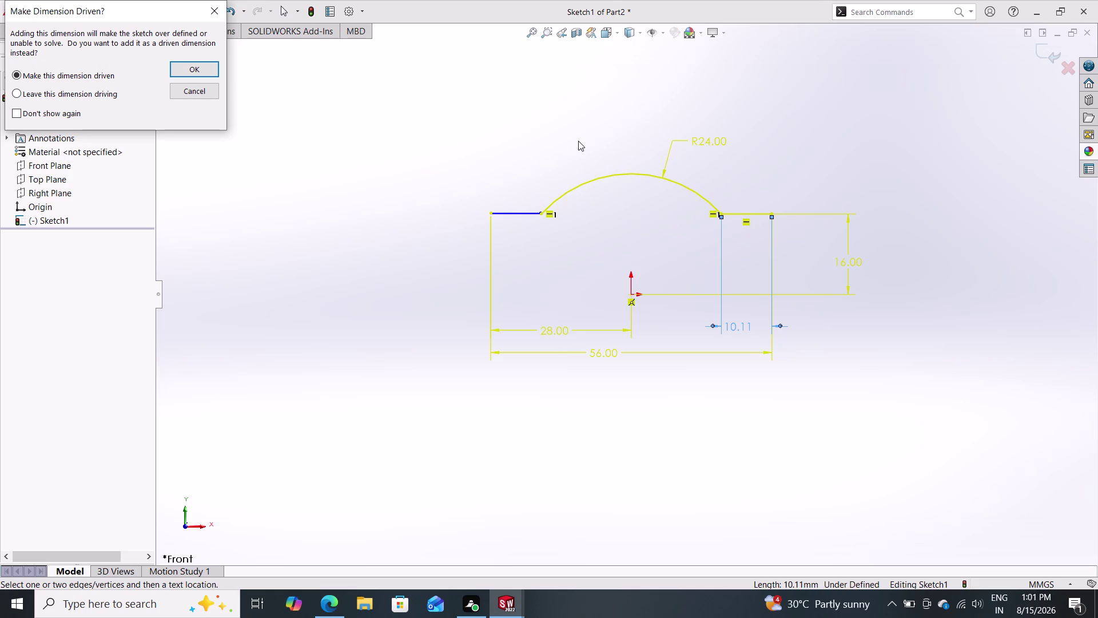
click(187, 90)
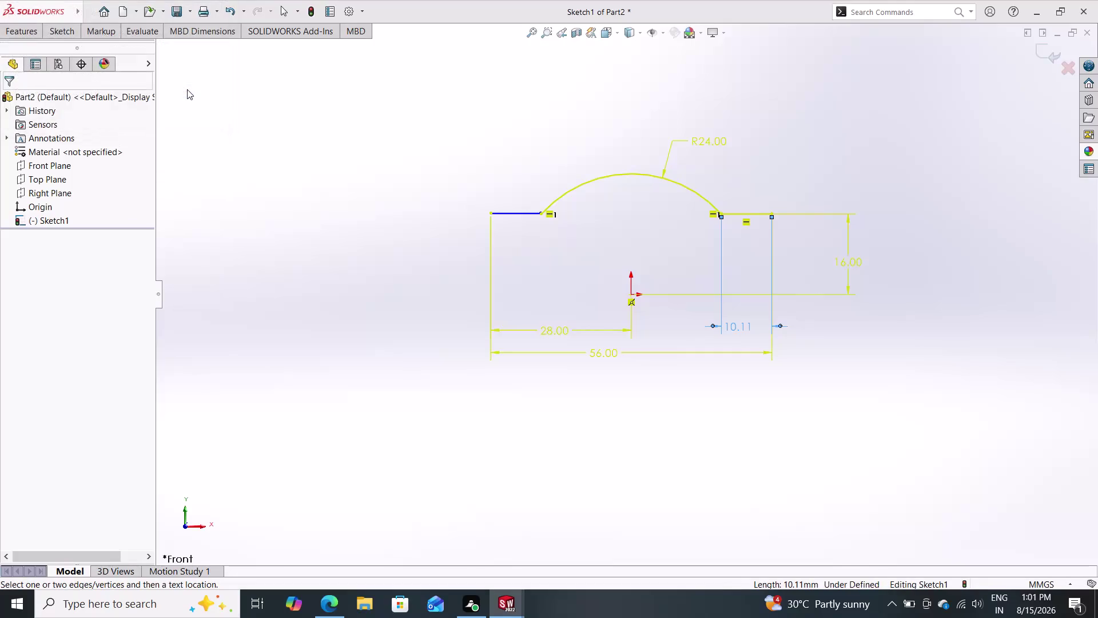
key(Escape)
key(Escape)
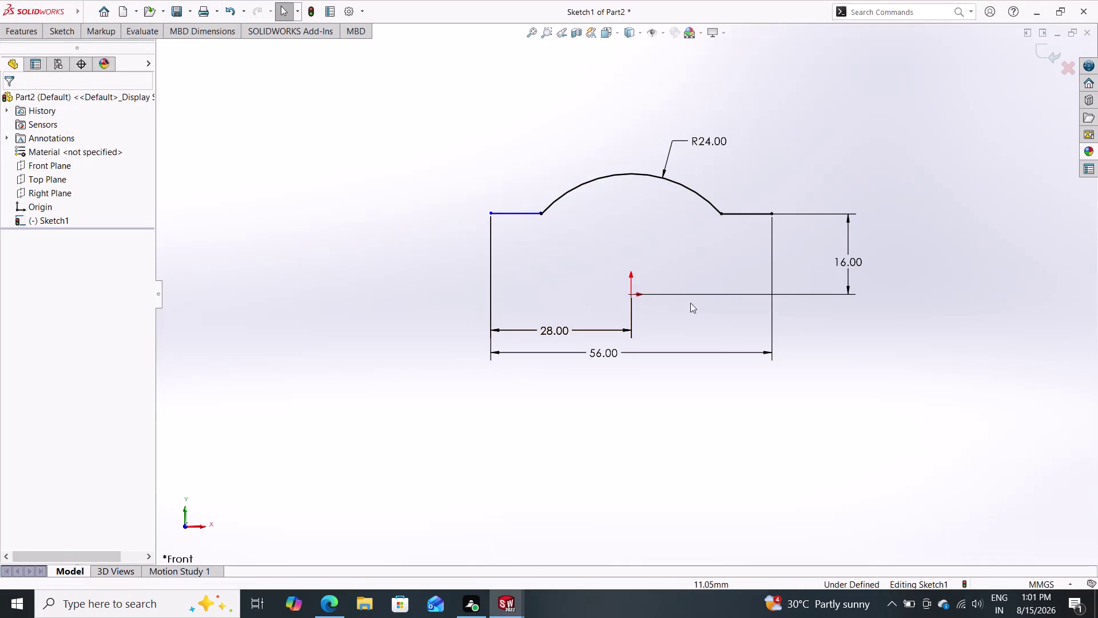
click(771, 310)
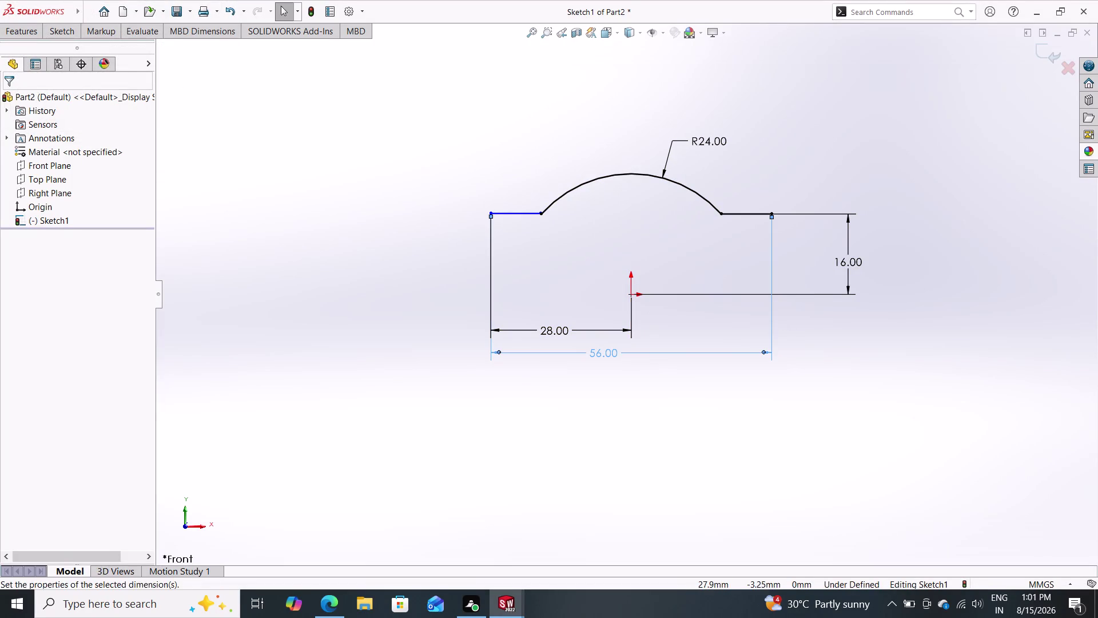
Delete the 56 mm width and dimension the left top line to 5 mm.
key(Delete)
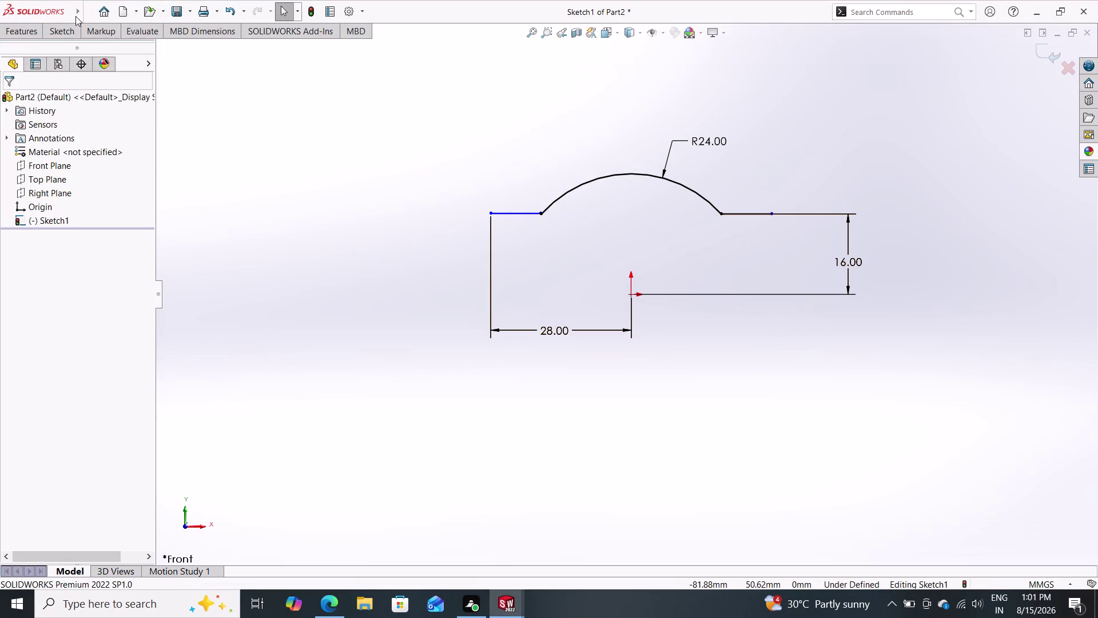
click(64, 32)
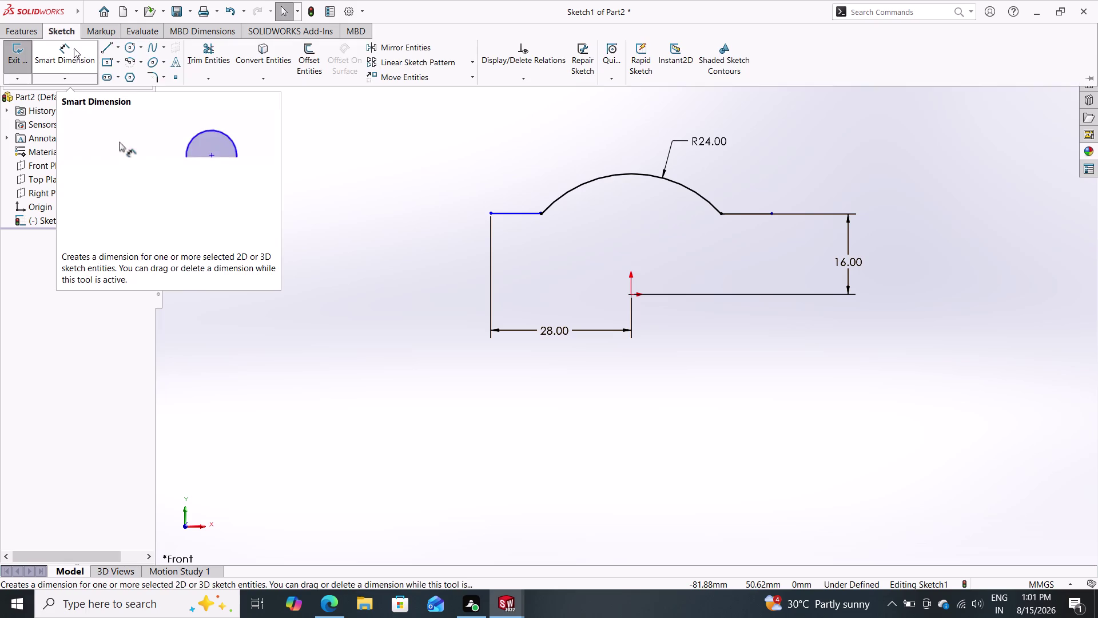
double_click(68, 57)
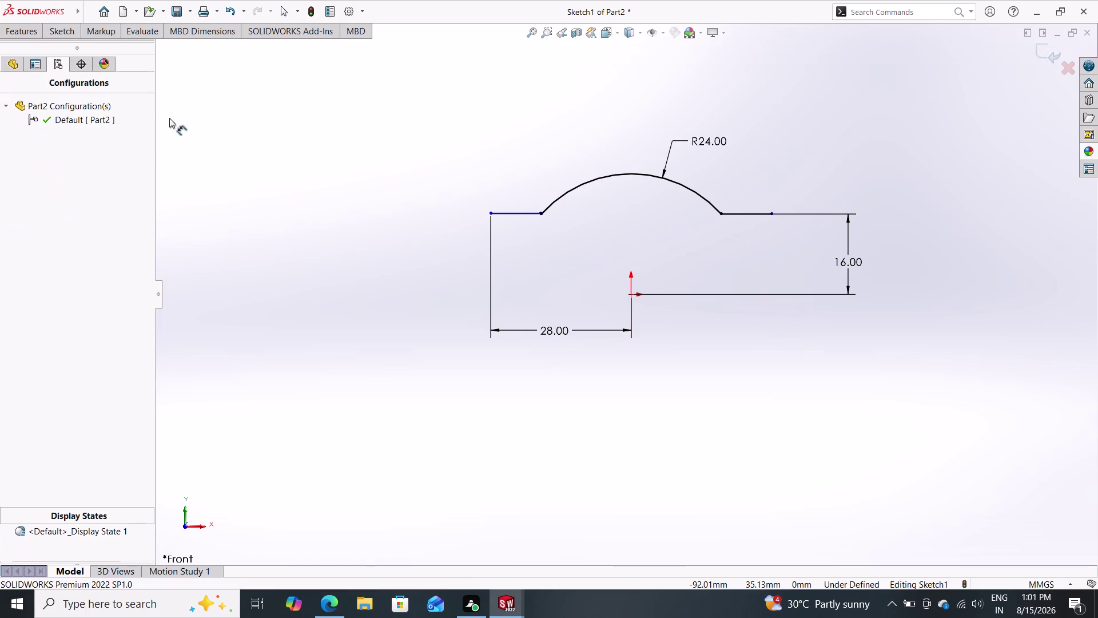
double_click(513, 212)
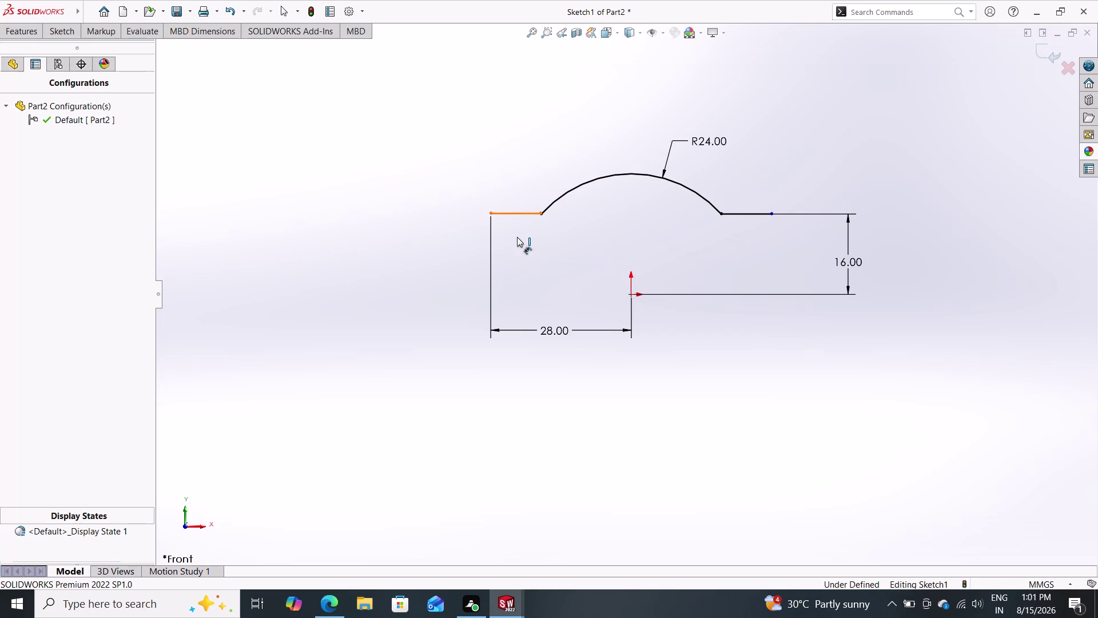
click(512, 257)
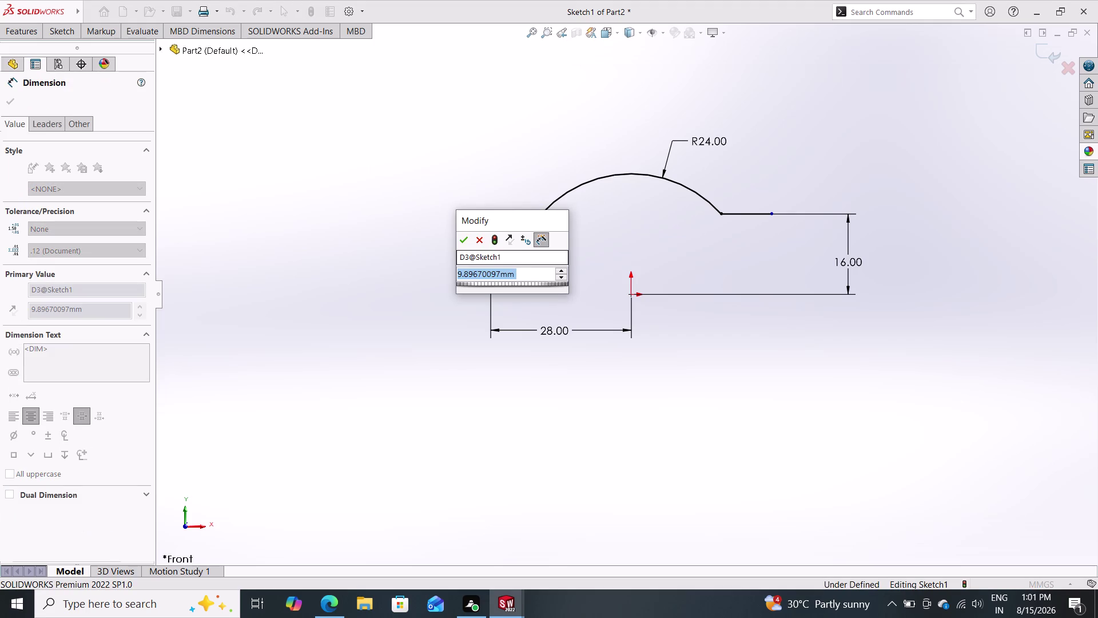
key(5)
key(Return)
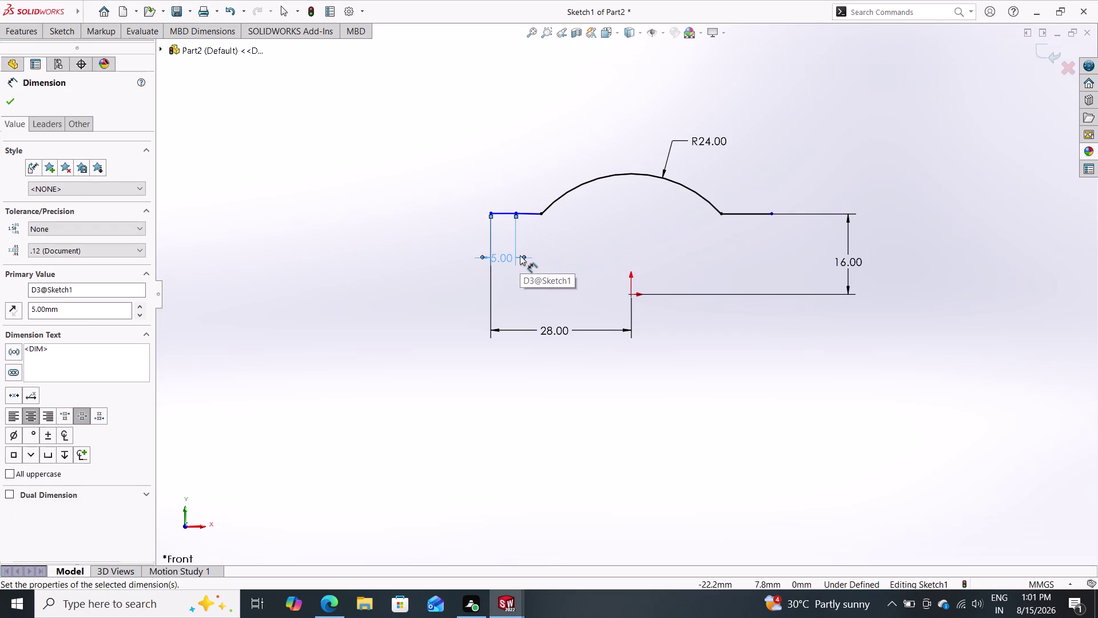
Dimension the right top line to 5 mm, then undo both length changes.
click(743, 212)
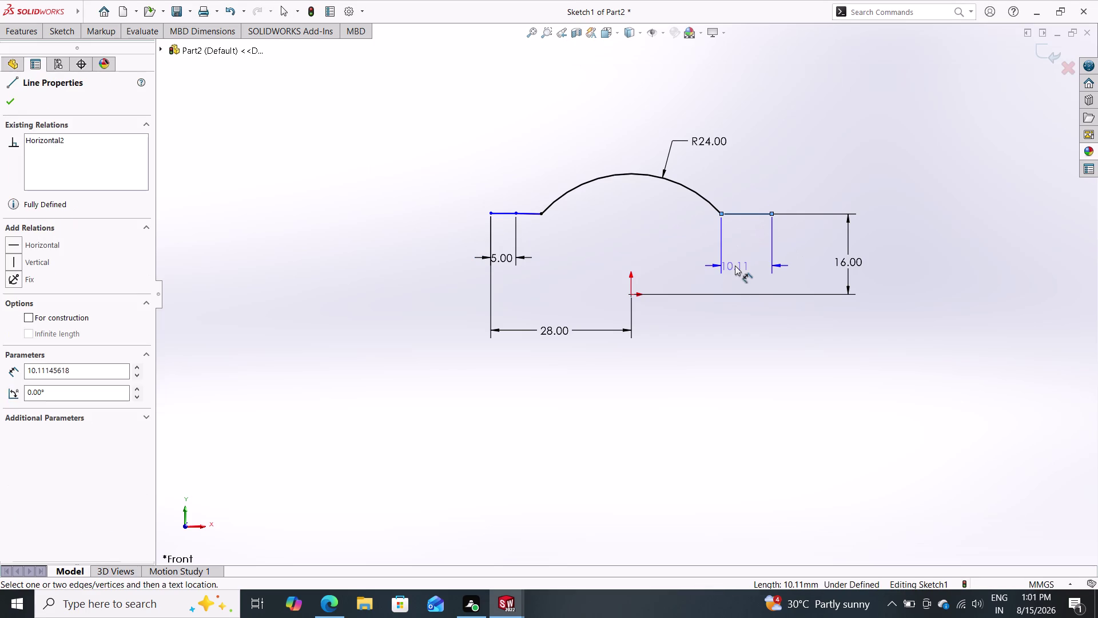
click(735, 265)
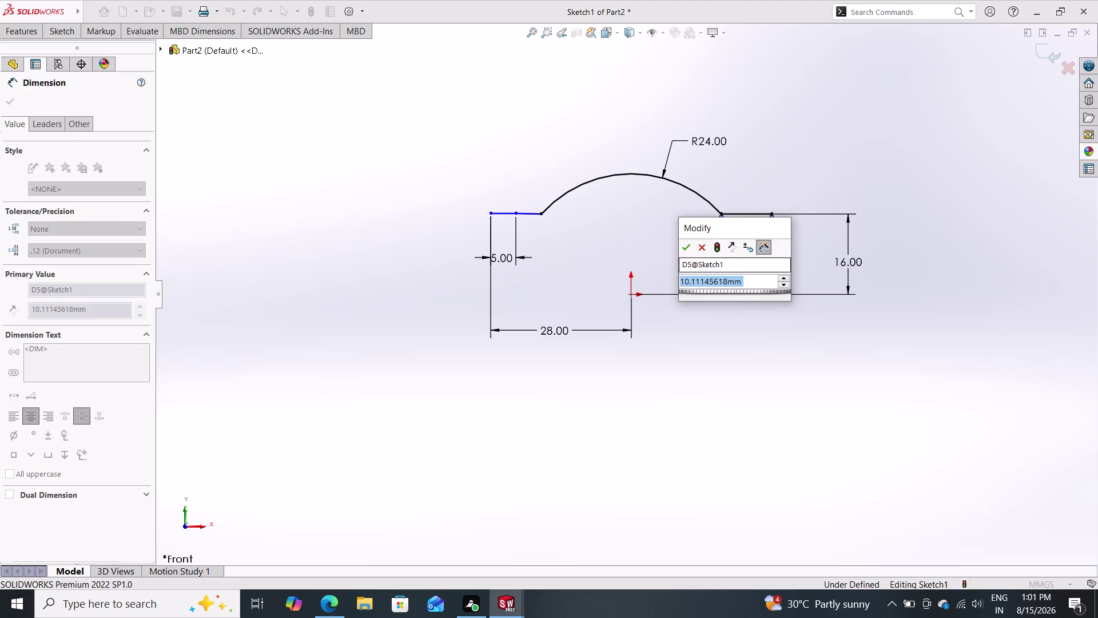
key(5)
key(Return)
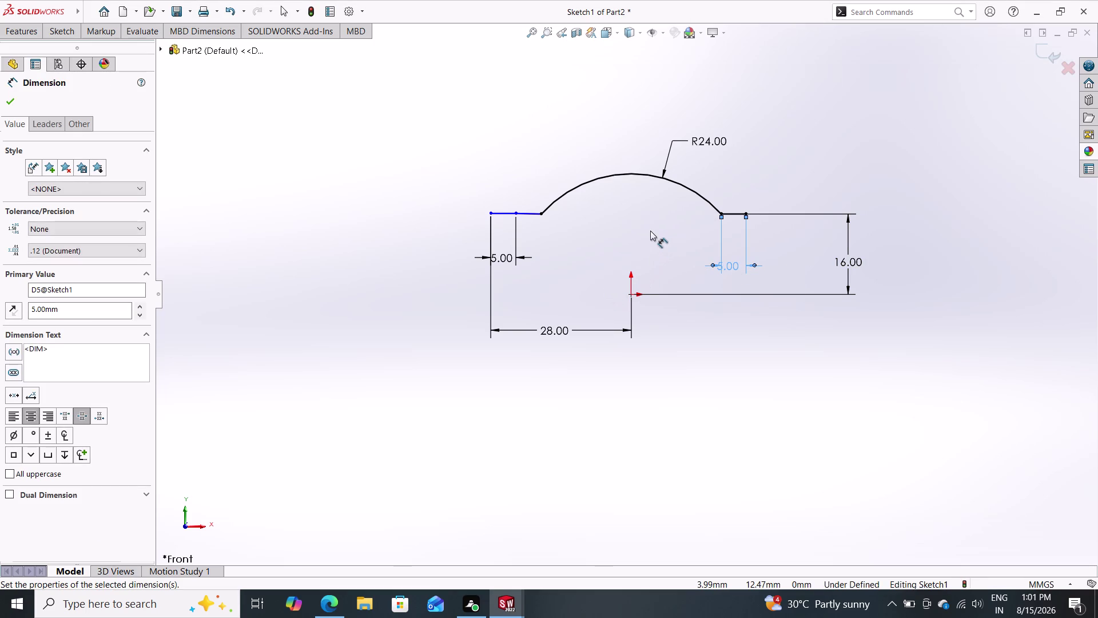
key(Escape)
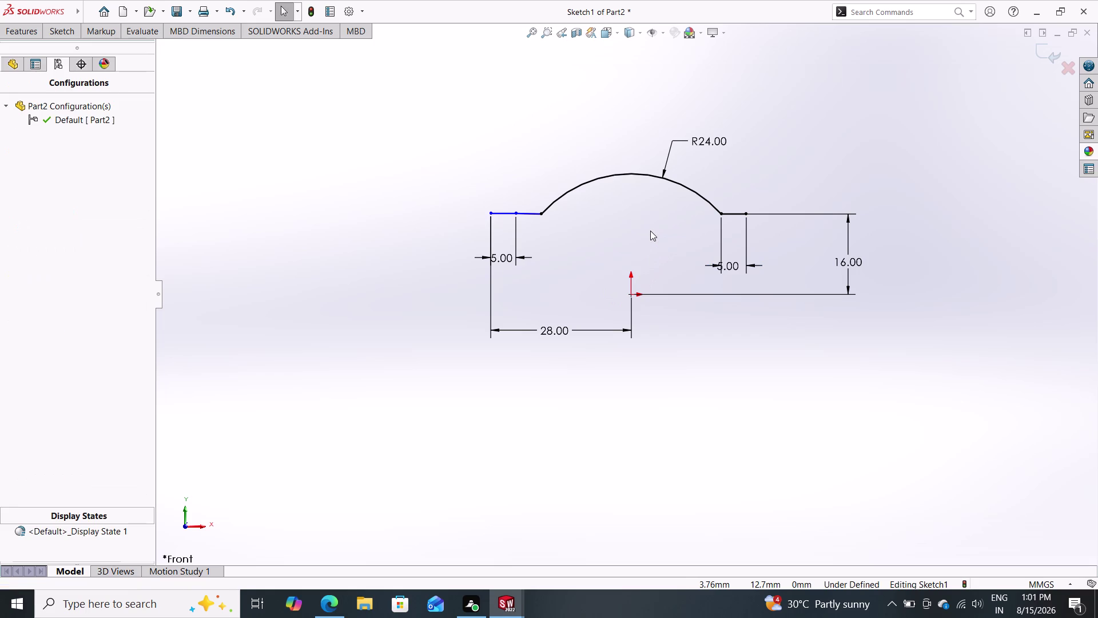
key(ctrl+z)
key(ctrl+z)
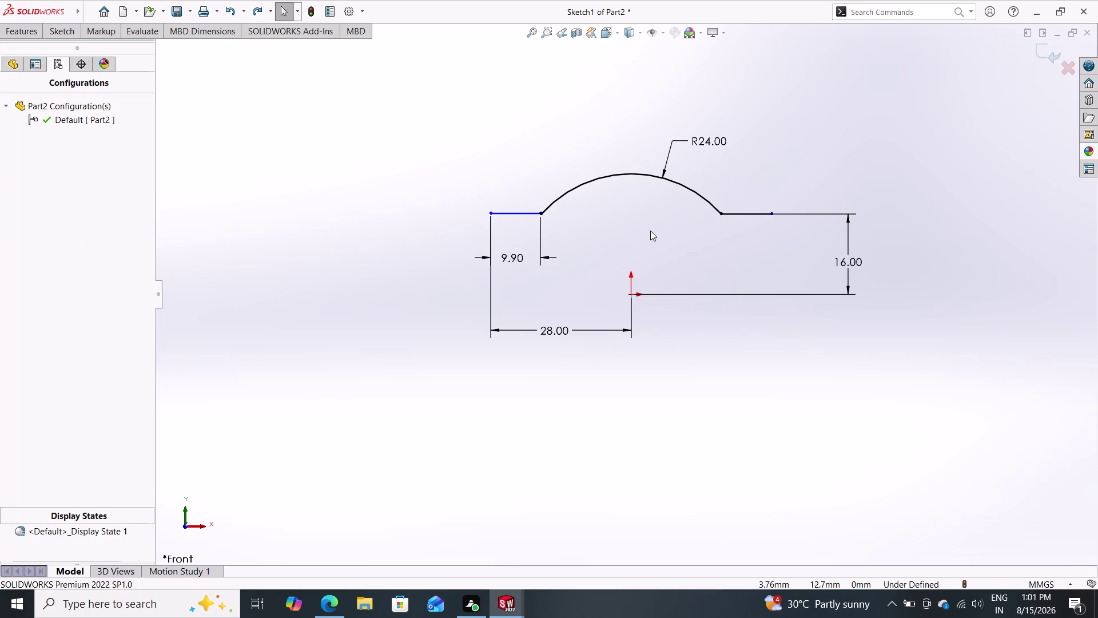
Change the left line's 9.90 length to 5, undo it, and delete that dimension.
double_click(516, 260)
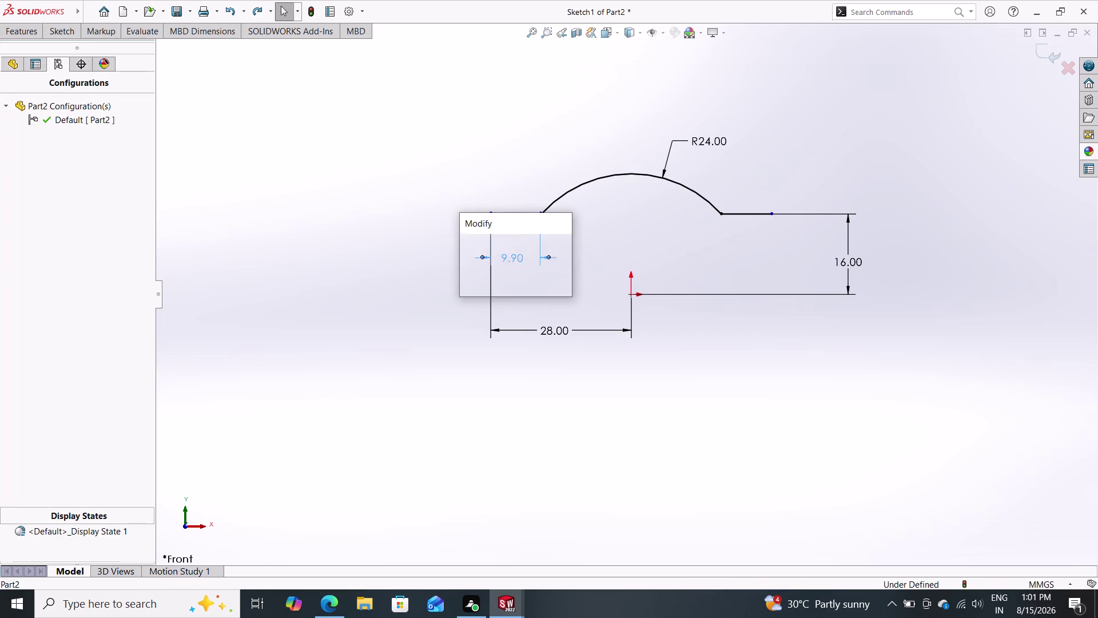
key(5)
key(Return)
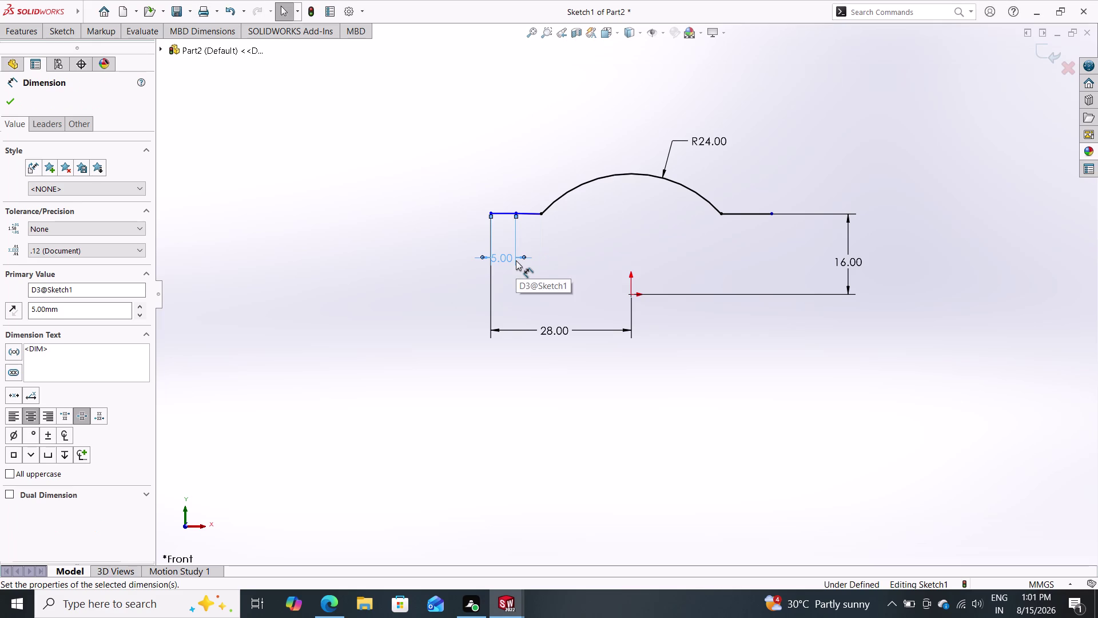
key(ctrl+z)
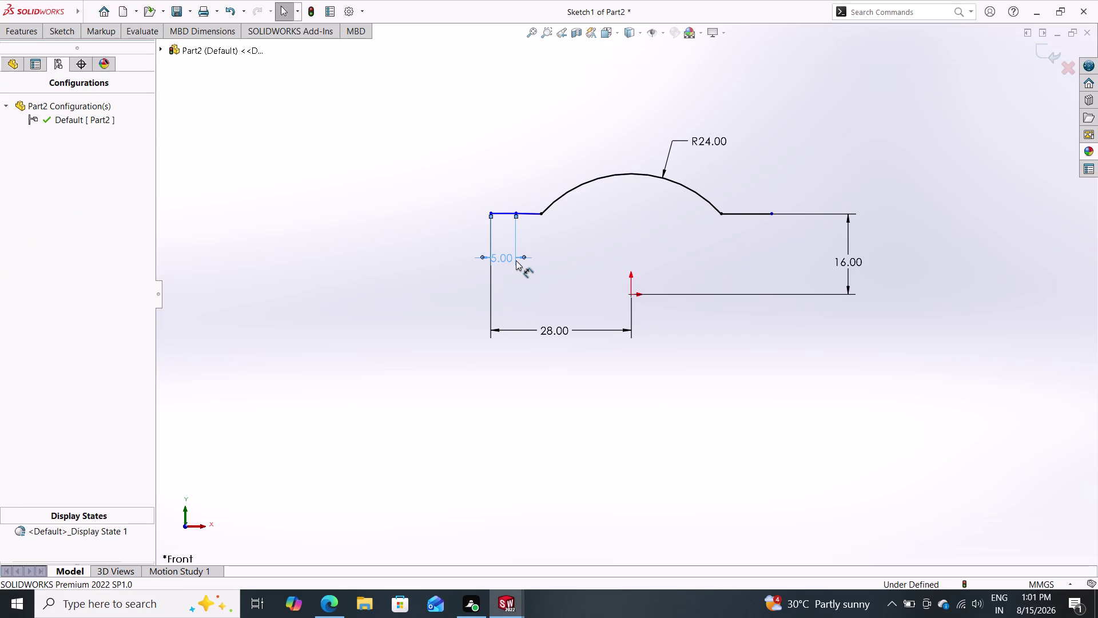
key(ctrl+z)
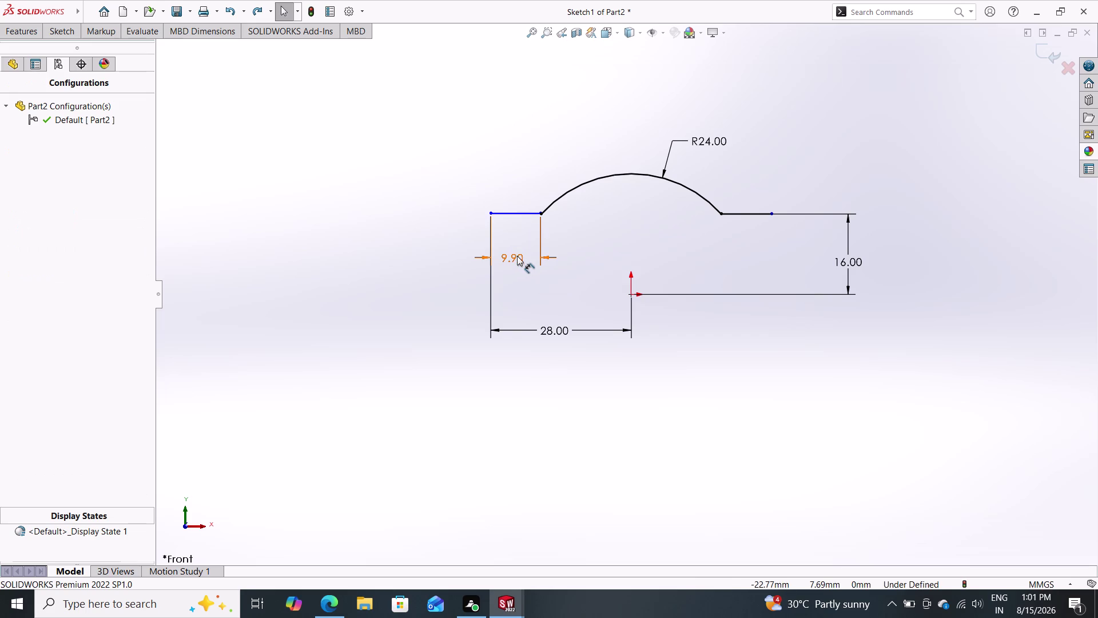
key(Escape)
click(518, 260)
key(Delete)
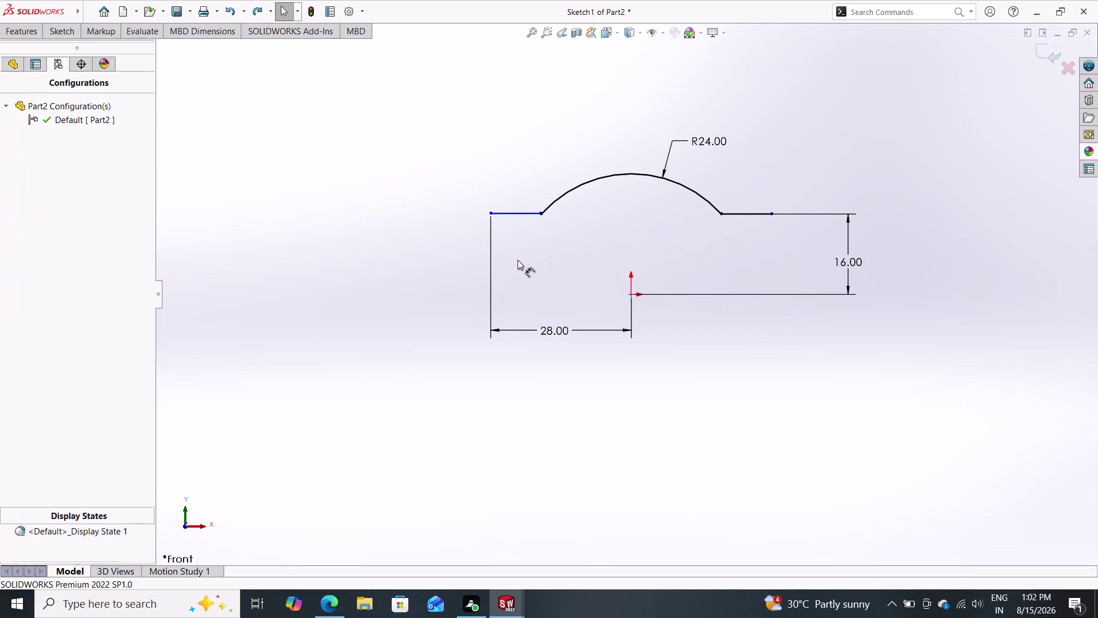
Retry a left-line length dimension, decline the conflict, and delete the 28.00 dimension.
double_click(61, 36)
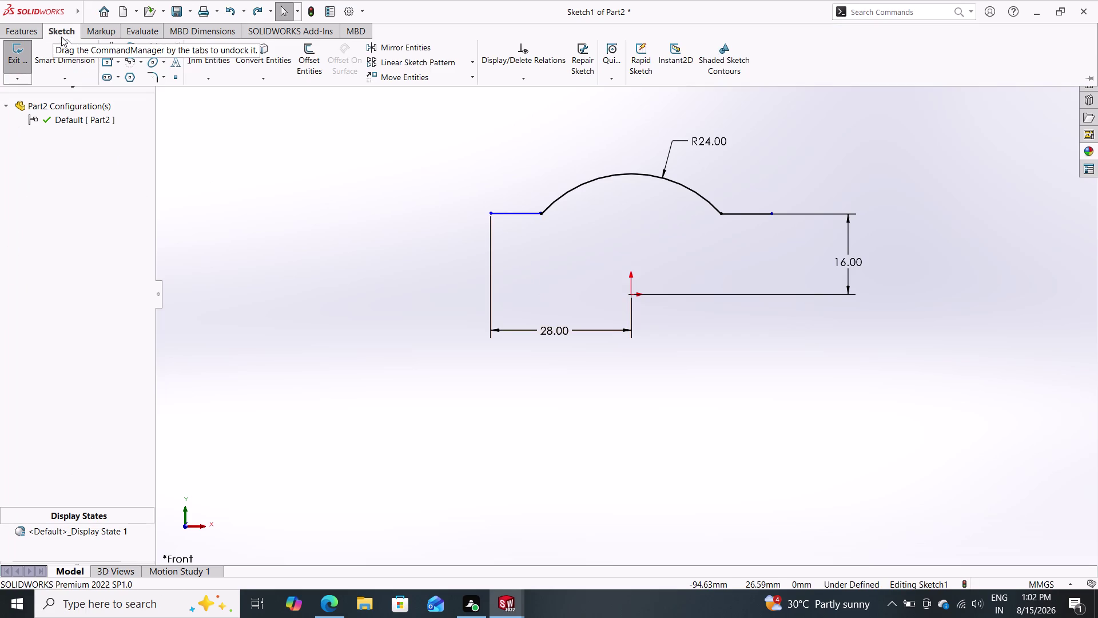
click(71, 60)
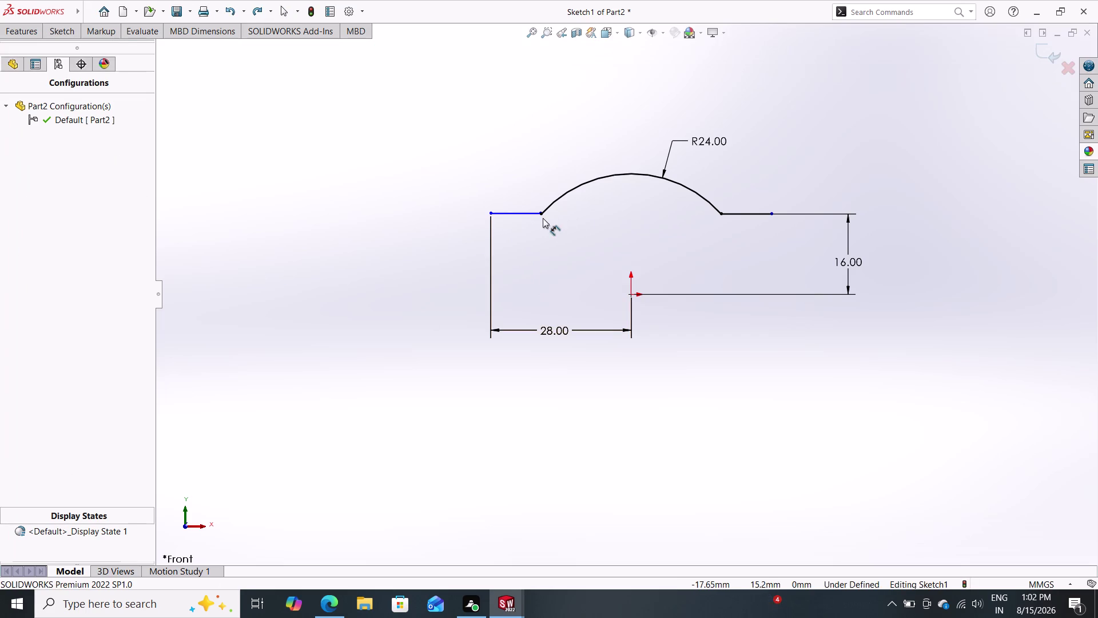
click(541, 214)
double_click(489, 215)
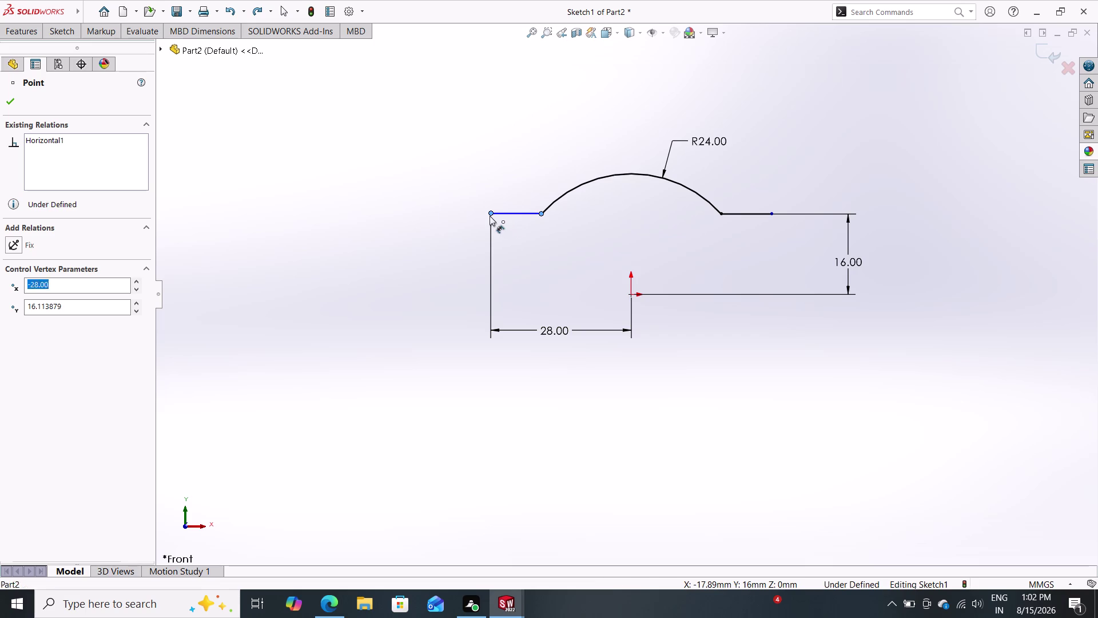
click(525, 251)
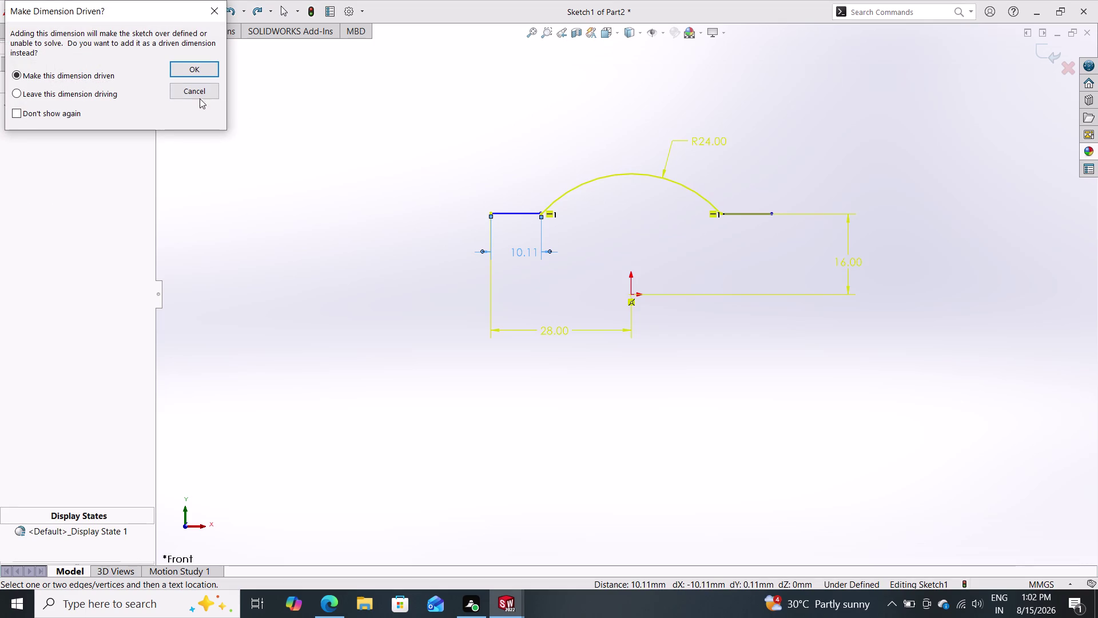
click(191, 88)
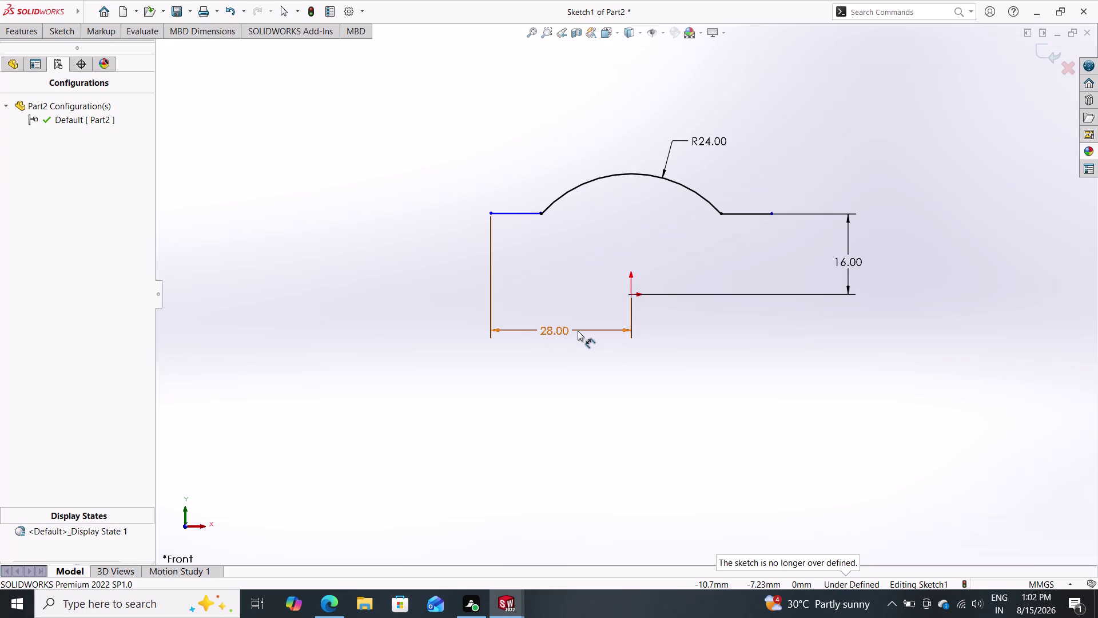
double_click(578, 330)
key(Delete)
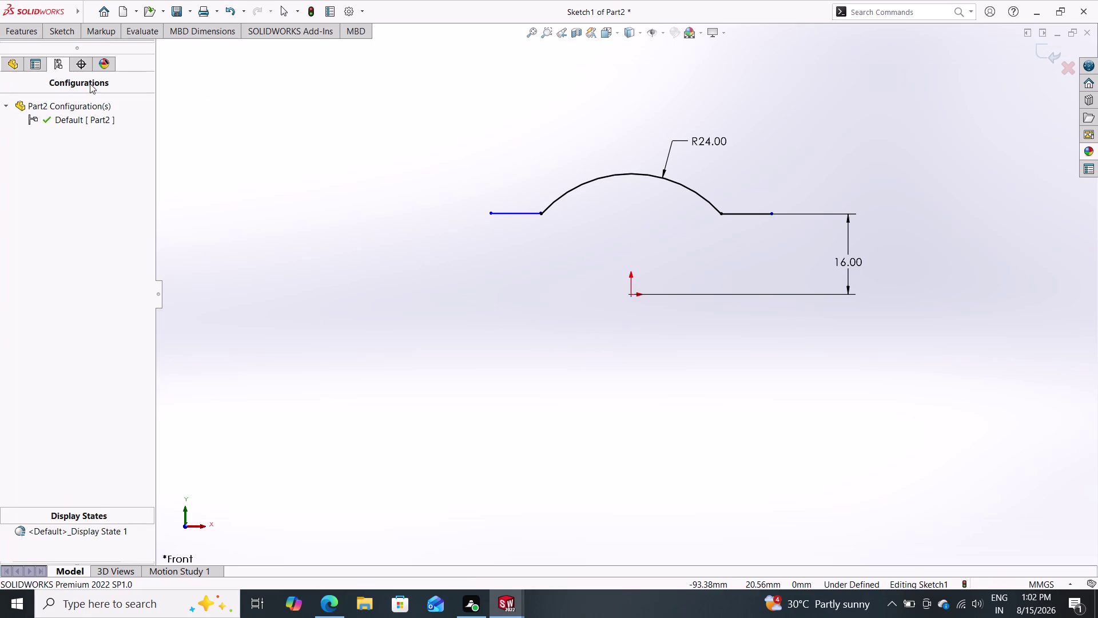
Dimension the left short horizontal line to 5 mm.
click(65, 23)
click(72, 58)
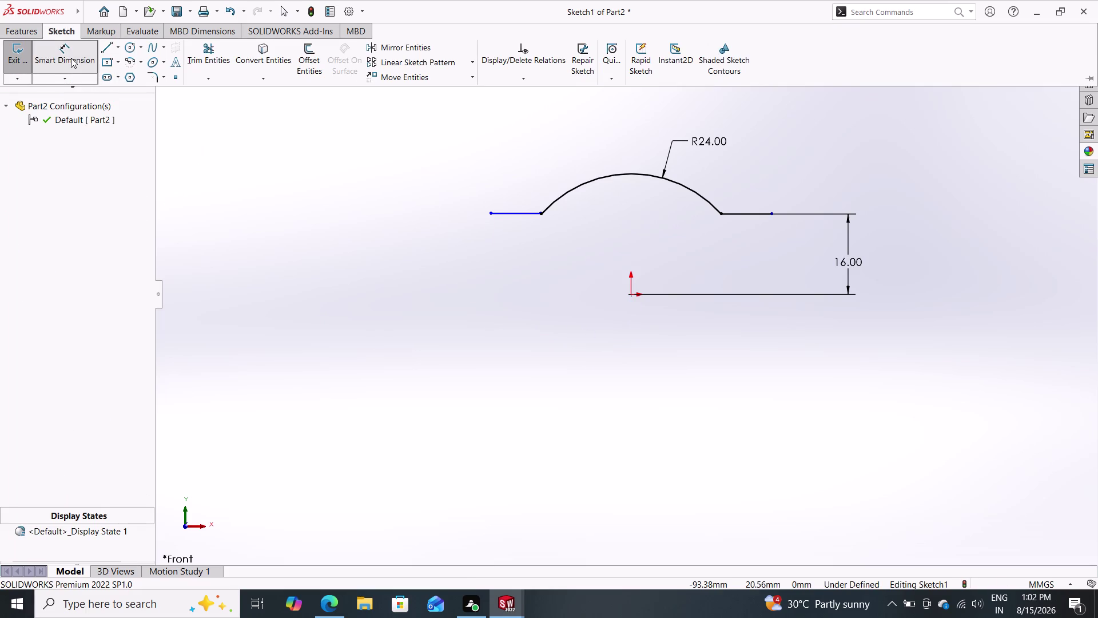
click(520, 213)
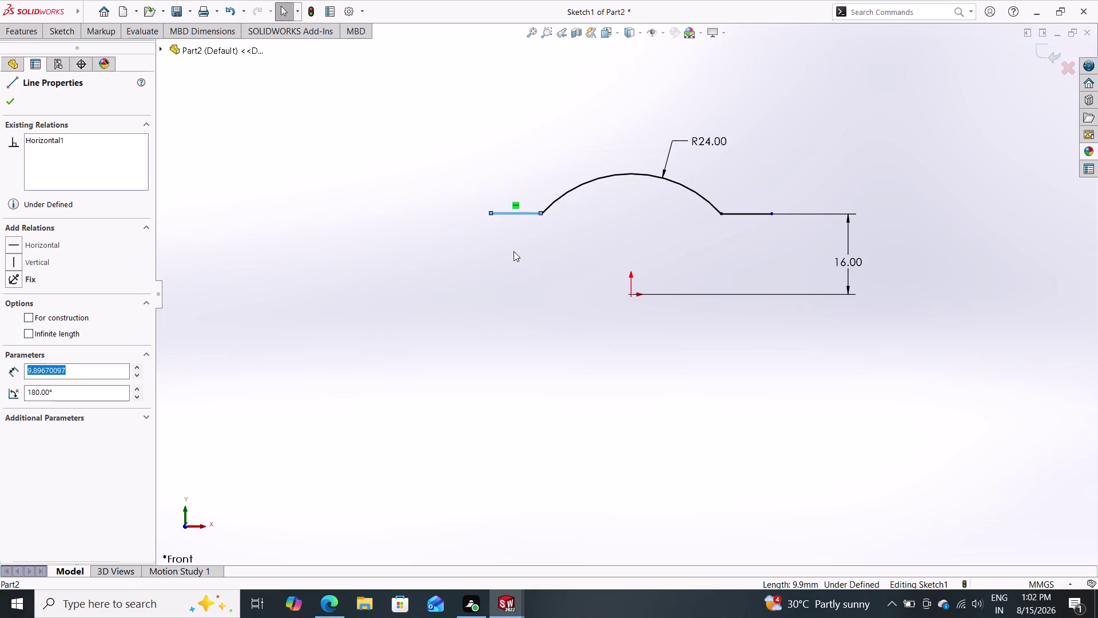
double_click(65, 34)
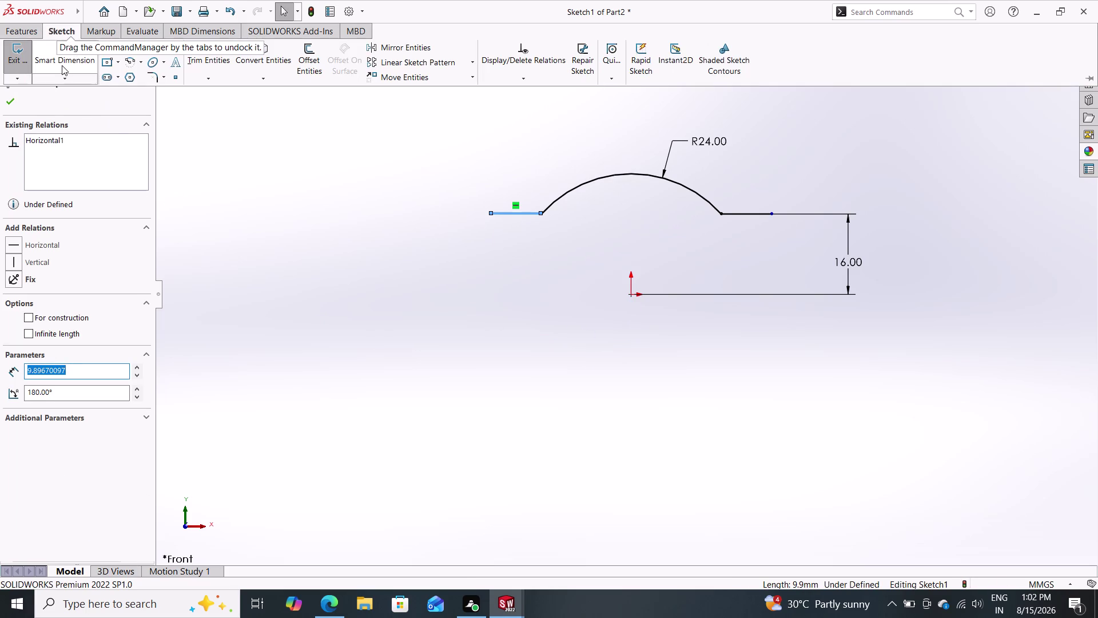
double_click(61, 65)
click(516, 213)
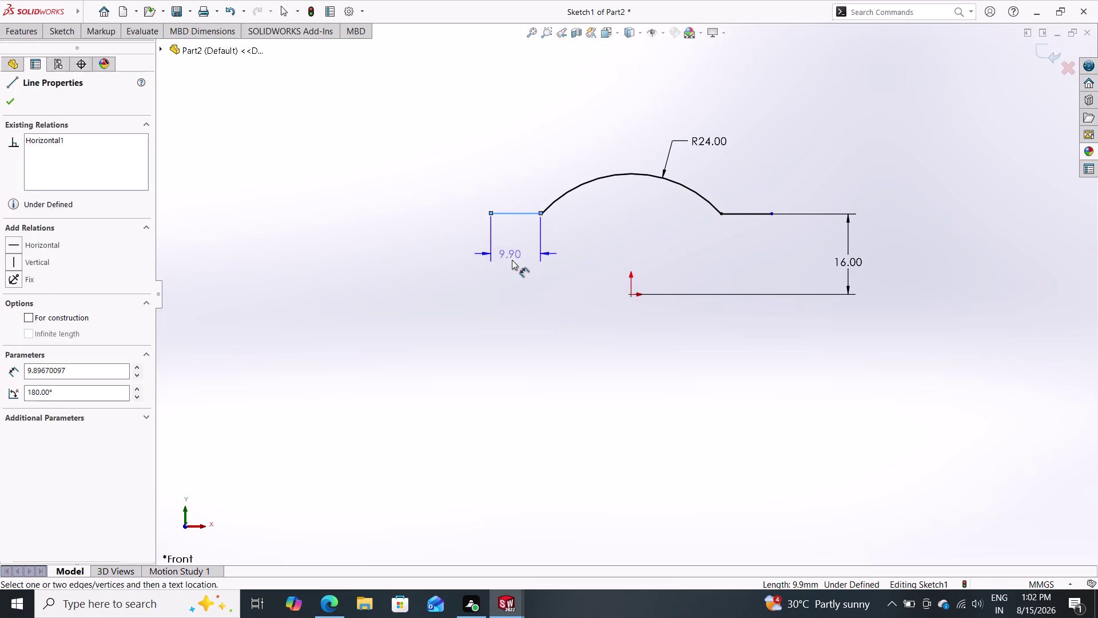
click(513, 263)
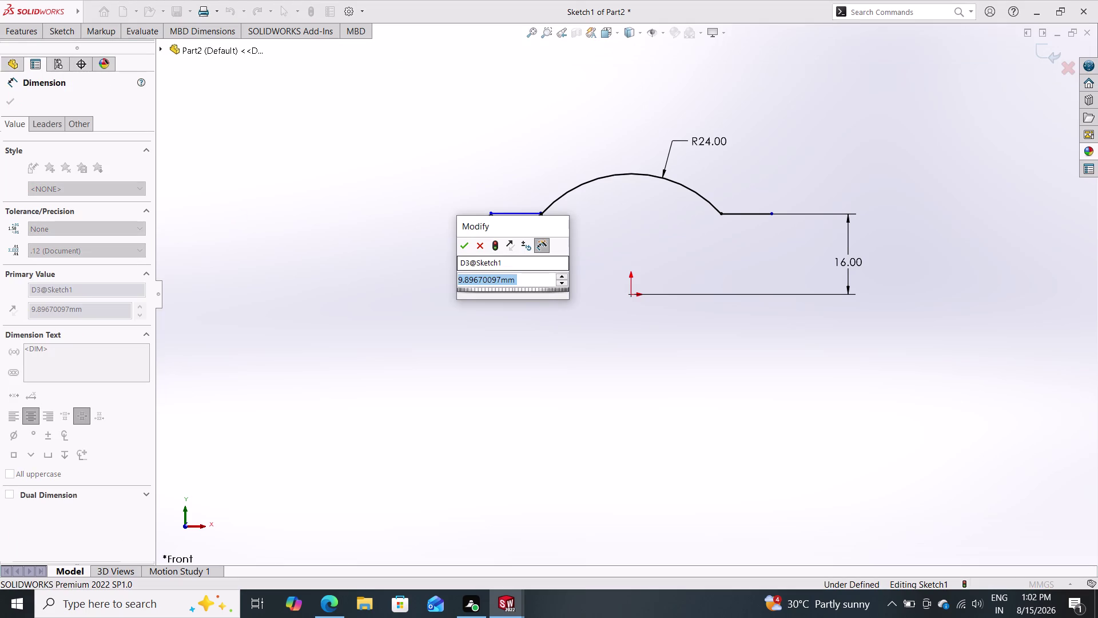
key(5)
key(Return)
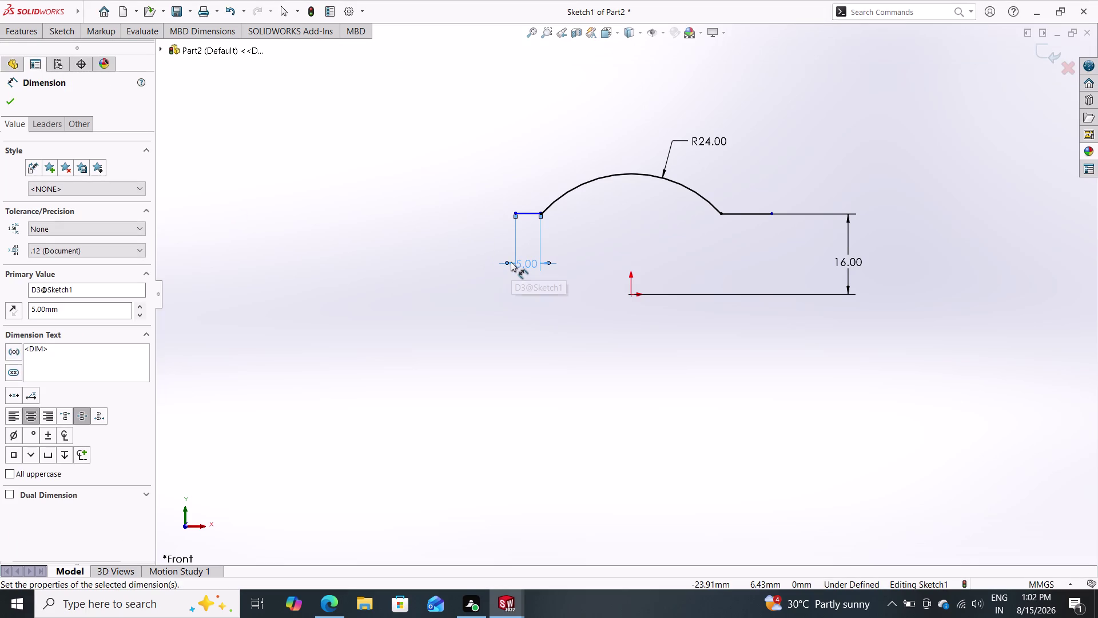
Dimension the right short horizontal line to 5 mm.
click(745, 215)
click(740, 259)
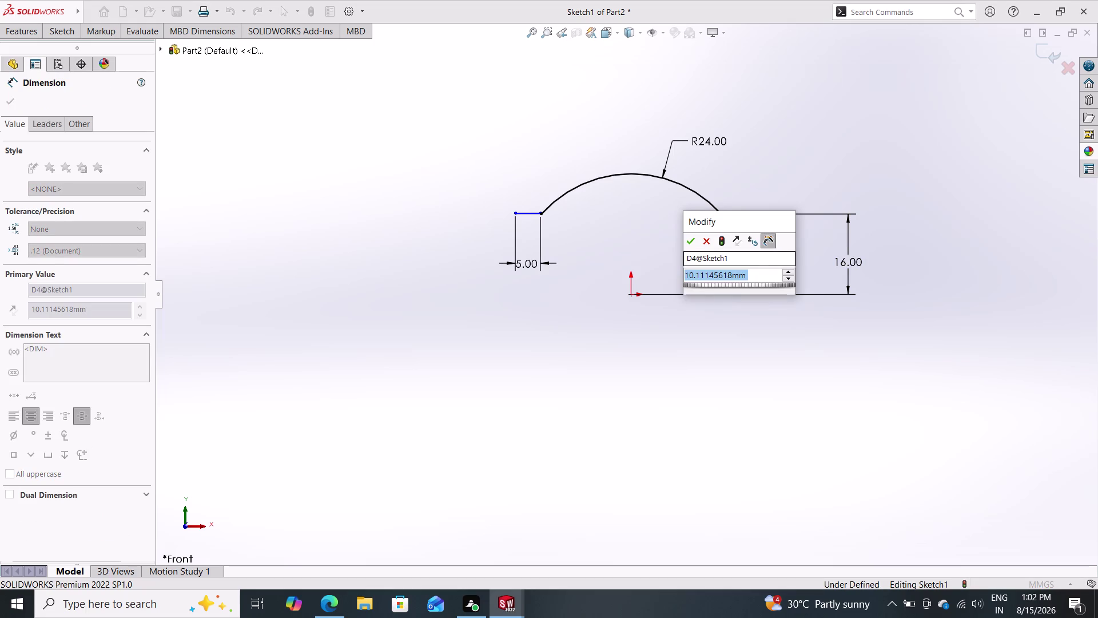
key(Return)
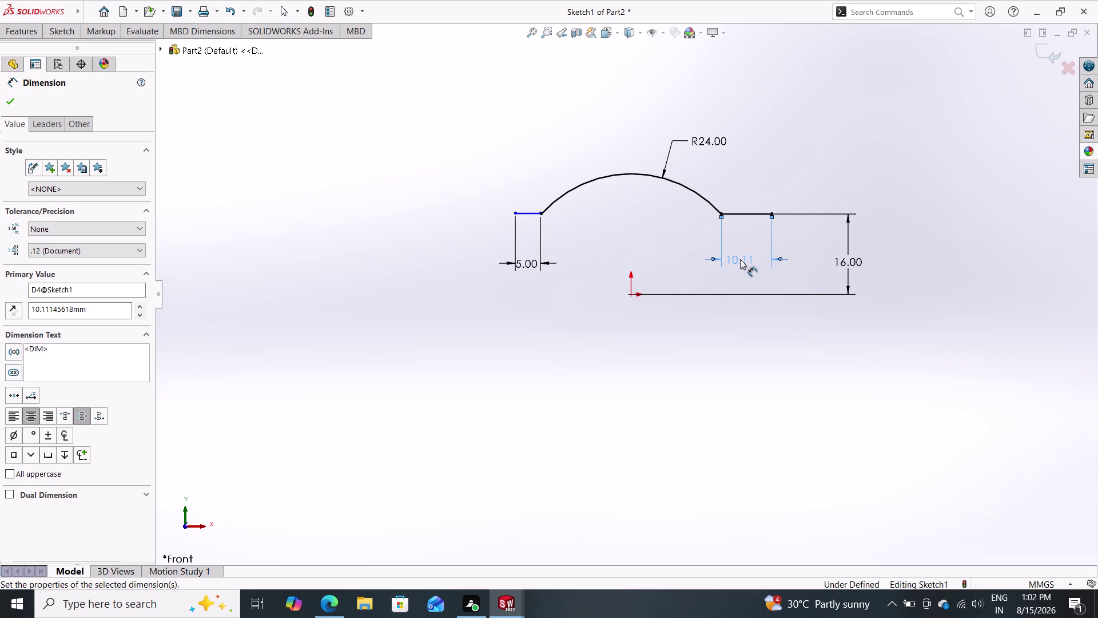
click(737, 259)
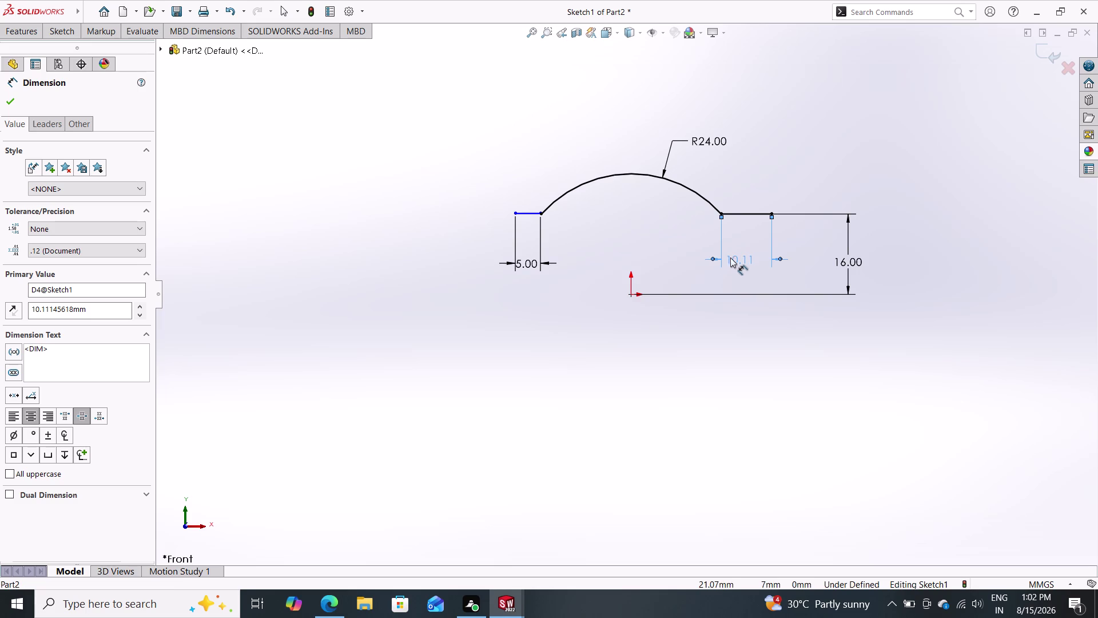
double_click(752, 260)
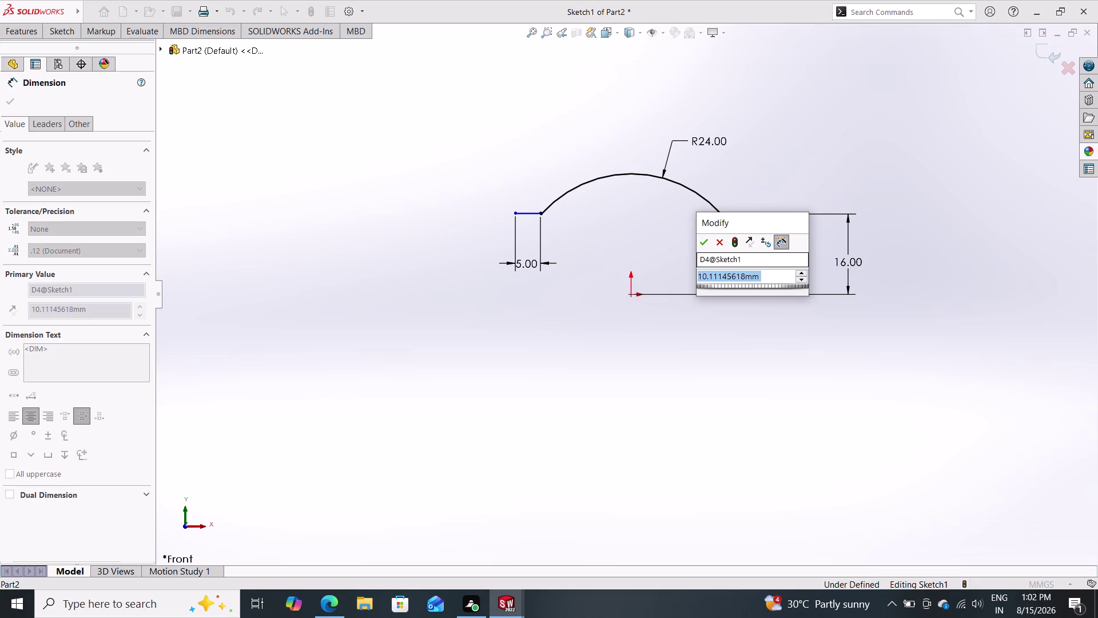
key(5)
key(Return)
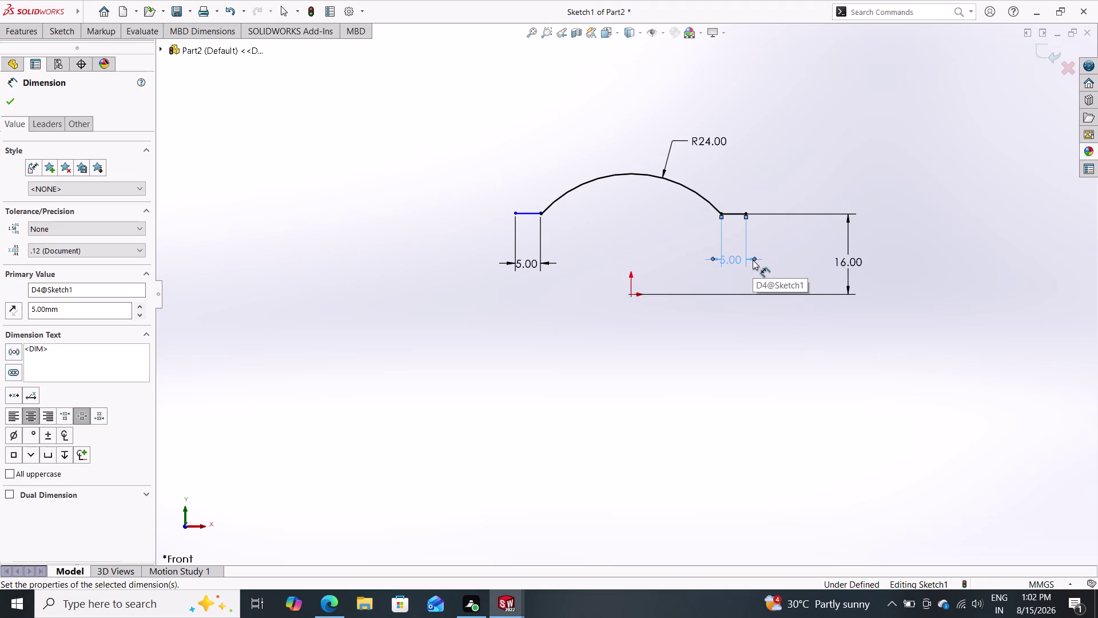
double_click(7, 102)
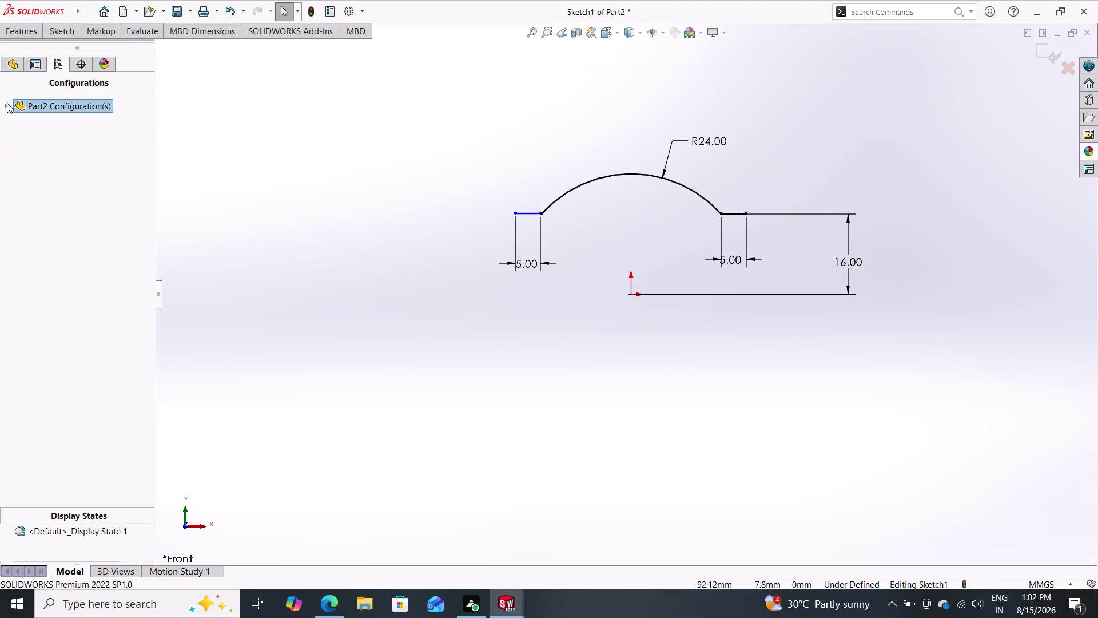
triple_click(59, 32)
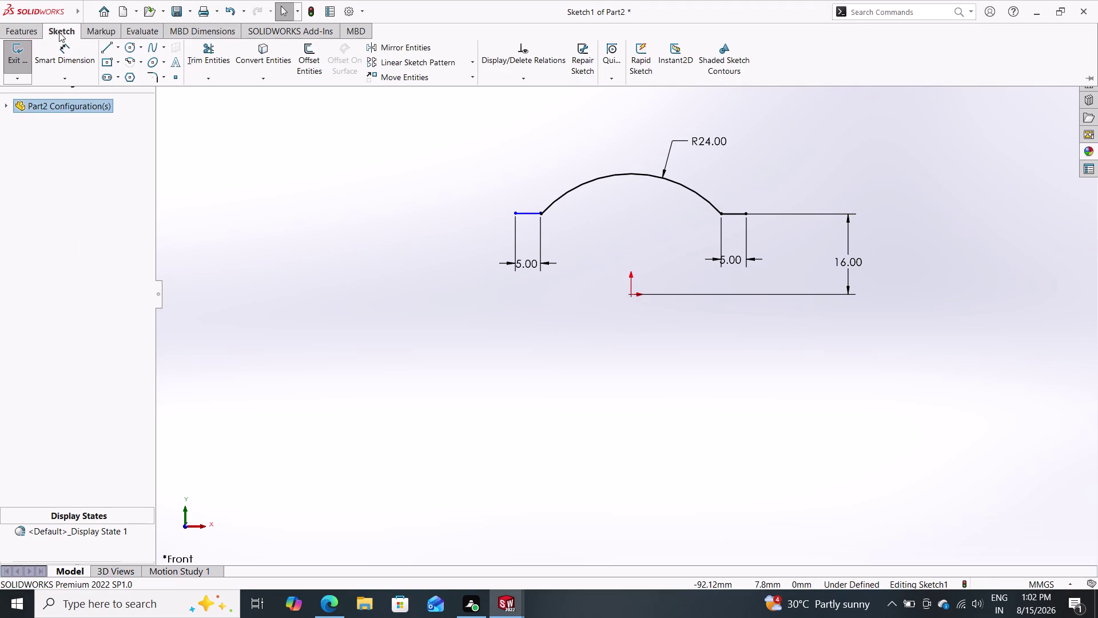
double_click(59, 32)
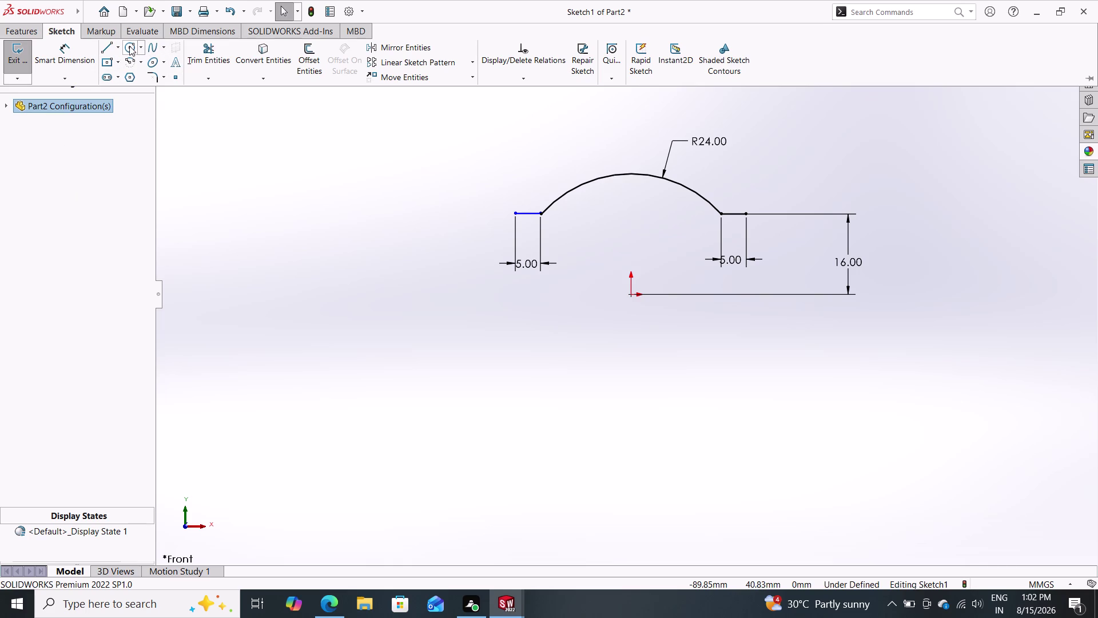
Draw a centre-and-radius circle at the origin enclosing the R24 arc.
click(130, 46)
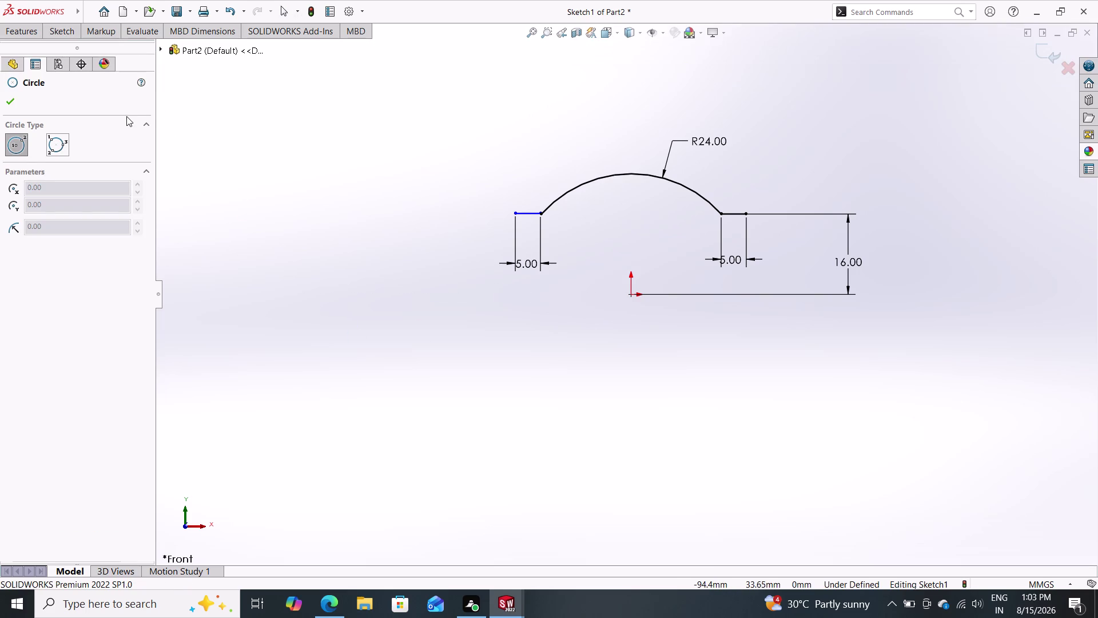
click(55, 35)
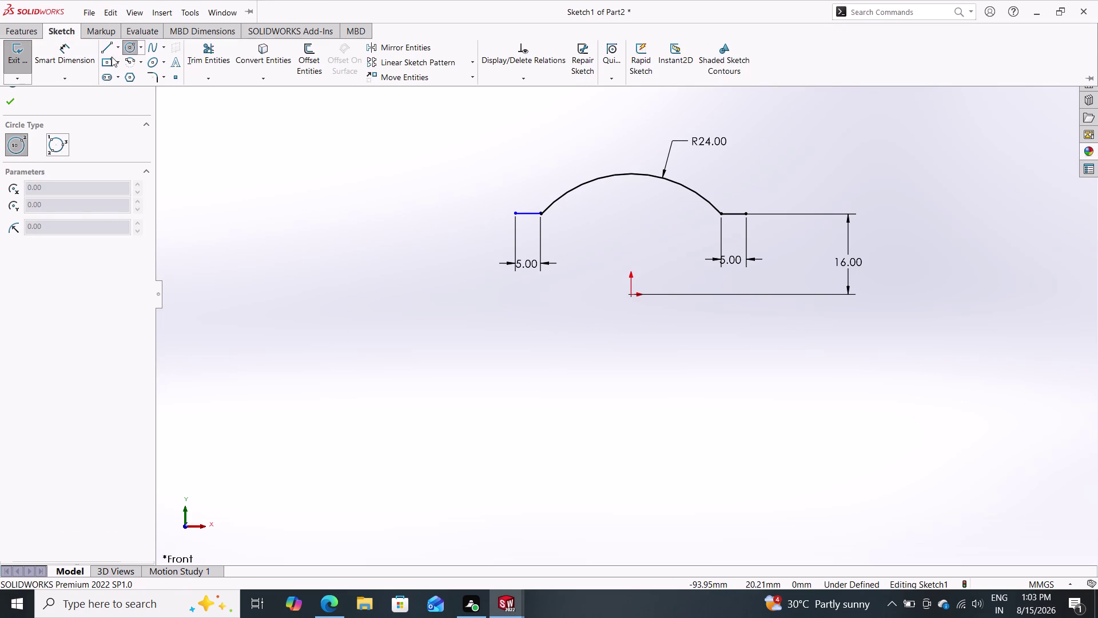
click(126, 48)
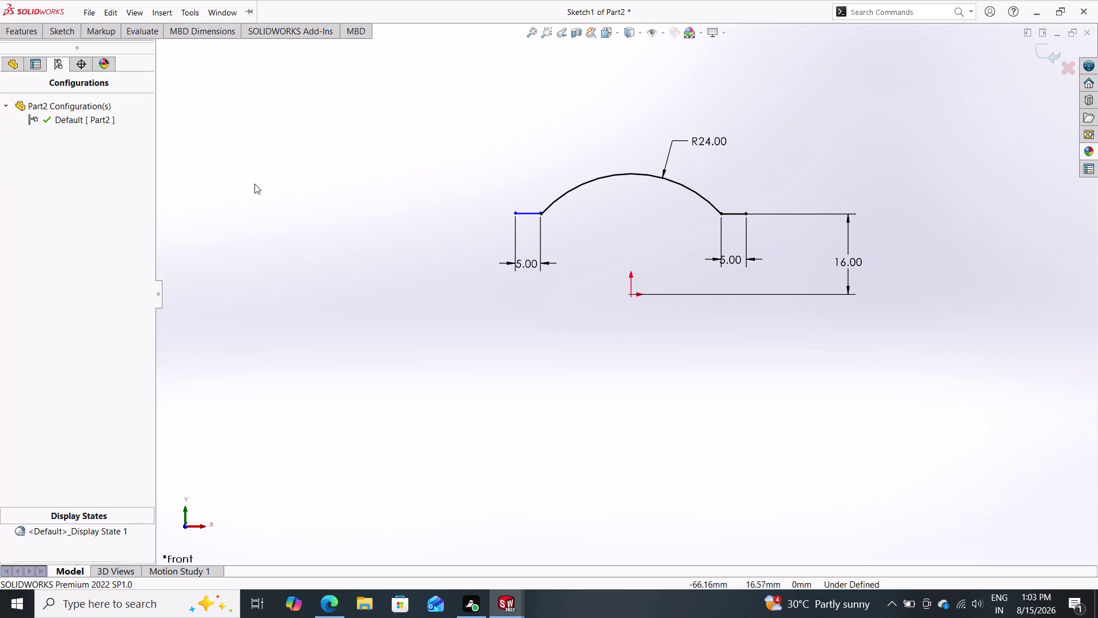
click(49, 42)
click(61, 34)
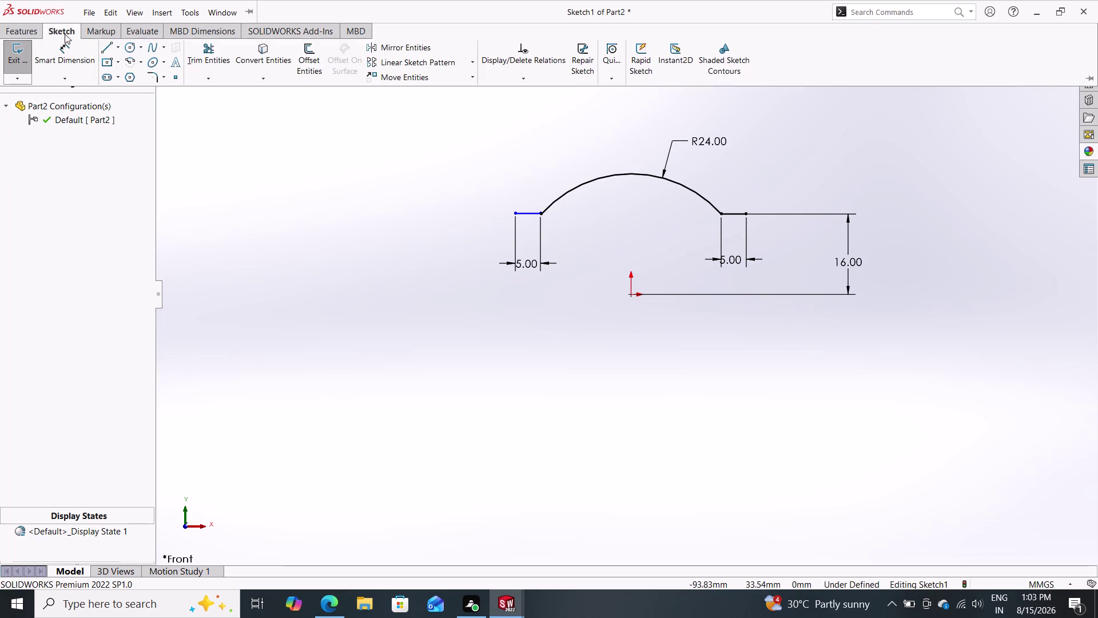
click(141, 45)
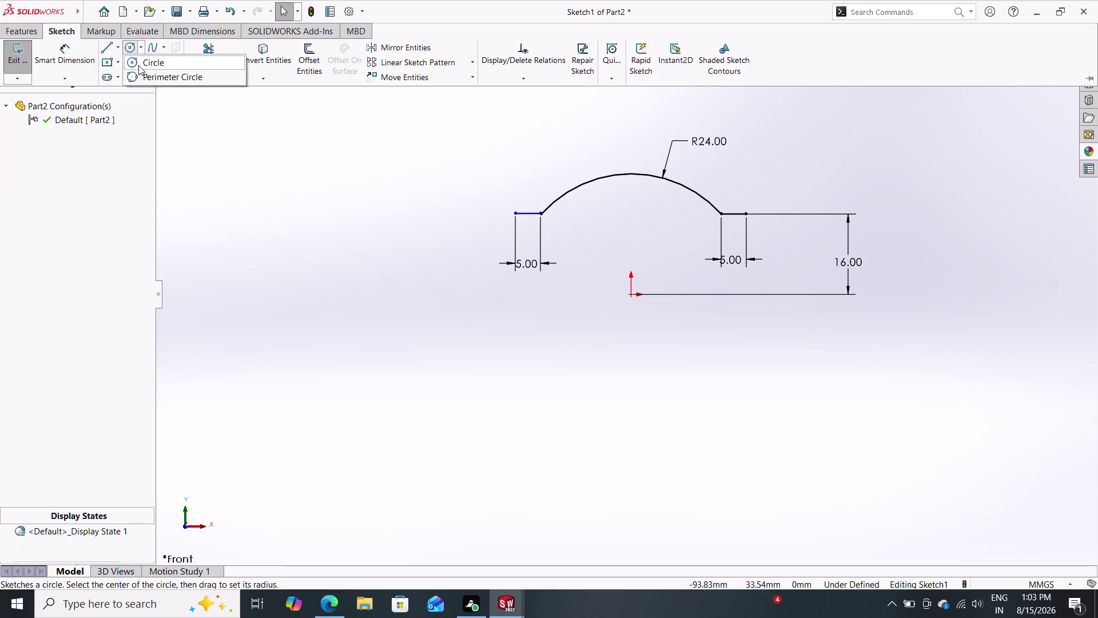
click(138, 65)
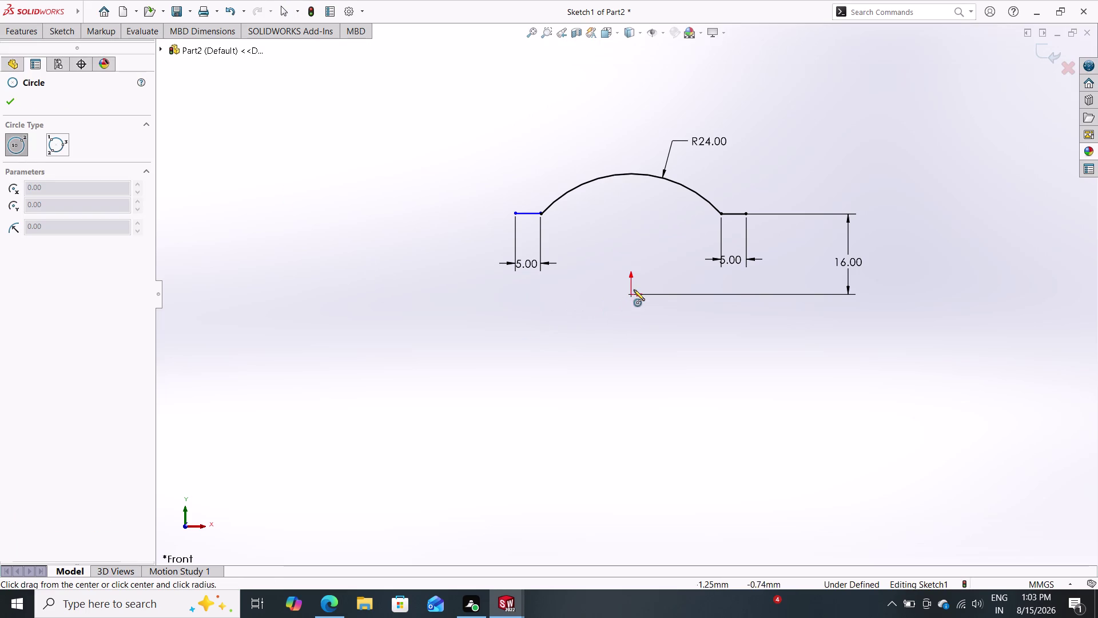
click(631, 296)
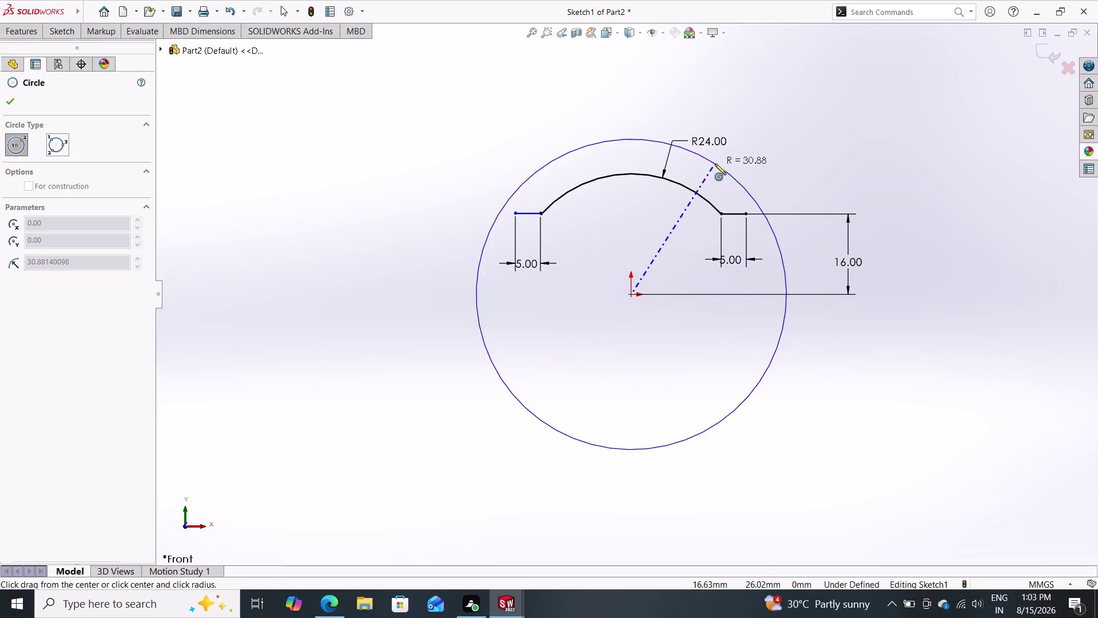
click(719, 156)
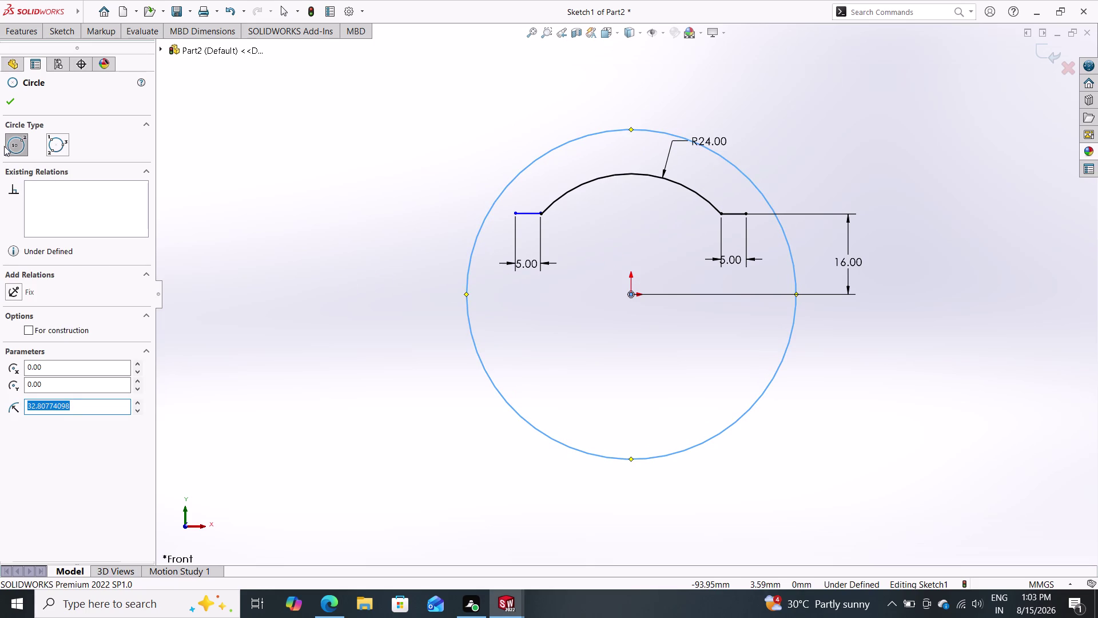
Dimension the circle's diameter to 48, then revert it to 65.62.
click(5, 105)
double_click(58, 34)
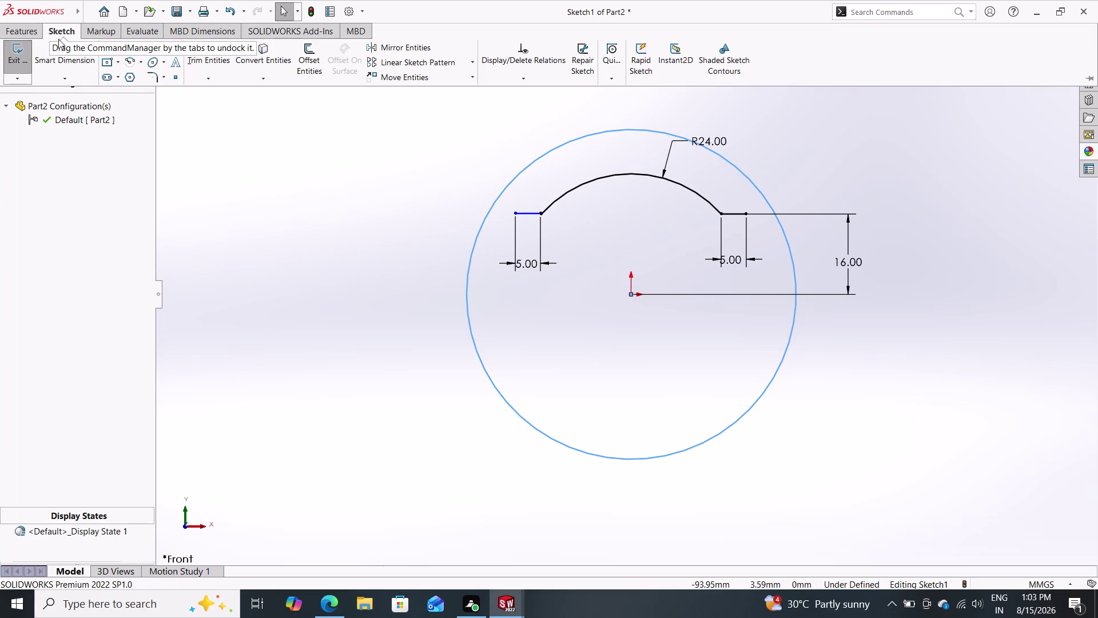
click(70, 63)
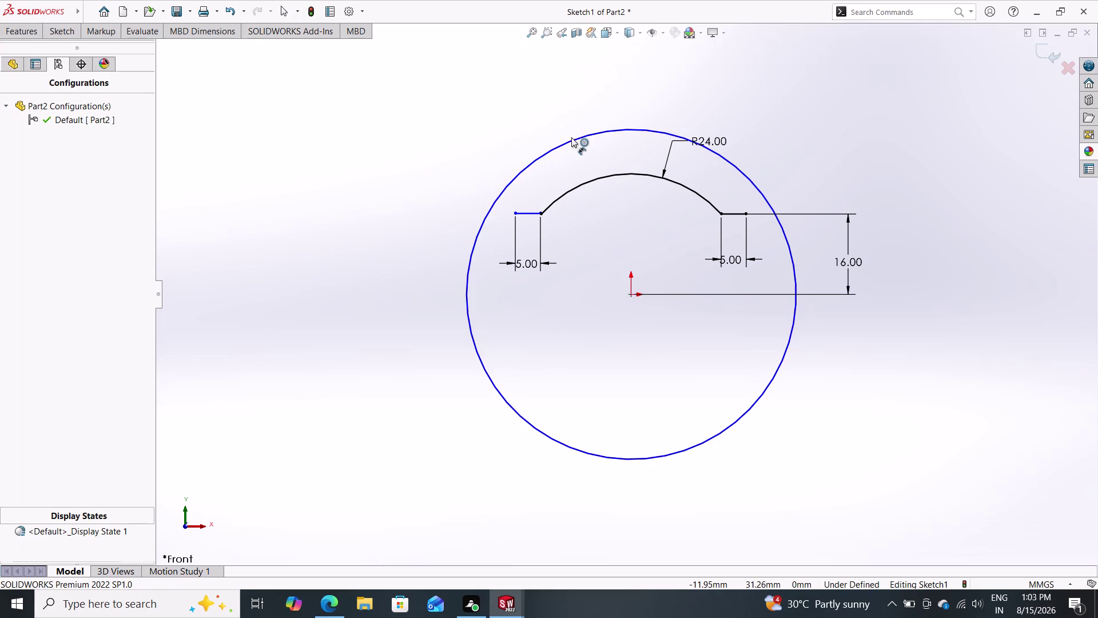
double_click(572, 137)
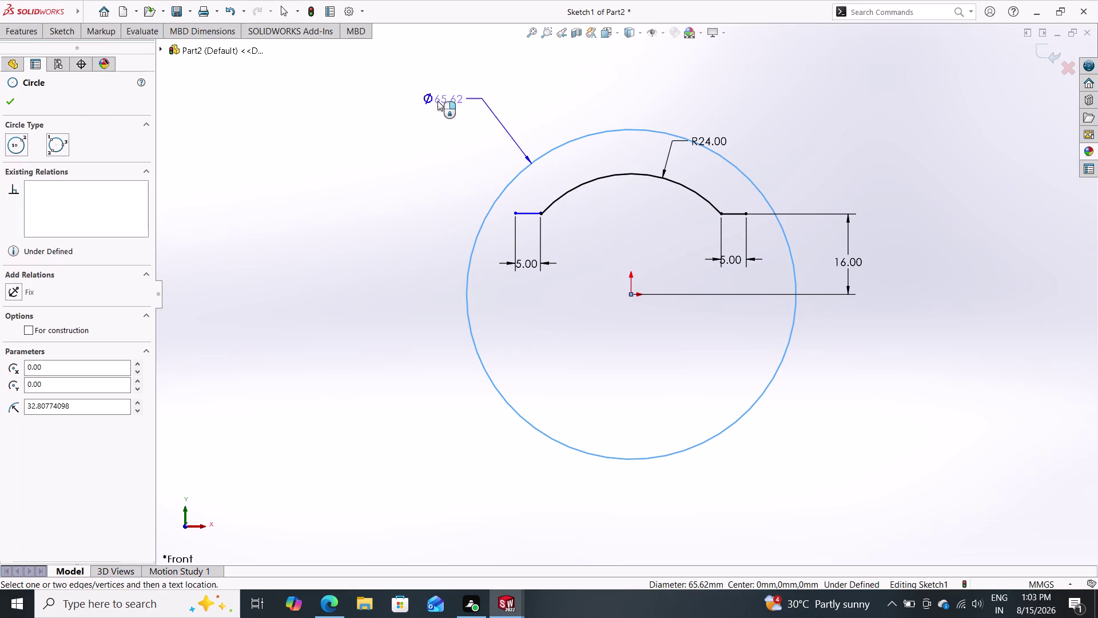
triple_click(433, 103)
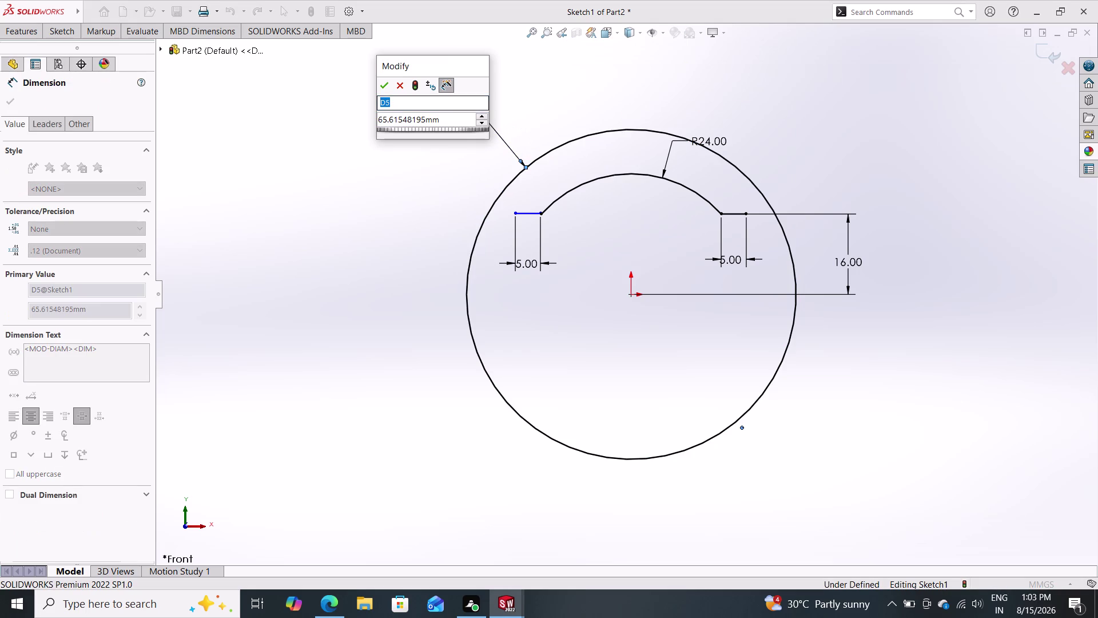
click(447, 118)
drag(447, 120, 374, 134)
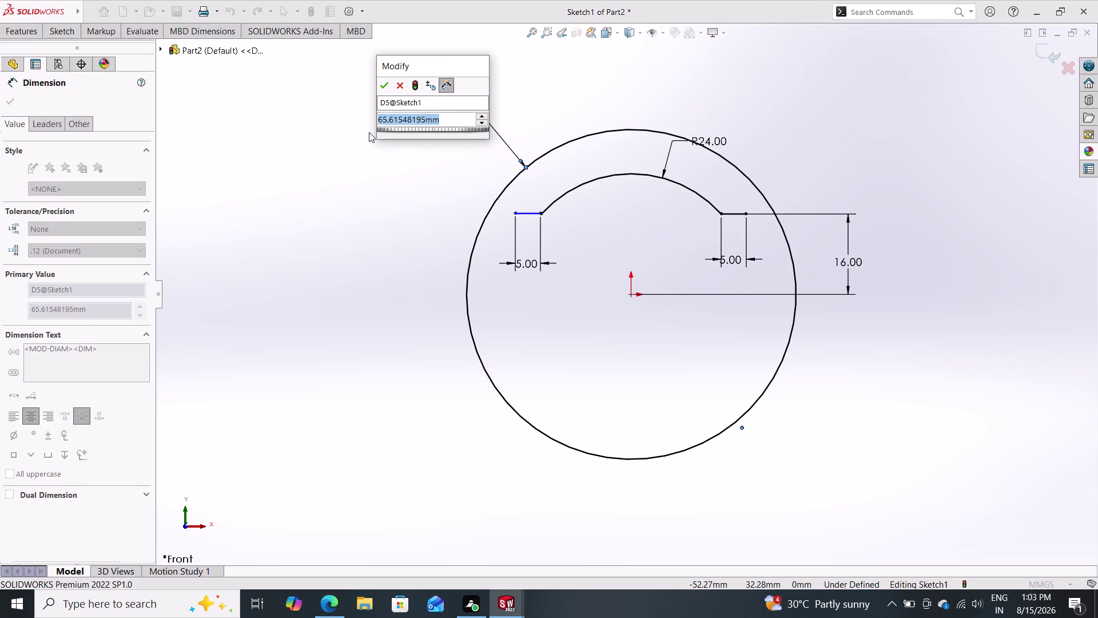
text(48)
key(Return)
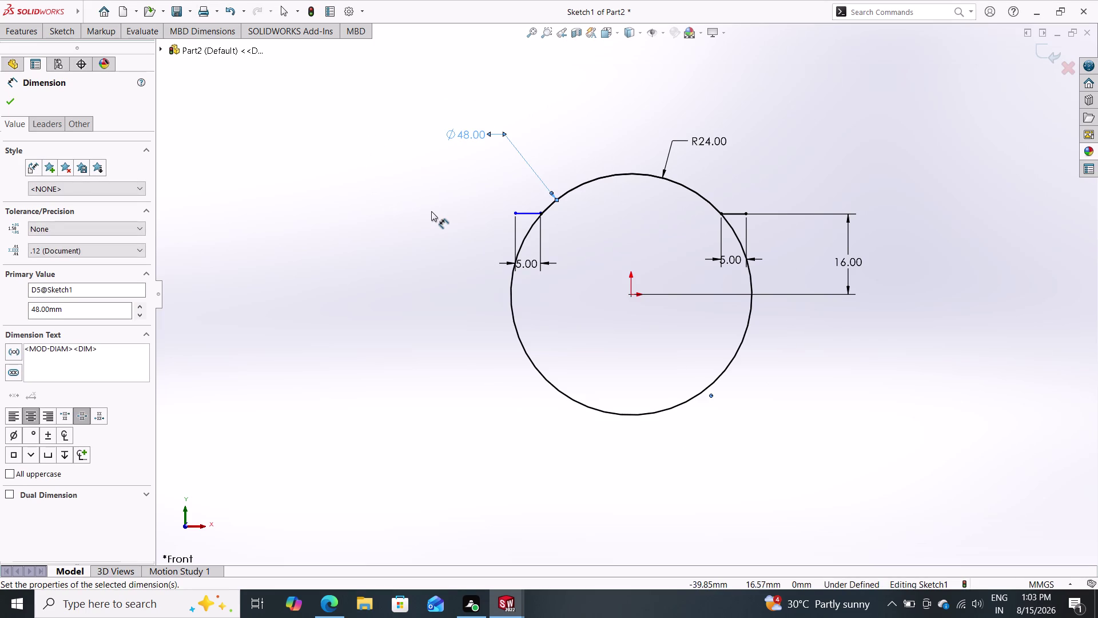
key(ctrl+z)
key(Escape)
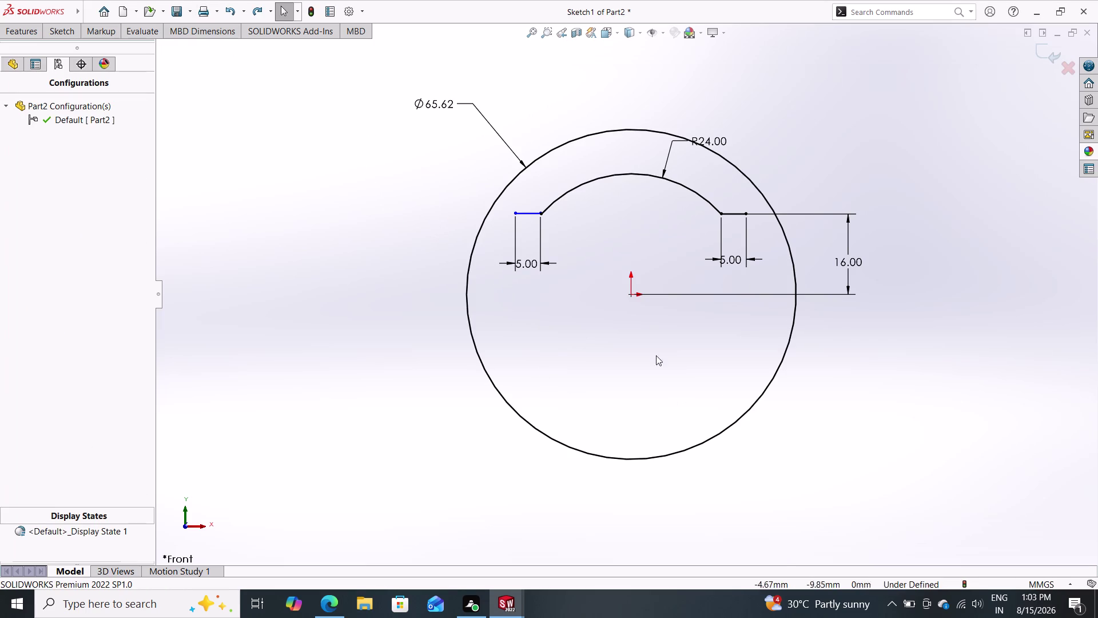
Delete the outer circle and its diameter dimension, confirming the prompt.
double_click(751, 411)
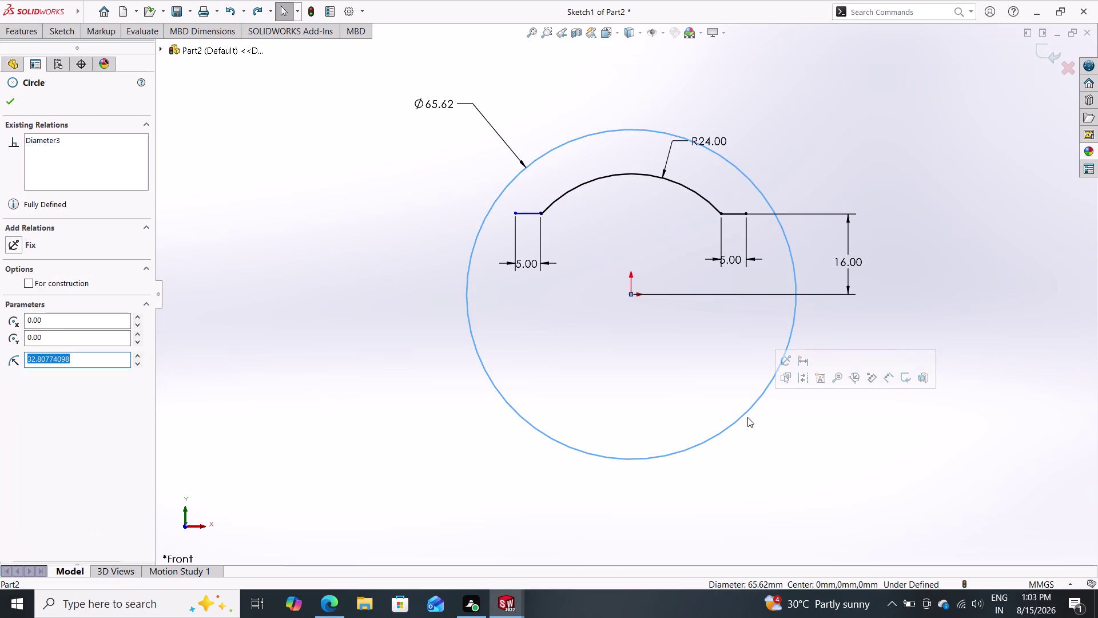
key(Delete)
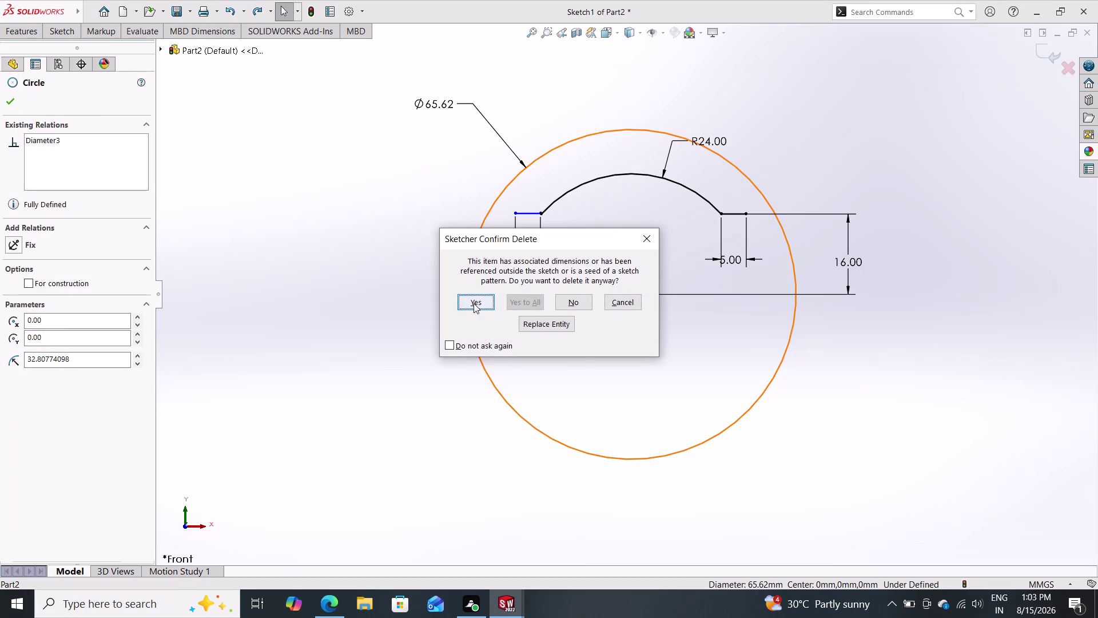
click(474, 303)
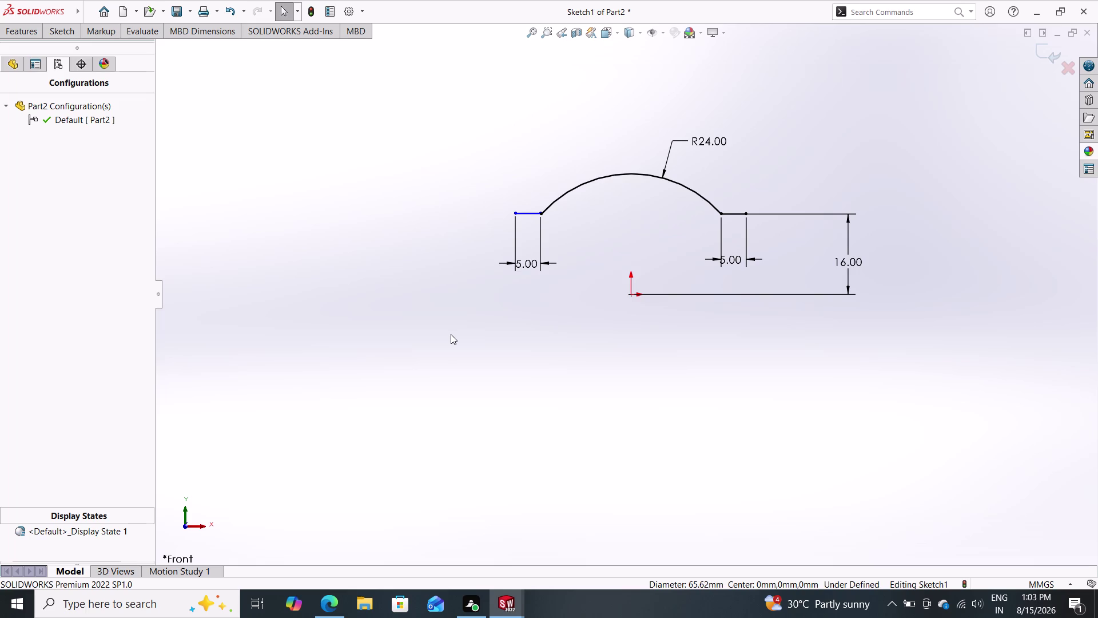
Delete the 16 mm height dimension of the step lines.
click(849, 253)
key(Delete)
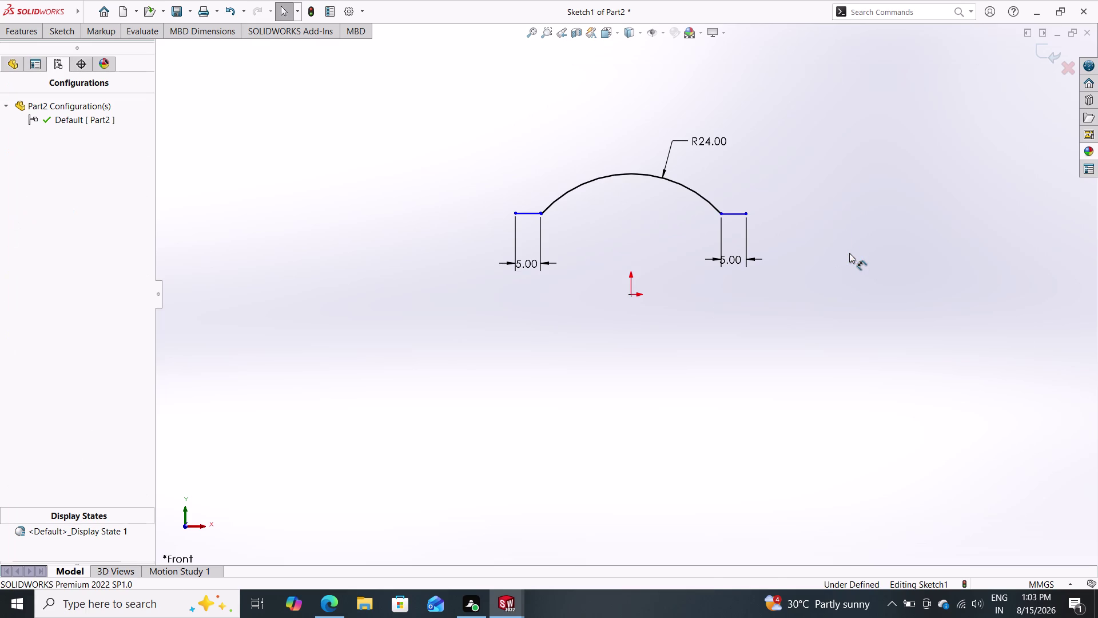
double_click(63, 38)
click(71, 62)
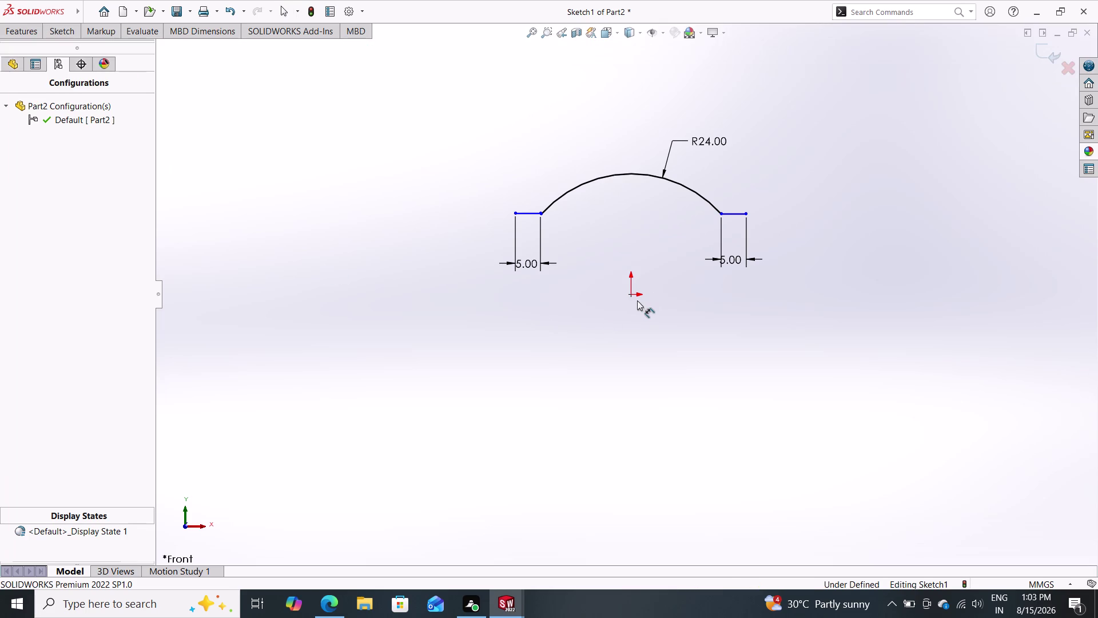
Add an 8 mm vertical dimension from the right step endpoint to the origin.
click(631, 295)
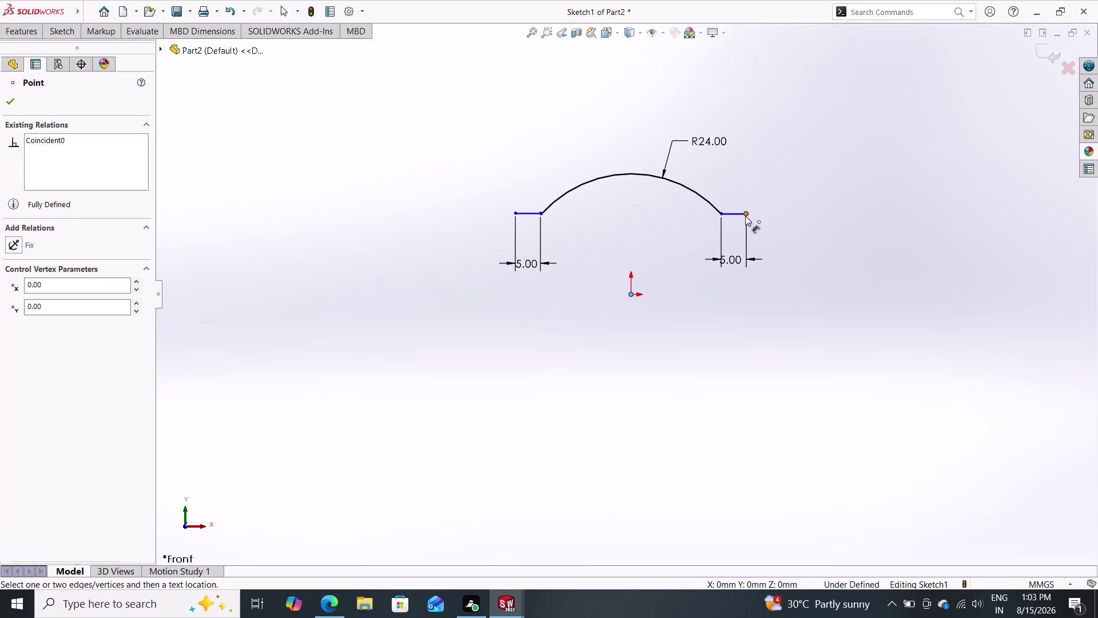
click(745, 216)
click(824, 258)
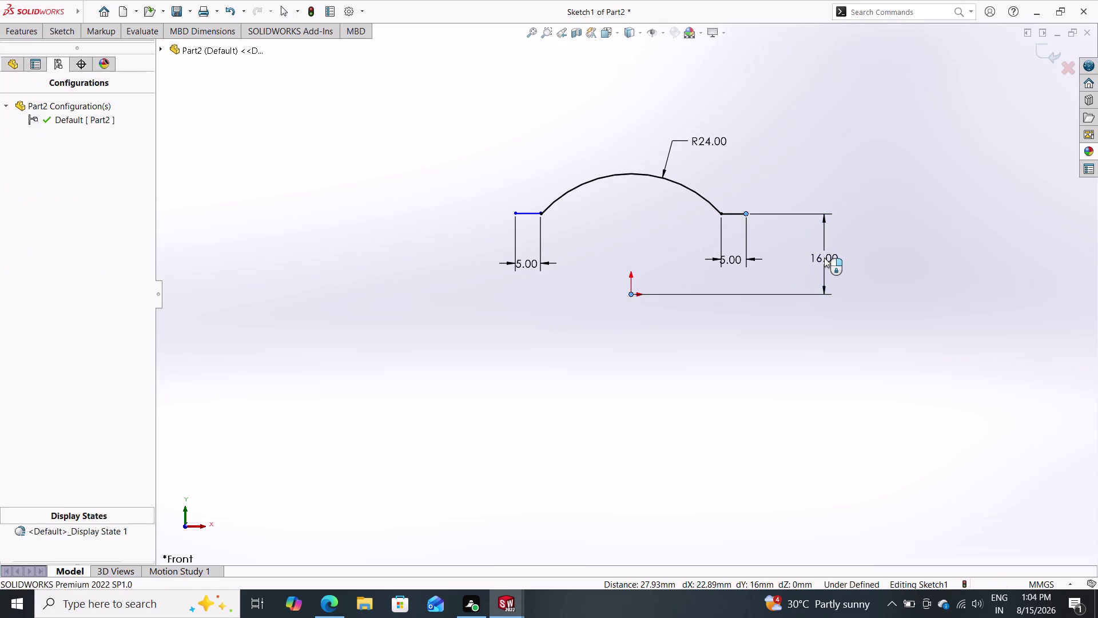
key(8)
key(Return)
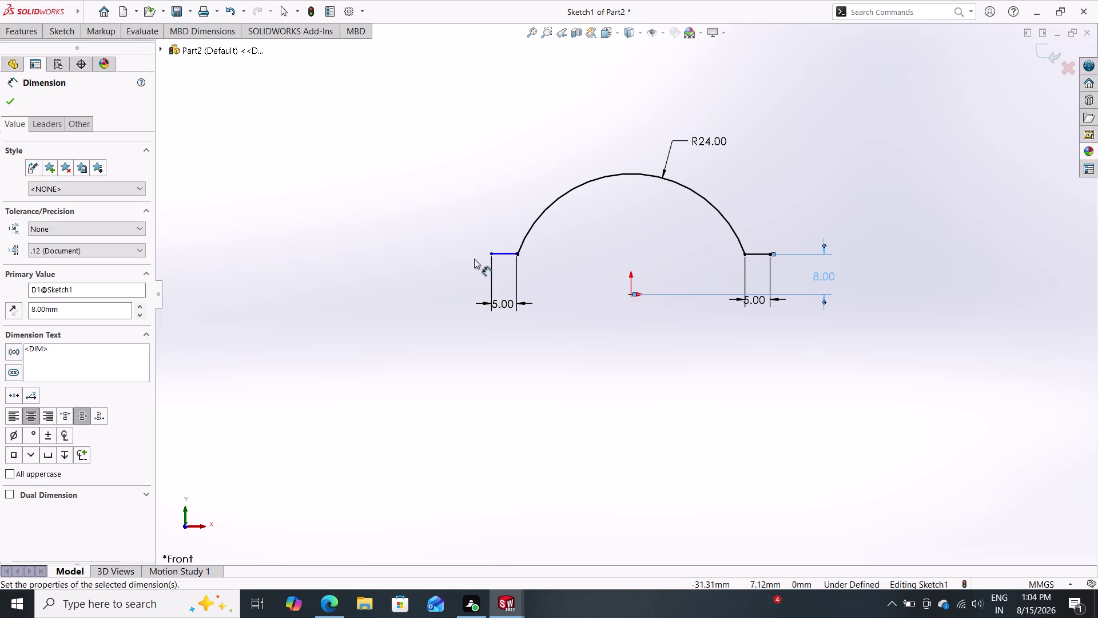
click(490, 254)
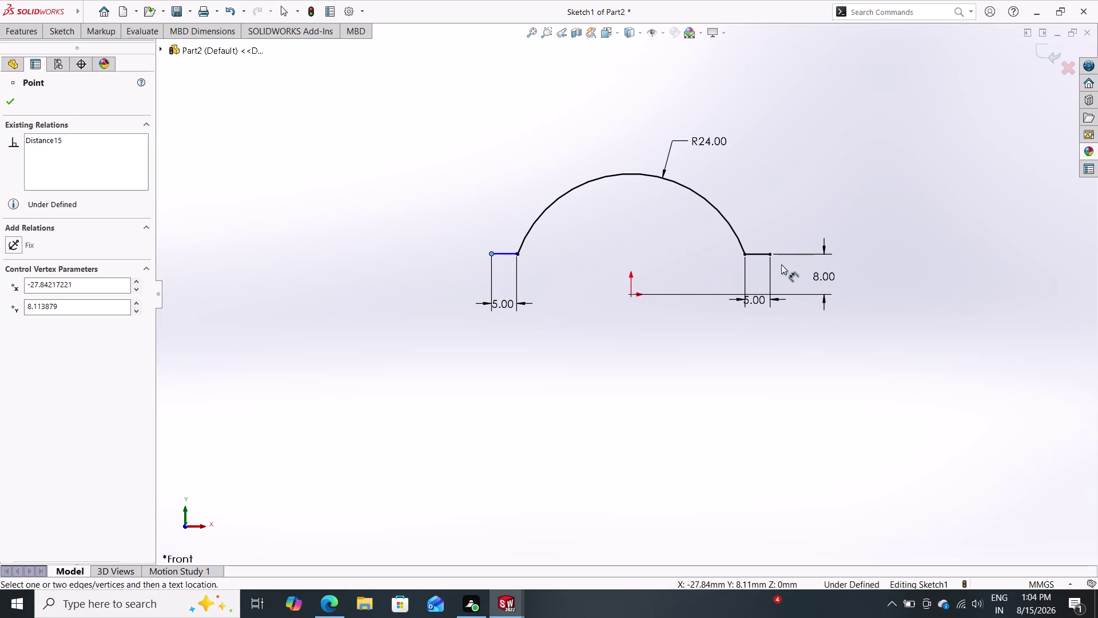
Dimension the two outer step endpoints as a 56 mm width placed below the profile.
click(771, 254)
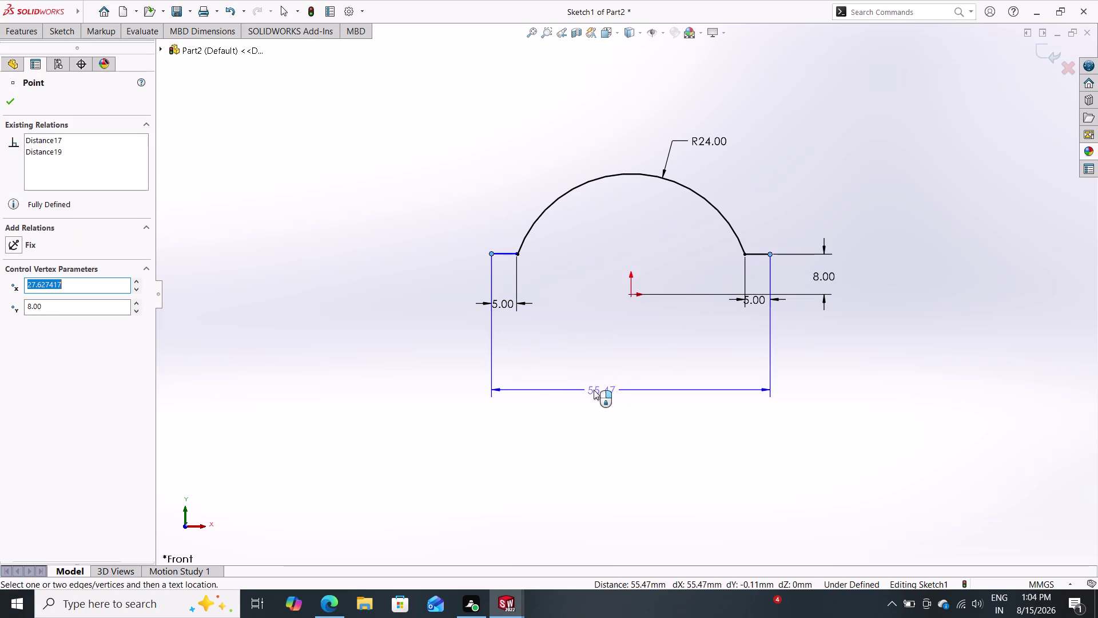
click(594, 389)
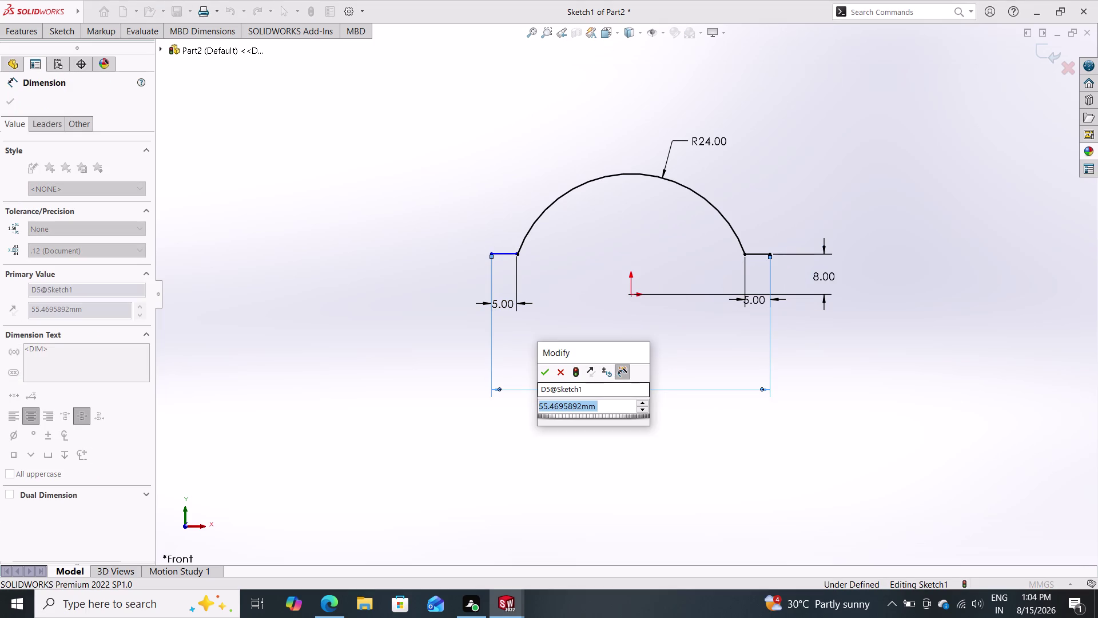
text(56)
key(Return)
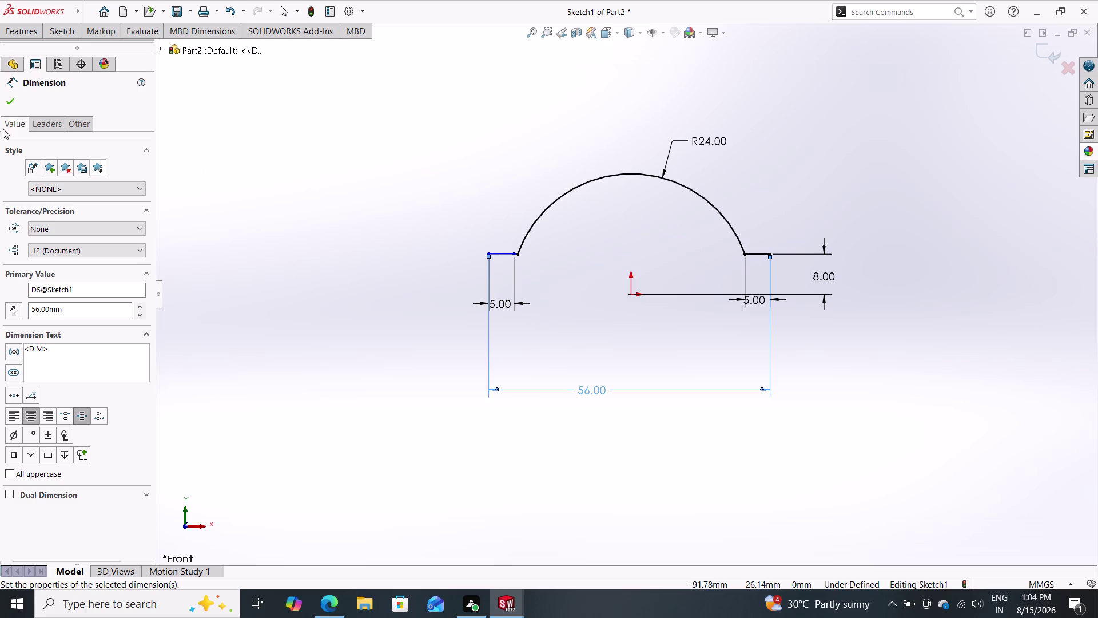
click(13, 102)
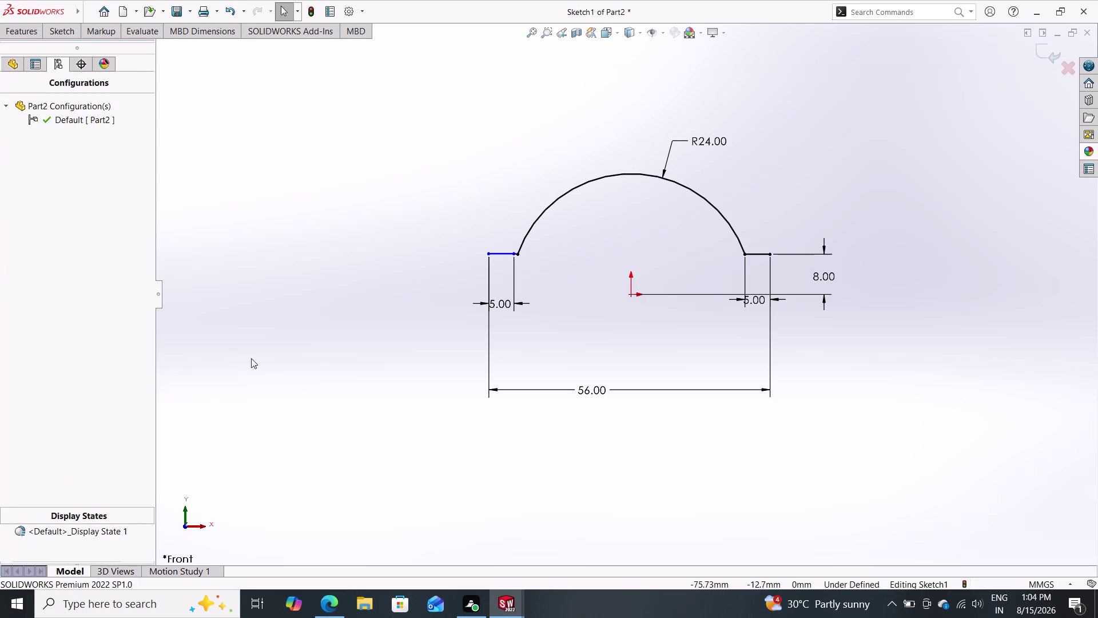
scroll(down, 3)
scroll(down, 3)
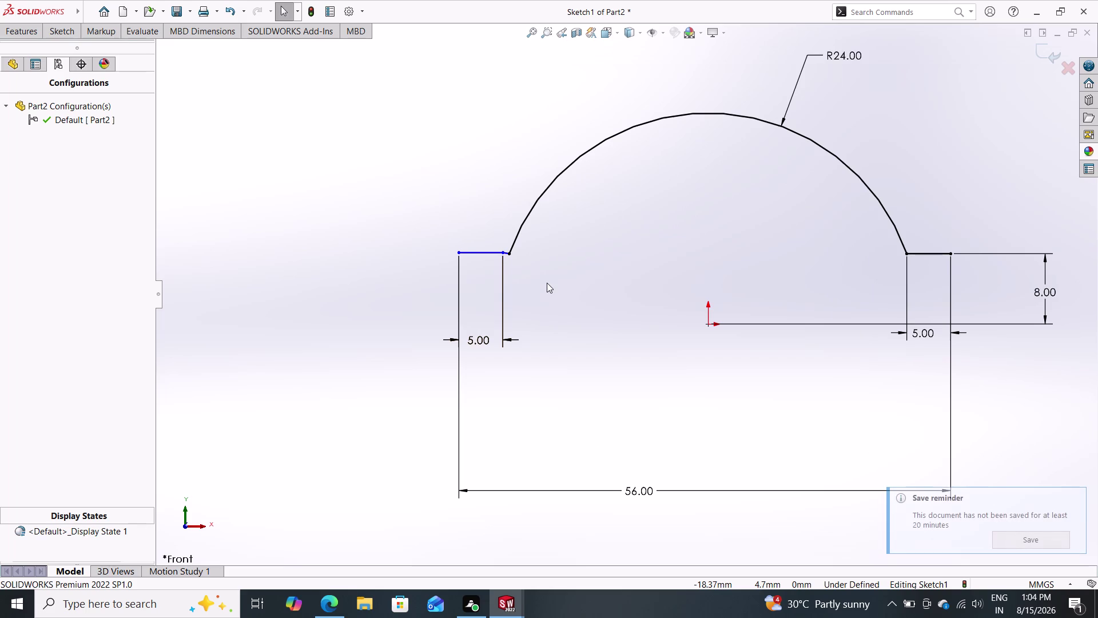
scroll(up, 3)
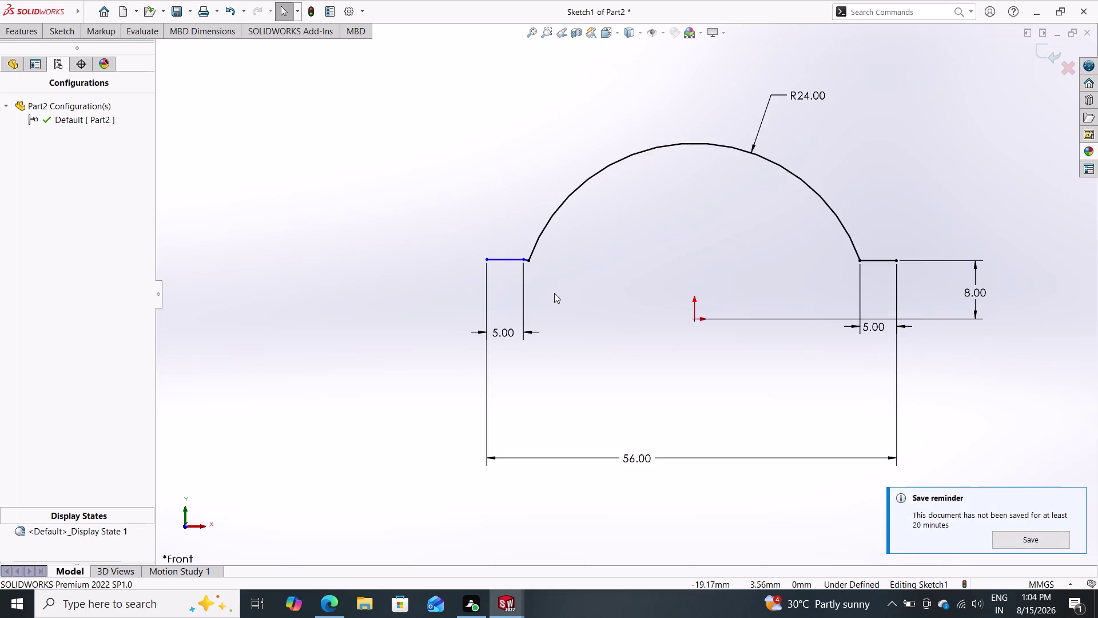
double_click(524, 264)
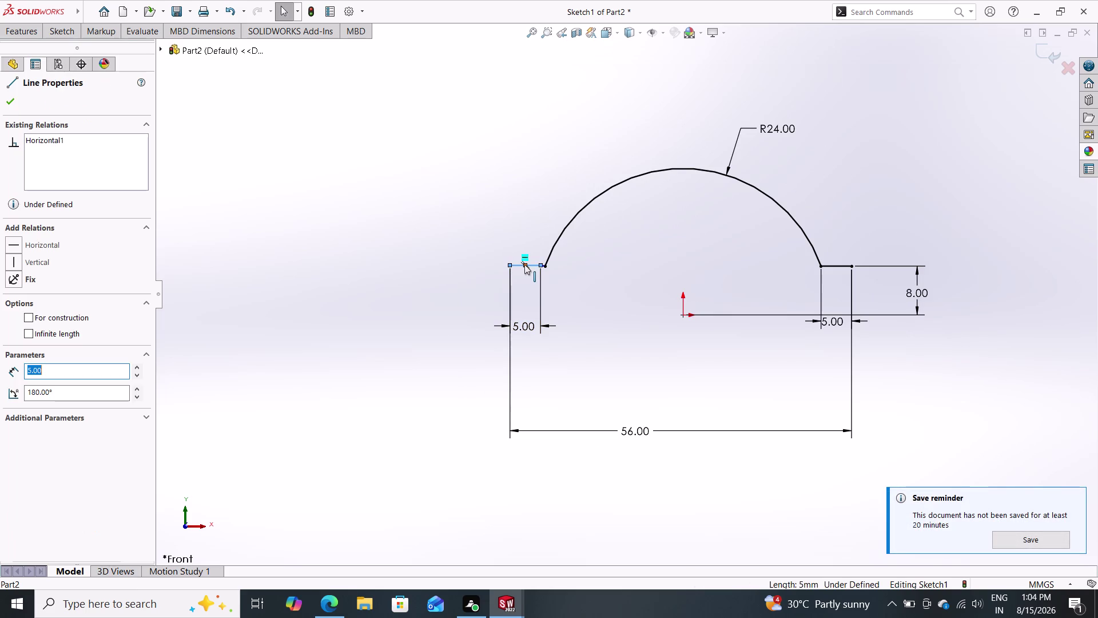
key(Escape)
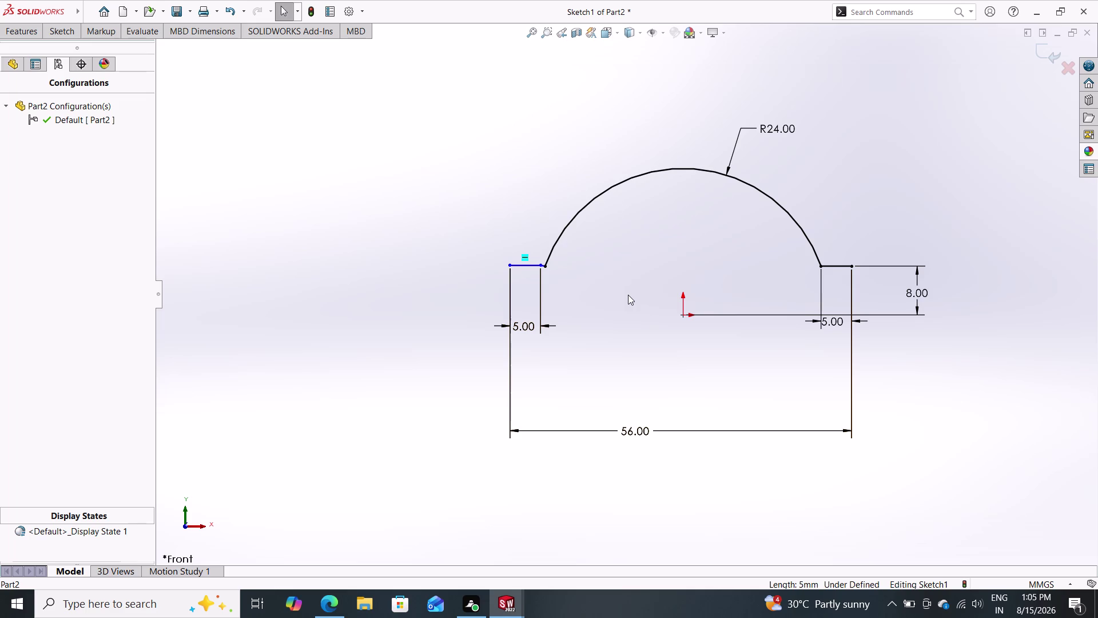
Undo back to the 16 mm height version, removing the 56 mm width and 8 mm height.
click(541, 305)
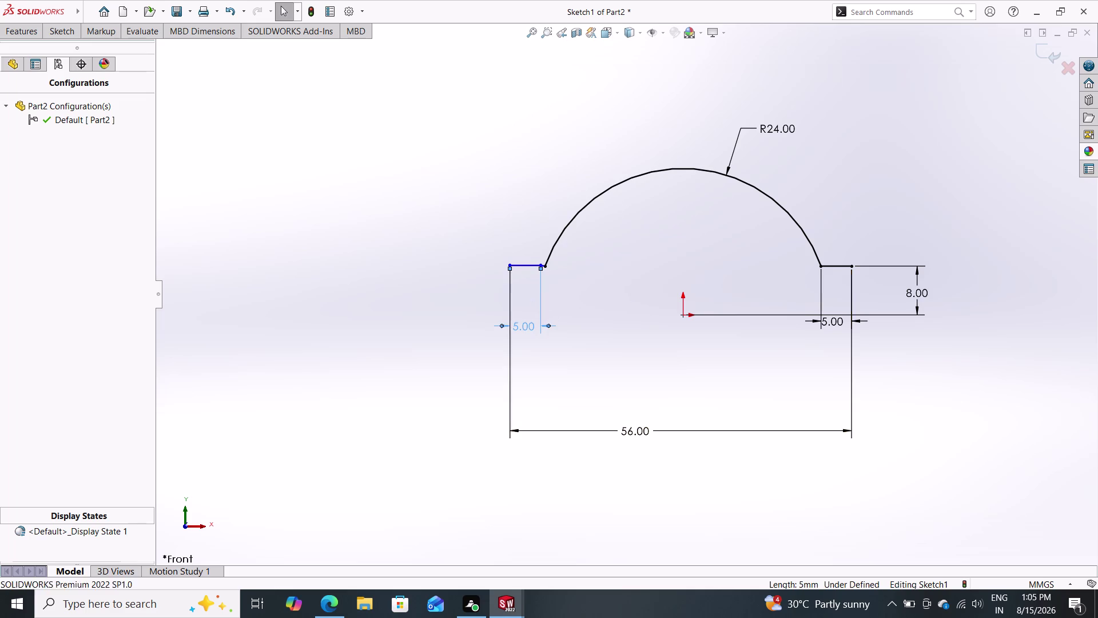
key(Delete)
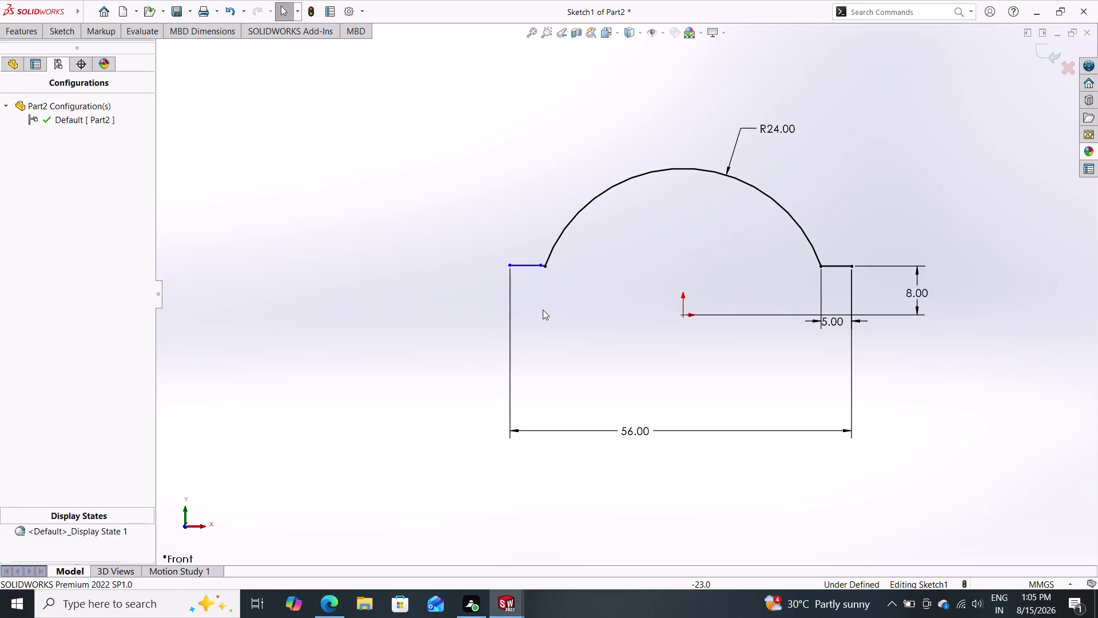
key(ctrl+z)
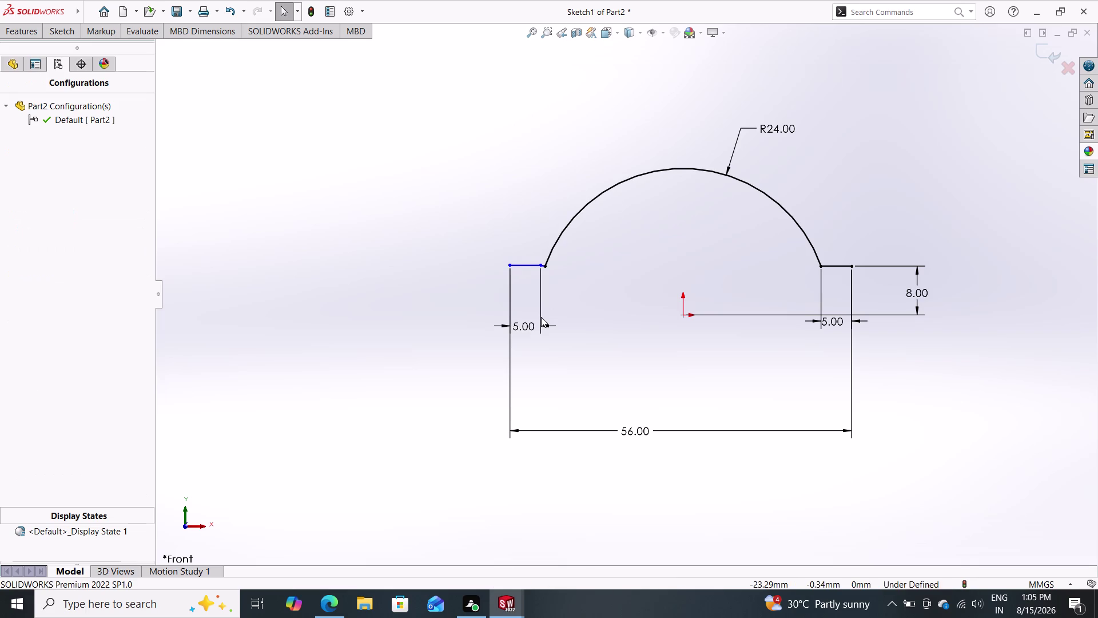
key(ctrl+z)
key(ctrl+z)
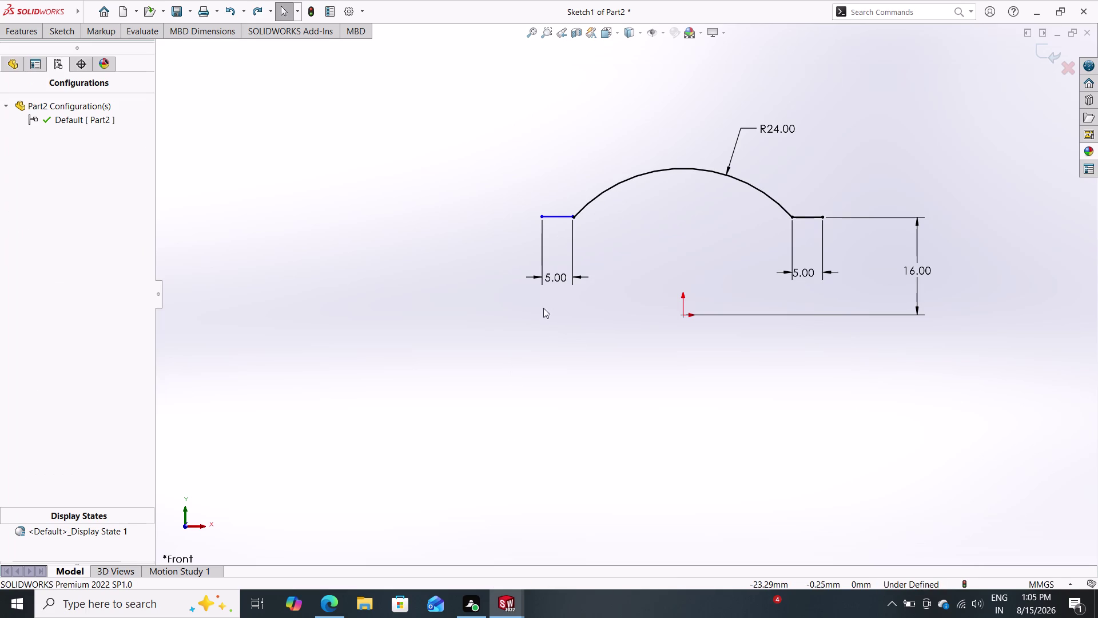
Start editing the left 5 mm dimension value, then cancel out with Escape.
double_click(548, 280)
key(Delete)
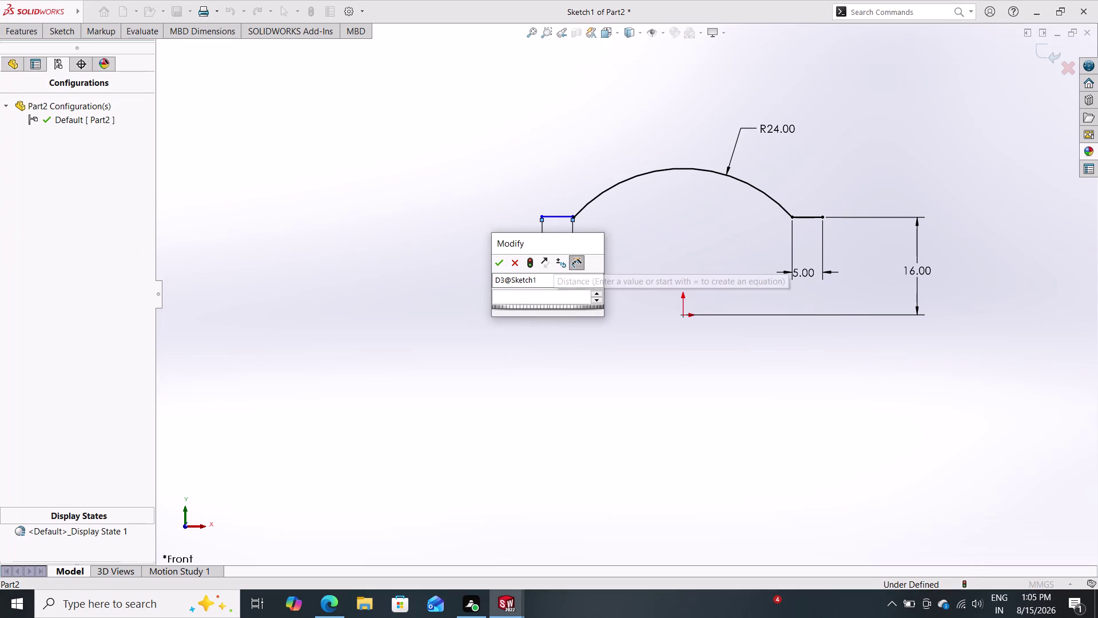
key(Escape)
key(Escape)
key(Escape)
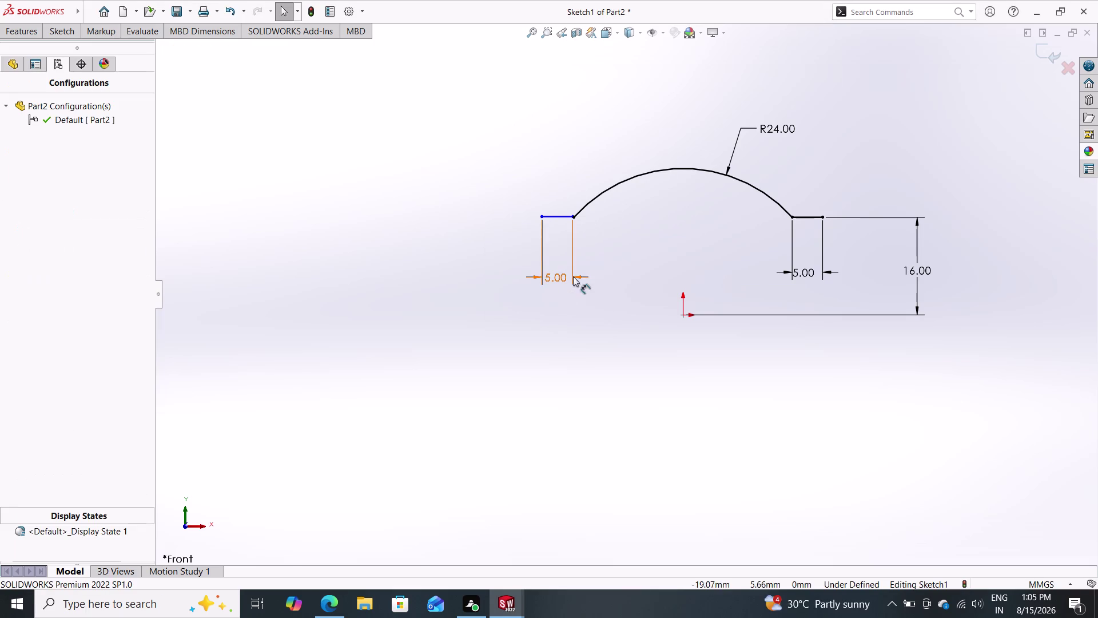
key(Escape)
key(Escape)
key(Escape)
key(Escape)
key(Escape)
key(Escape)
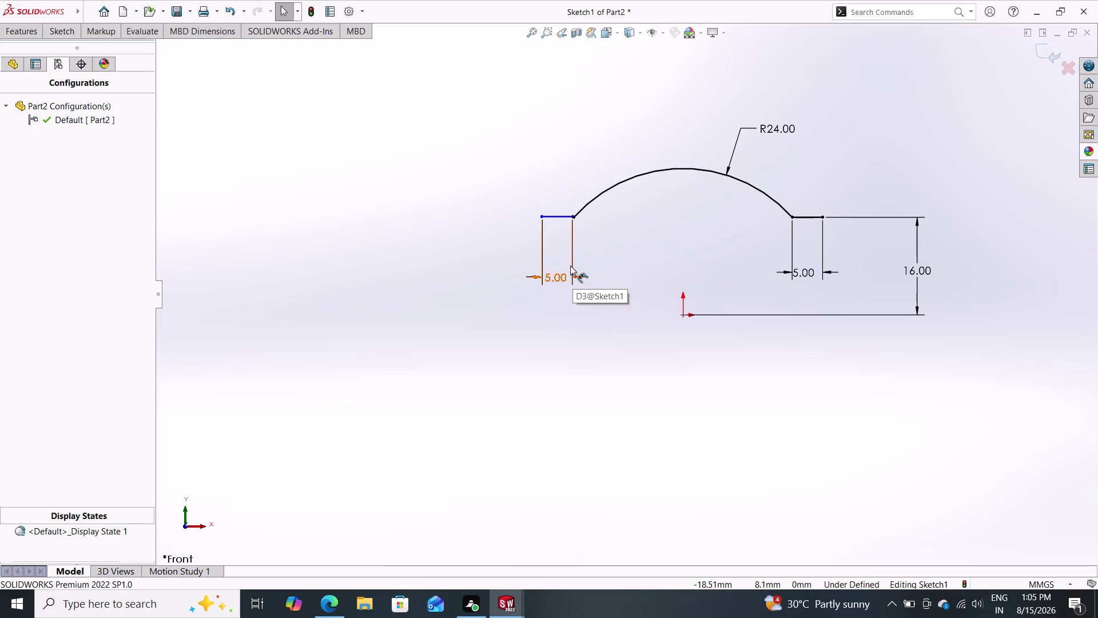
key(Escape)
key(Escape)
key(Escape)
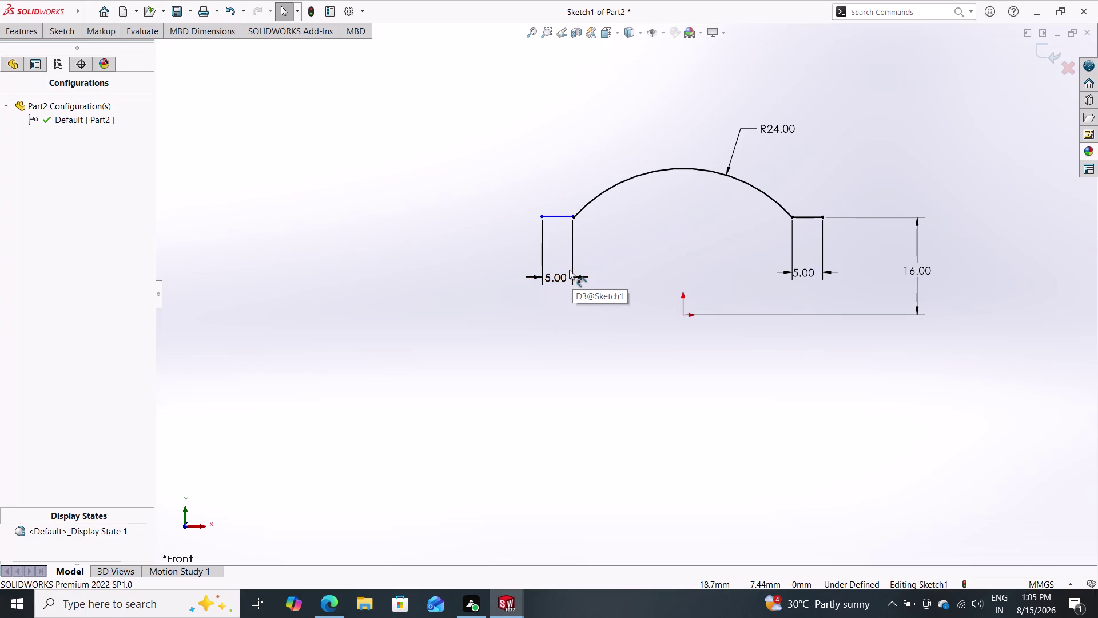
key(Escape)
key(Escape)
key(Escape)
key(Escape)
key(Escape)
key(Escape)
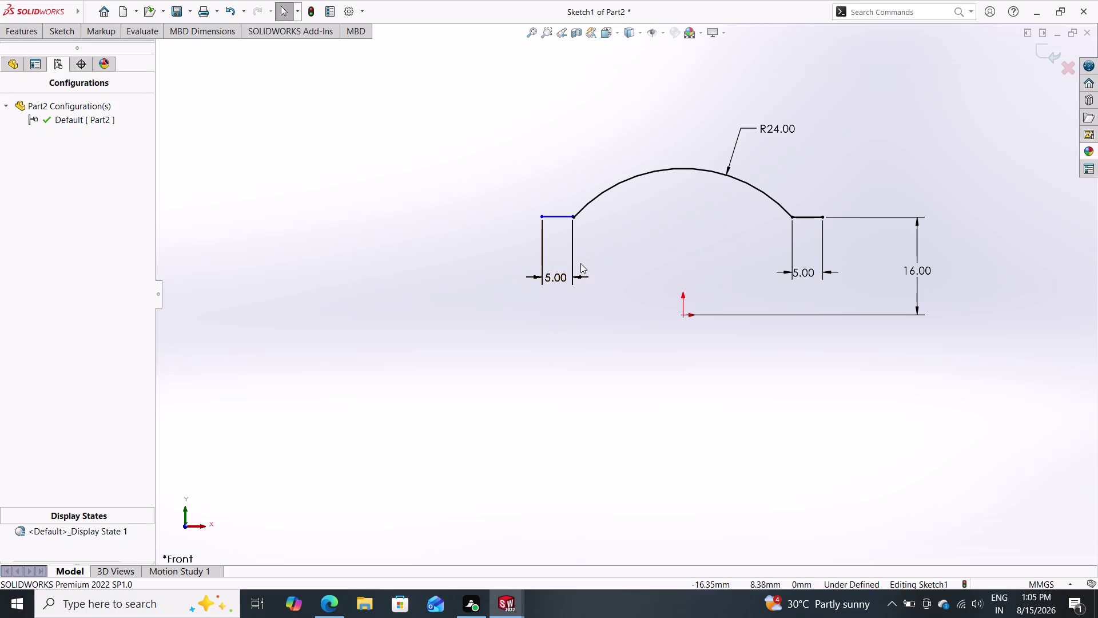
Delete the left 5 mm step dimension.
click(570, 256)
key(Delete)
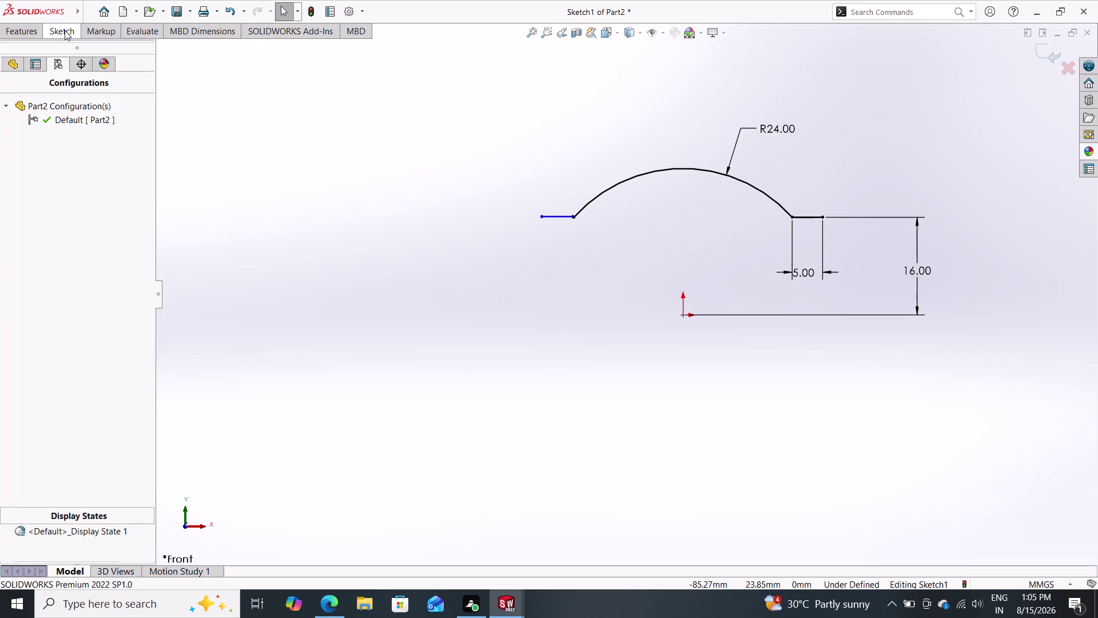
double_click(917, 273)
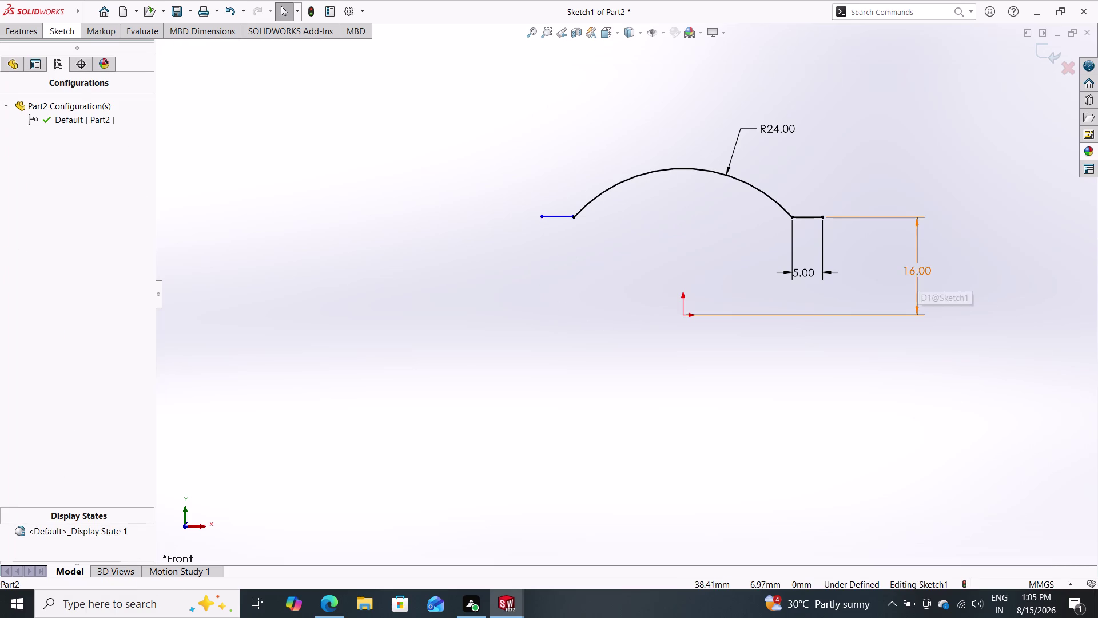
Change the profile height dimension to 8 mm.
key(8)
key(Return)
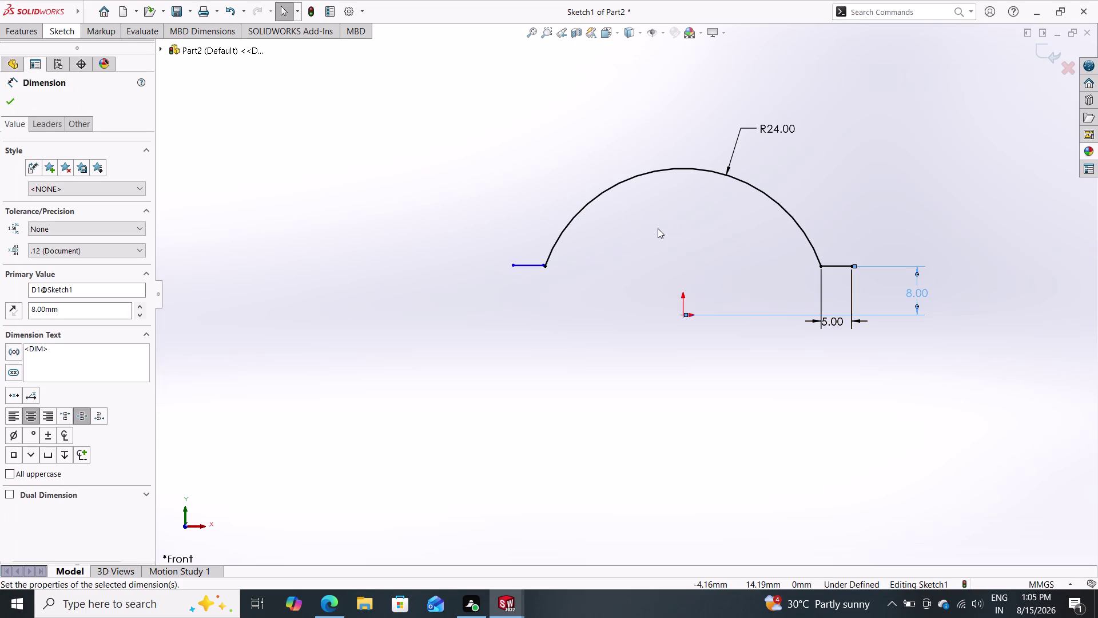
scroll(down, 3)
scroll(down, 3)
scroll(down, 3)
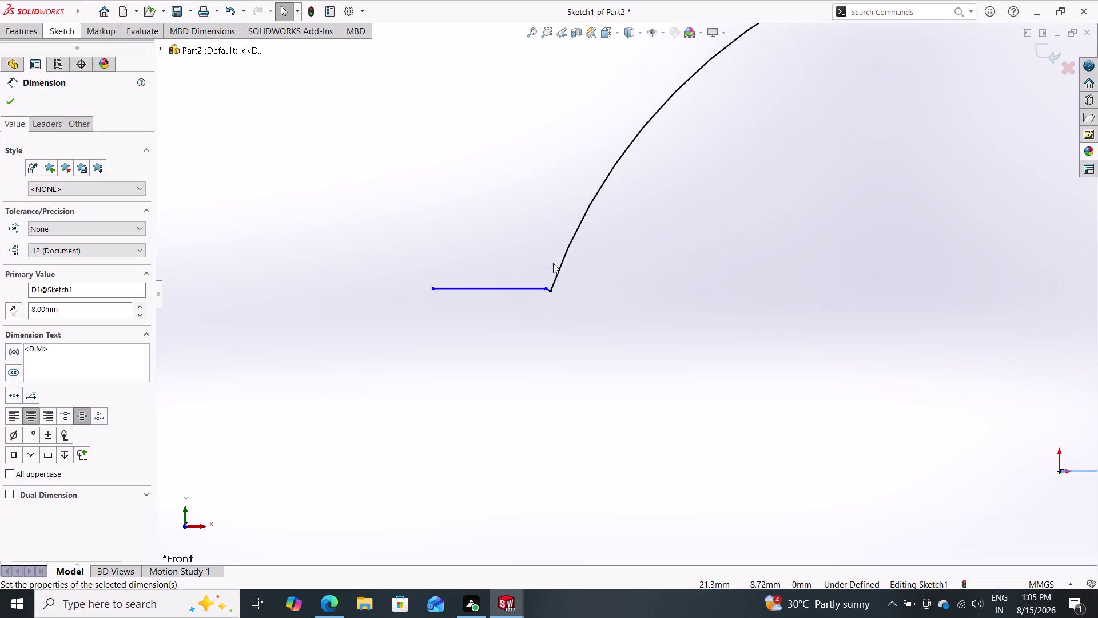
scroll(down, 3)
scroll(up, 3)
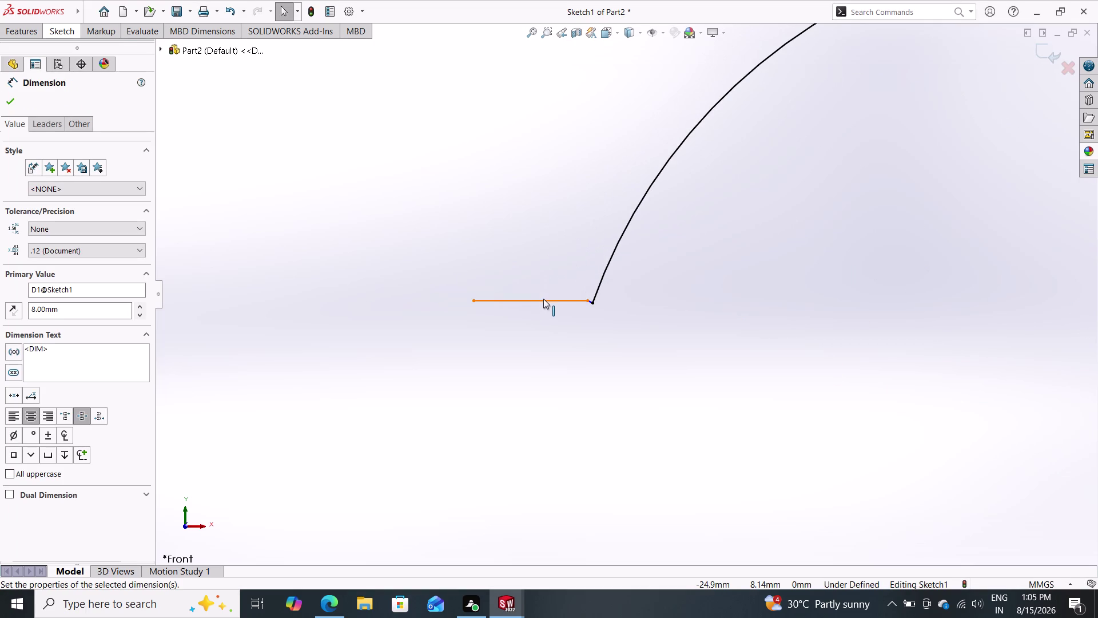
Delete the stray horizontal line and leftover tiny segment at the R24 arc's left end.
click(543, 298)
key(BackSpace)
key(Delete)
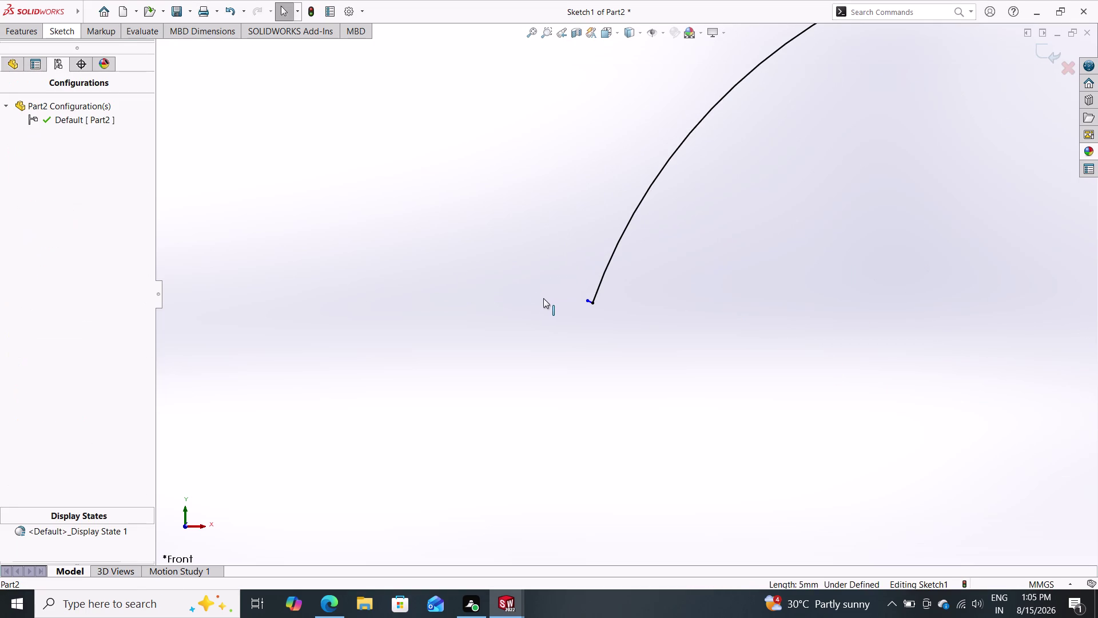
scroll(down, 3)
scroll(down, 3)
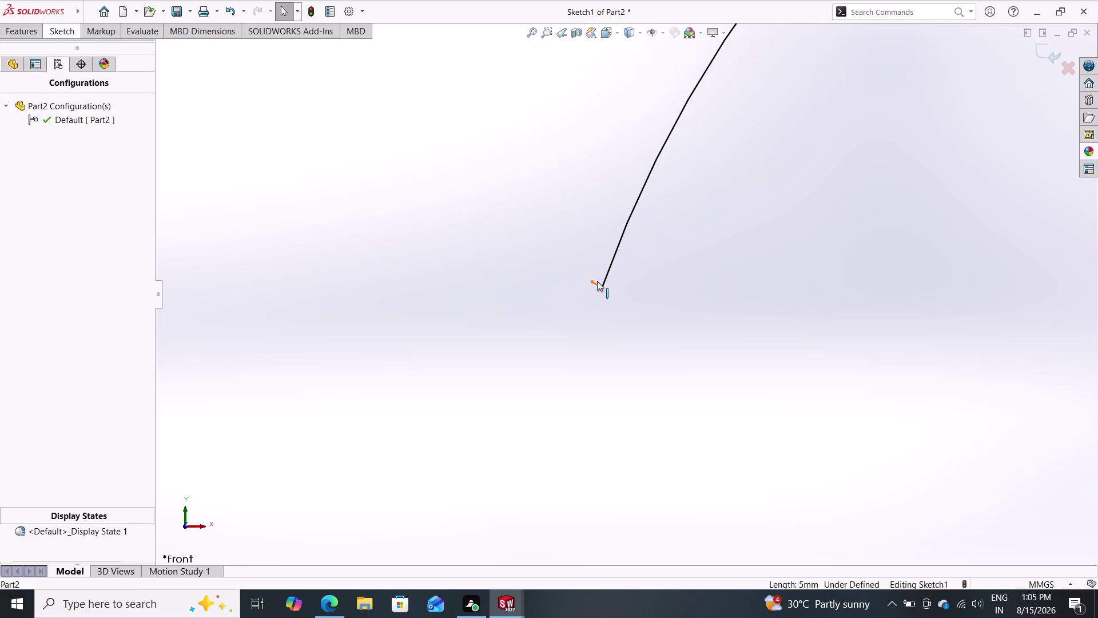
click(598, 282)
key(Delete)
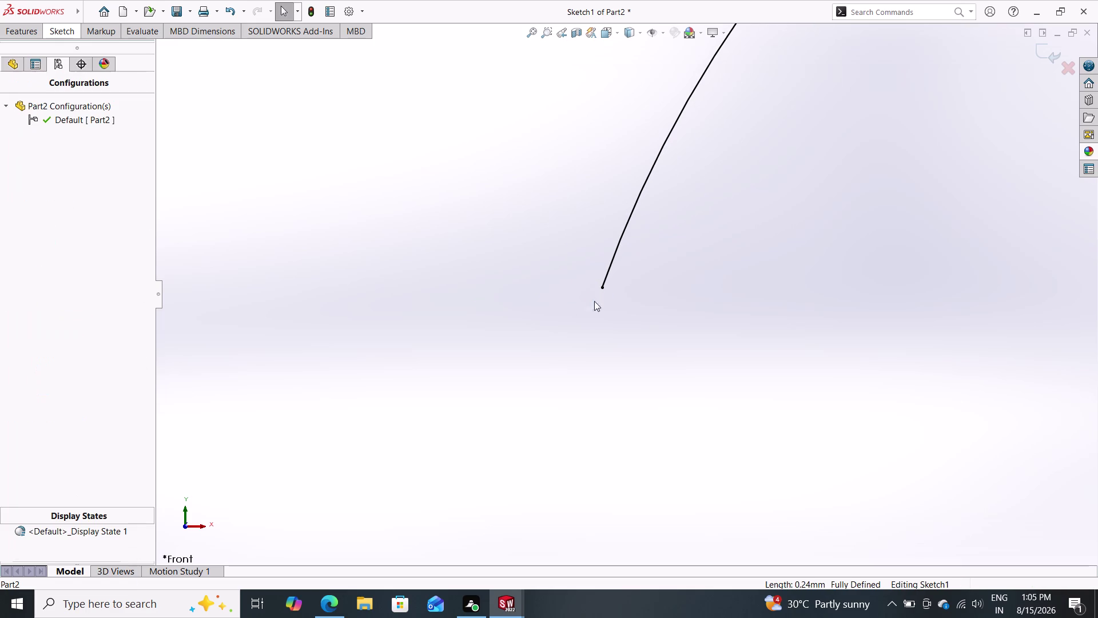
scroll(up, 3)
scroll(up, 3)
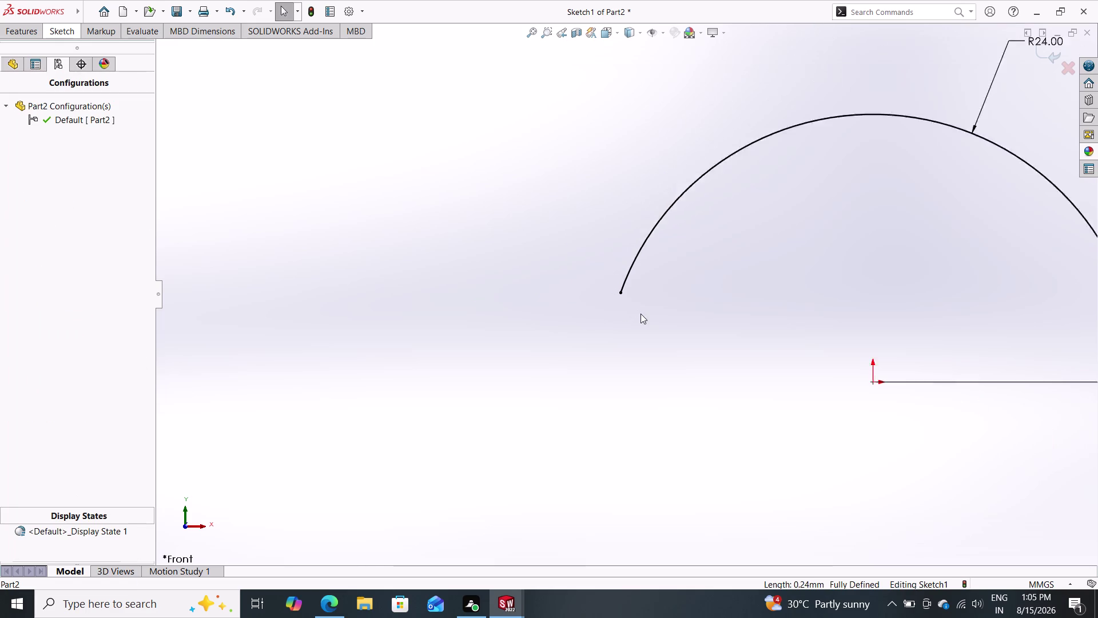
scroll(up, 3)
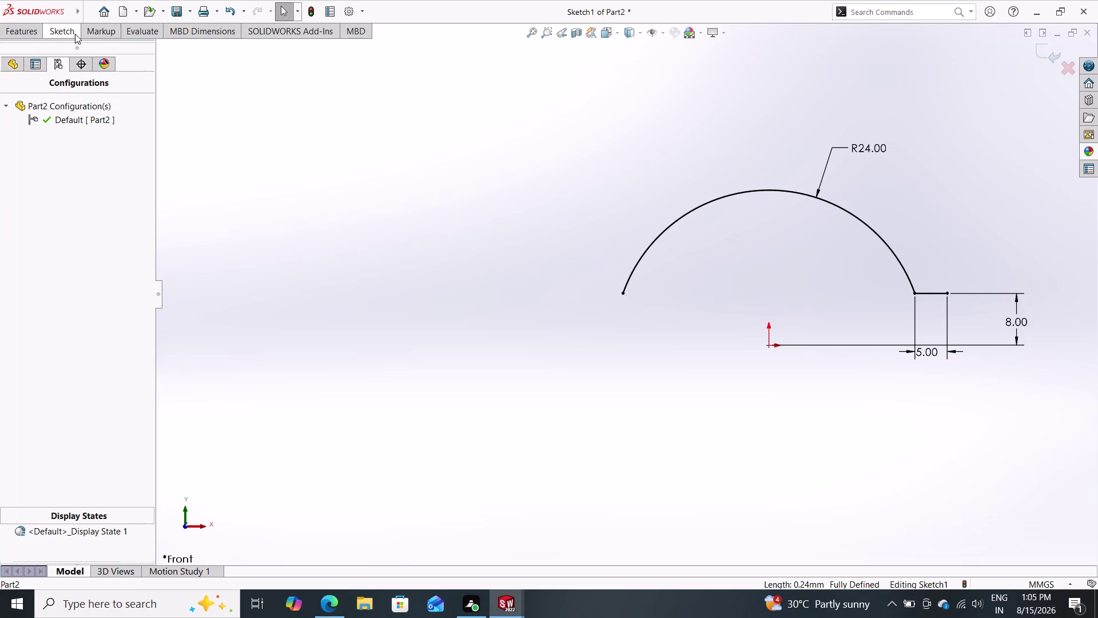
Draw a horizontal line running left from the R24 arc's left endpoint.
double_click(65, 33)
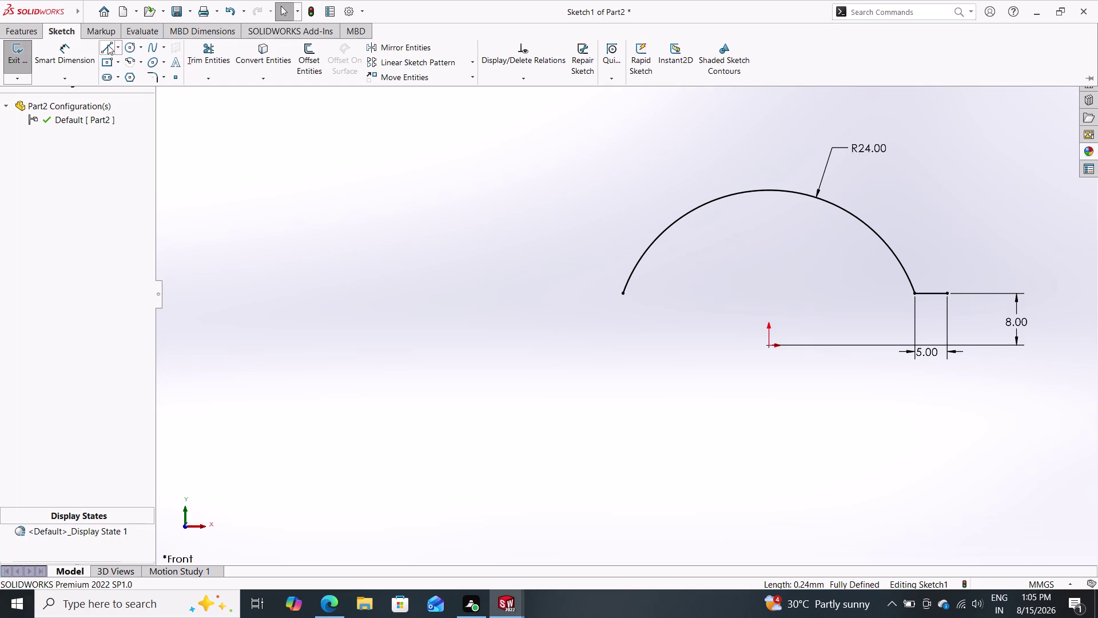
click(107, 44)
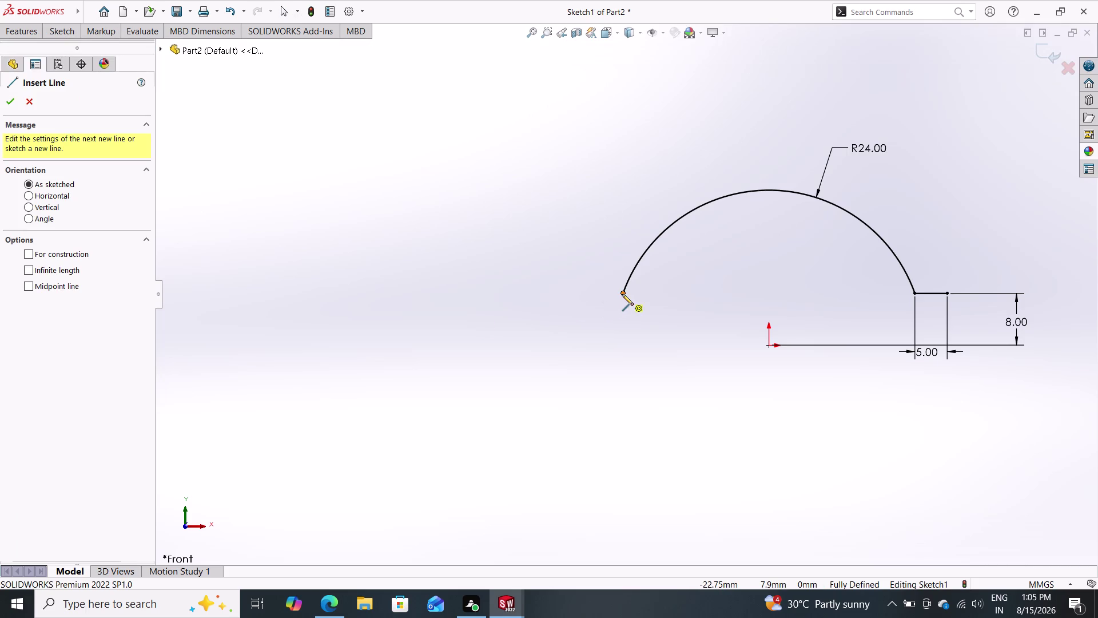
click(623, 294)
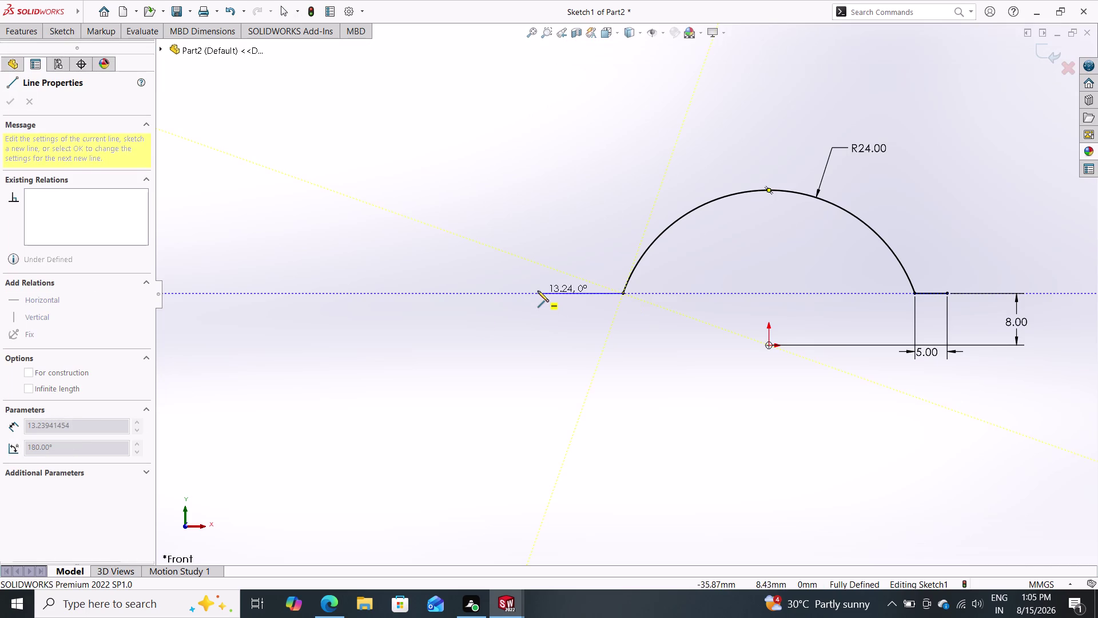
double_click(538, 291)
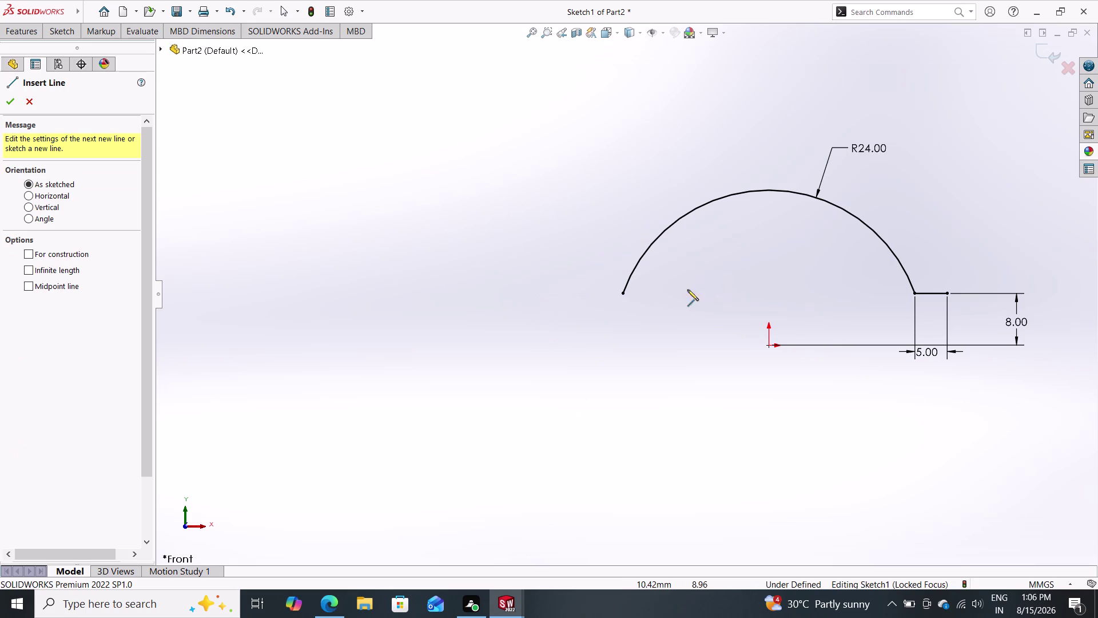
click(623, 292)
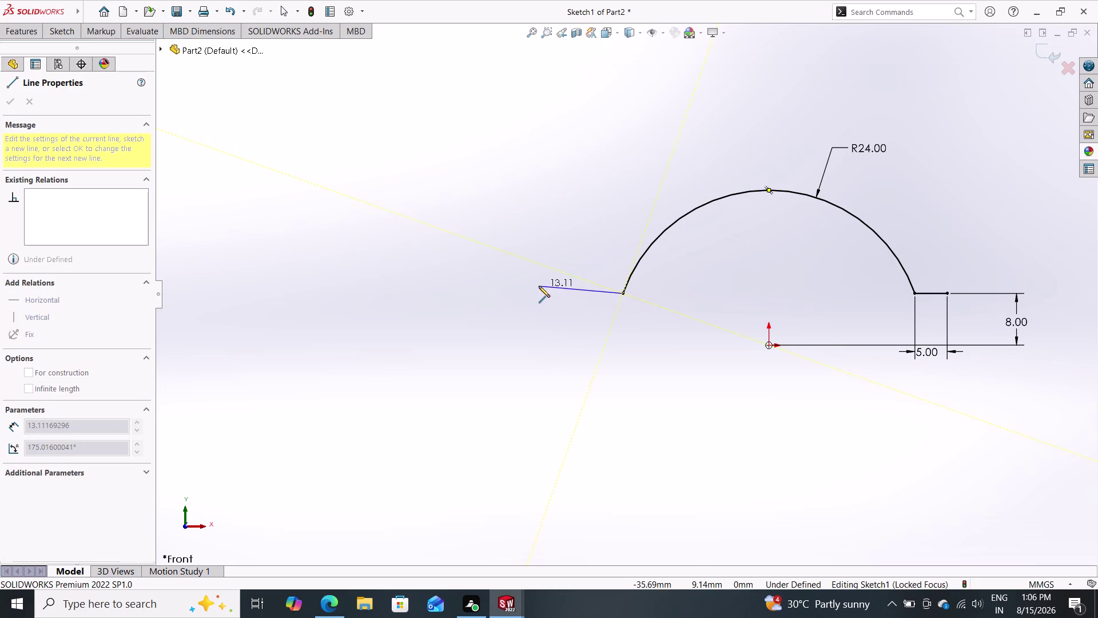
double_click(527, 293)
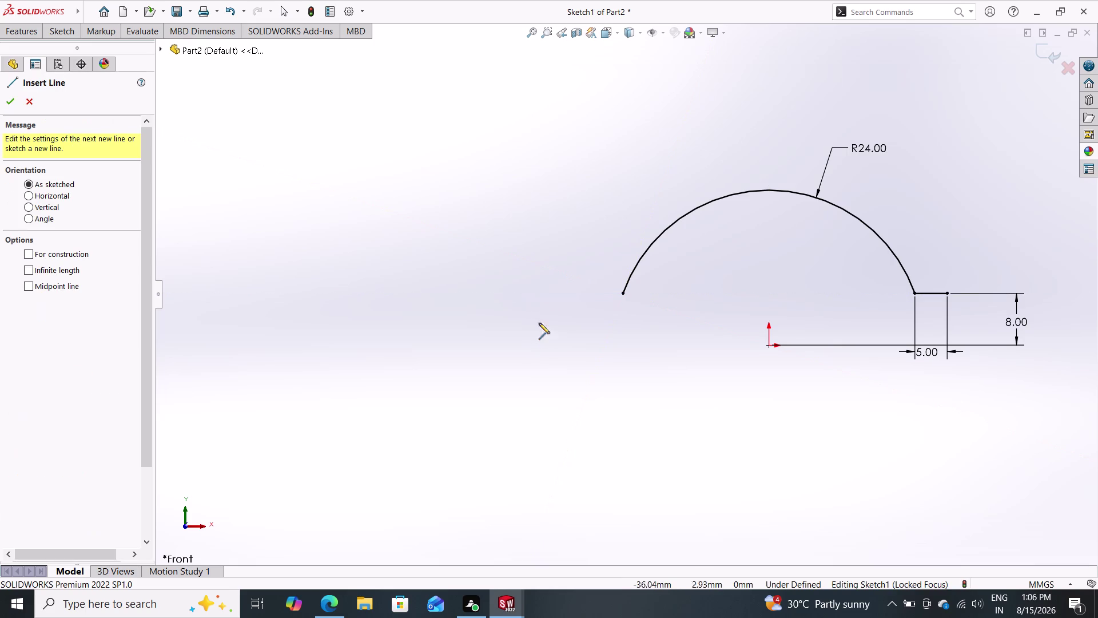
double_click(623, 294)
click(622, 293)
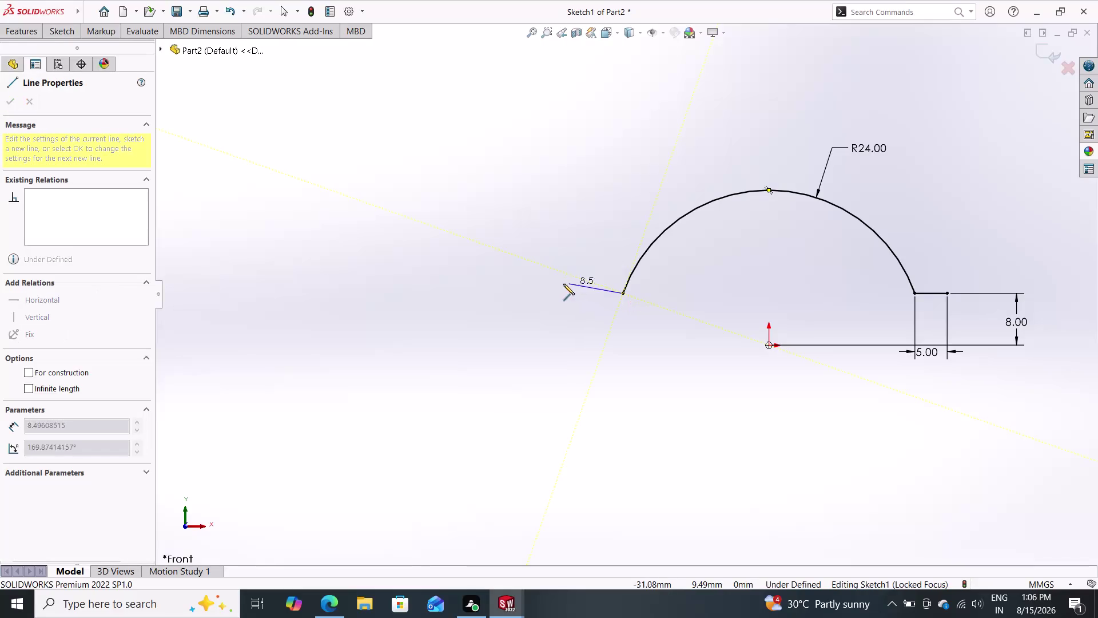
click(542, 292)
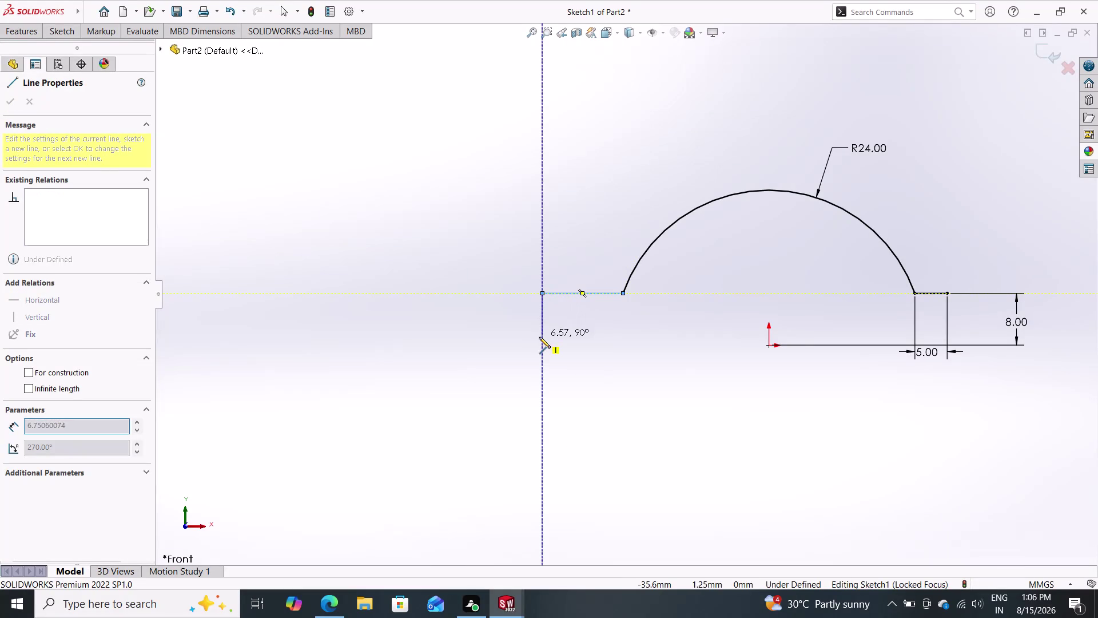
key(Escape)
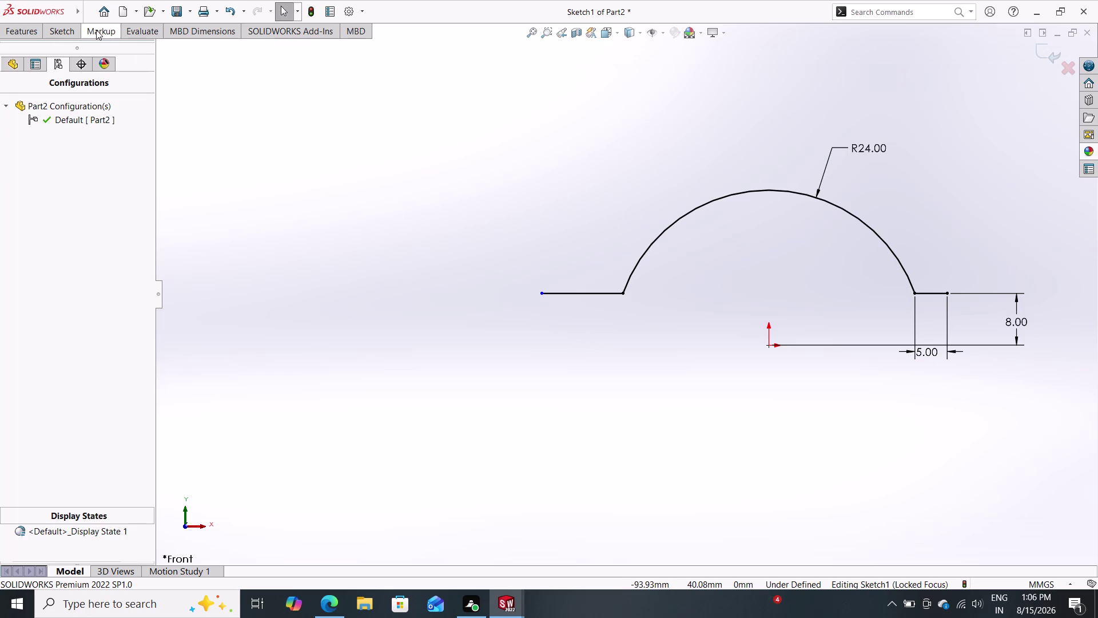
click(57, 34)
Dimension the new line's left end to the short line's end as a 56 mm overall width.
click(67, 49)
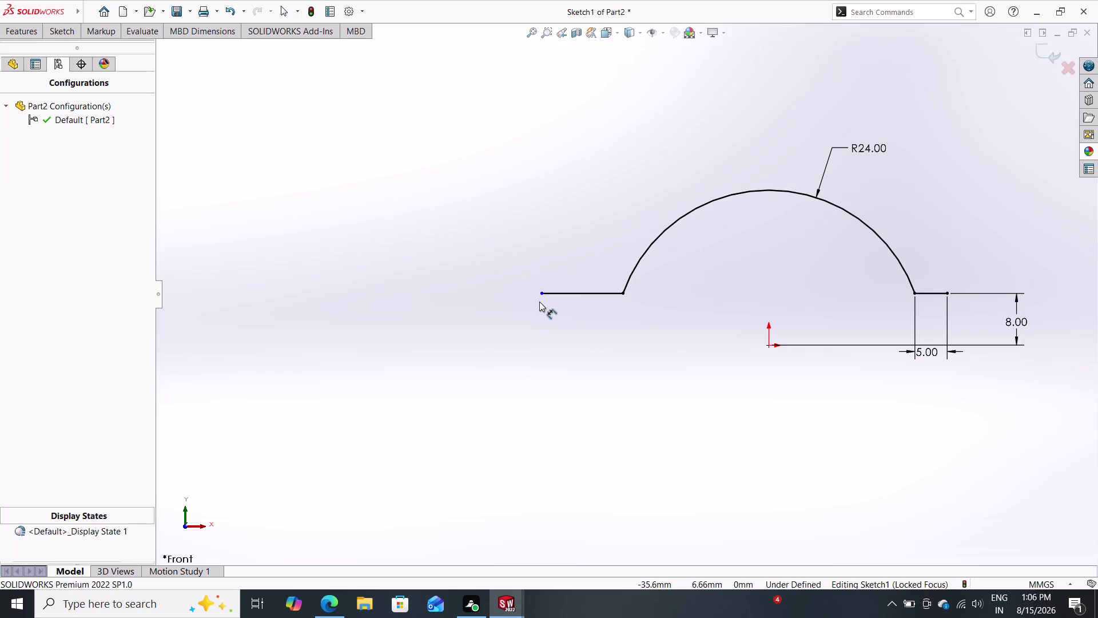
click(541, 296)
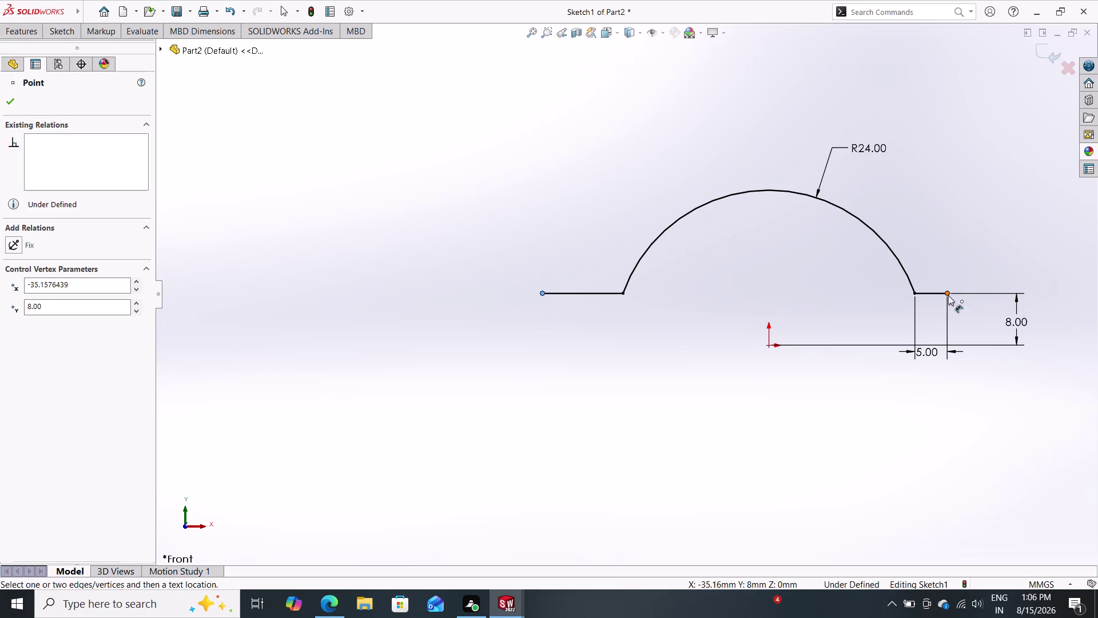
click(949, 293)
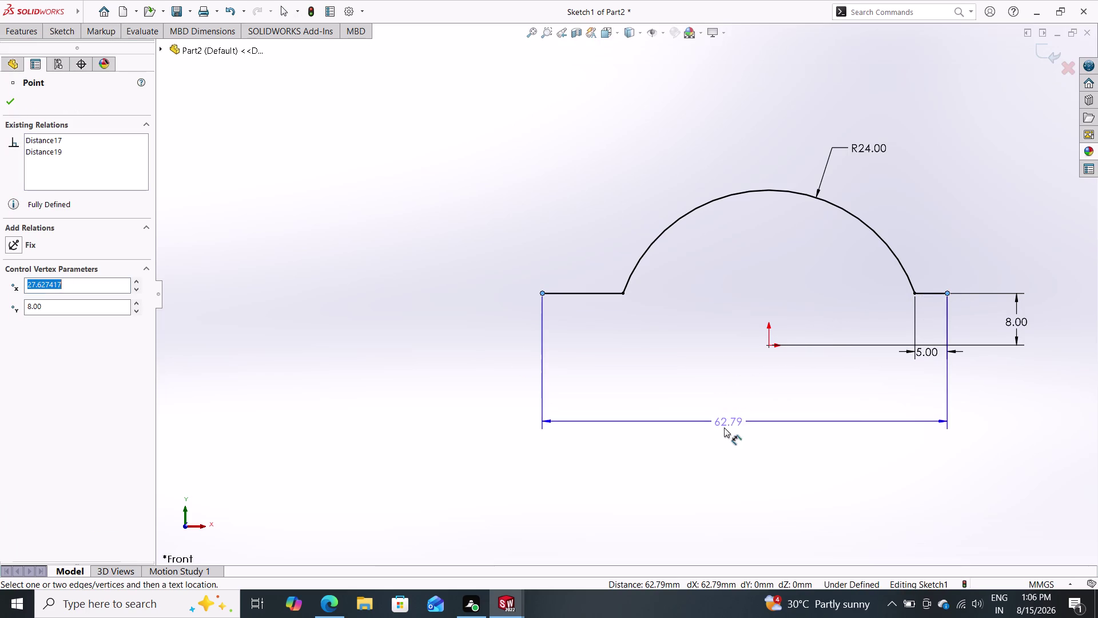
double_click(709, 440)
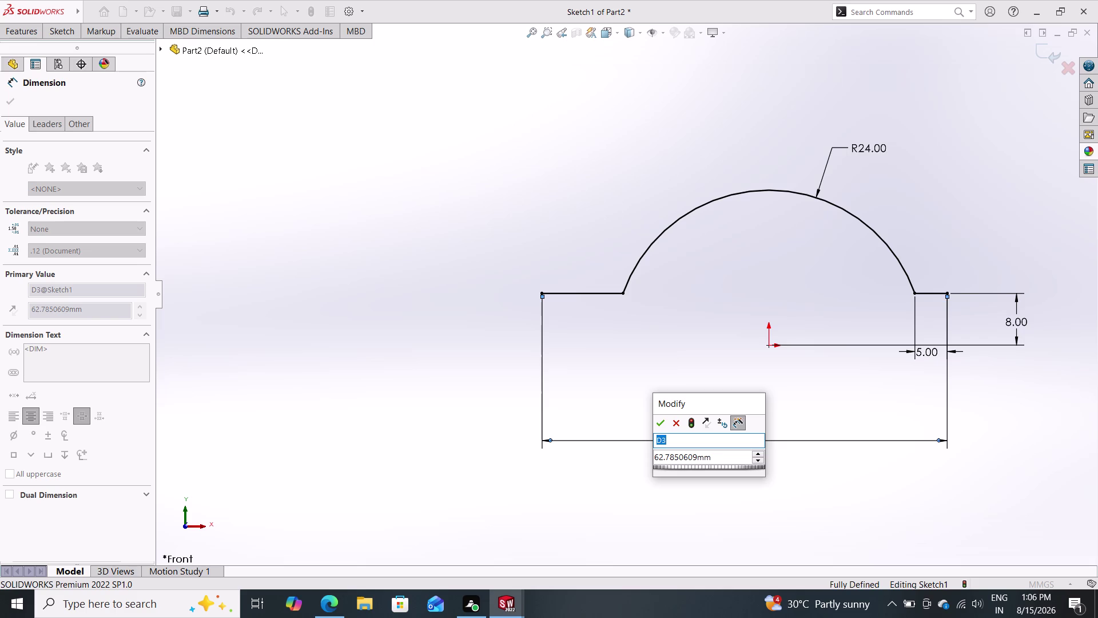
click(711, 459)
drag(711, 460, 664, 455)
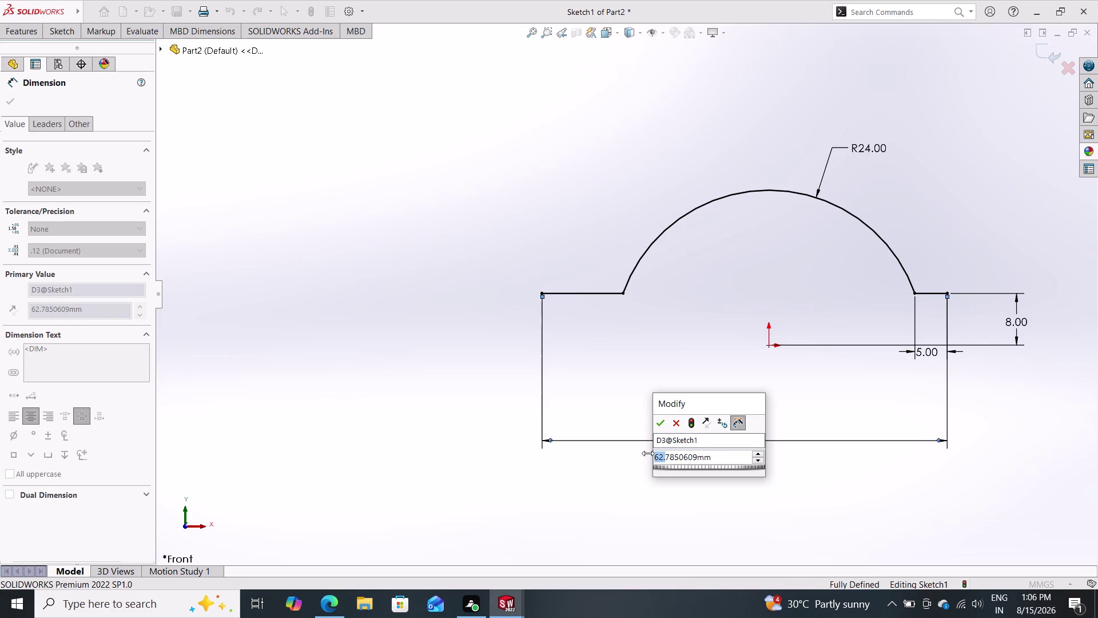
drag(664, 455, 629, 453)
drag(715, 458, 660, 454)
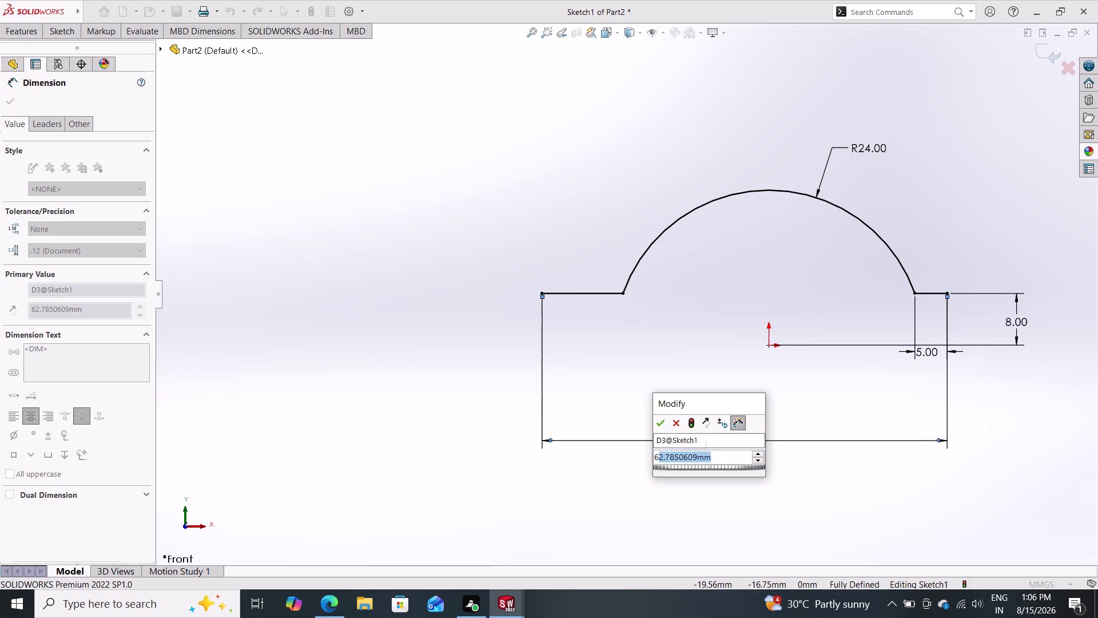
drag(660, 454, 653, 452)
text(56)
key(Return)
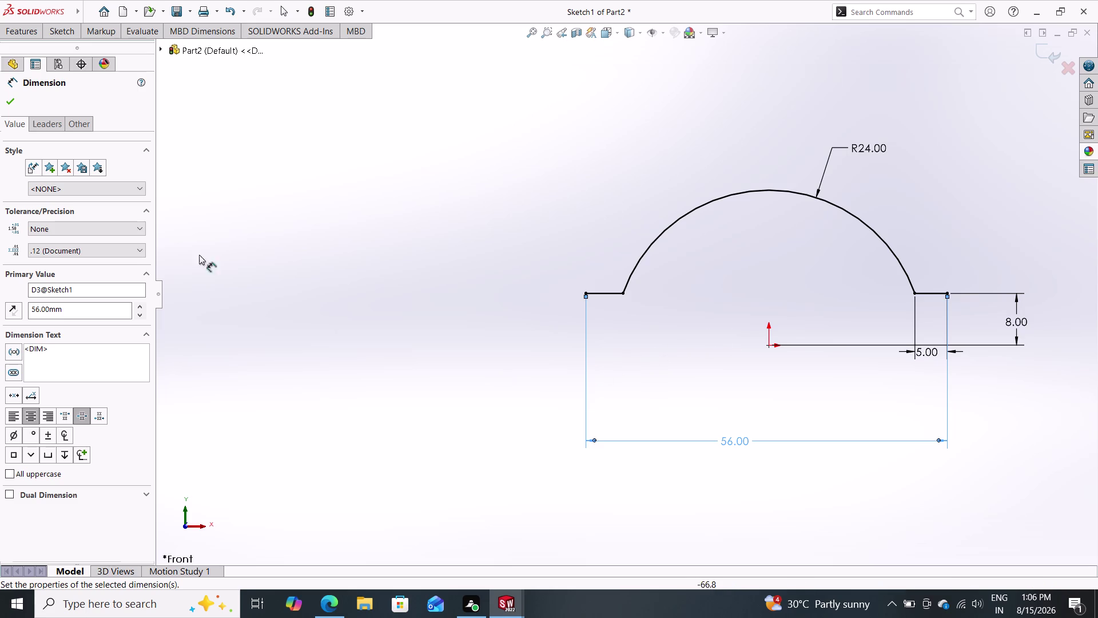
double_click(7, 102)
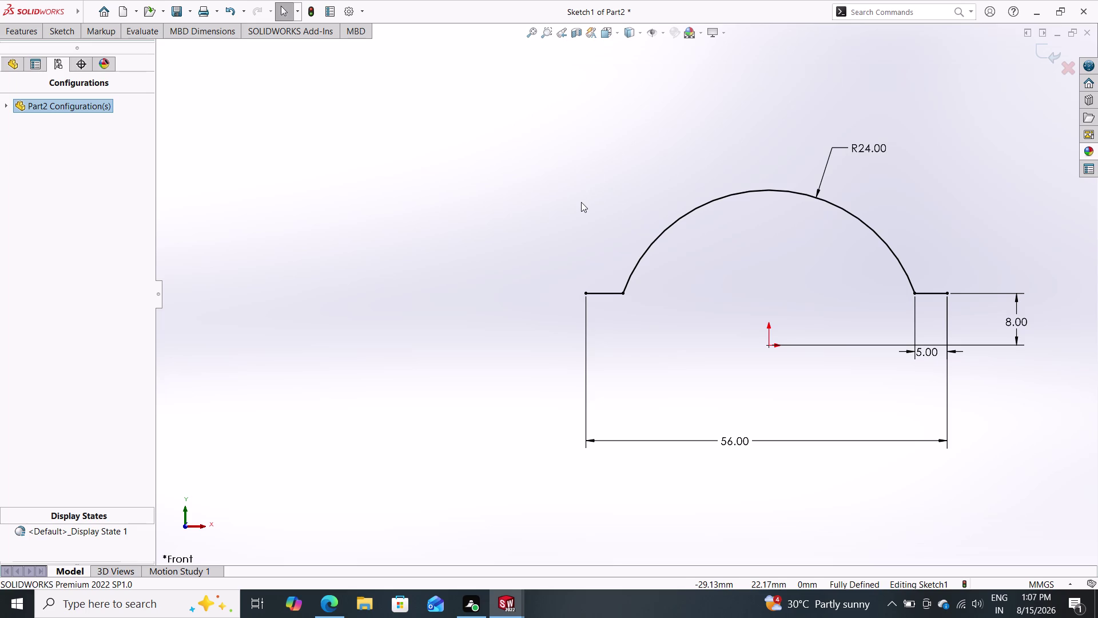
click(60, 26)
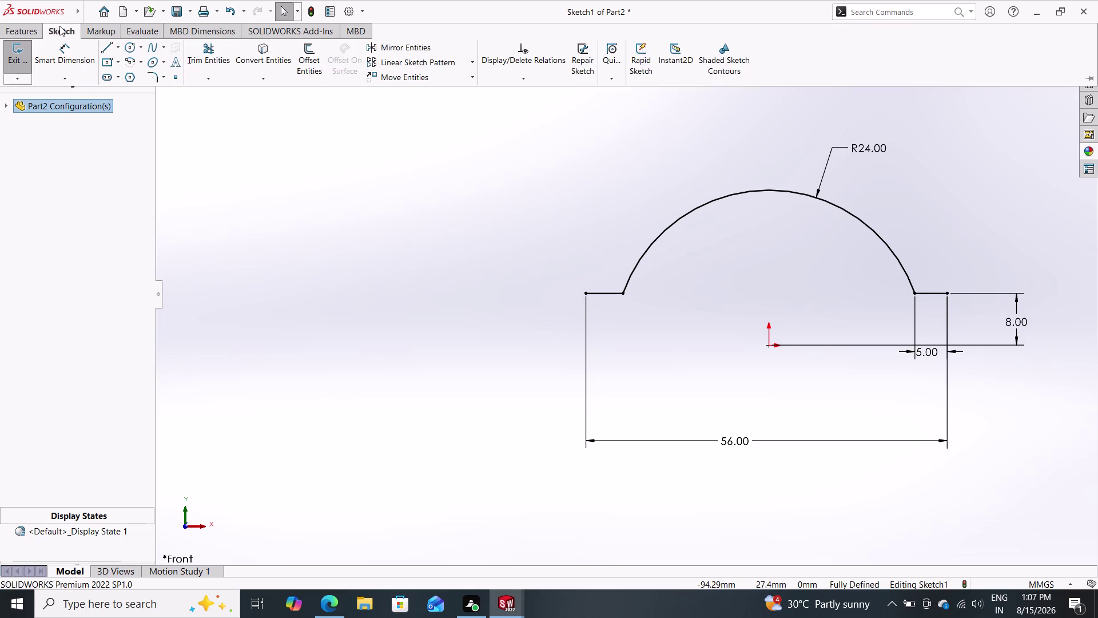
double_click(56, 54)
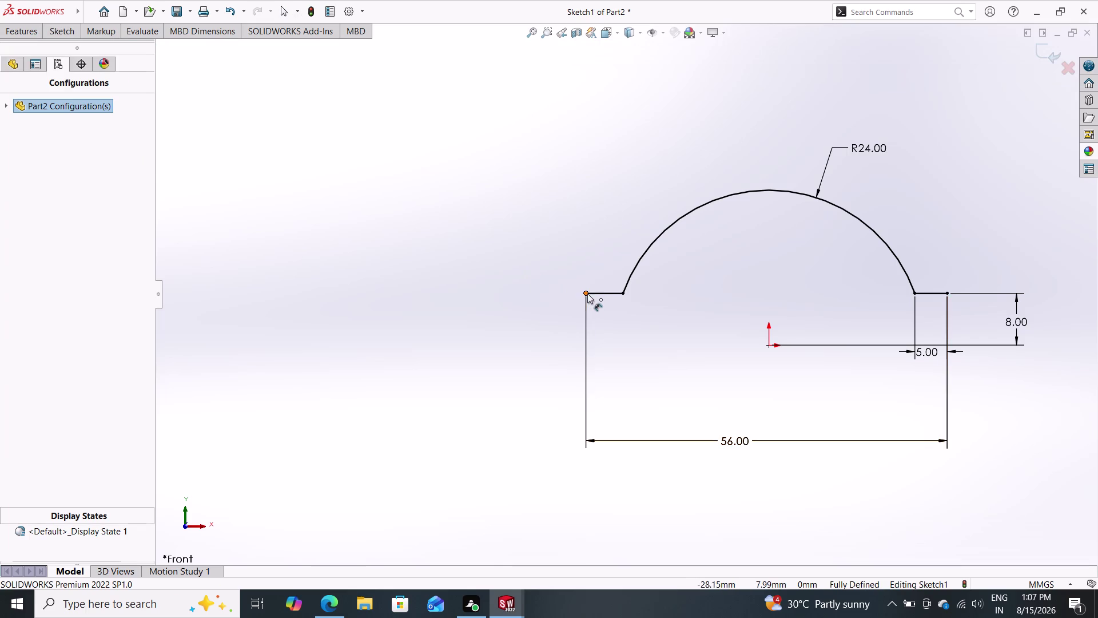
click(586, 292)
click(772, 347)
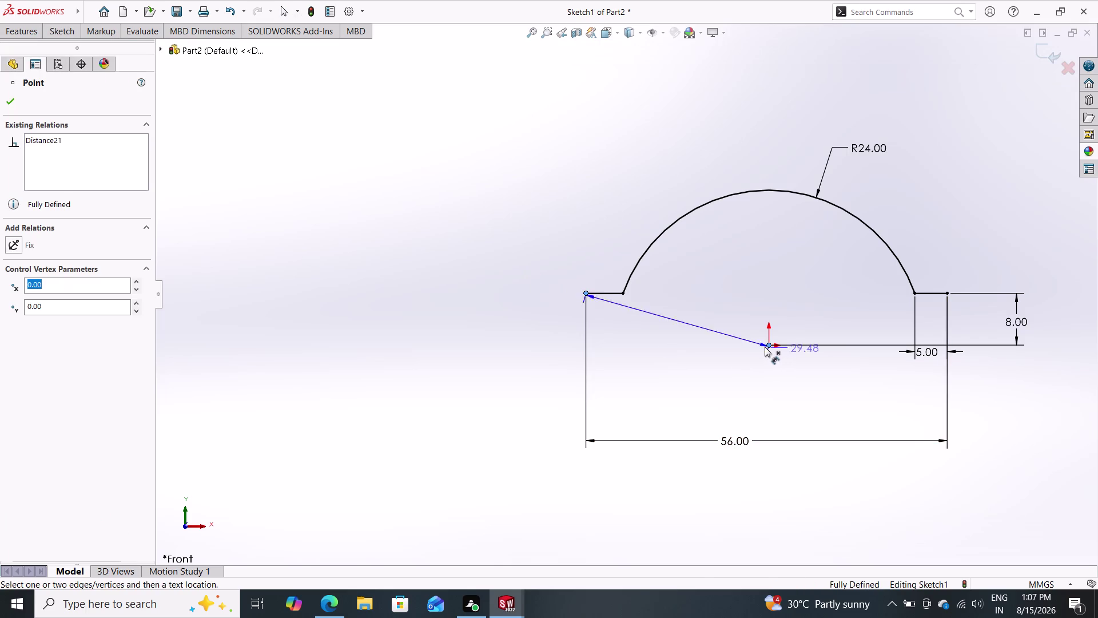
click(684, 384)
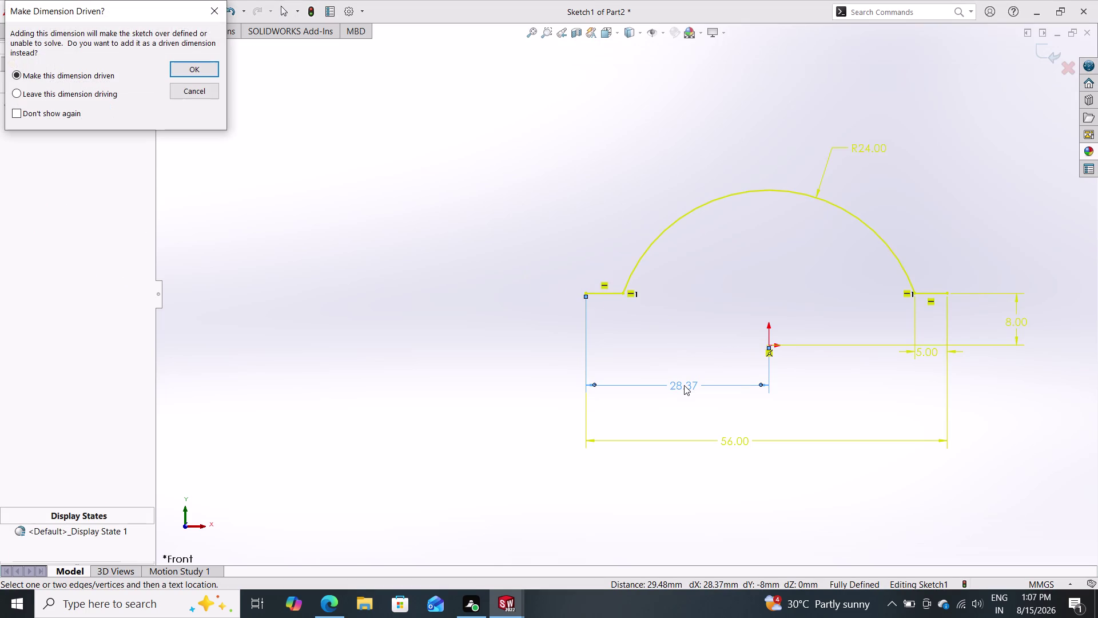
double_click(205, 96)
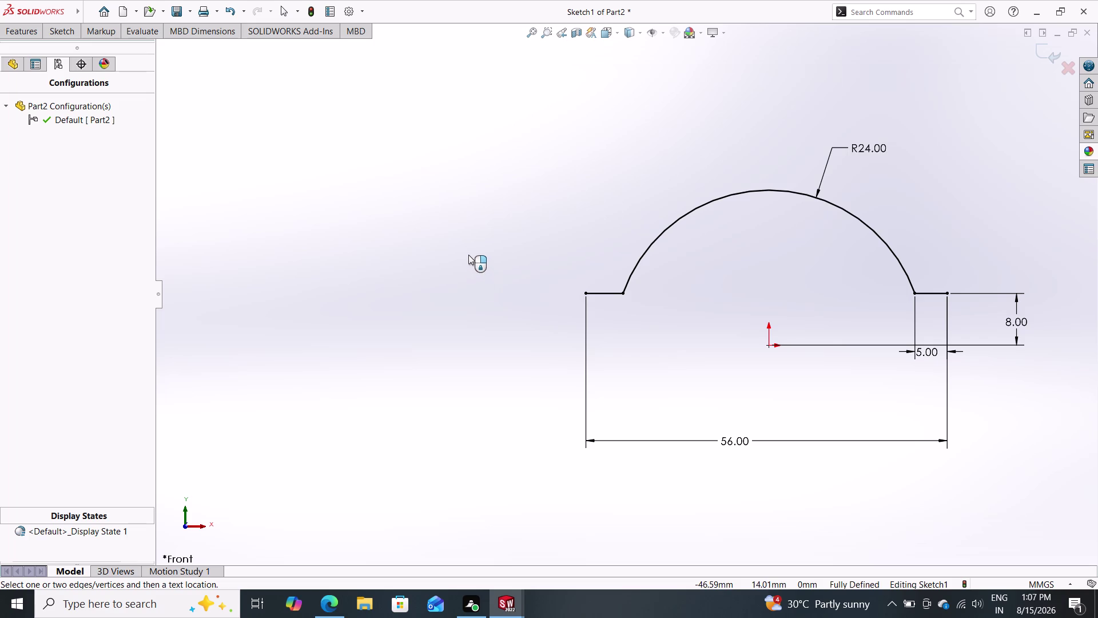
Draw a line chain rising from the left line's outer end, then running left.
click(52, 31)
click(102, 50)
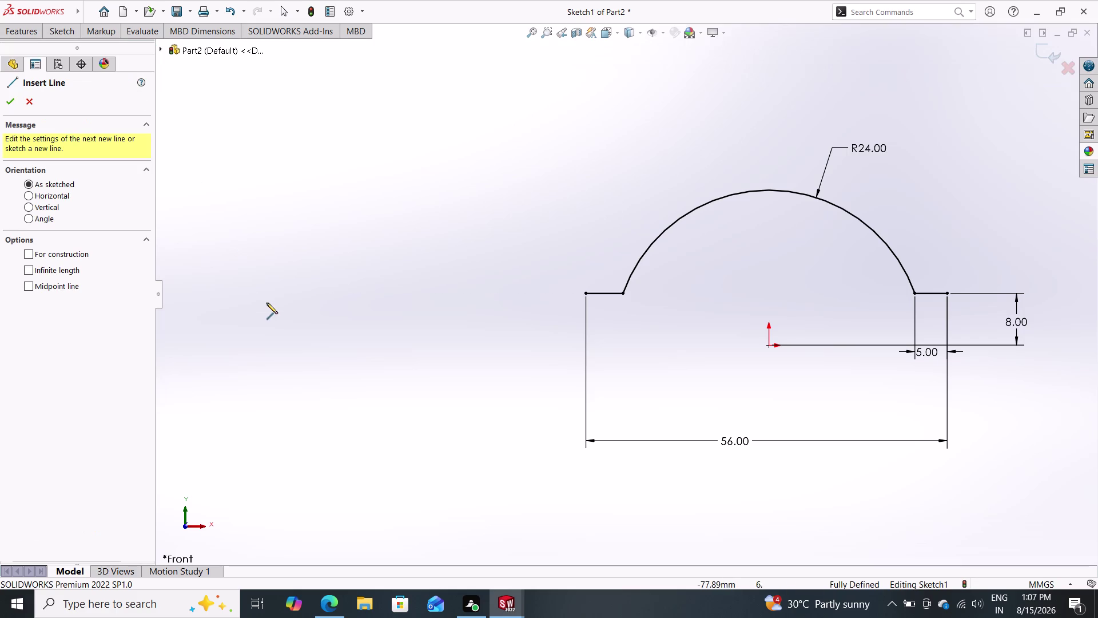
click(584, 293)
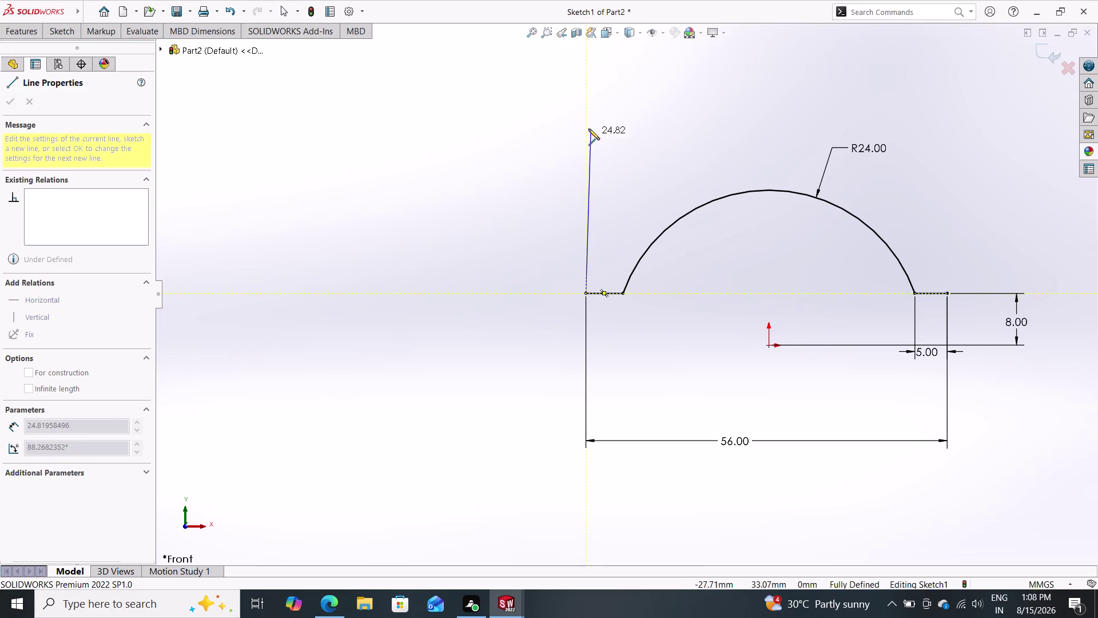
click(588, 124)
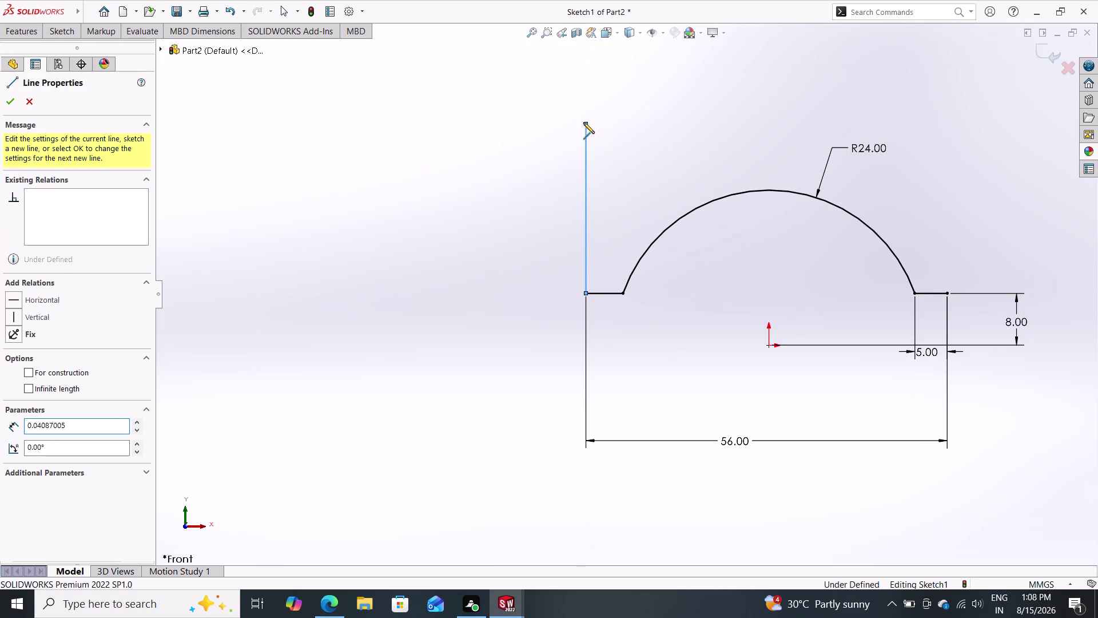
click(467, 122)
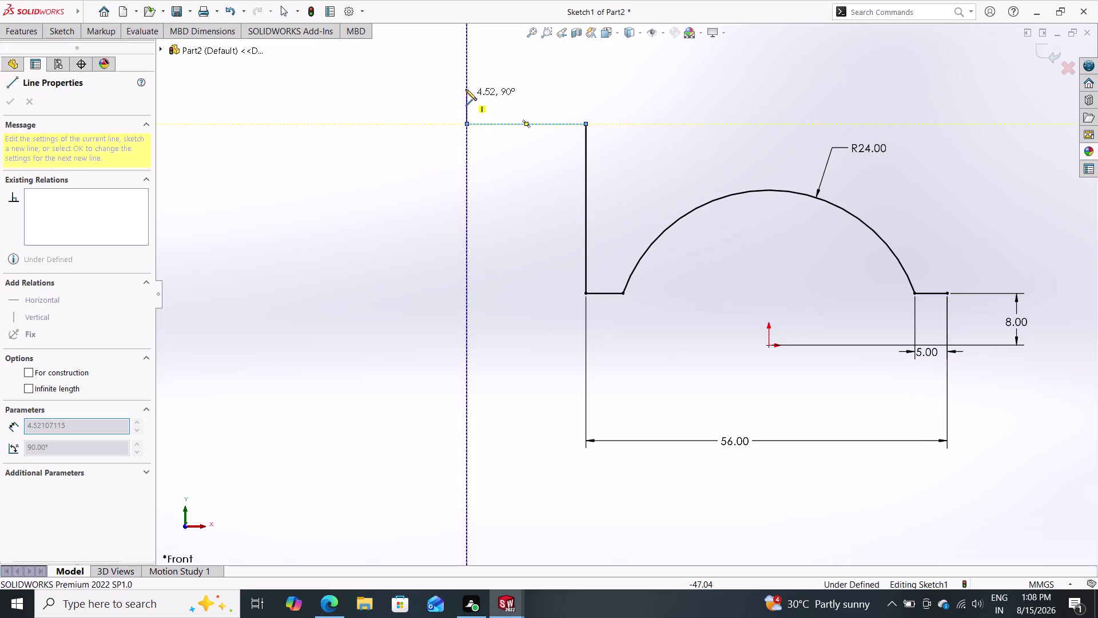
double_click(465, 51)
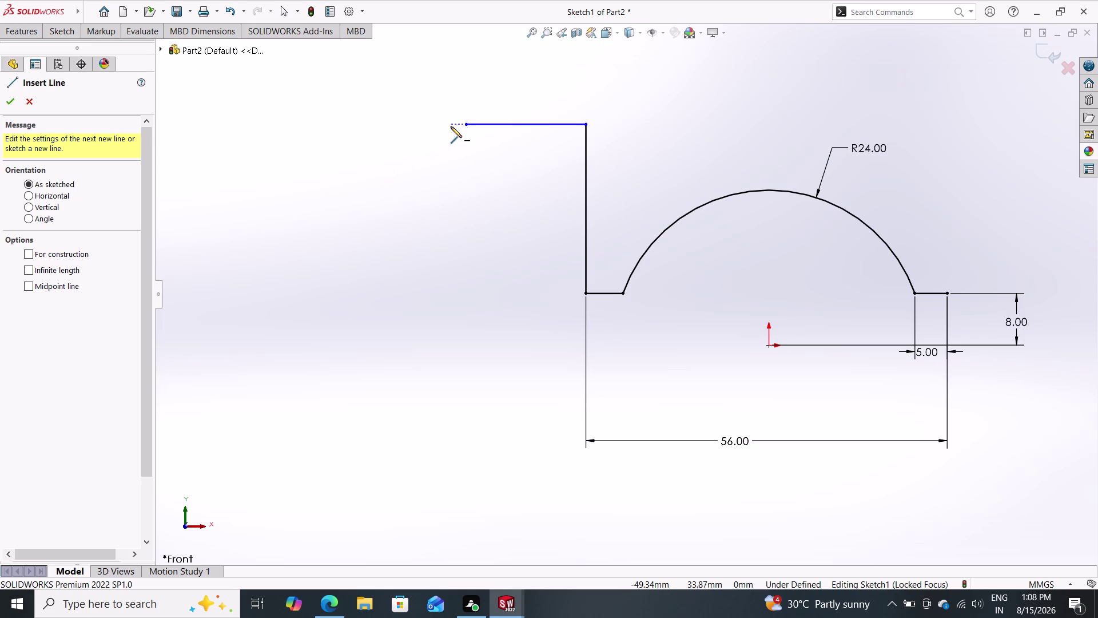
Add a short vertical line rising from the top line's left end.
click(464, 124)
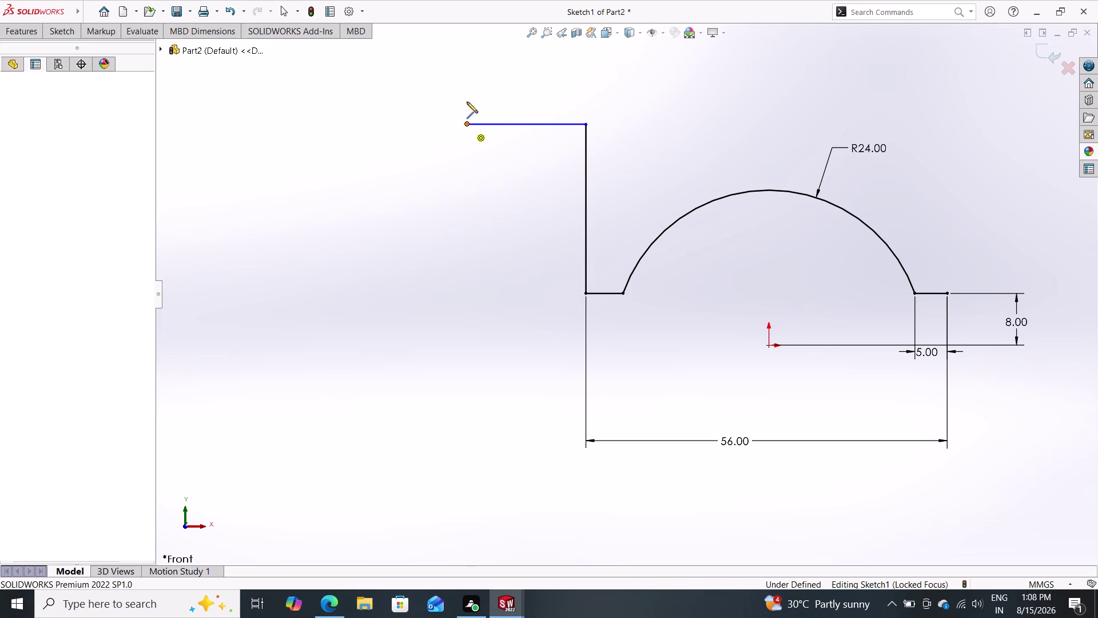
click(468, 52)
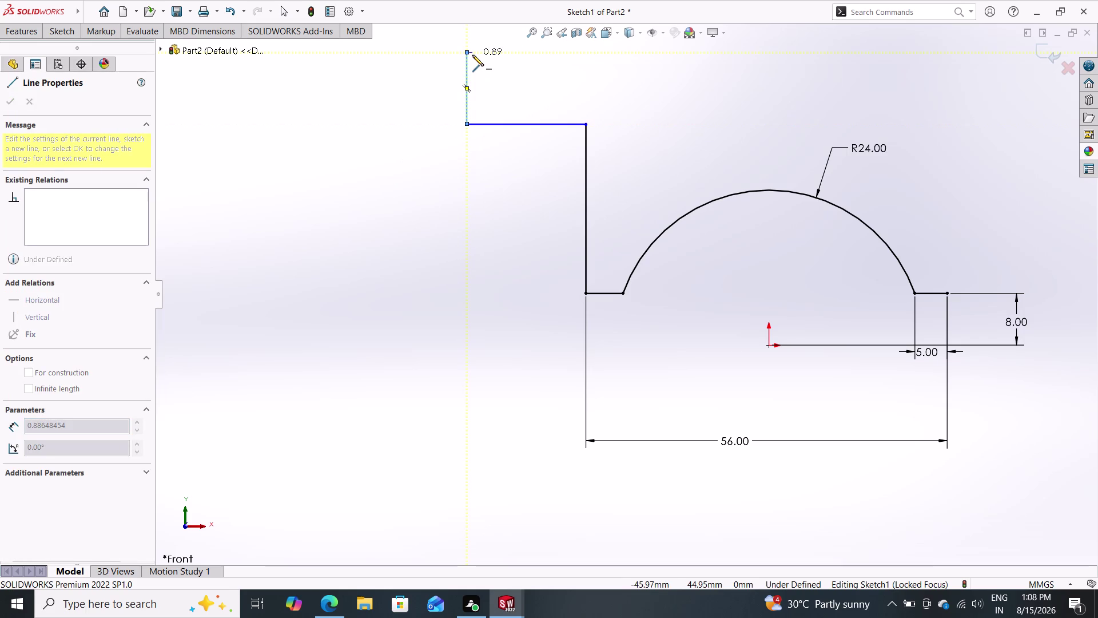
key(Escape)
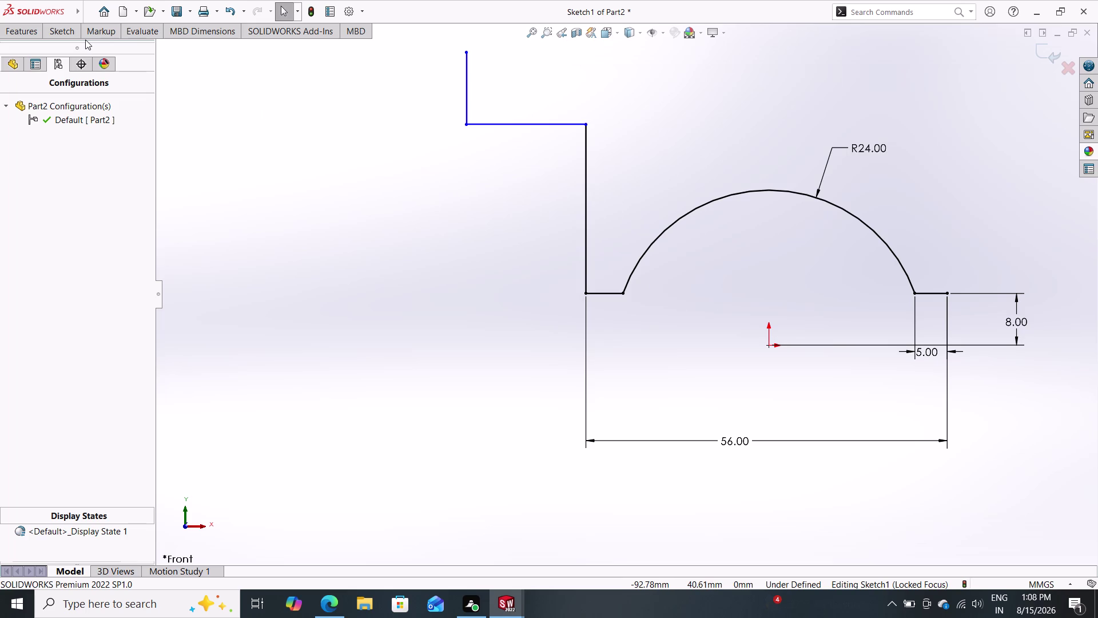
Draw a vertical centerline from the origin up past the top of the R24 arc.
click(60, 36)
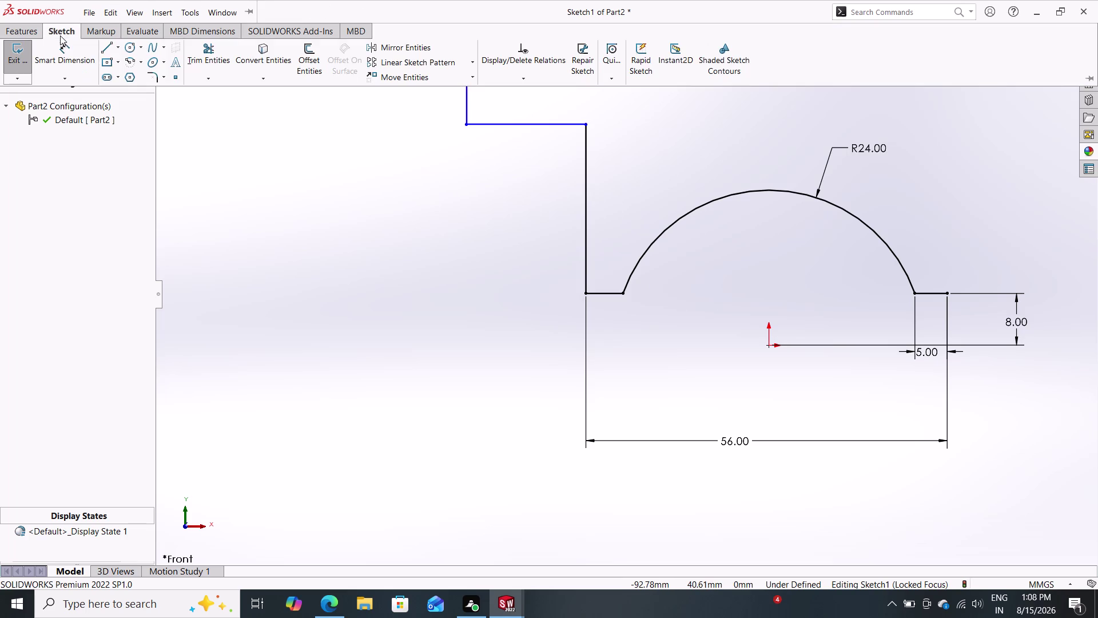
click(120, 48)
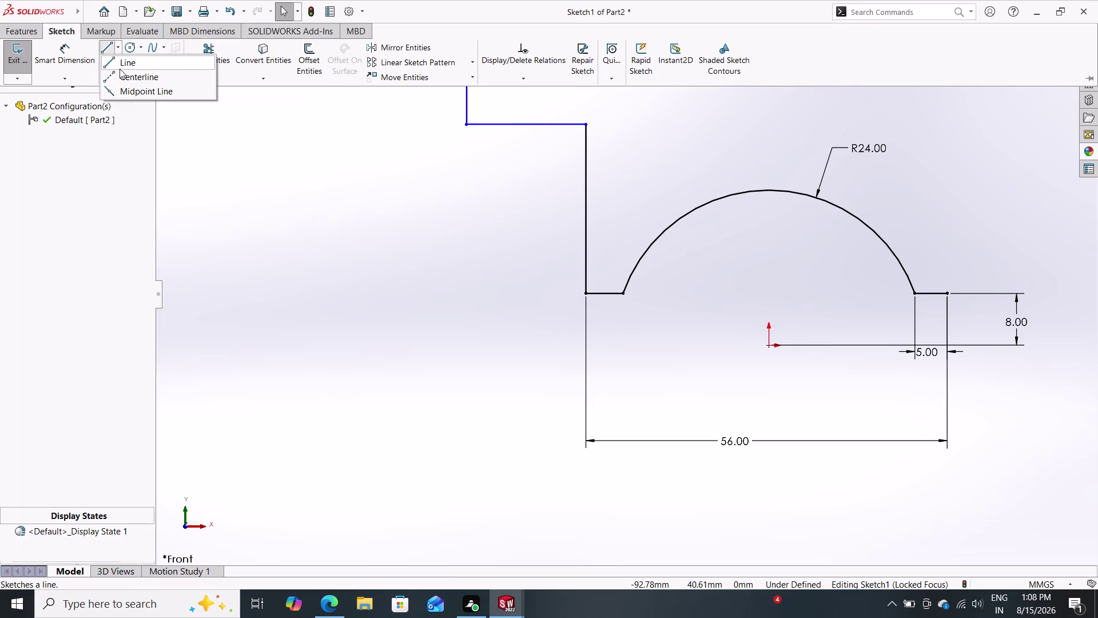
double_click(120, 72)
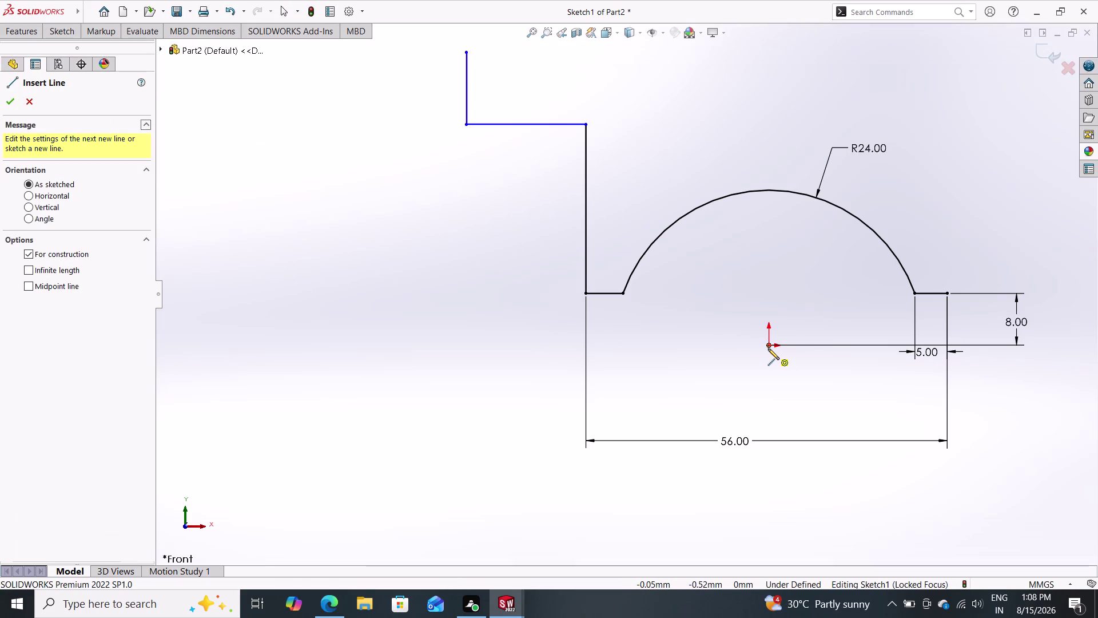
click(768, 345)
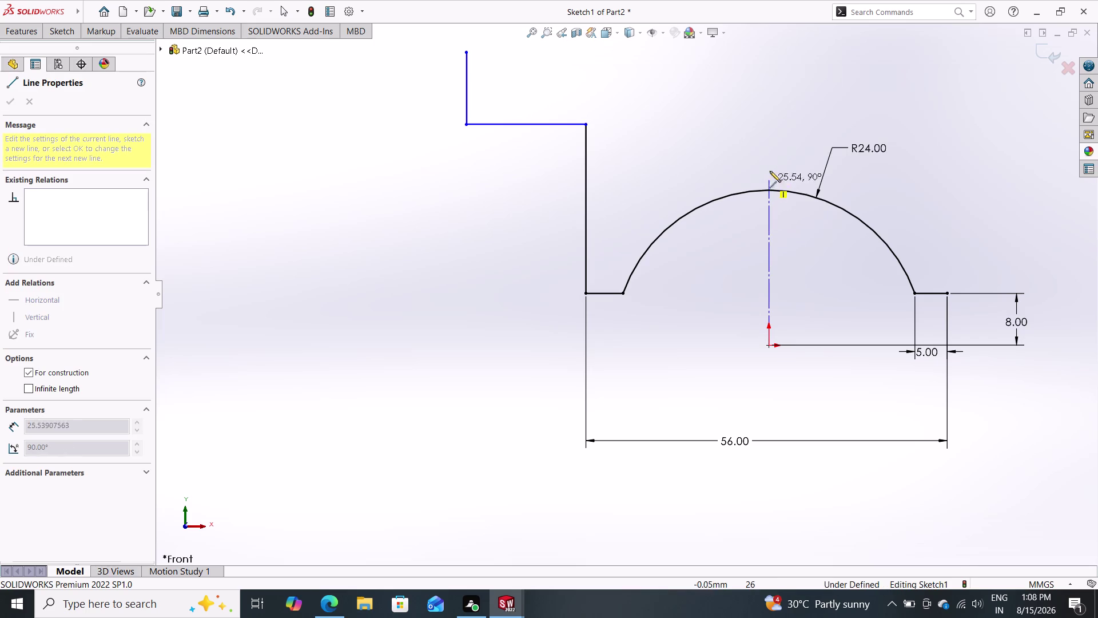
double_click(770, 61)
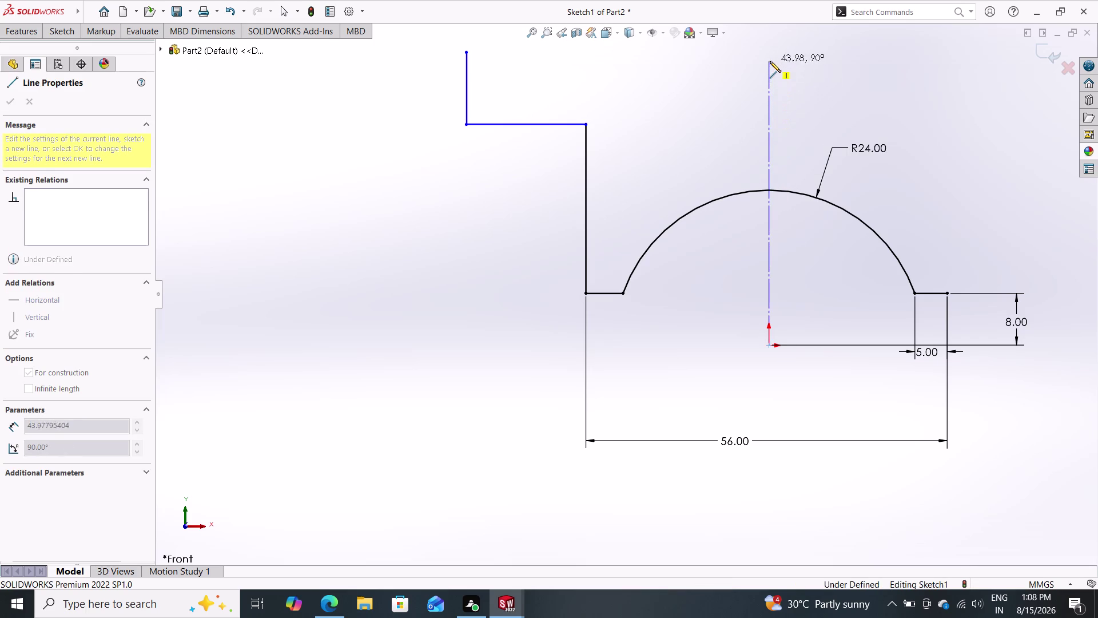
double_click(769, 348)
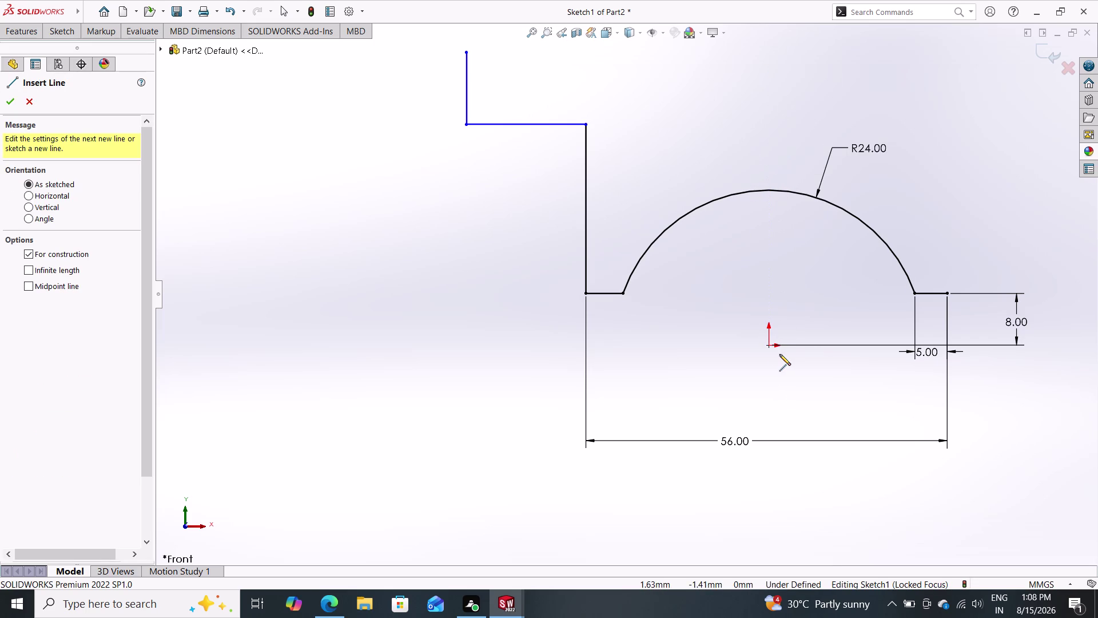
double_click(770, 347)
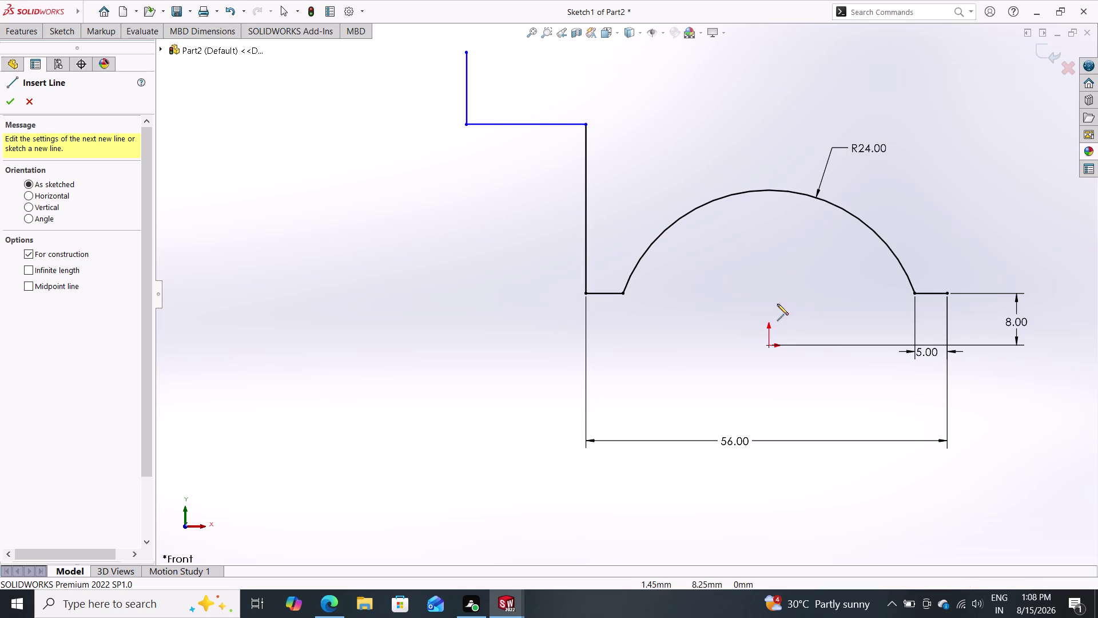
click(769, 346)
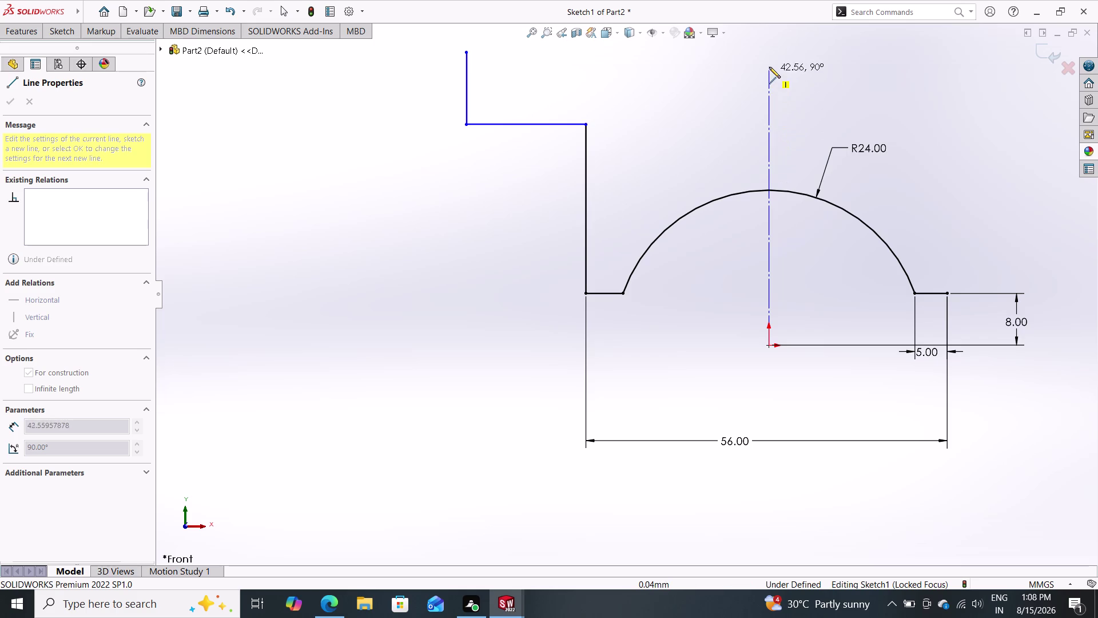
click(770, 64)
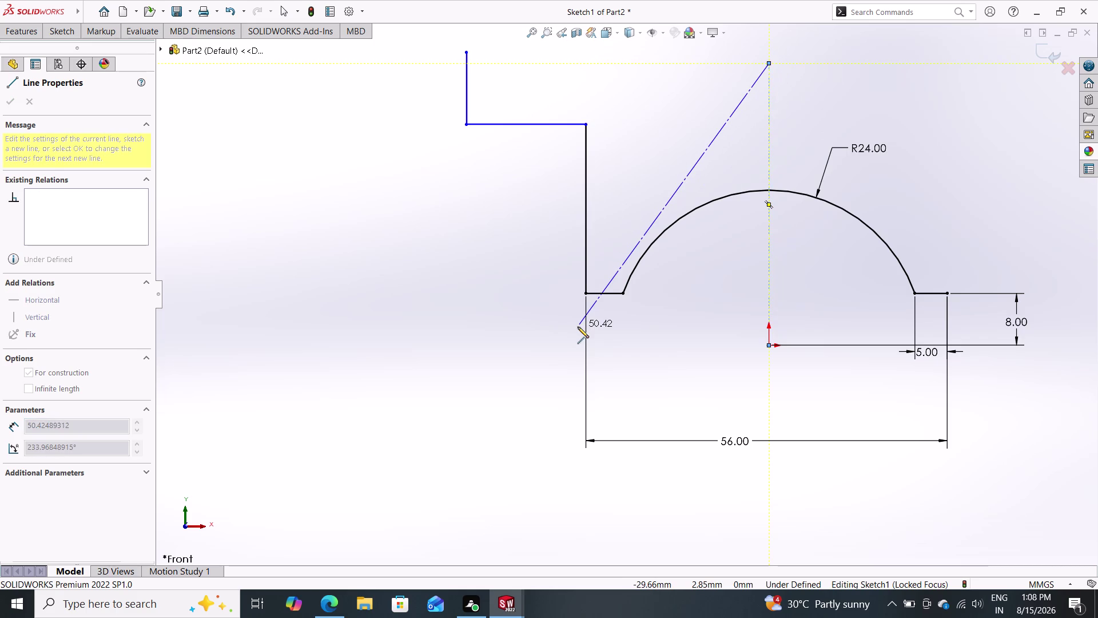
key(Escape)
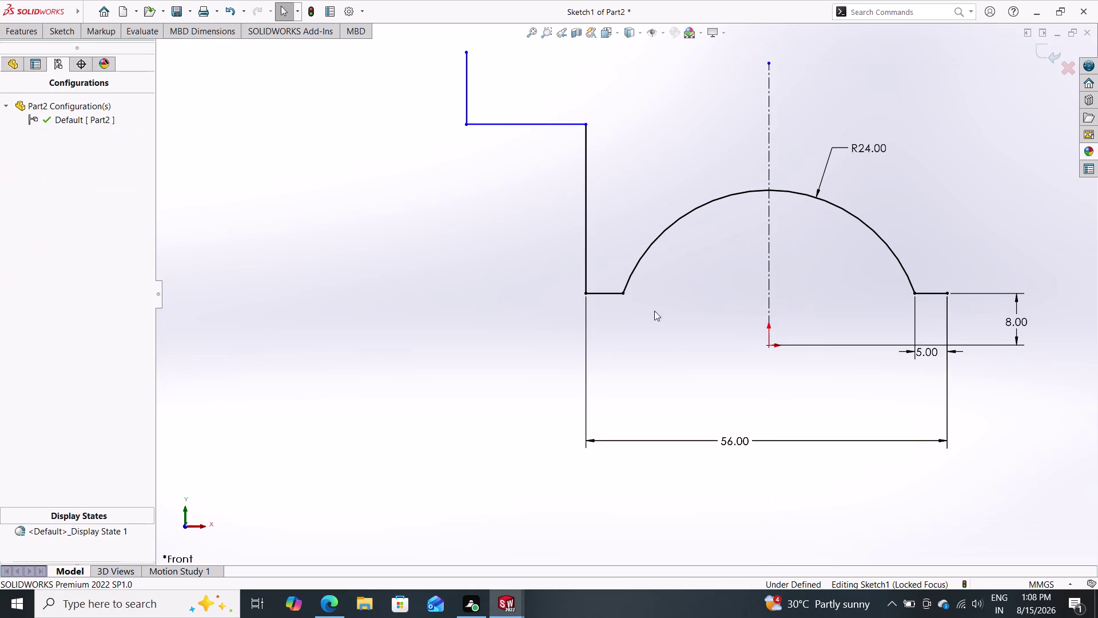
scroll(down, 3)
scroll(up, 3)
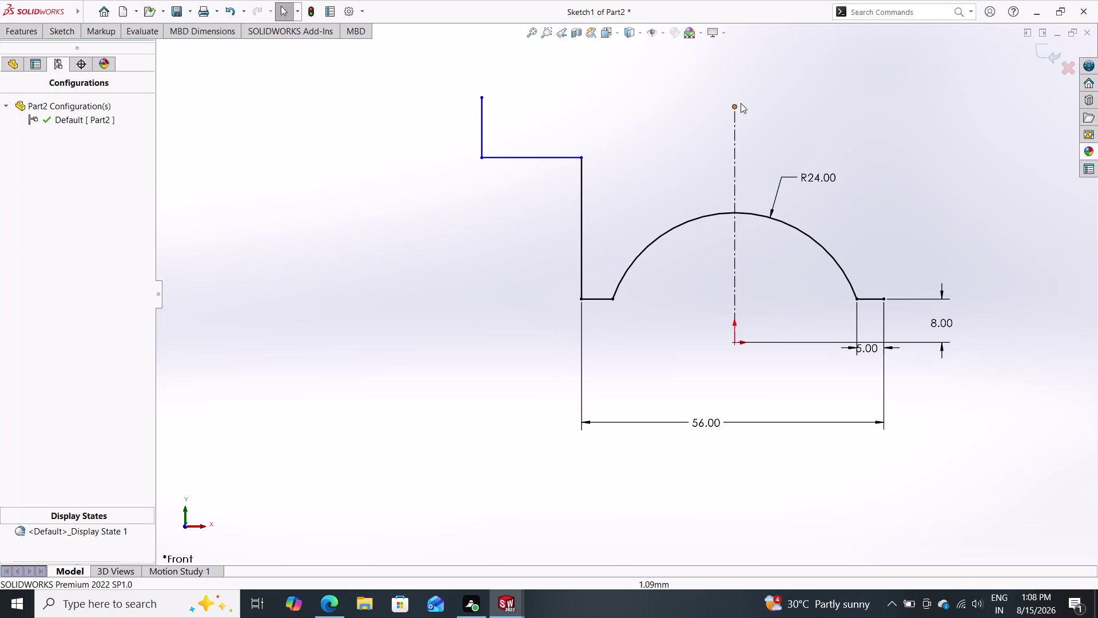
Stretch the centerline's top end higher and delete the 56 mm width dimension.
drag(734, 107, 740, 29)
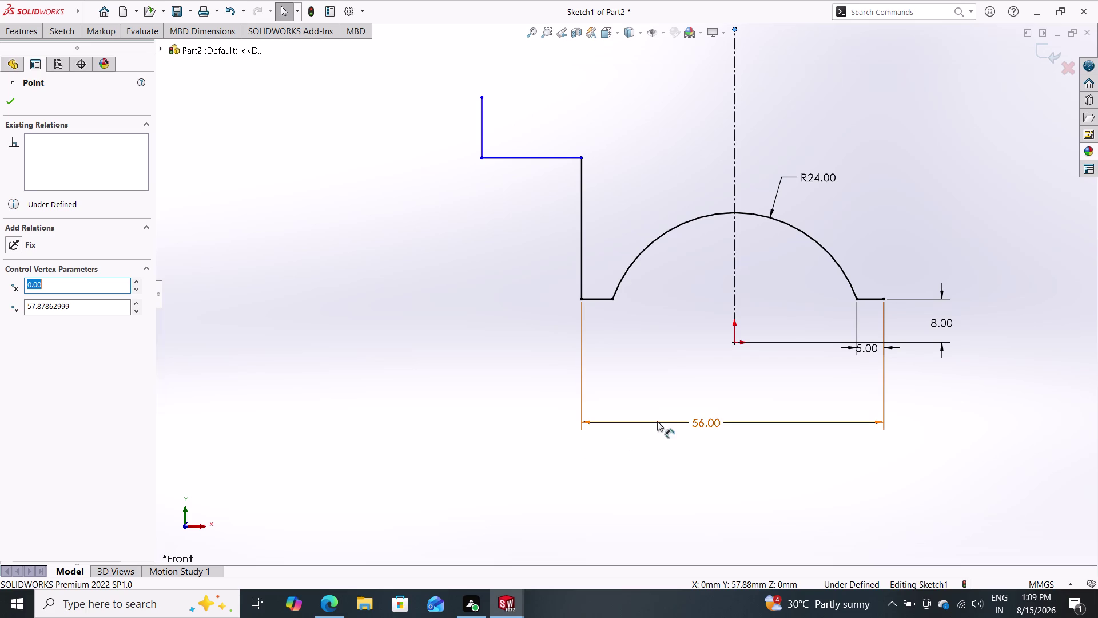
click(714, 422)
key(Delete)
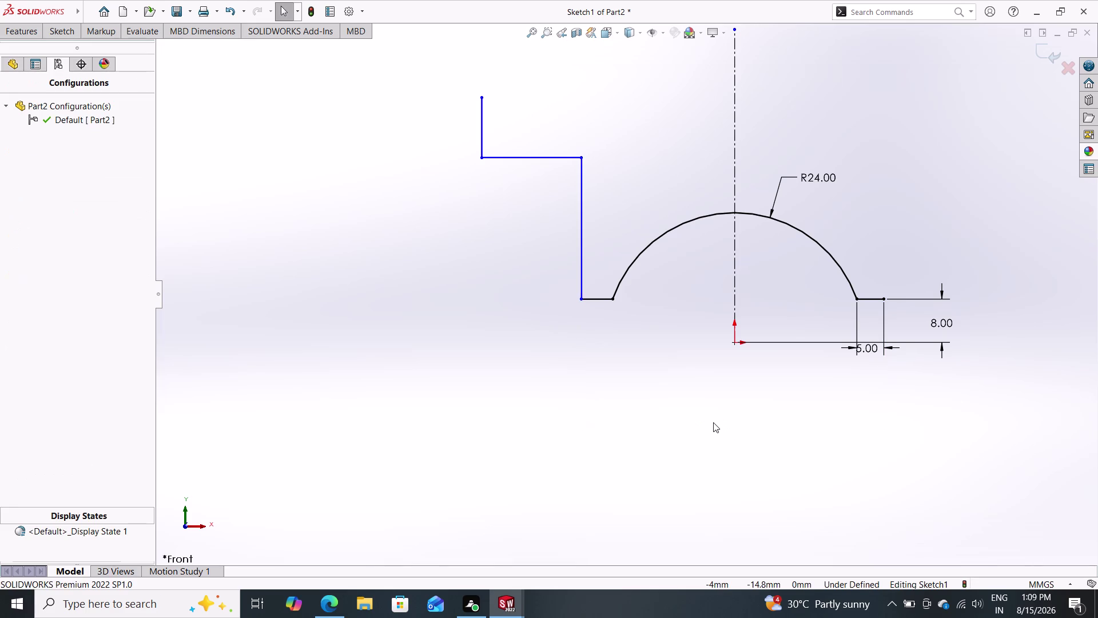
Dimension the lower-left corner to the origin as 56/2, giving 28 mm.
click(64, 26)
double_click(75, 53)
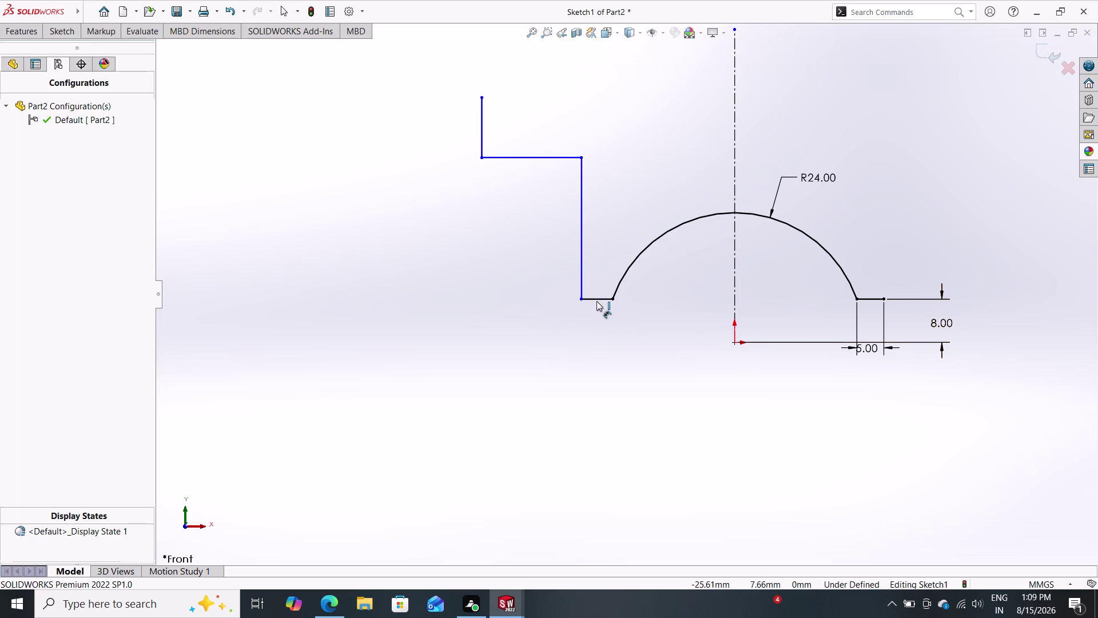
click(578, 298)
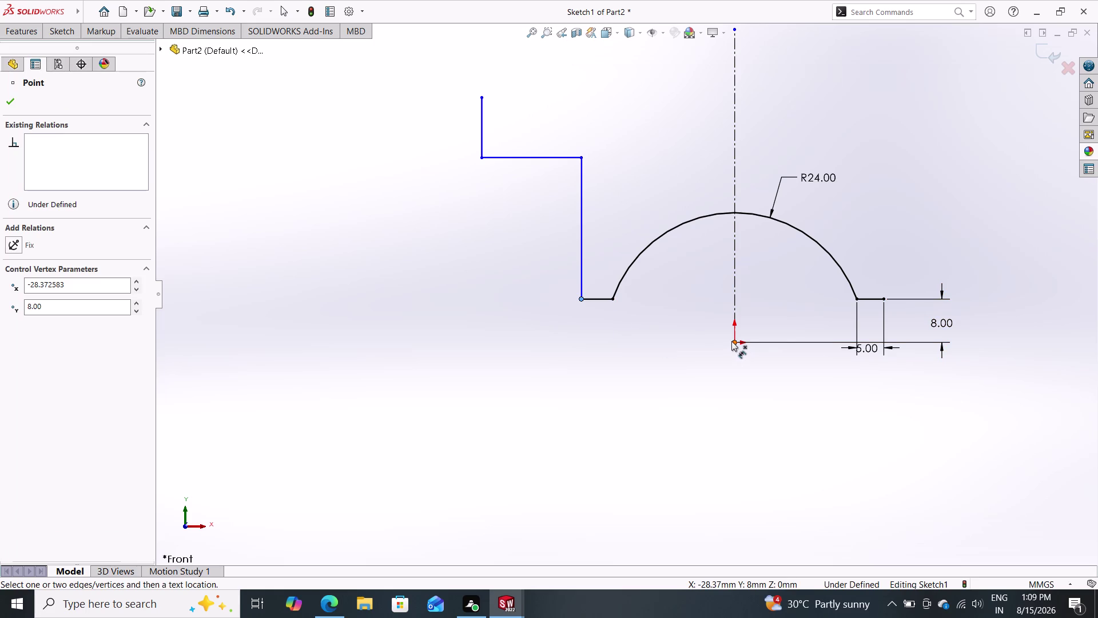
click(734, 340)
double_click(654, 436)
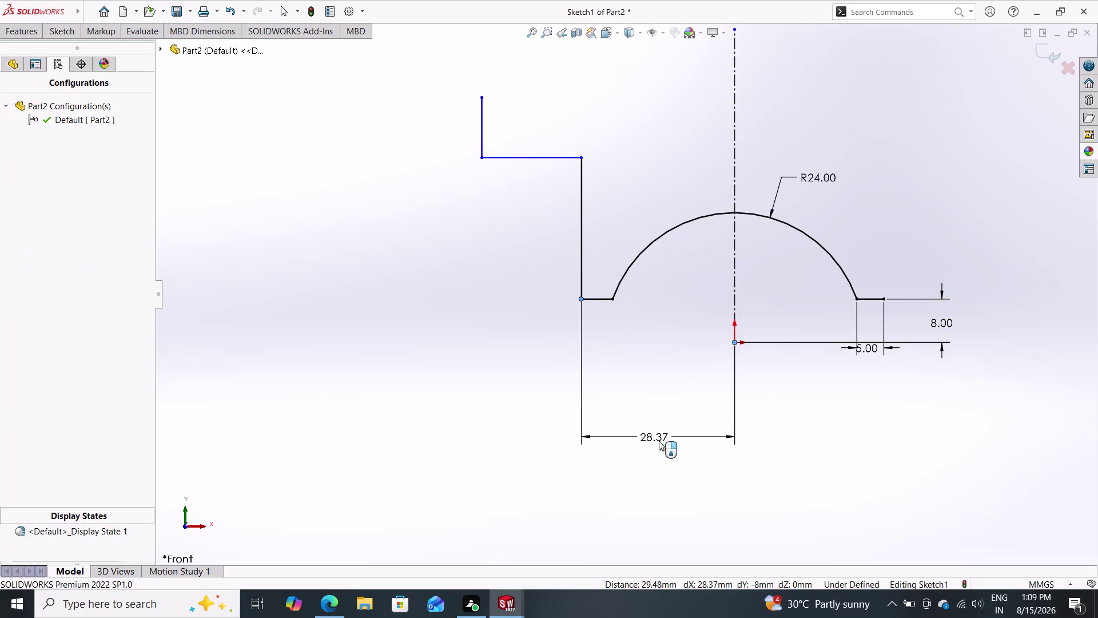
click(654, 448)
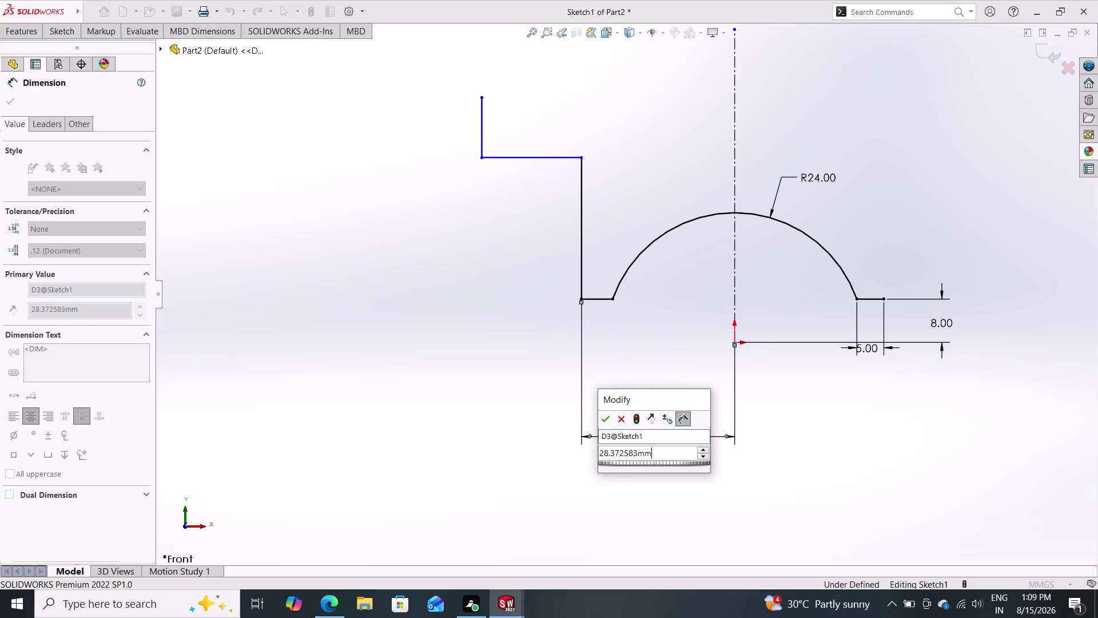
drag(655, 449, 578, 447)
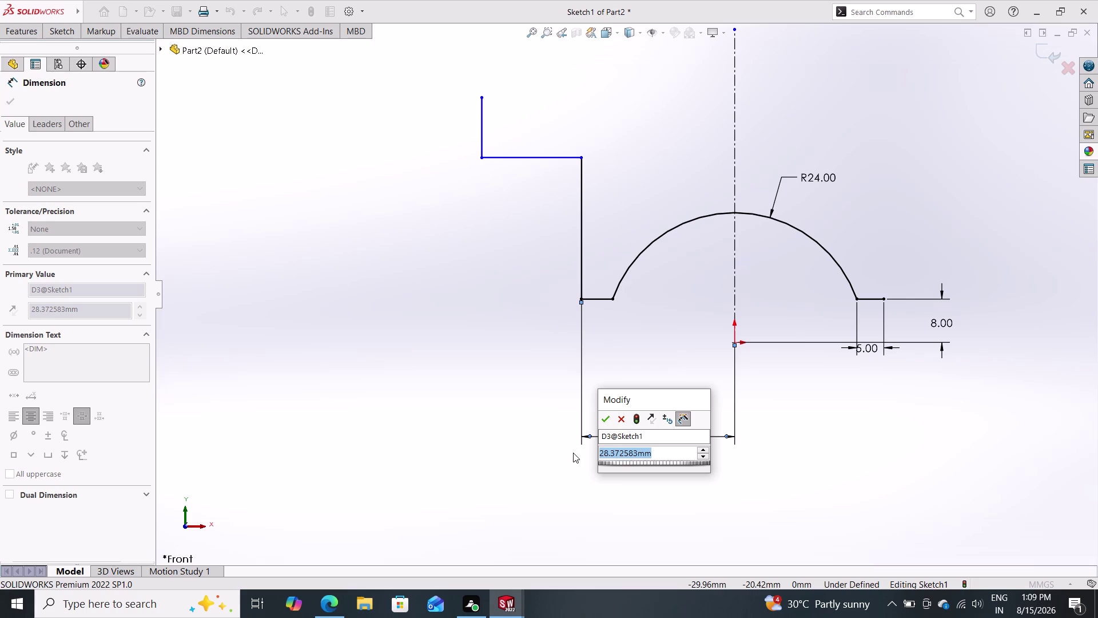
text(56)
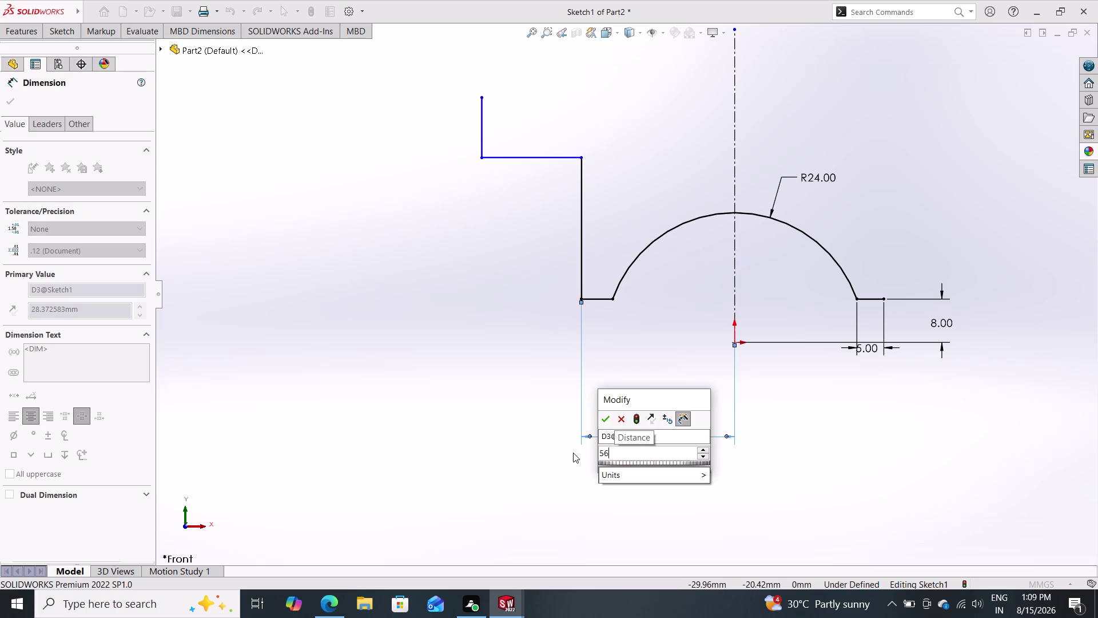
text(/2)
key(Return)
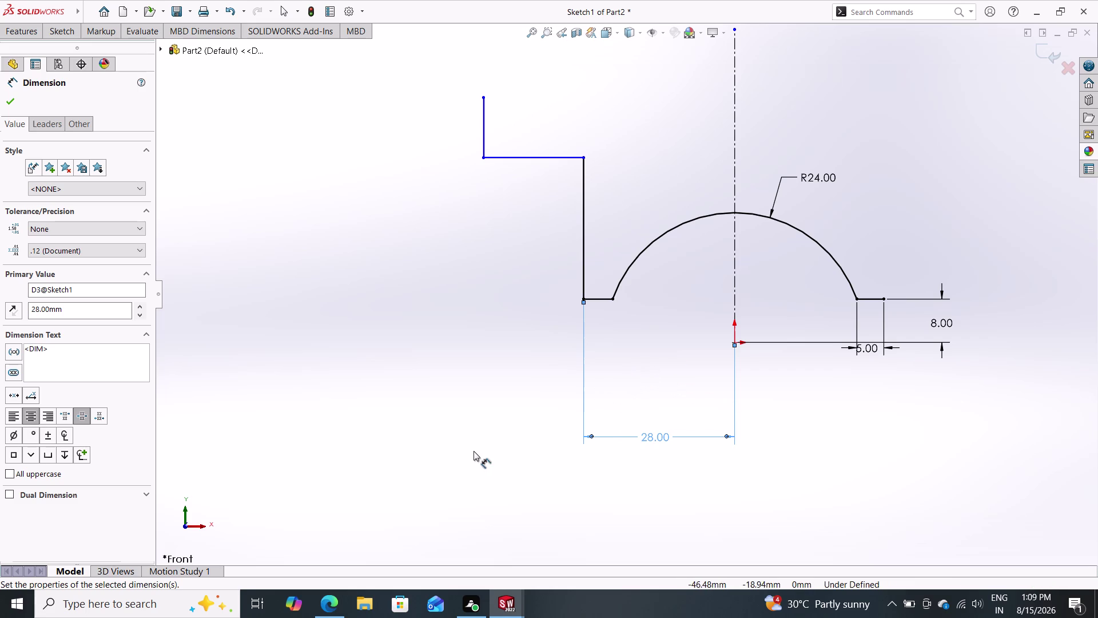
click(9, 100)
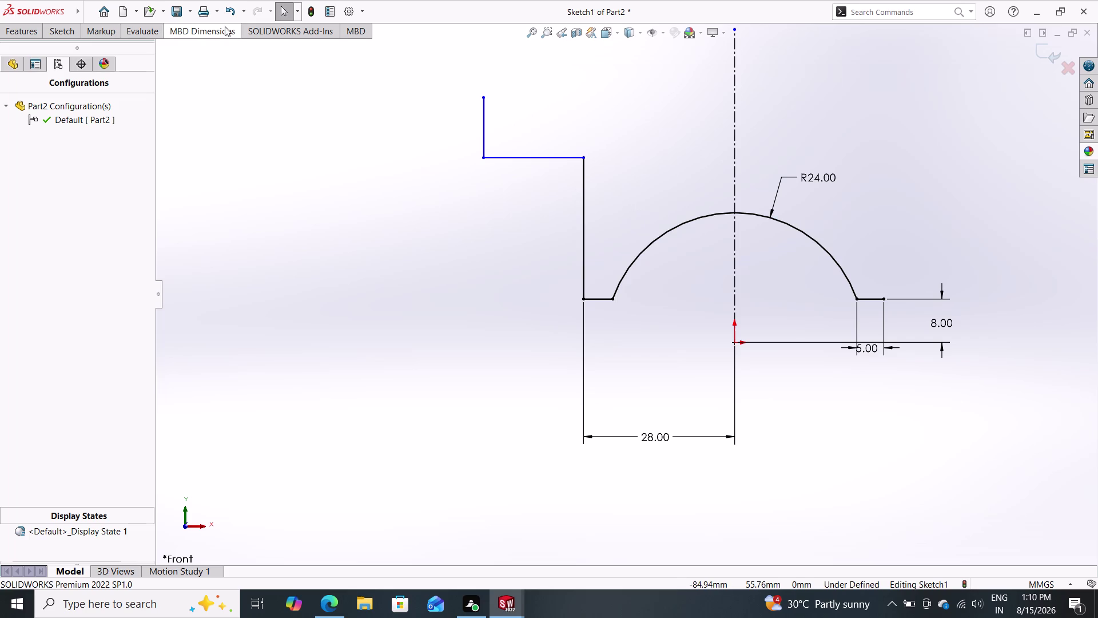
Add a 16 mm step height dimension to the left of the profile.
click(58, 26)
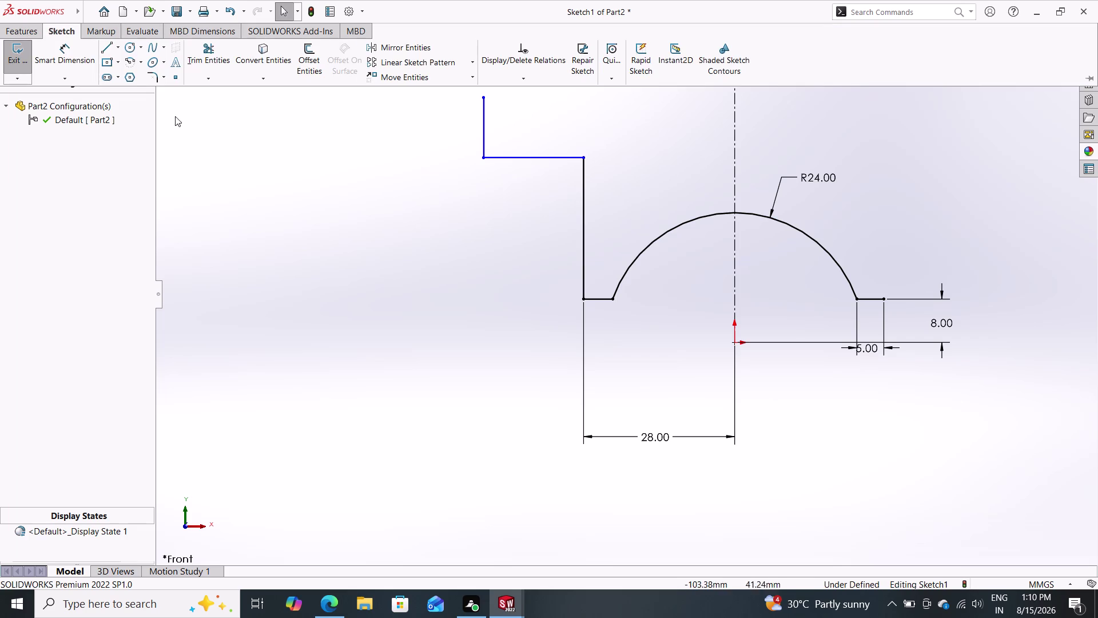
click(73, 52)
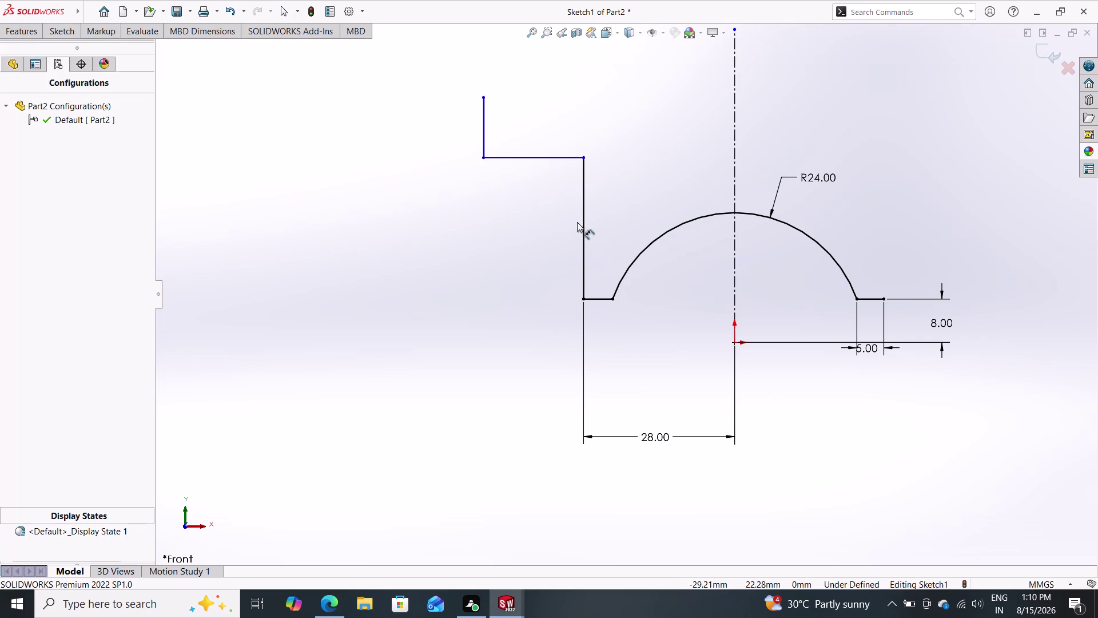
double_click(582, 220)
double_click(409, 237)
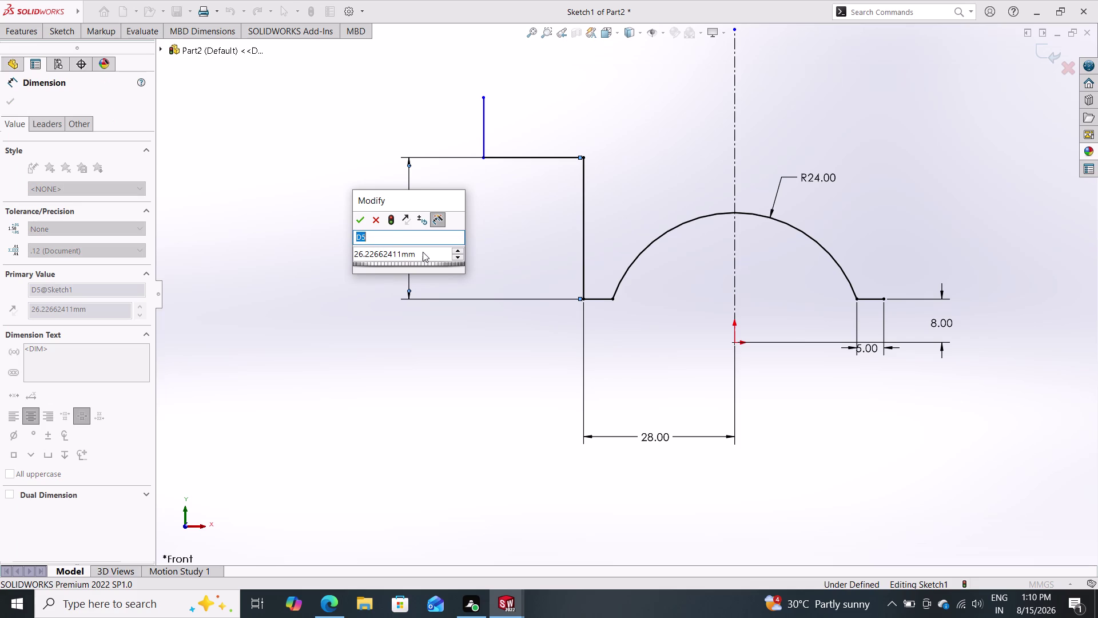
click(423, 251)
drag(423, 252, 304, 255)
double_click(303, 255)
drag(303, 255, 311, 255)
triple_click(414, 251)
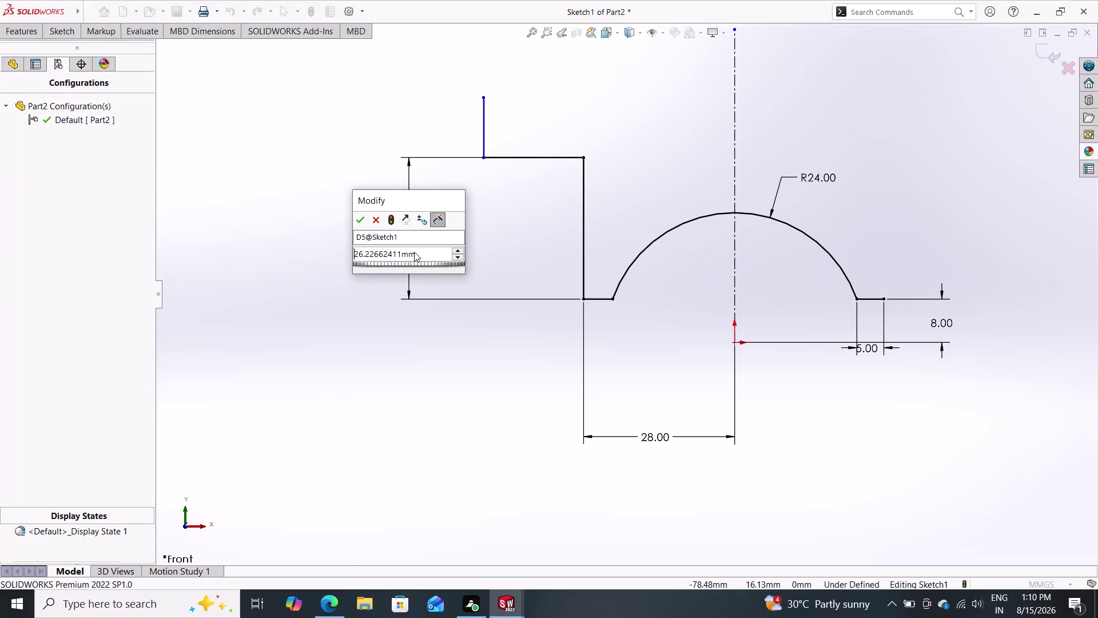
text(16)
key(Return)
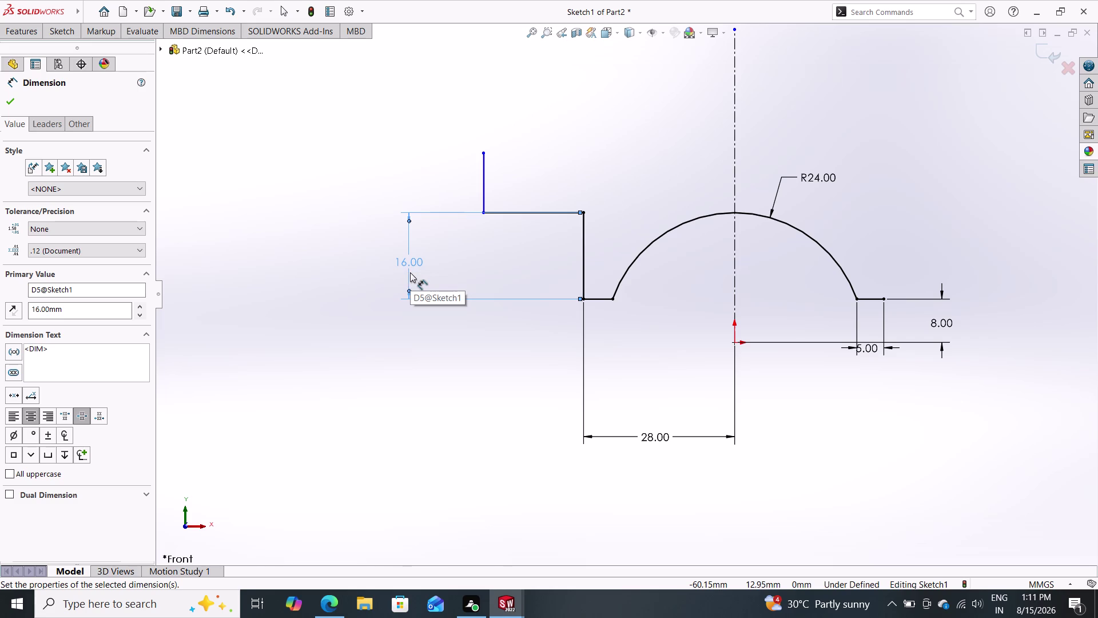
Dimension the short top vertical line to 12 mm.
double_click(482, 184)
click(402, 176)
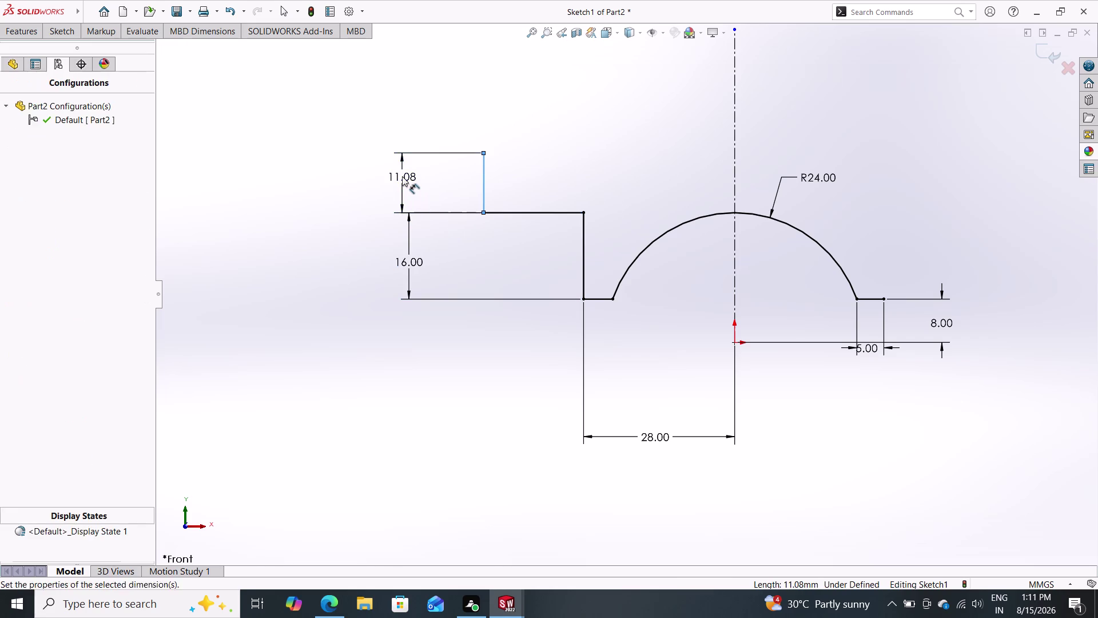
text(12)
key(Return)
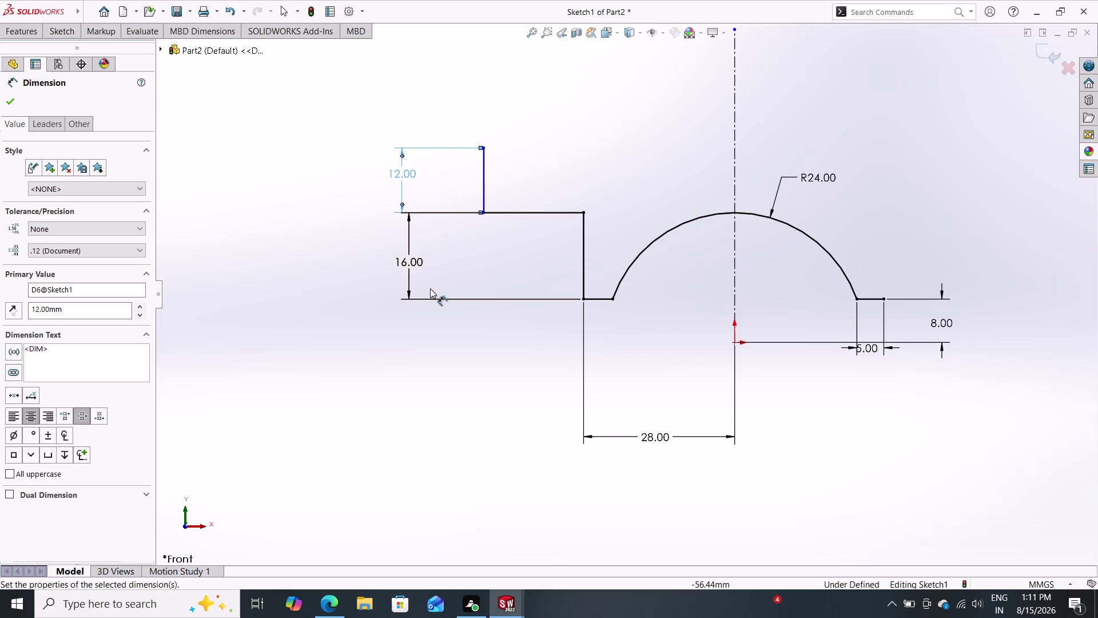
click(66, 35)
click(104, 46)
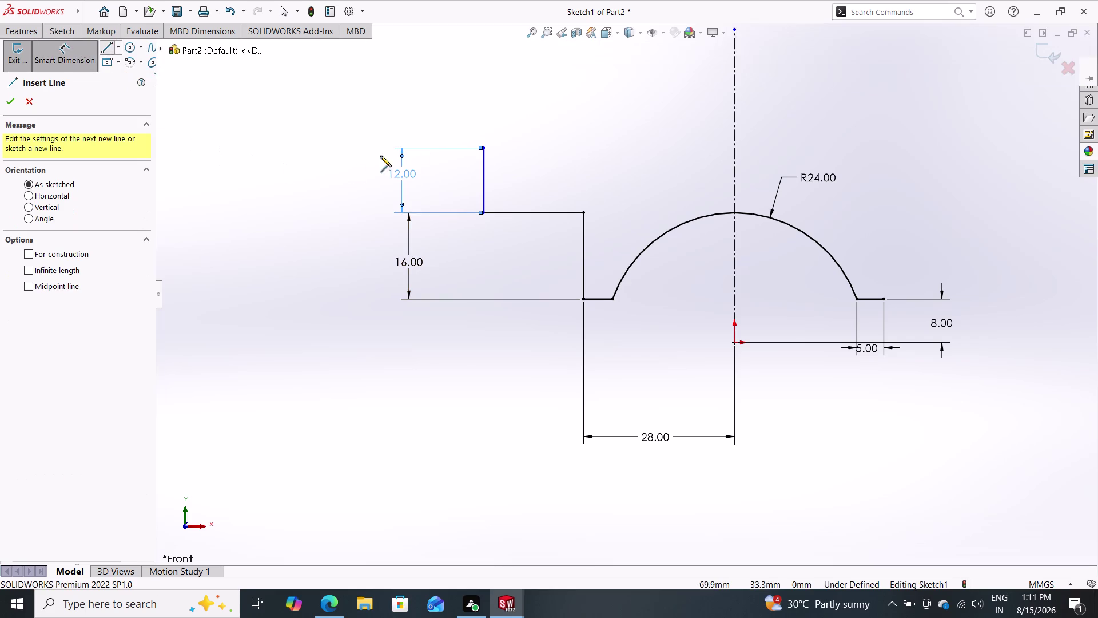
Draw a horizontal line rightward from the top of the step.
click(484, 149)
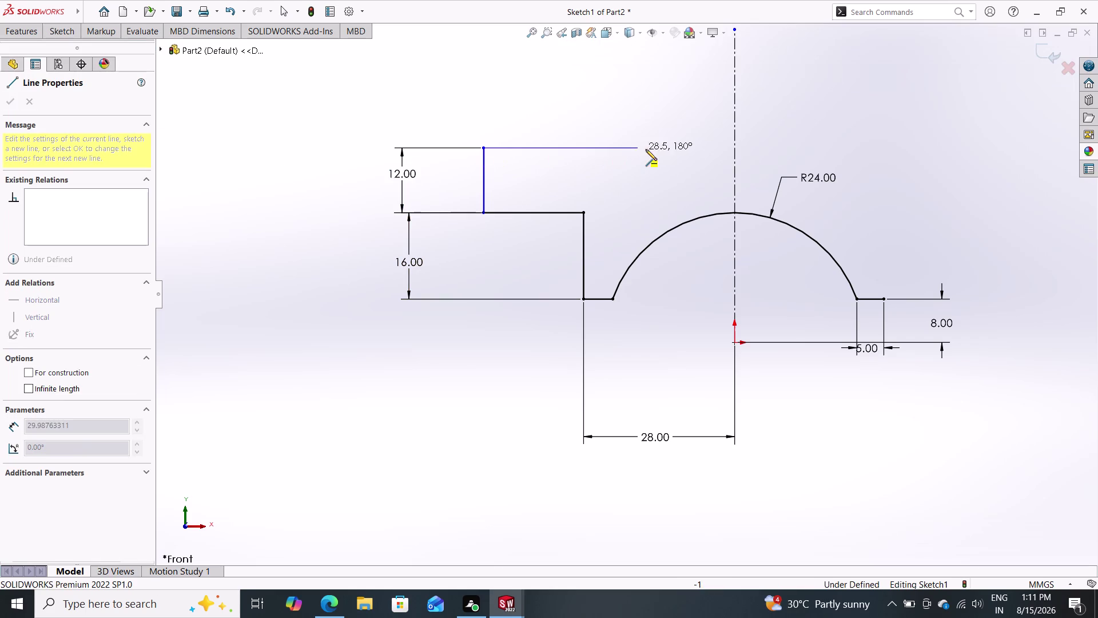
click(594, 147)
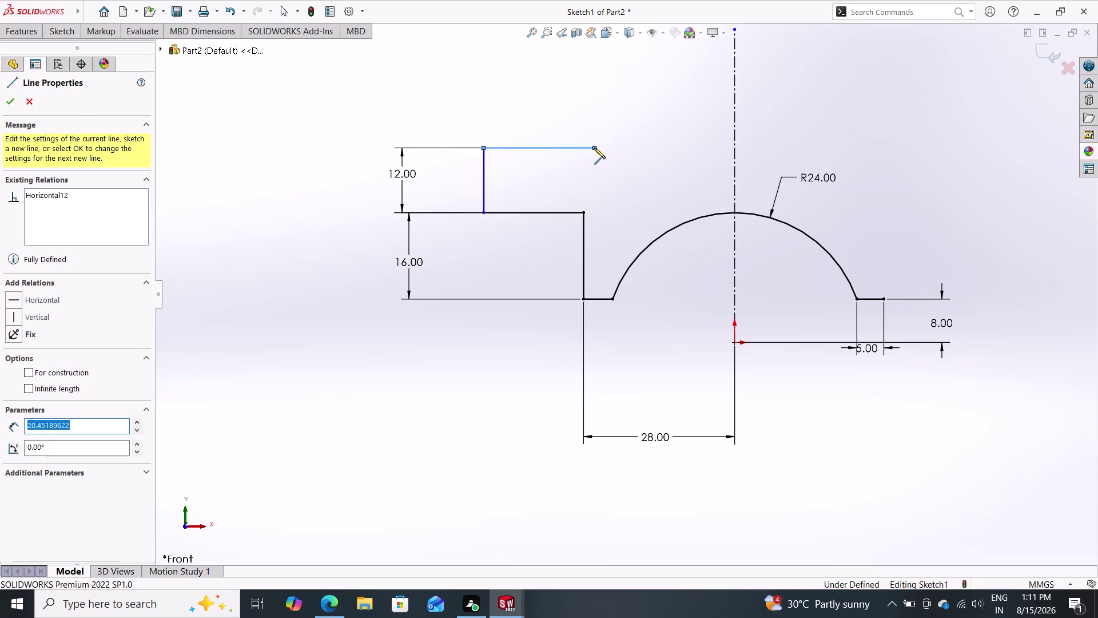
key(Escape)
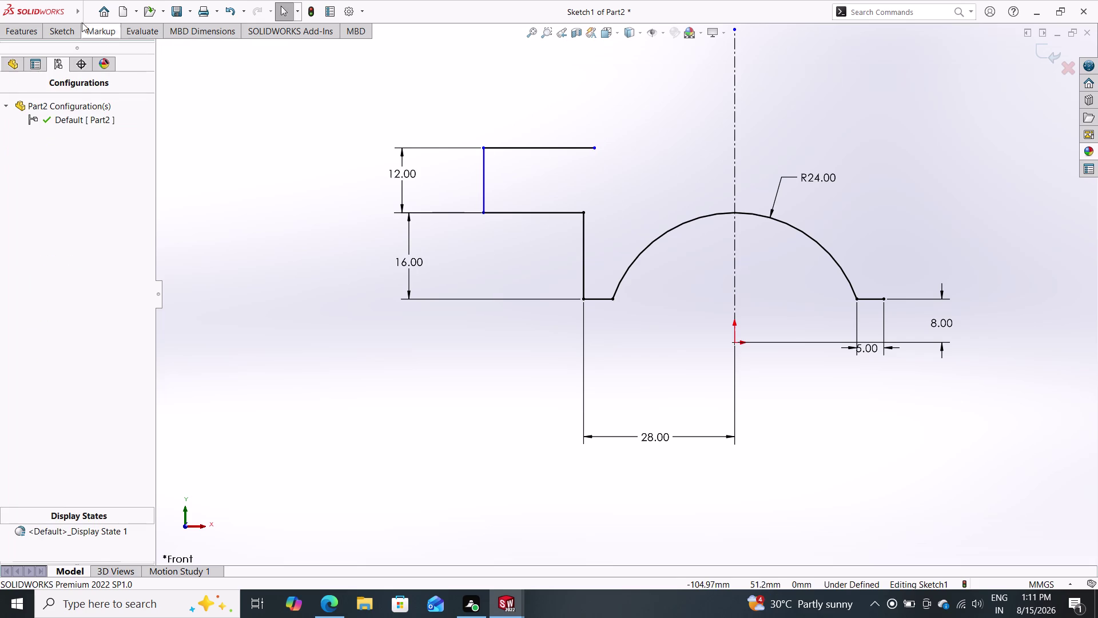
Start a centerpoint arc at the origin, then undo the unfinished arc.
double_click(54, 34)
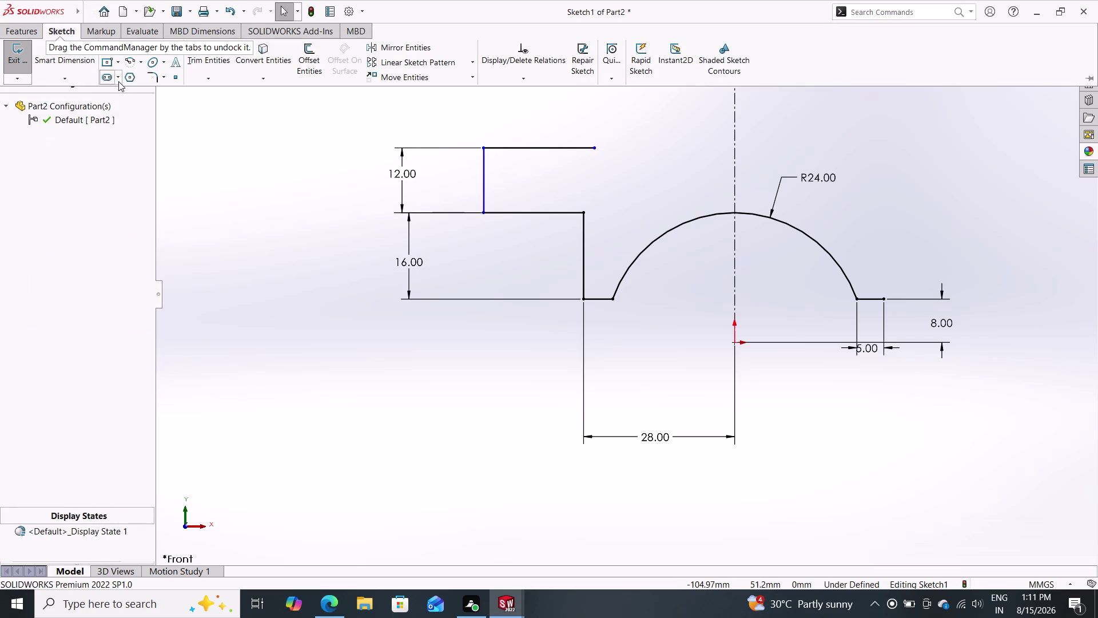
double_click(144, 45)
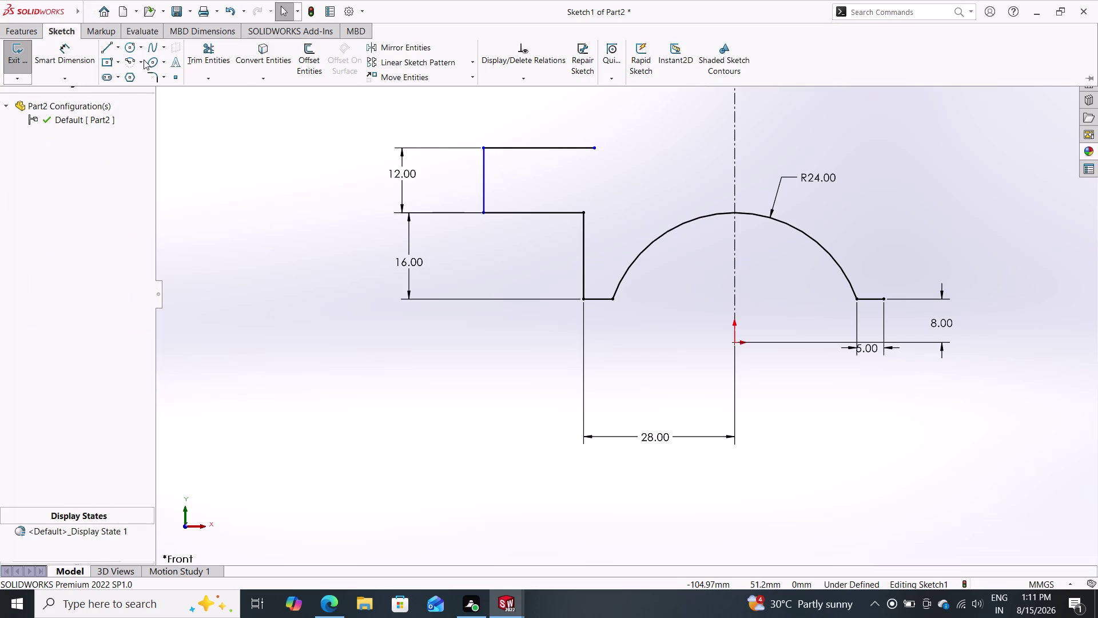
double_click(144, 60)
double_click(143, 59)
click(141, 62)
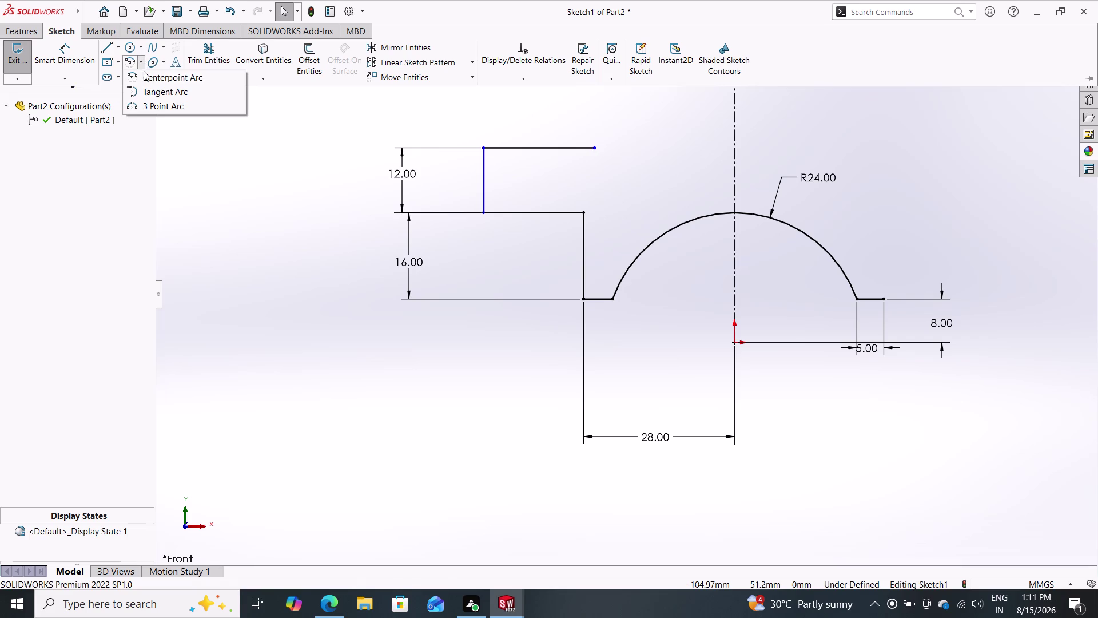
click(147, 75)
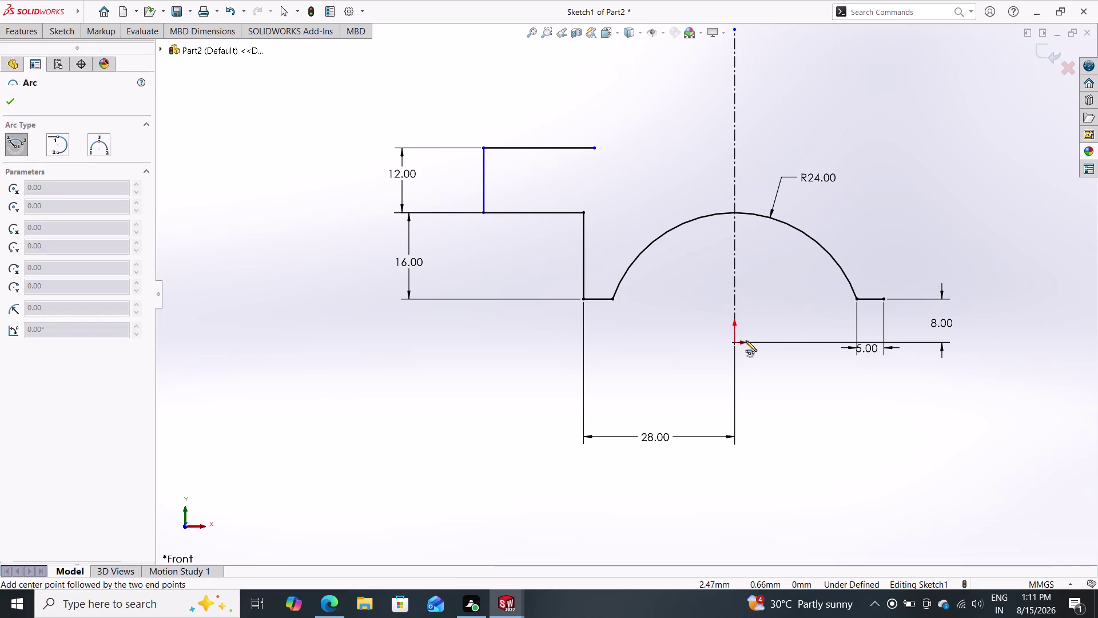
click(734, 343)
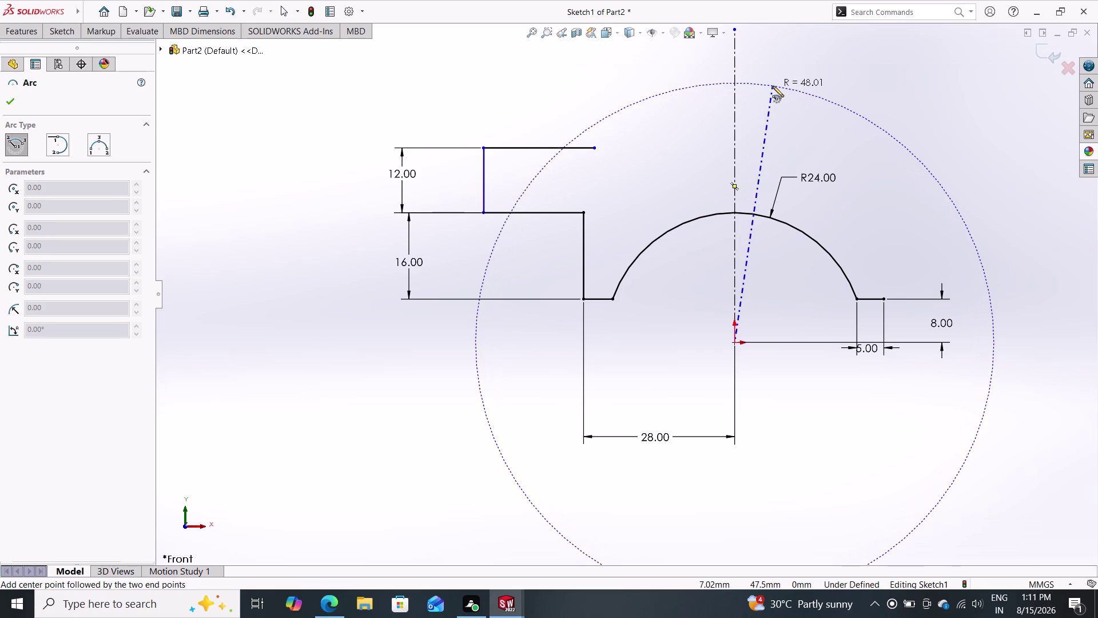
click(773, 86)
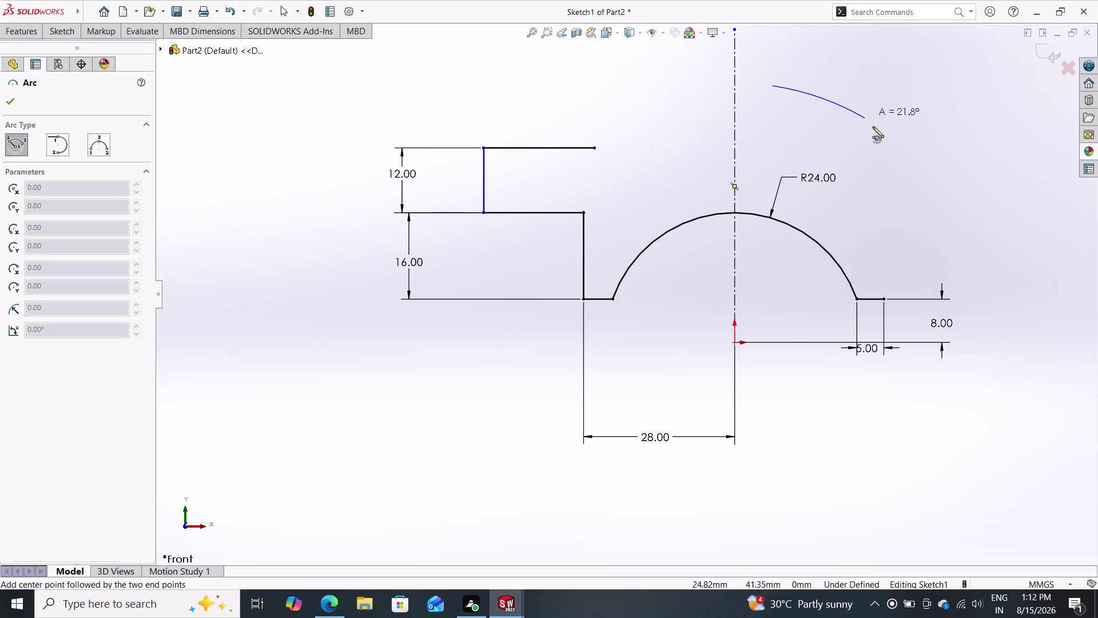
key(ctrl+z)
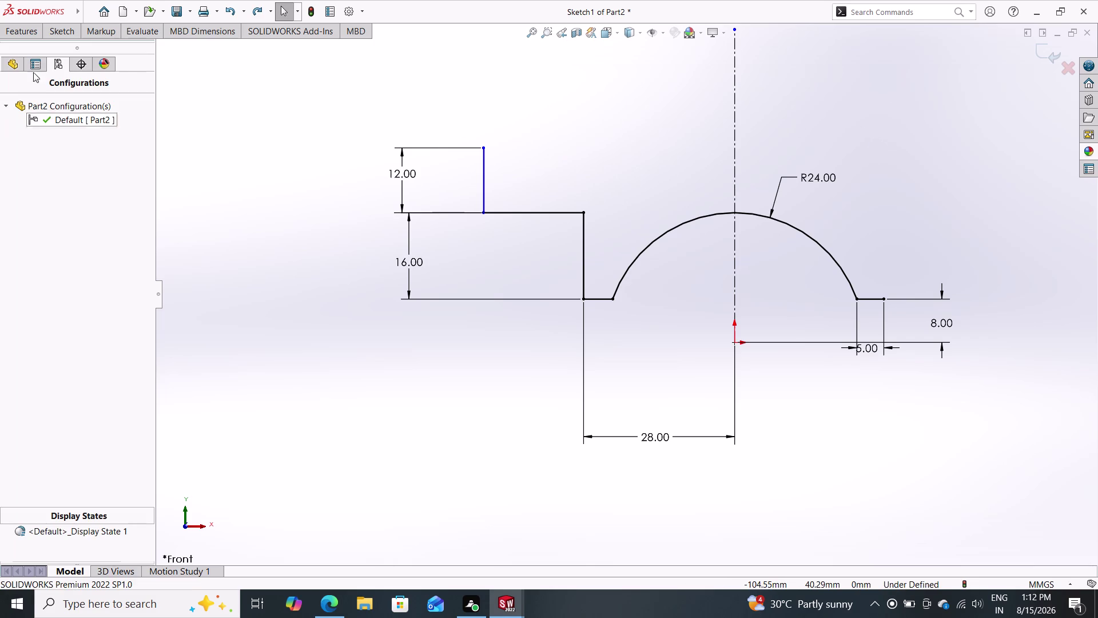
Draw a centerpoint arc at the origin, from left of the profile to the right.
click(47, 32)
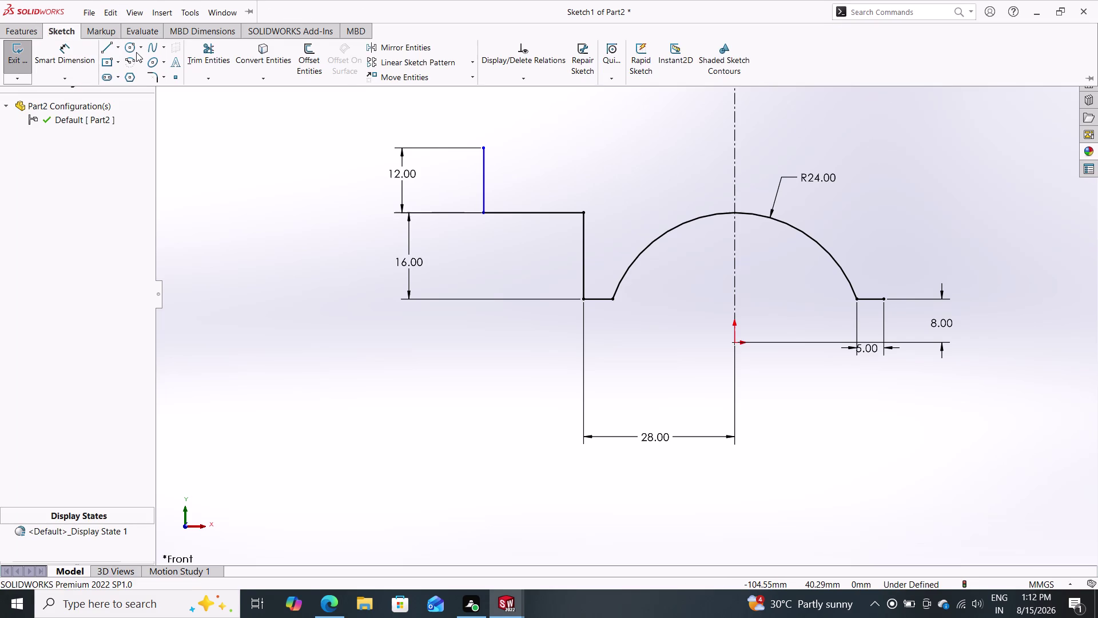
click(129, 63)
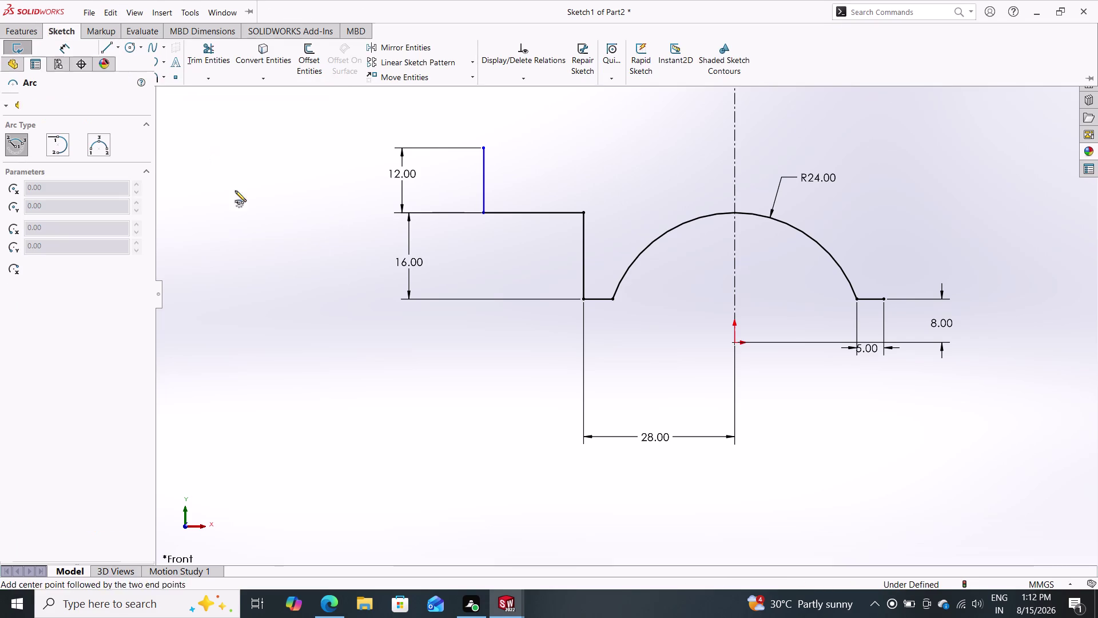
click(735, 343)
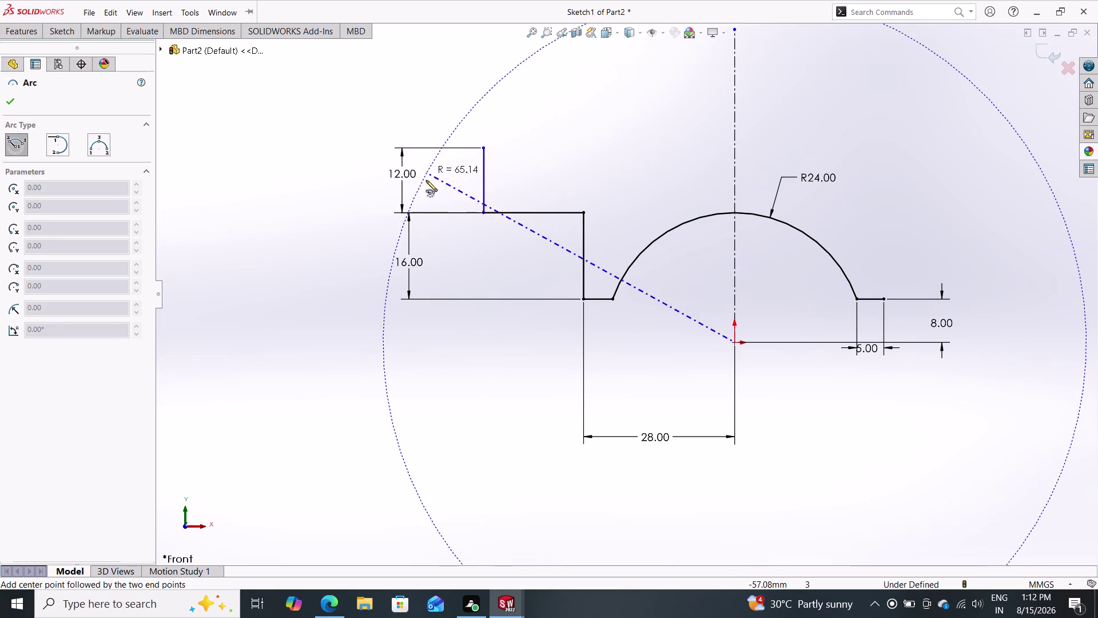
click(426, 257)
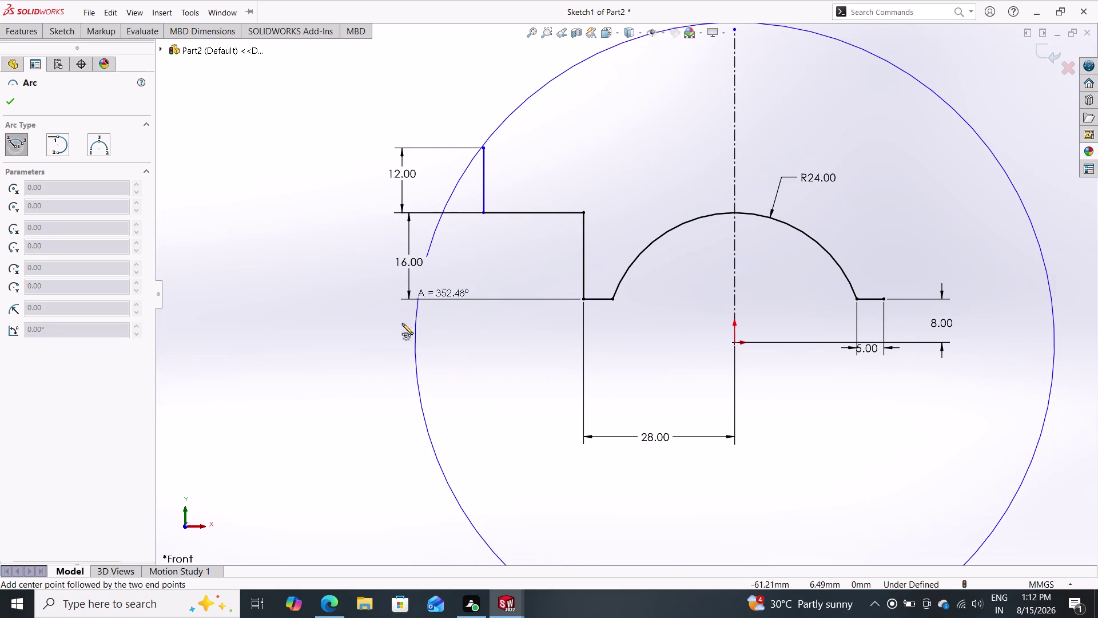
double_click(1004, 253)
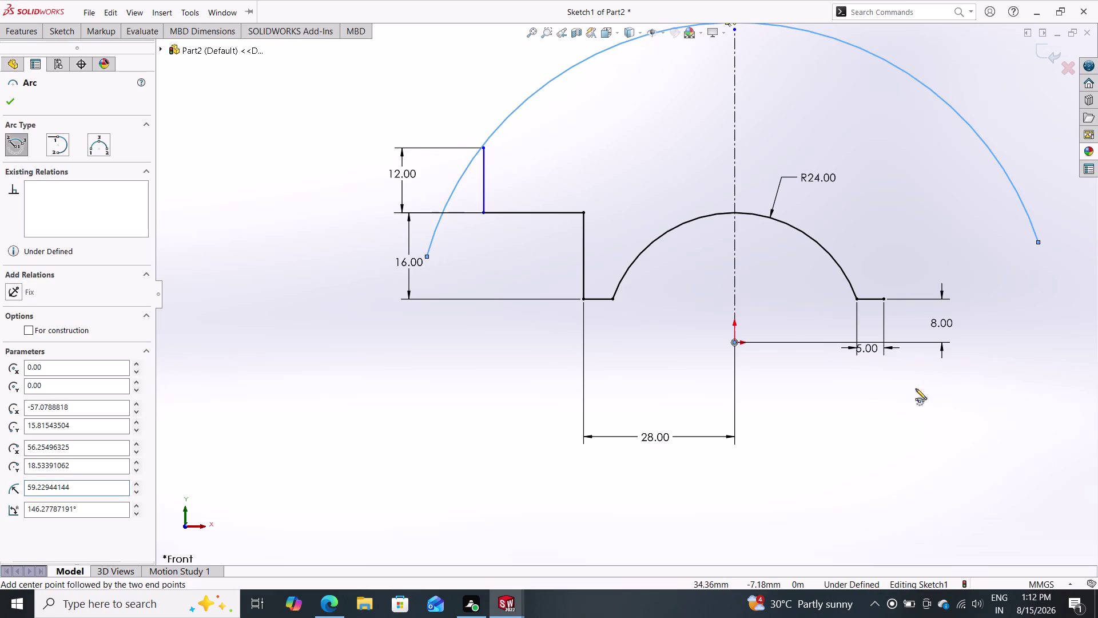
key(Escape)
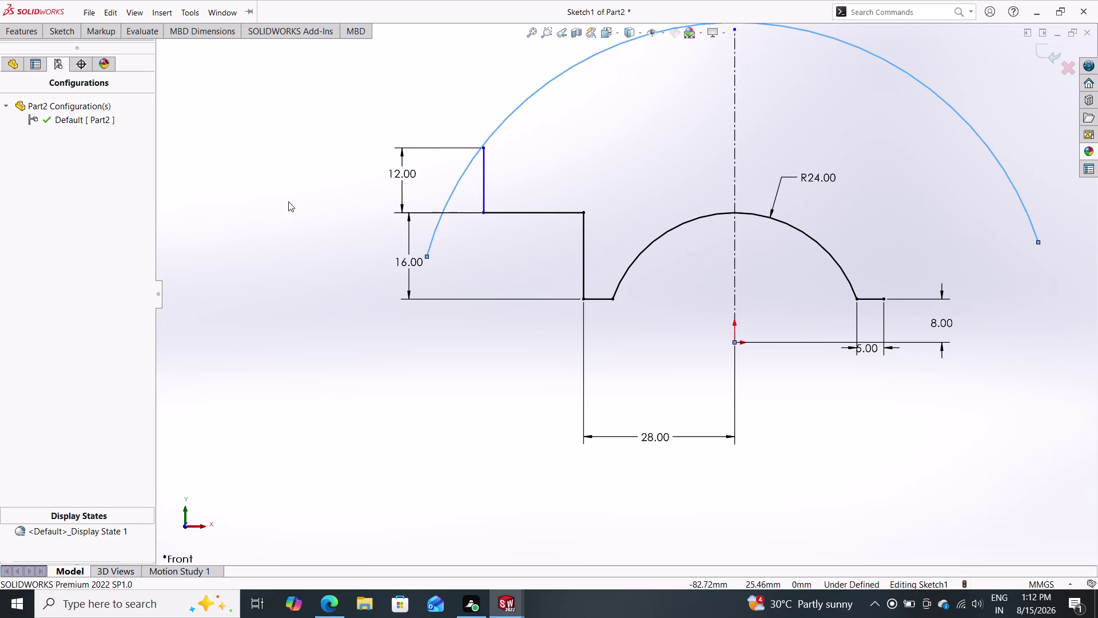
Select the large arc's left and right end points together.
click(426, 256)
click(1041, 243)
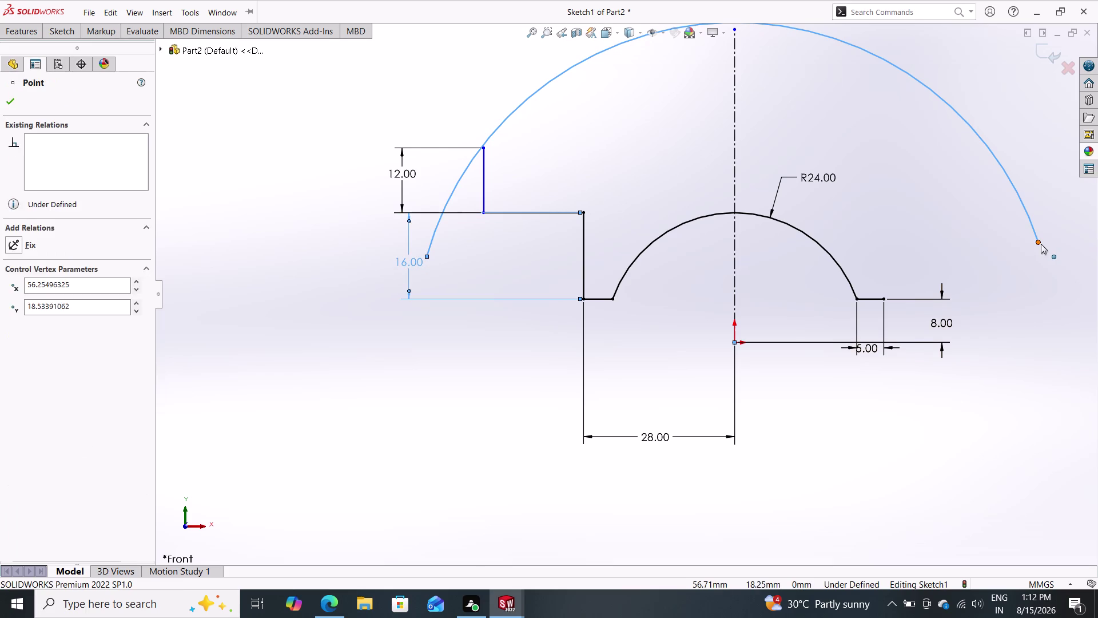
key(Escape)
key(Escape)
key(Escape)
key(Escape)
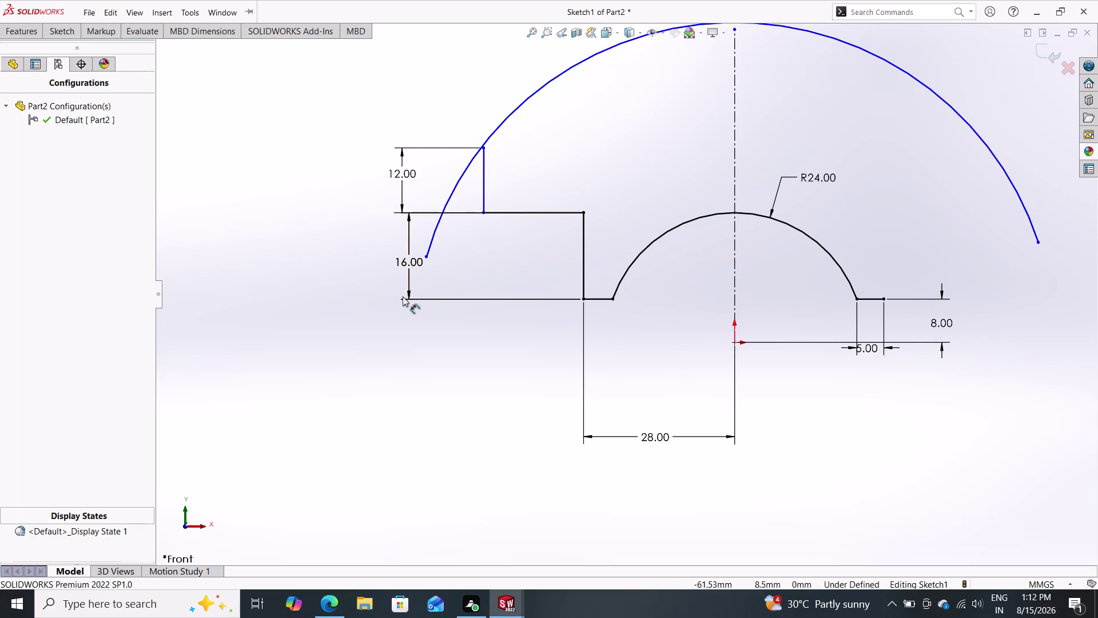
click(427, 257)
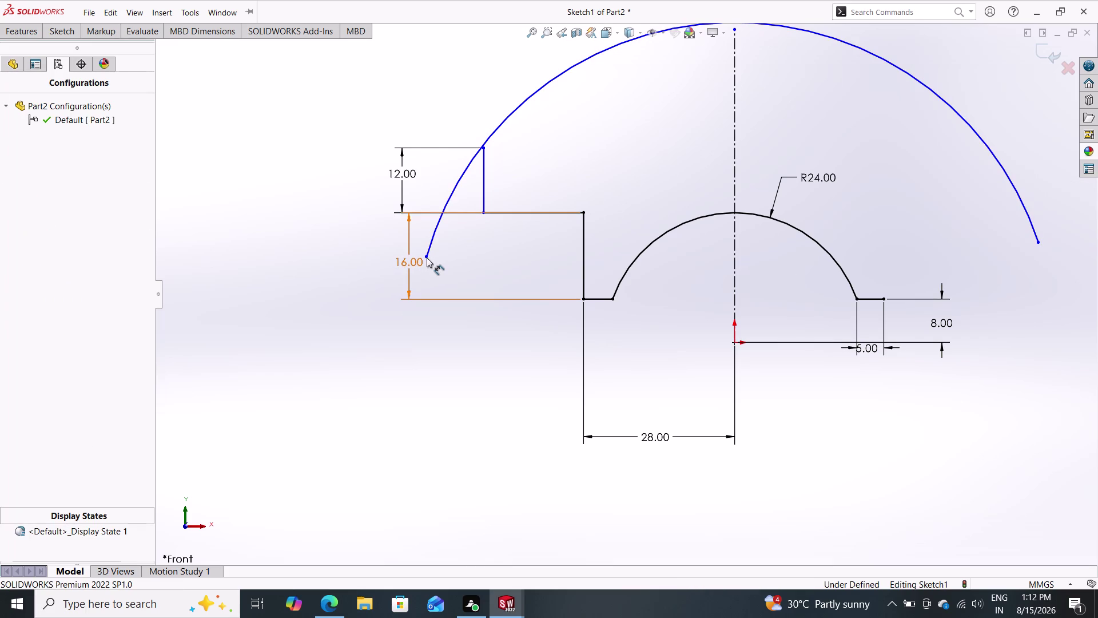
key(Escape)
key(Escape)
scroll(down, 3)
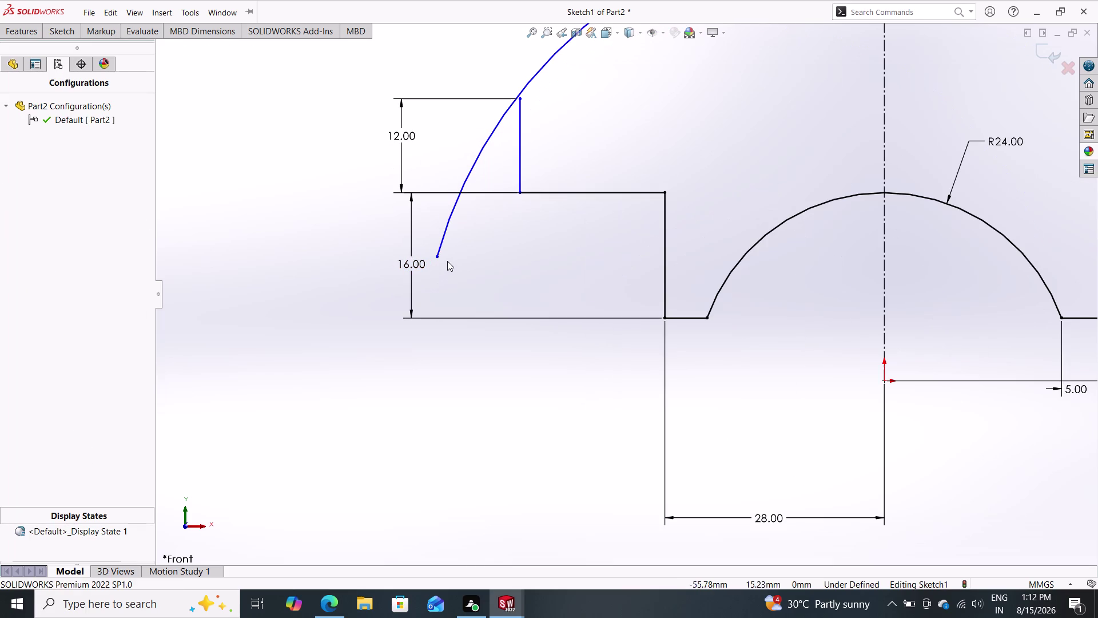
click(436, 255)
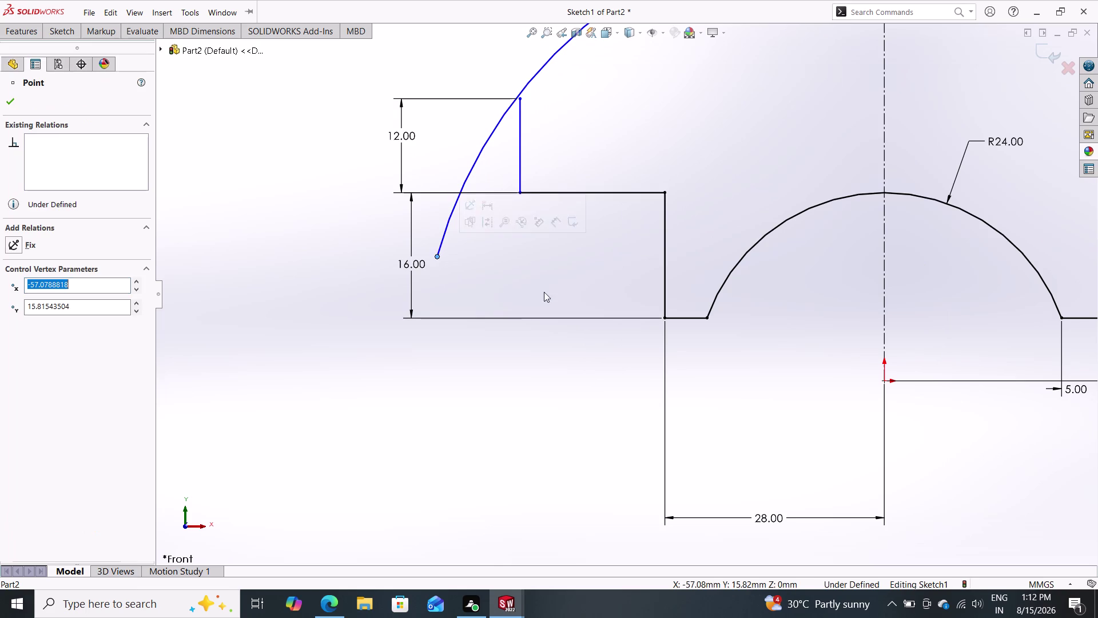
scroll(up, 3)
scroll(up, 3)
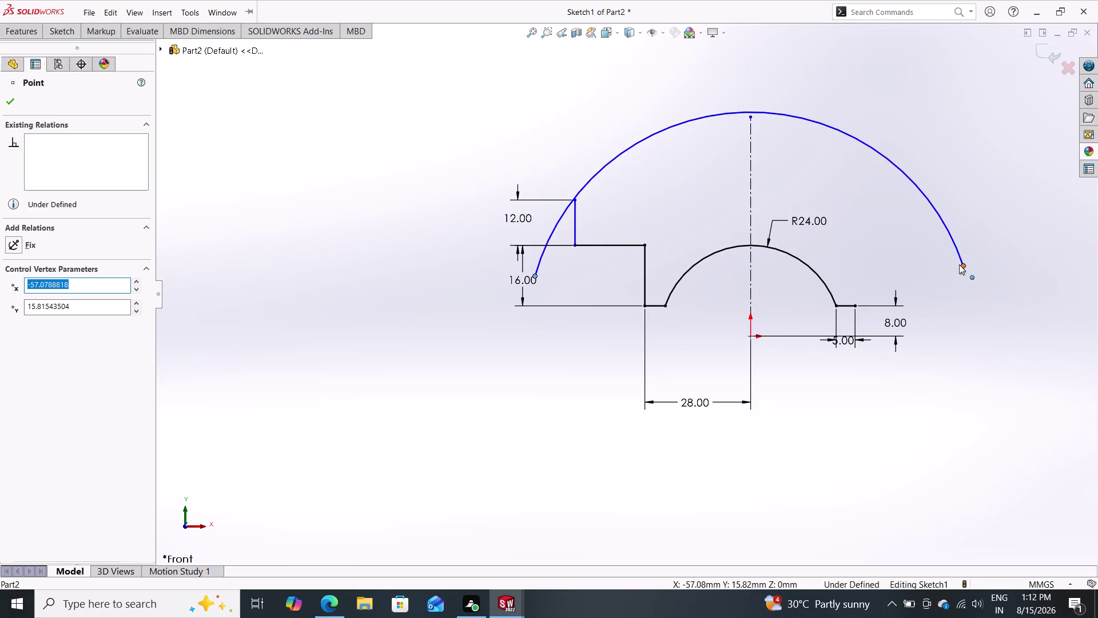
click(966, 266)
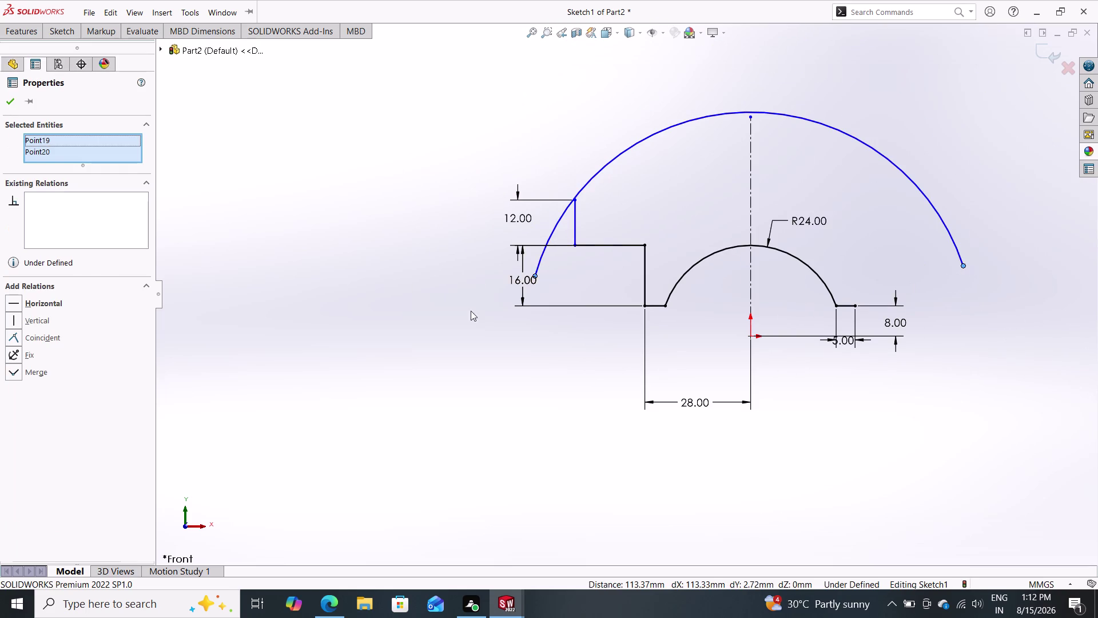
Make the arc's end points Horizontal and dimension the arc radius to R48 mm.
click(48, 300)
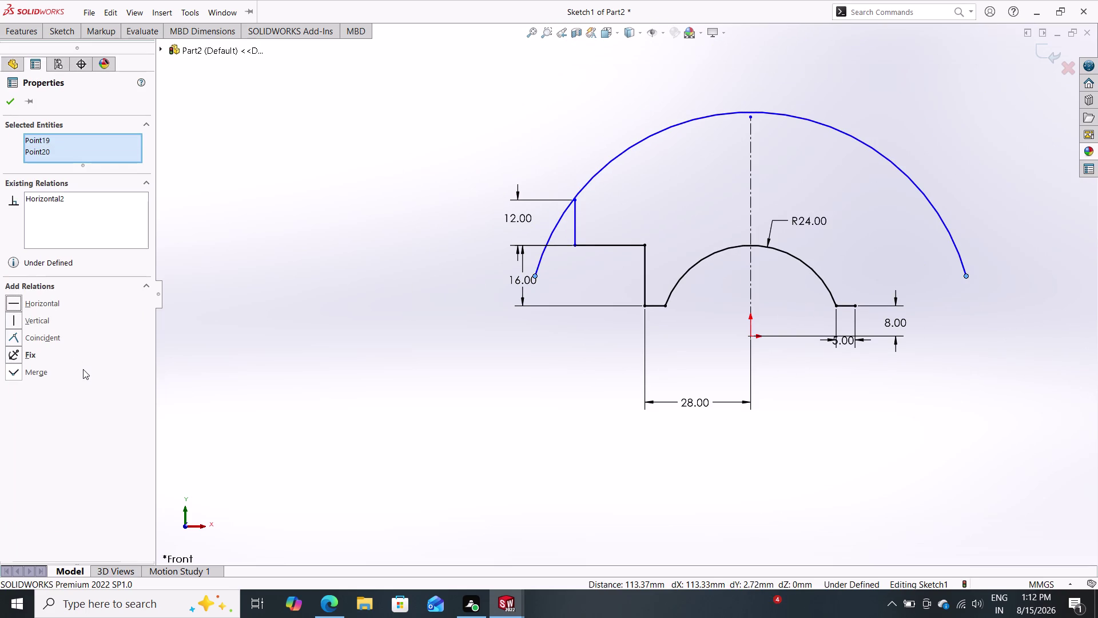
double_click(9, 102)
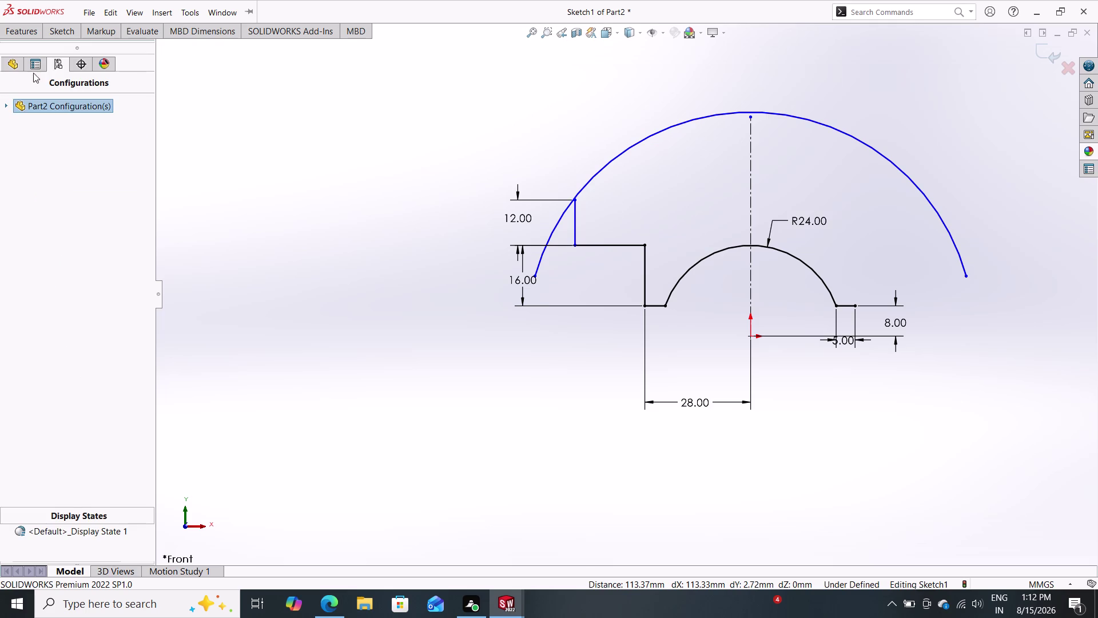
click(64, 32)
click(66, 59)
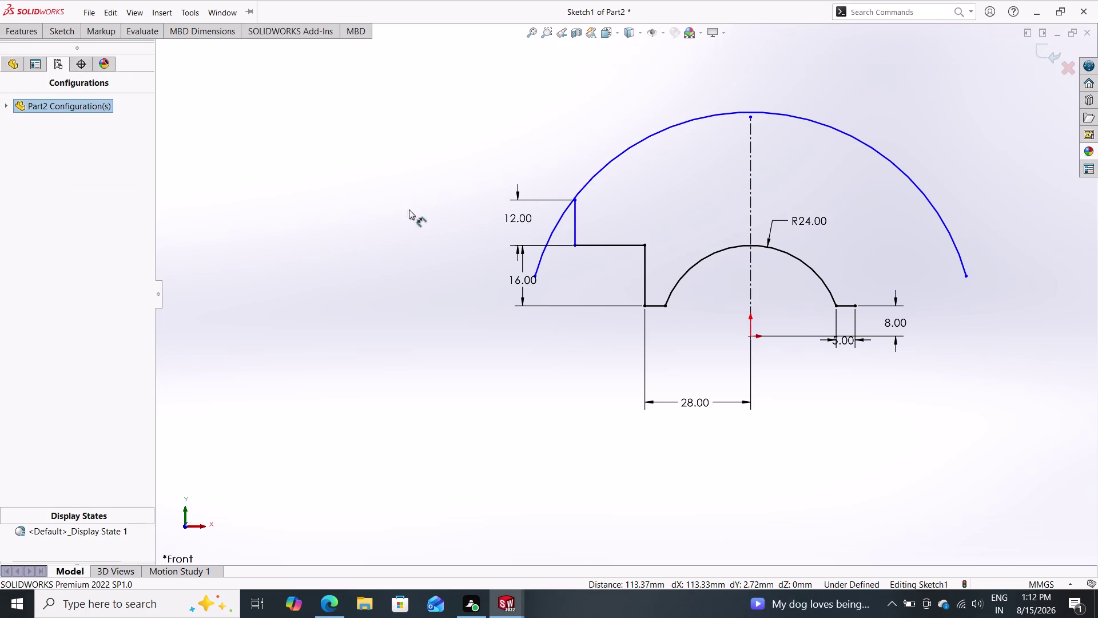
click(617, 157)
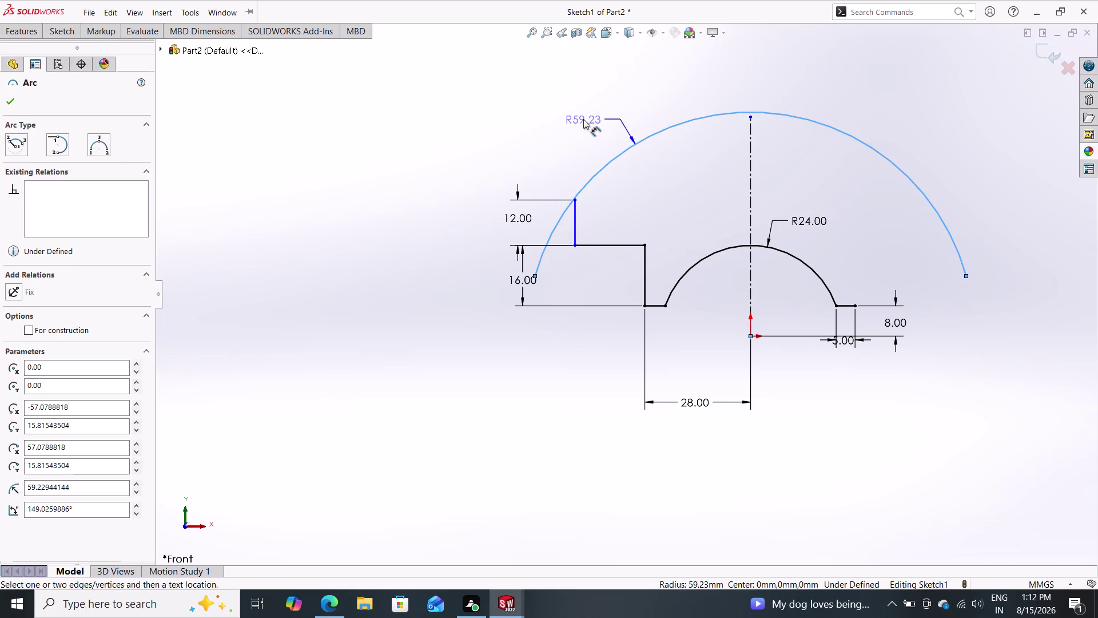
click(582, 118)
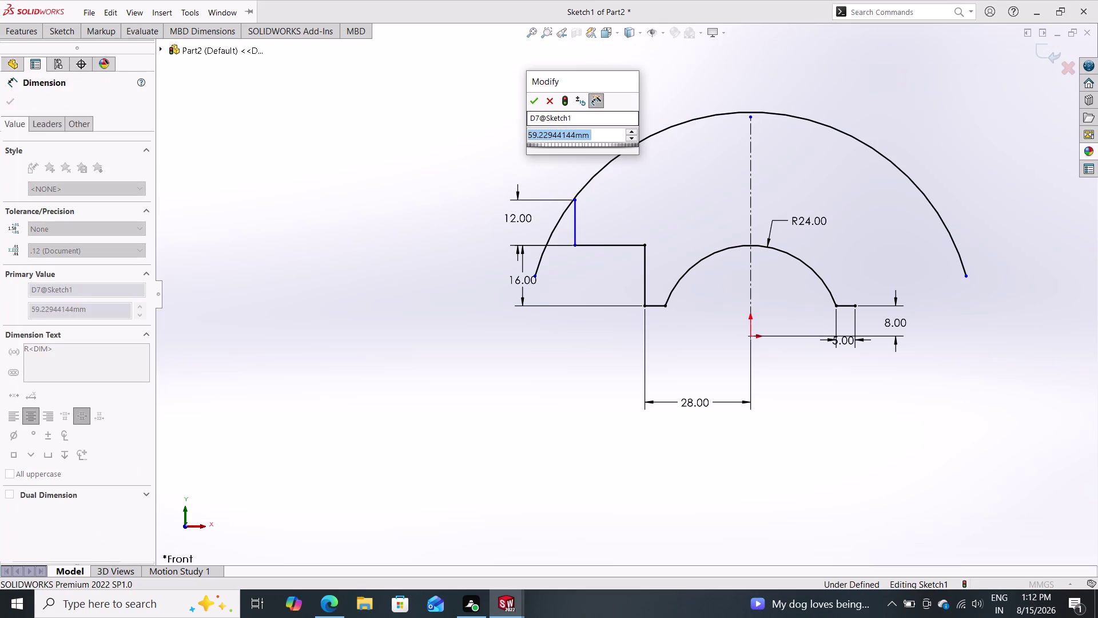
text(48)
key(Return)
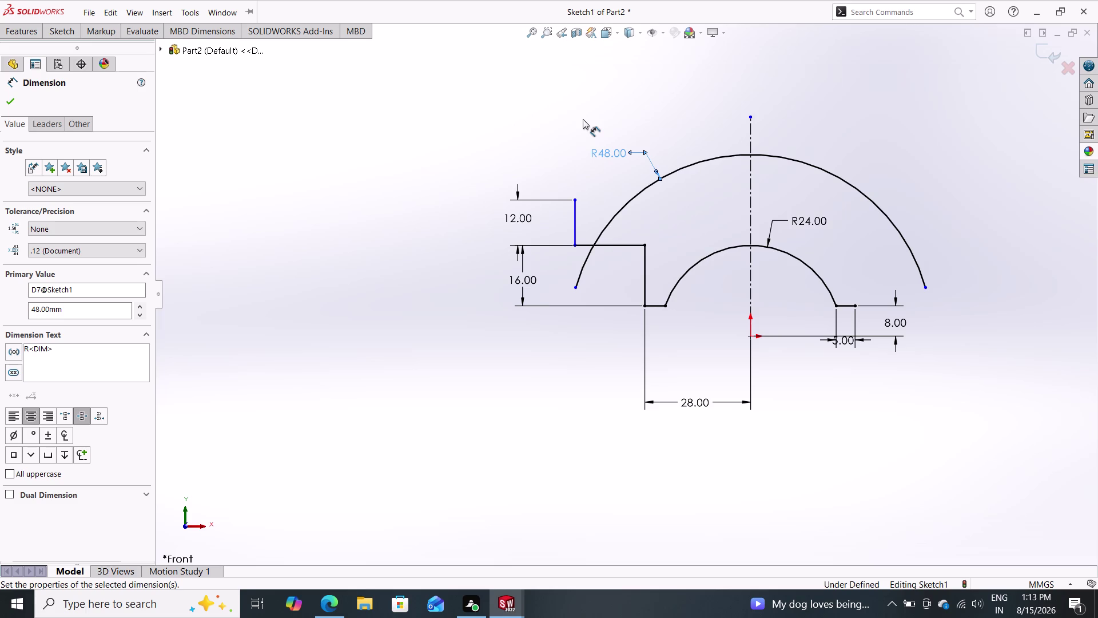
key(Escape)
key(Escape)
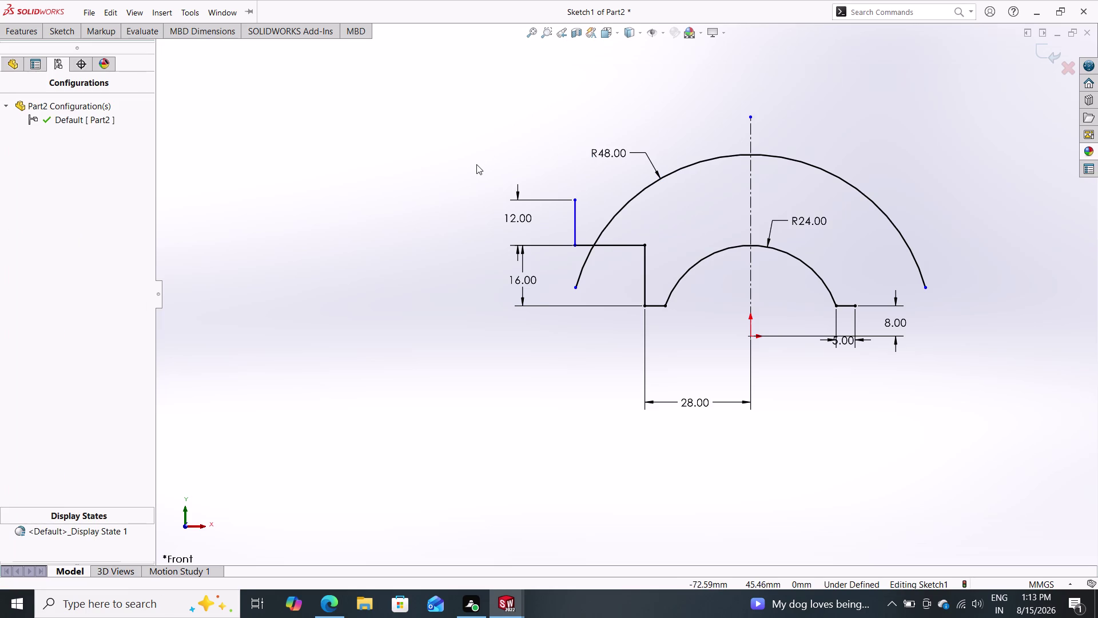
click(71, 29)
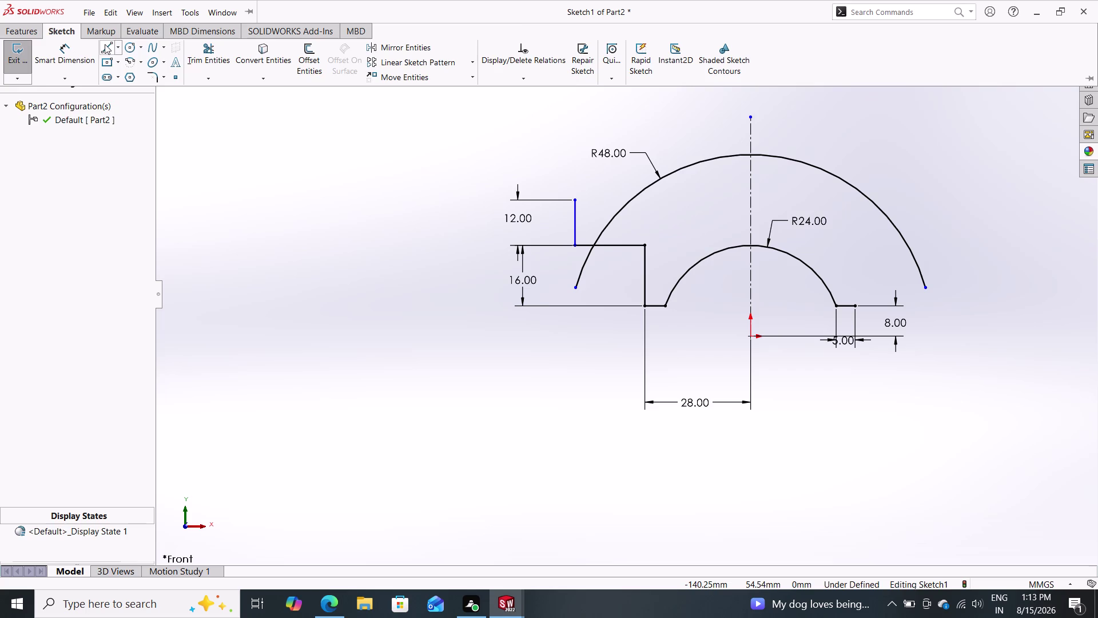
Draw a horizontal line from the 12 mm riser's top, extending right past the R48 arc.
click(104, 44)
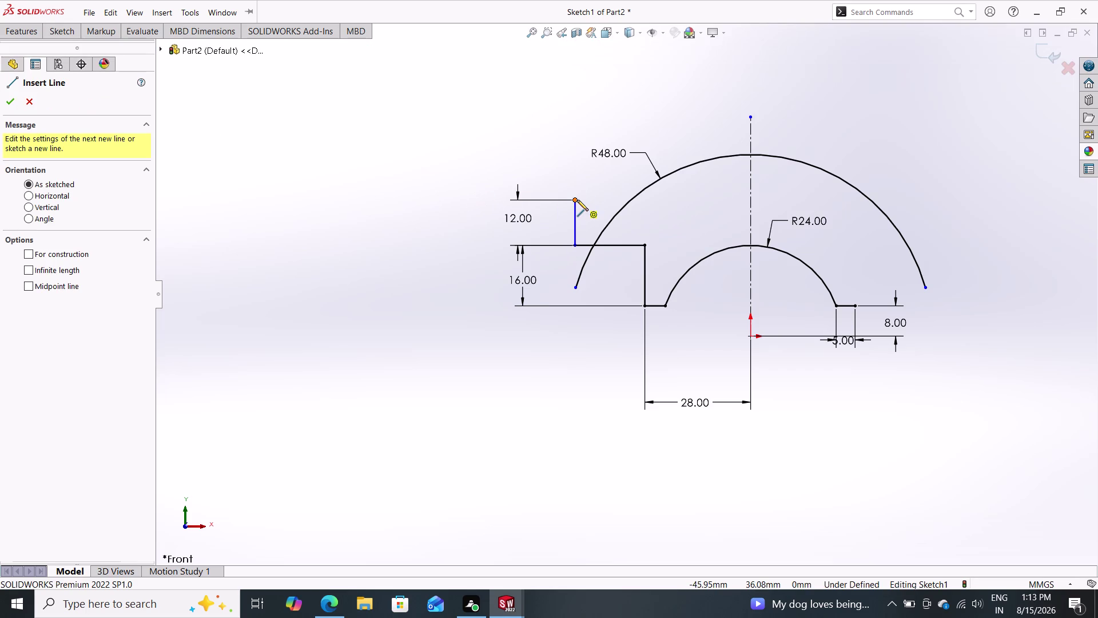
double_click(577, 199)
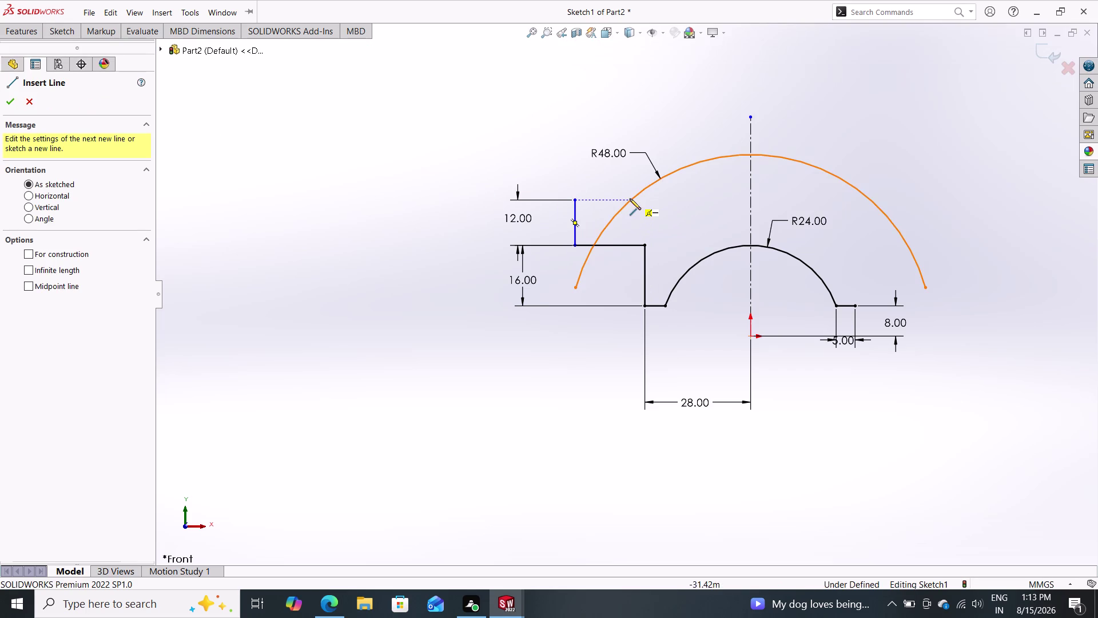
click(653, 200)
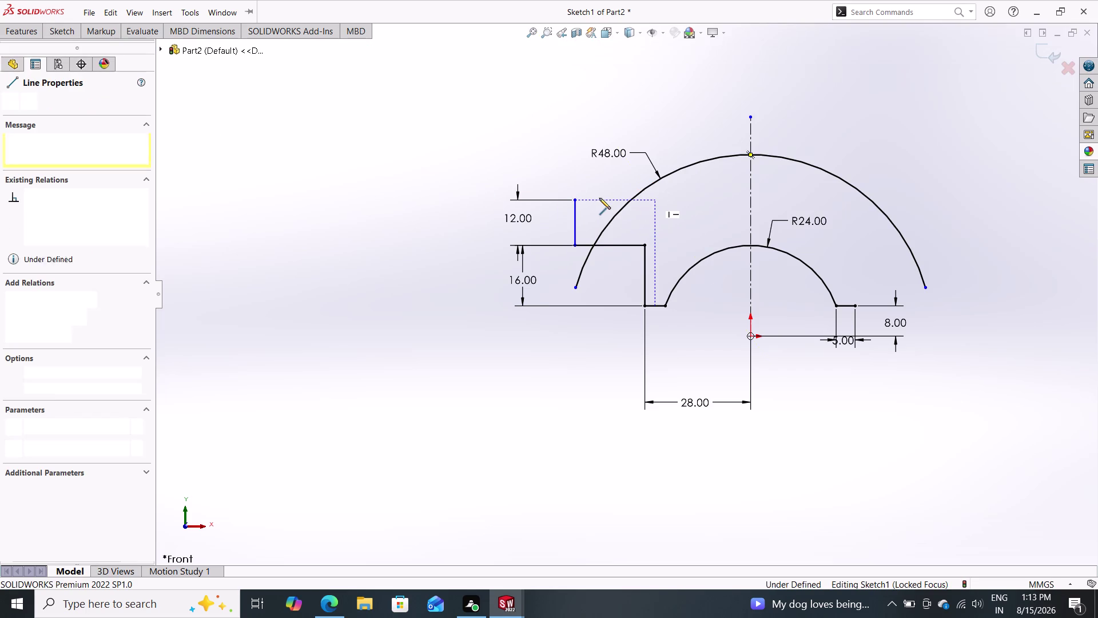
double_click(575, 201)
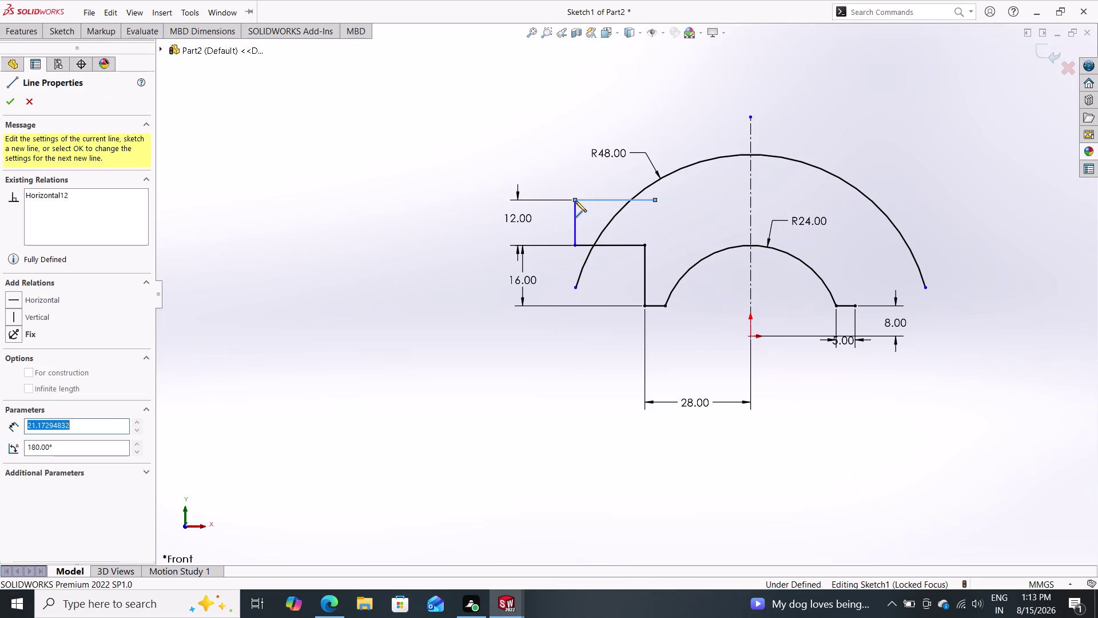
key(Escape)
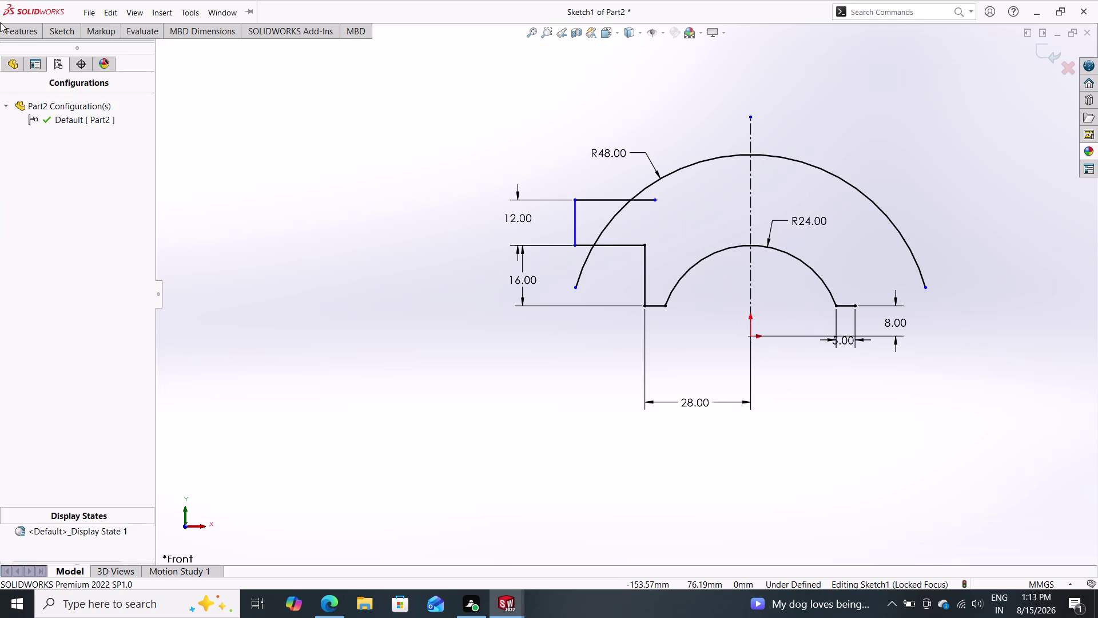
click(69, 35)
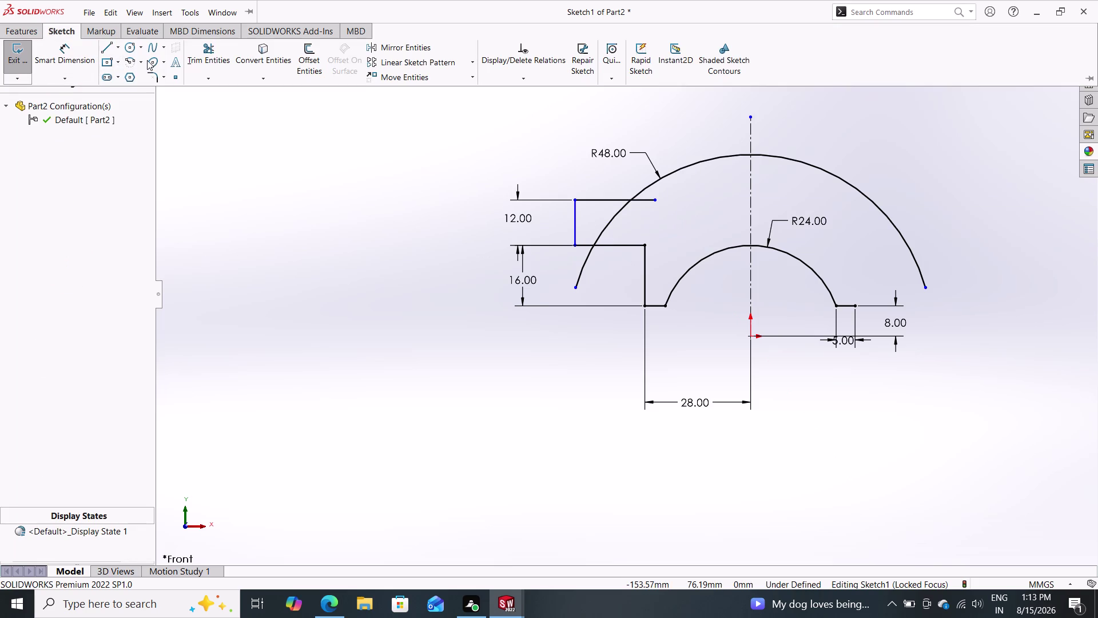
click(216, 57)
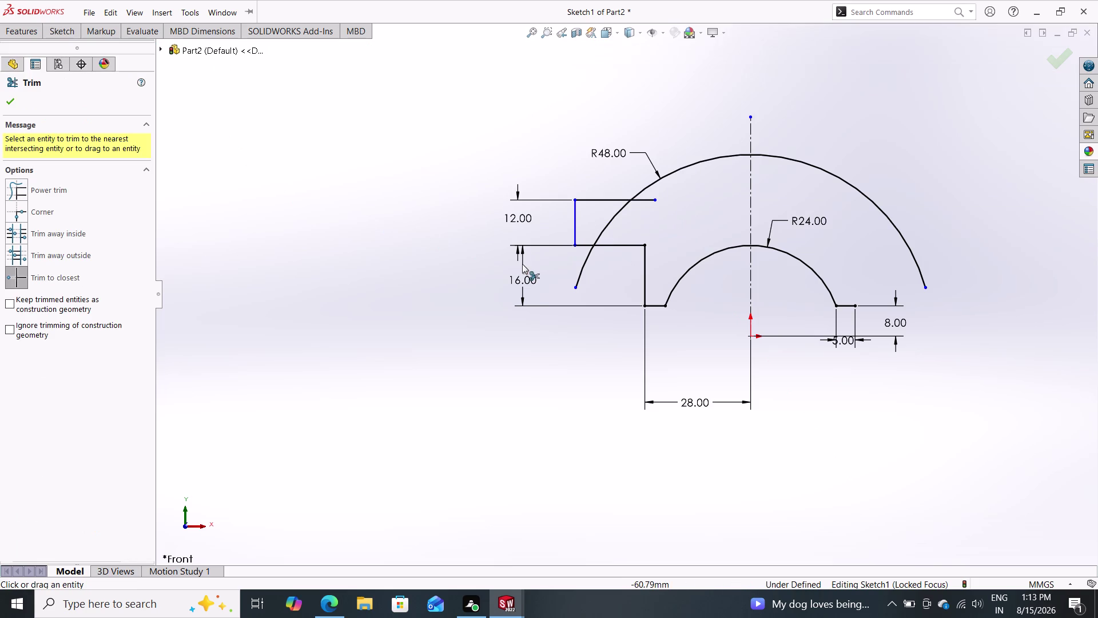
Trim to closest the R48 arc's lower-left portion and the horizontal line's overhang.
click(583, 267)
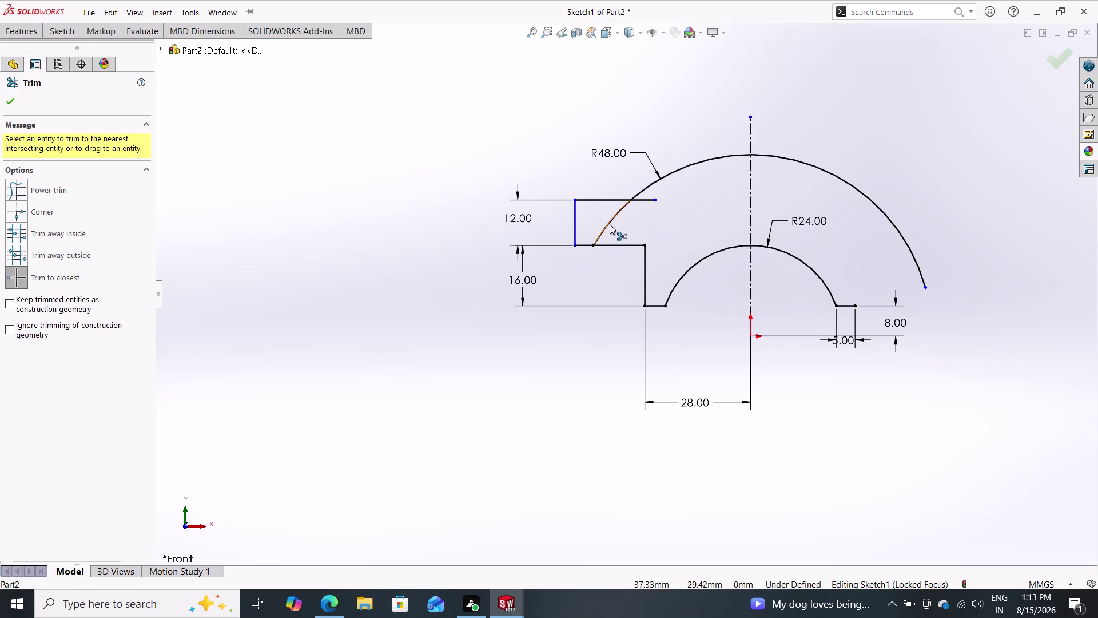
click(612, 221)
click(646, 199)
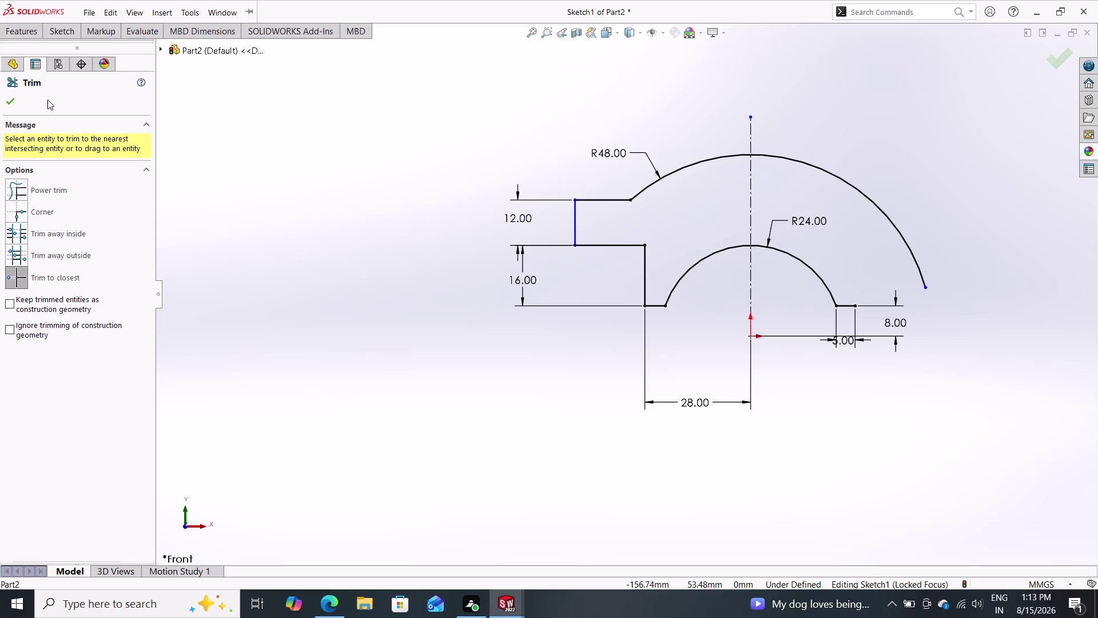
click(12, 103)
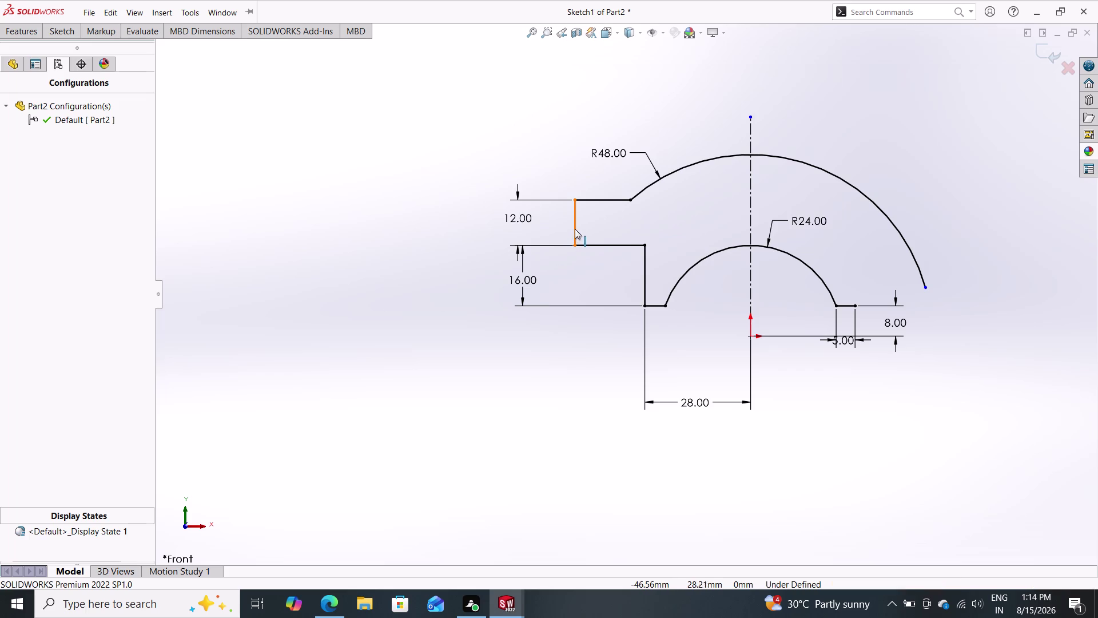
click(604, 199)
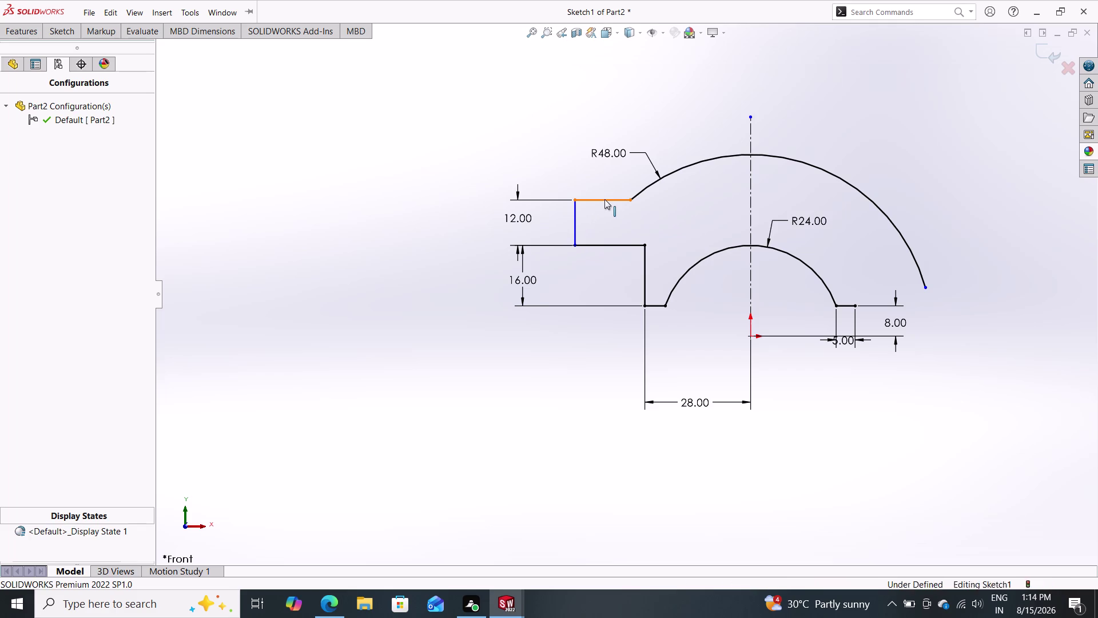
Mirror the four left-side step lines to the right about the vertical centerline.
click(576, 216)
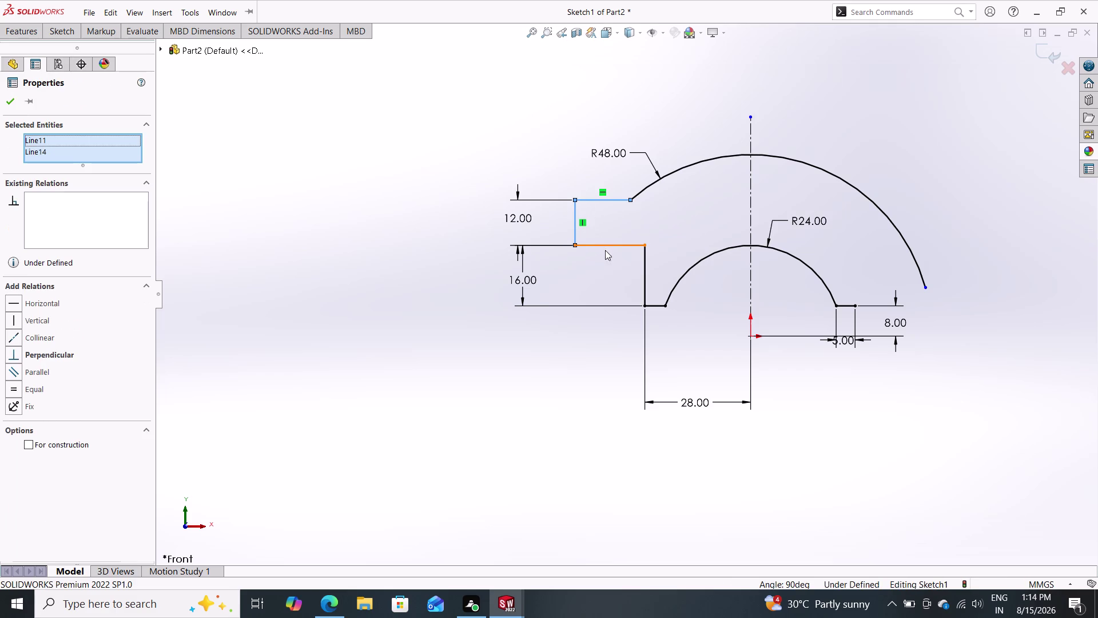
click(610, 244)
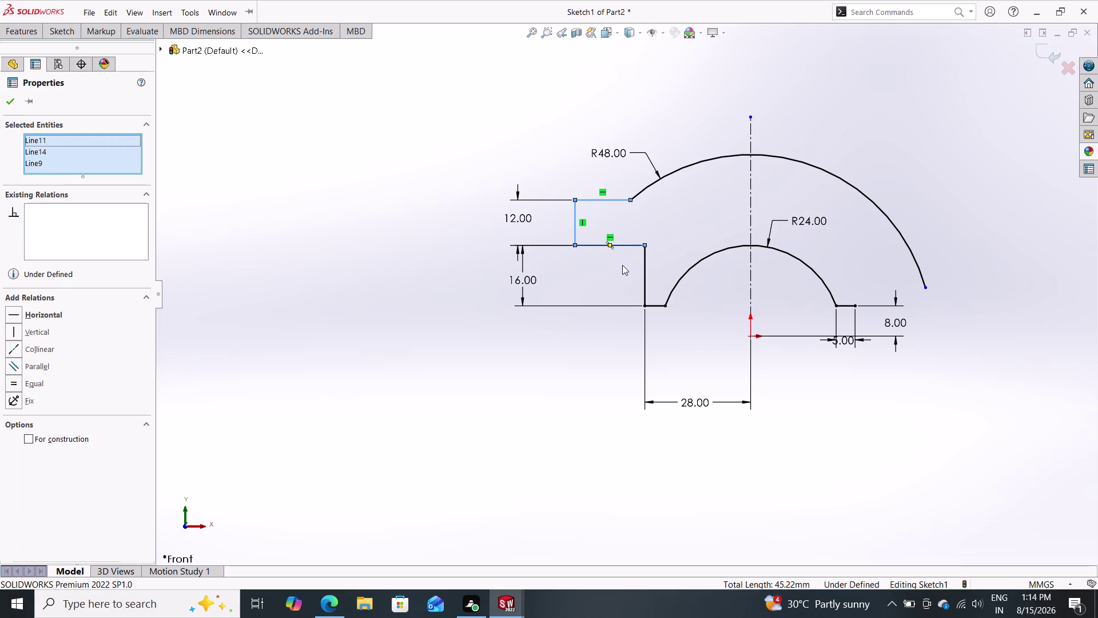
click(643, 273)
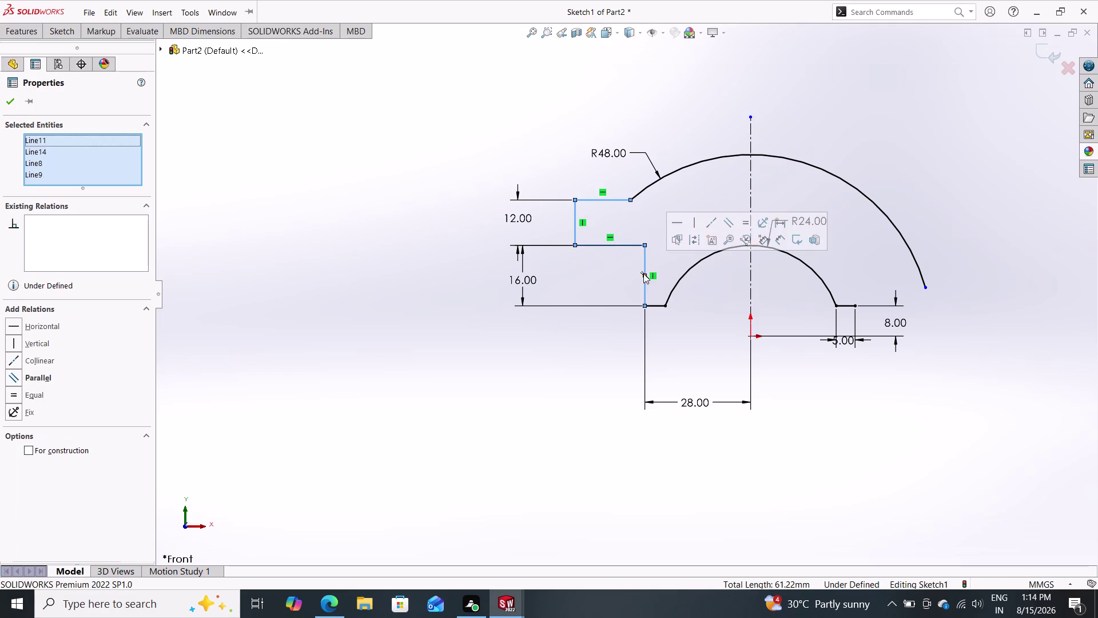
click(53, 36)
click(424, 49)
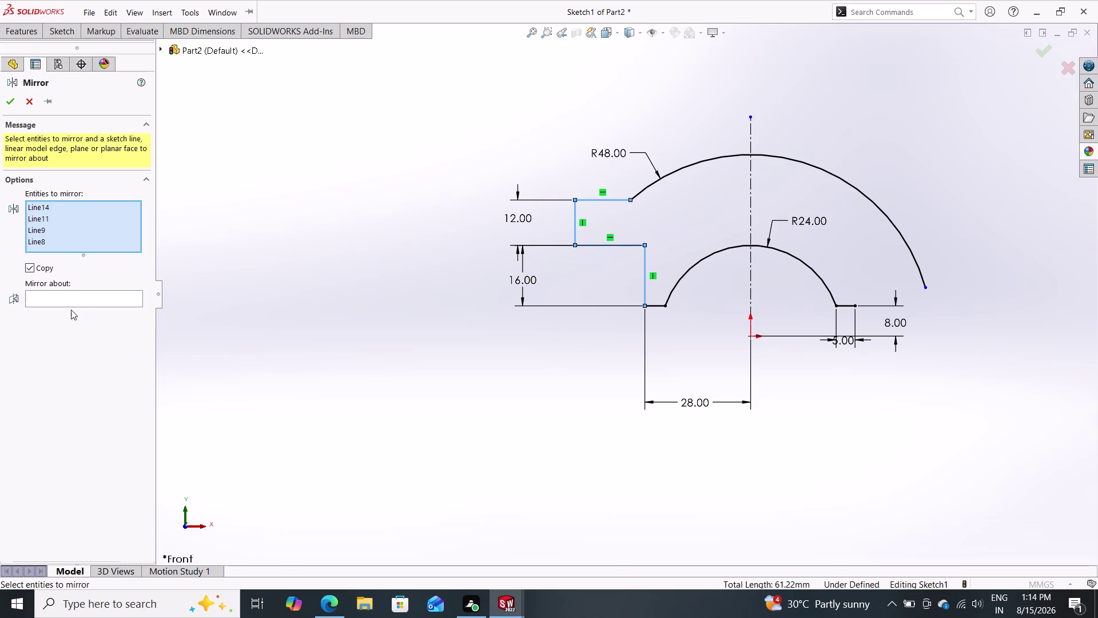
click(84, 299)
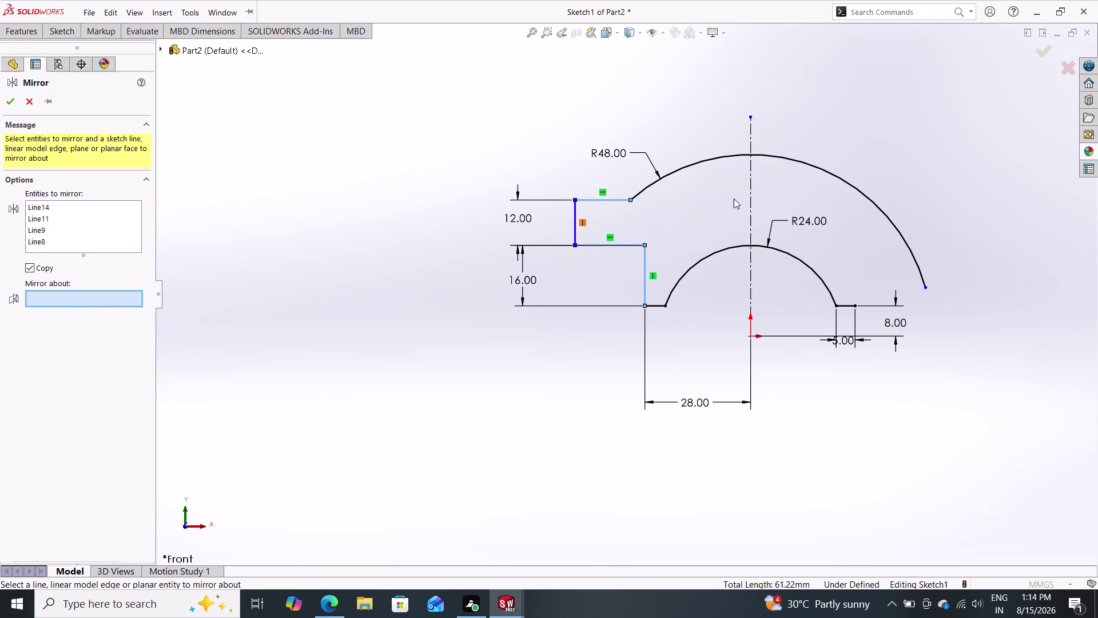
click(749, 194)
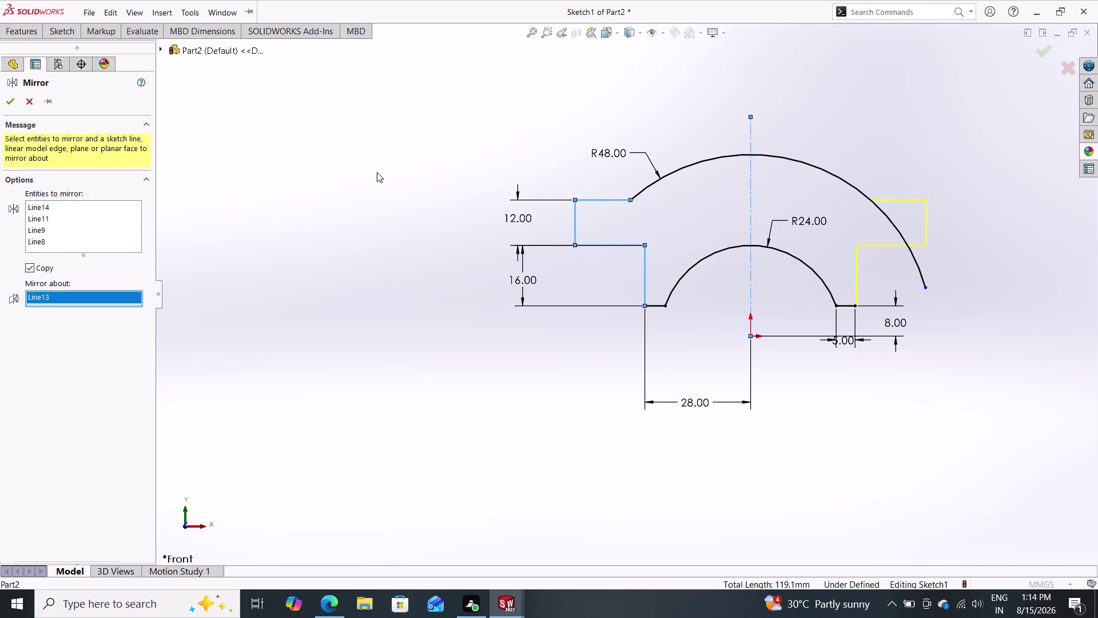
click(10, 101)
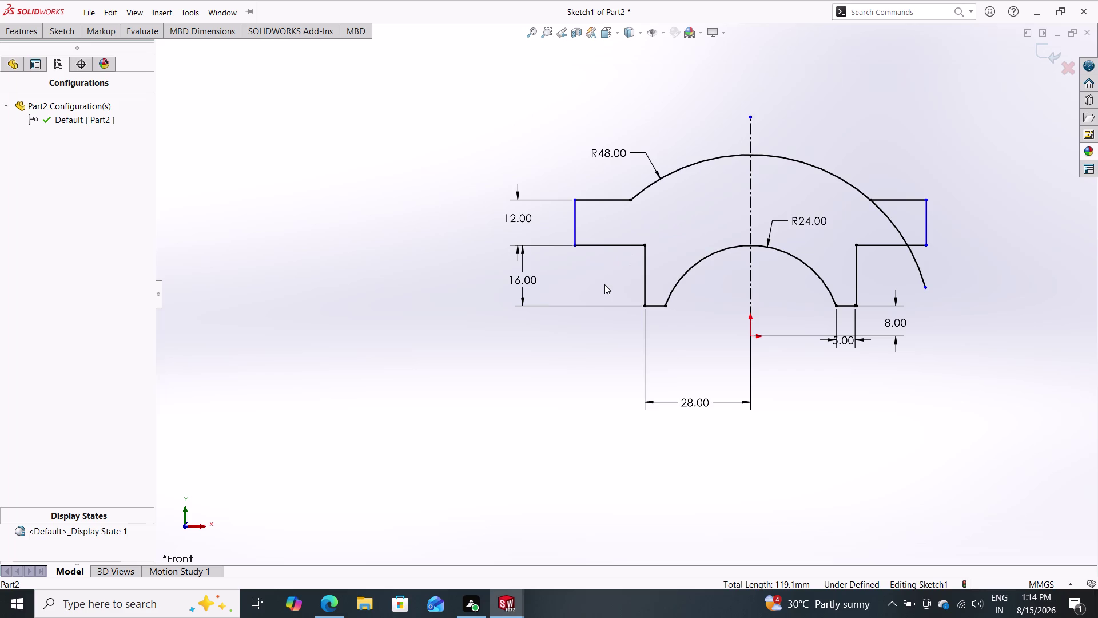
click(58, 36)
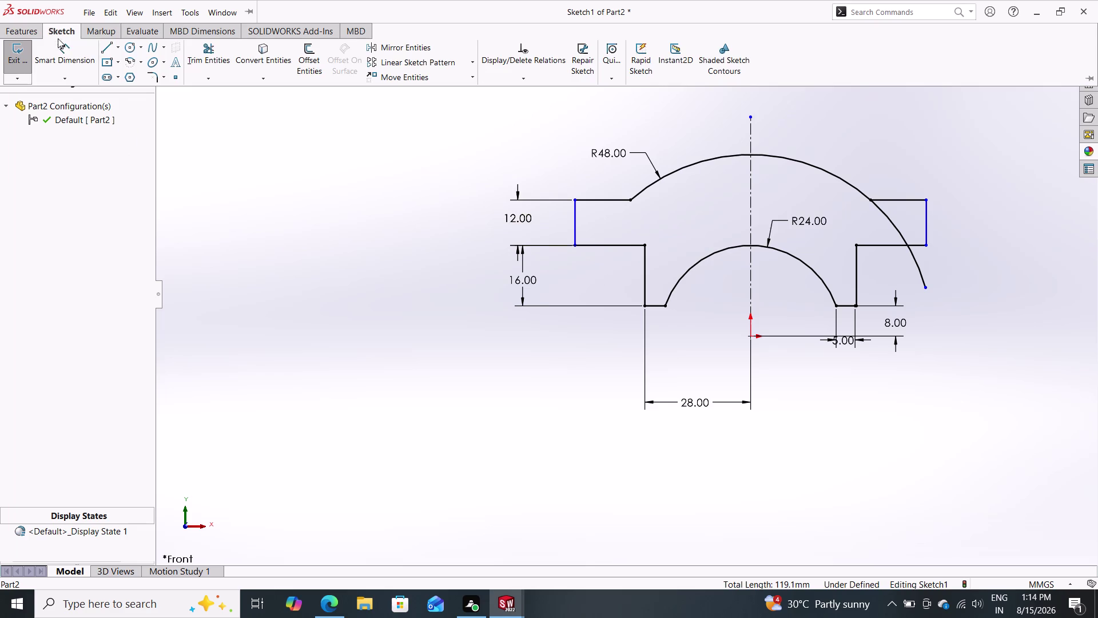
double_click(72, 48)
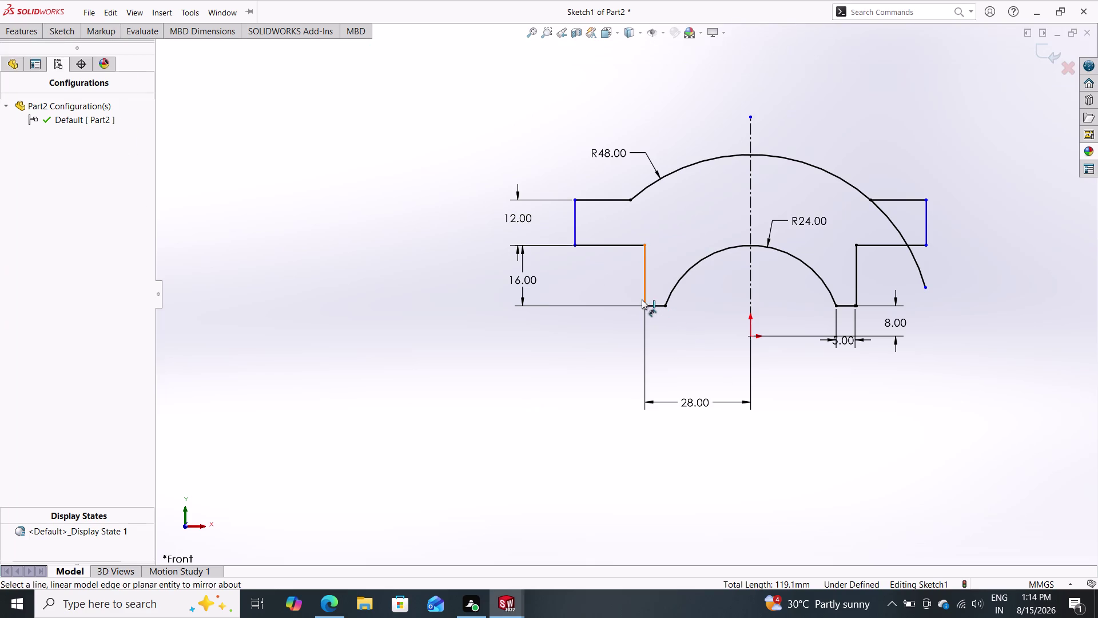
click(644, 306)
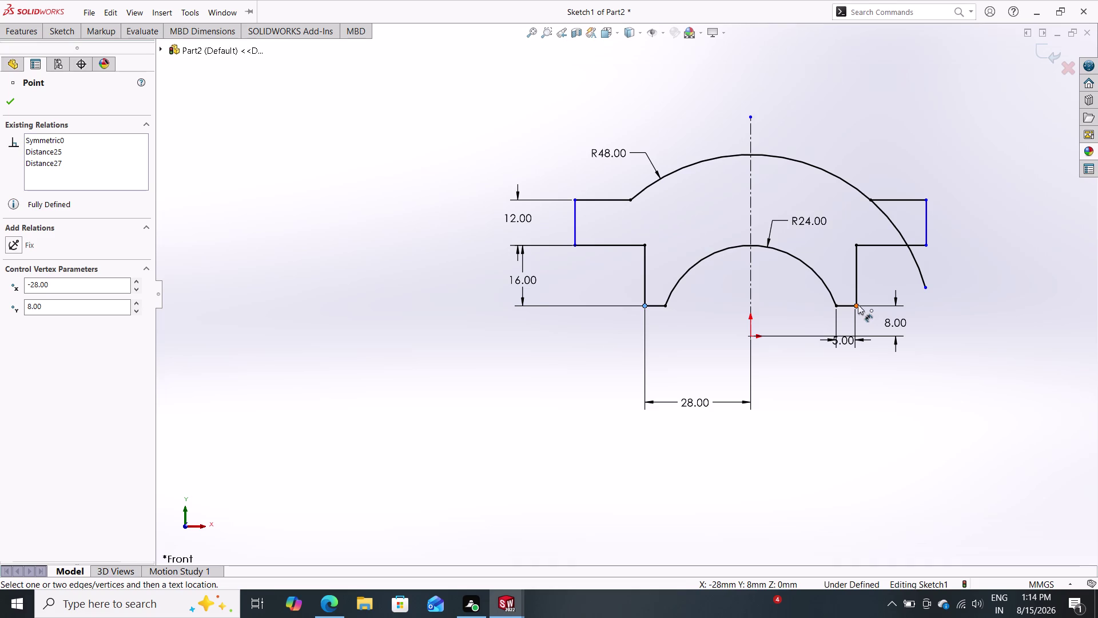
click(858, 304)
click(733, 467)
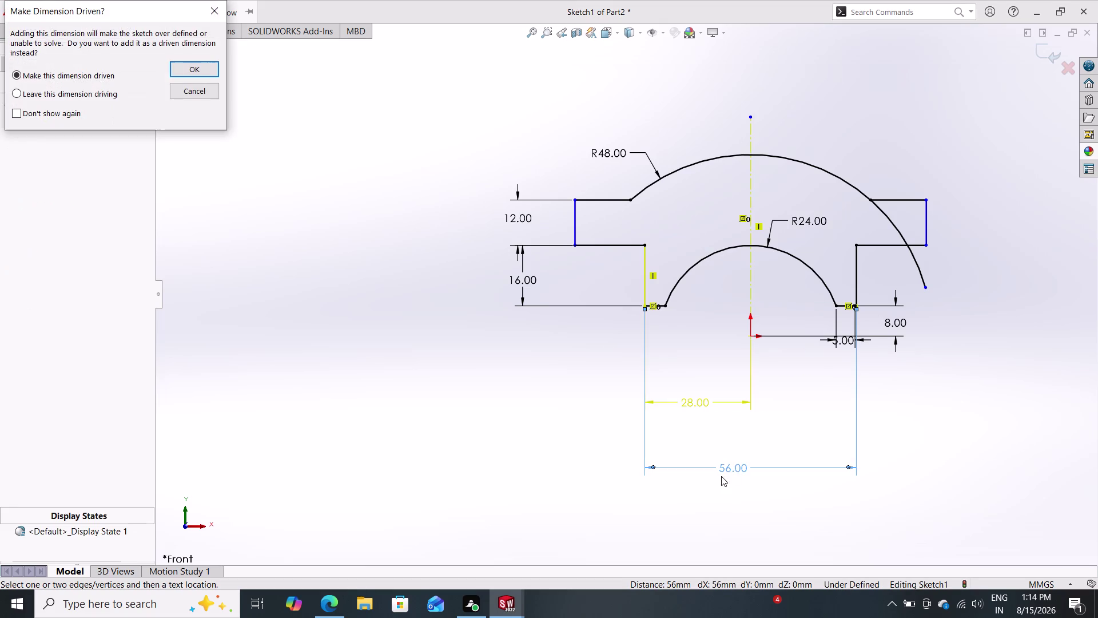
click(192, 89)
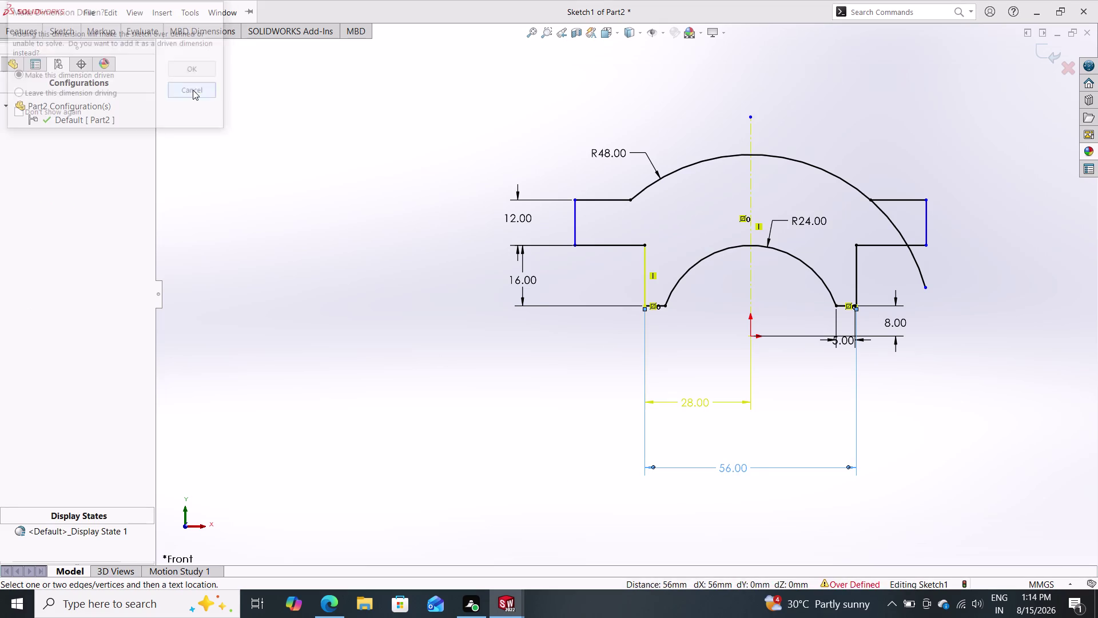